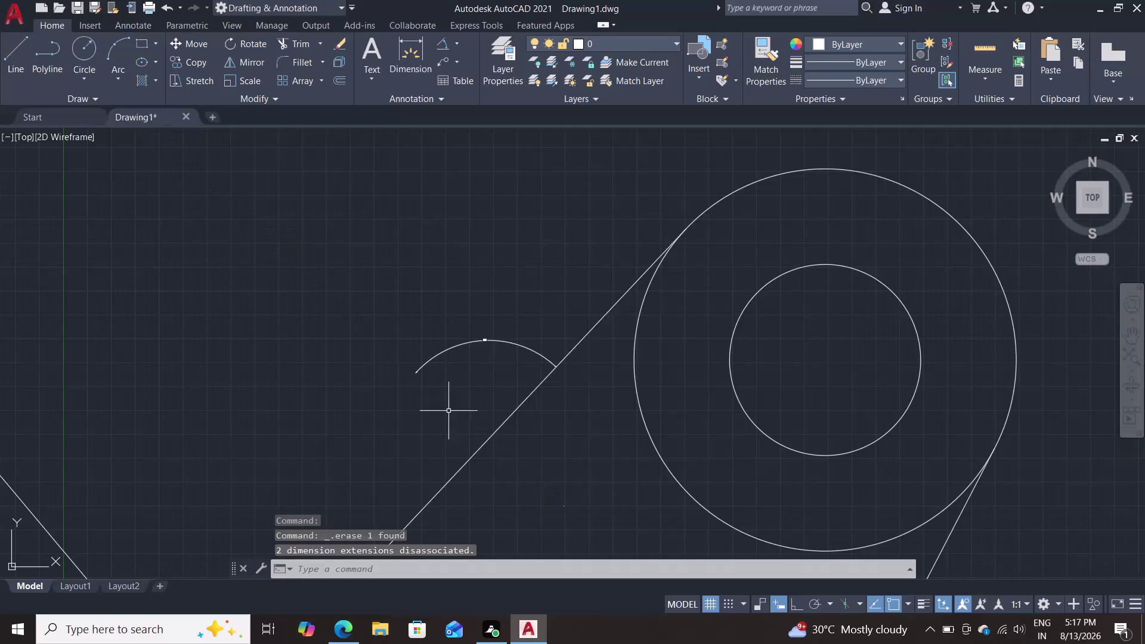
Draw a trial line from a tangent point on the small circle to a typed endpoint.
key(l)
key(Return)
scroll(down, 3)
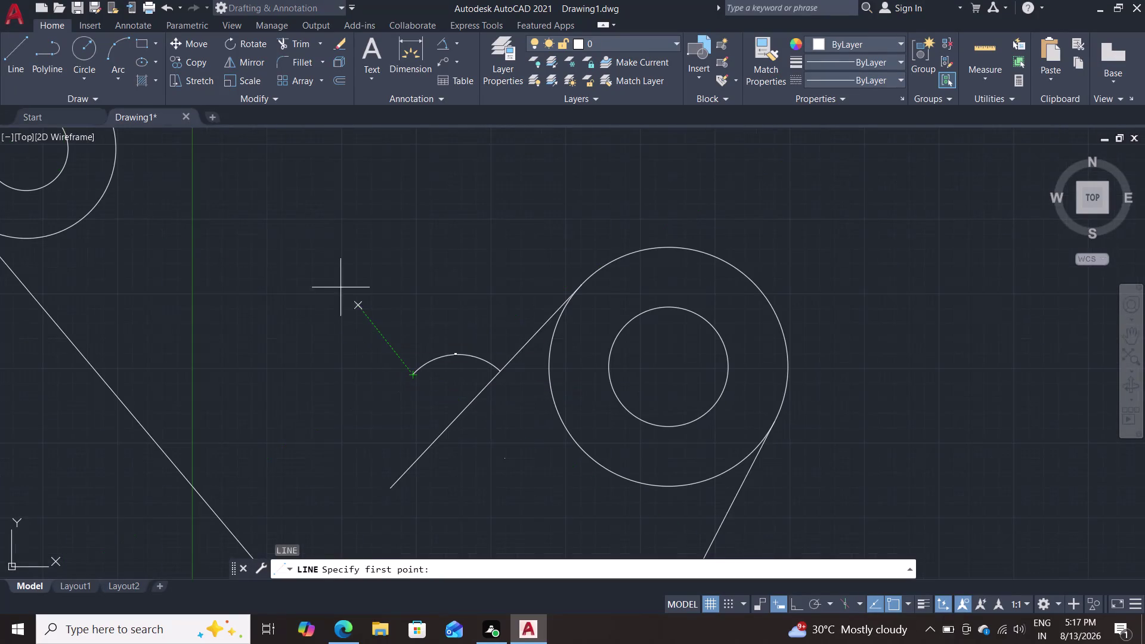
middle_drag(336, 269, 362, 371)
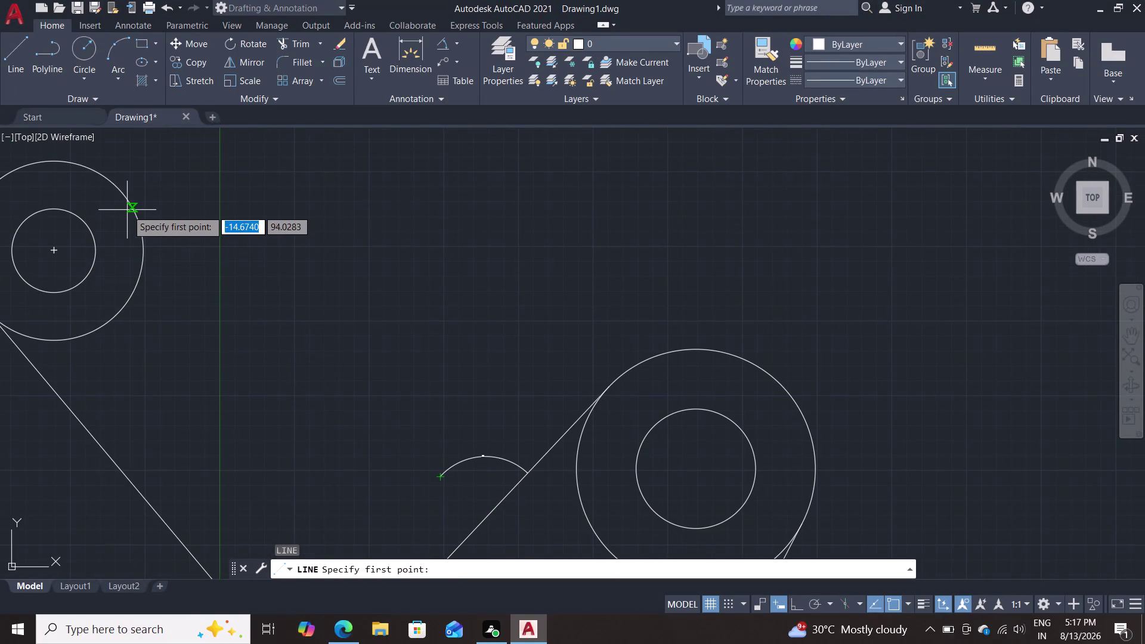
text(tan)
key(Return)
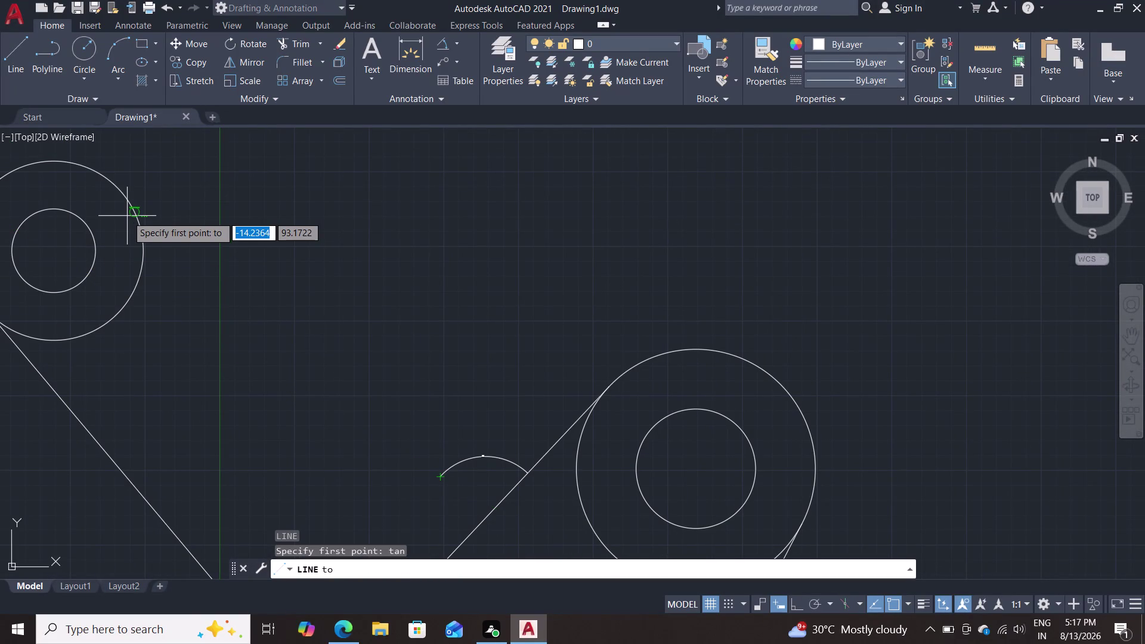
click(132, 210)
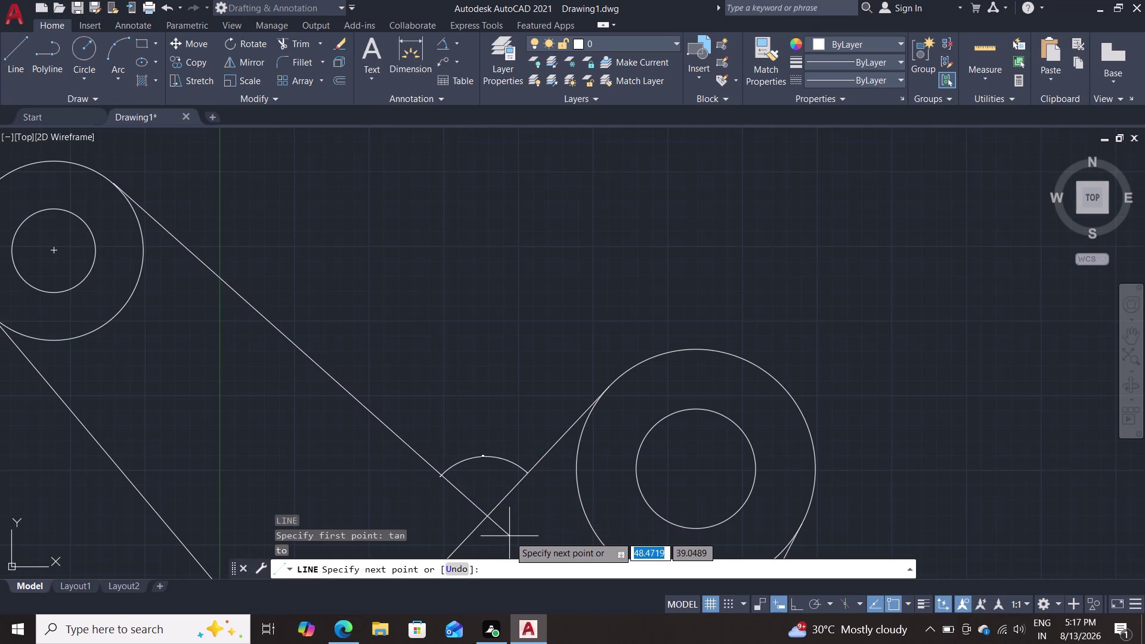
middle_drag(518, 524, 521, 439)
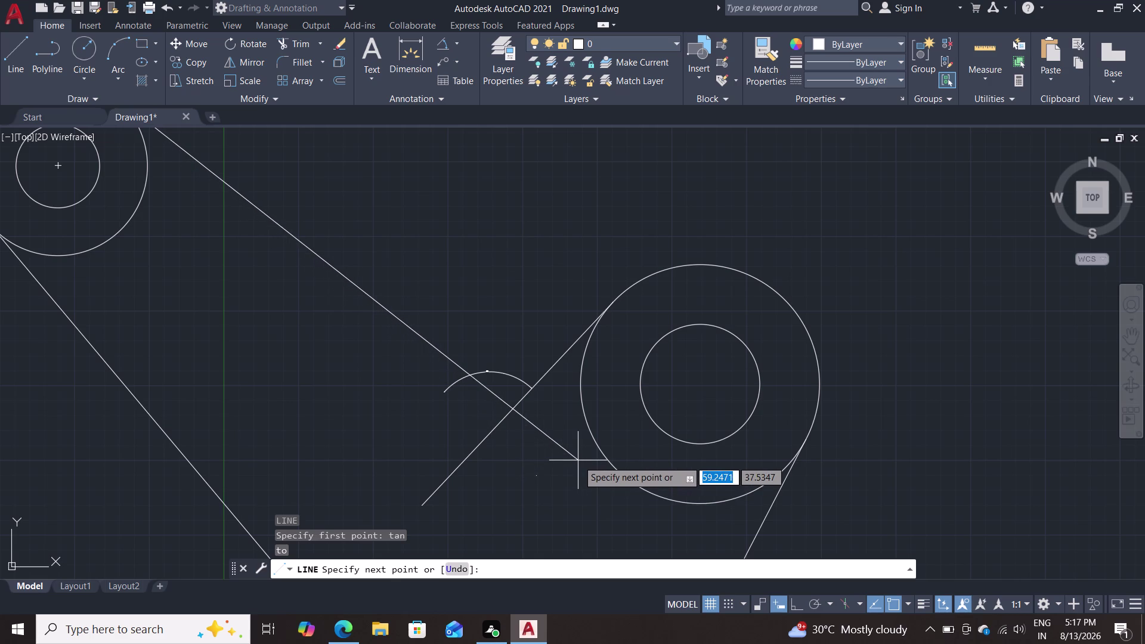
key(Tab)
key(4)
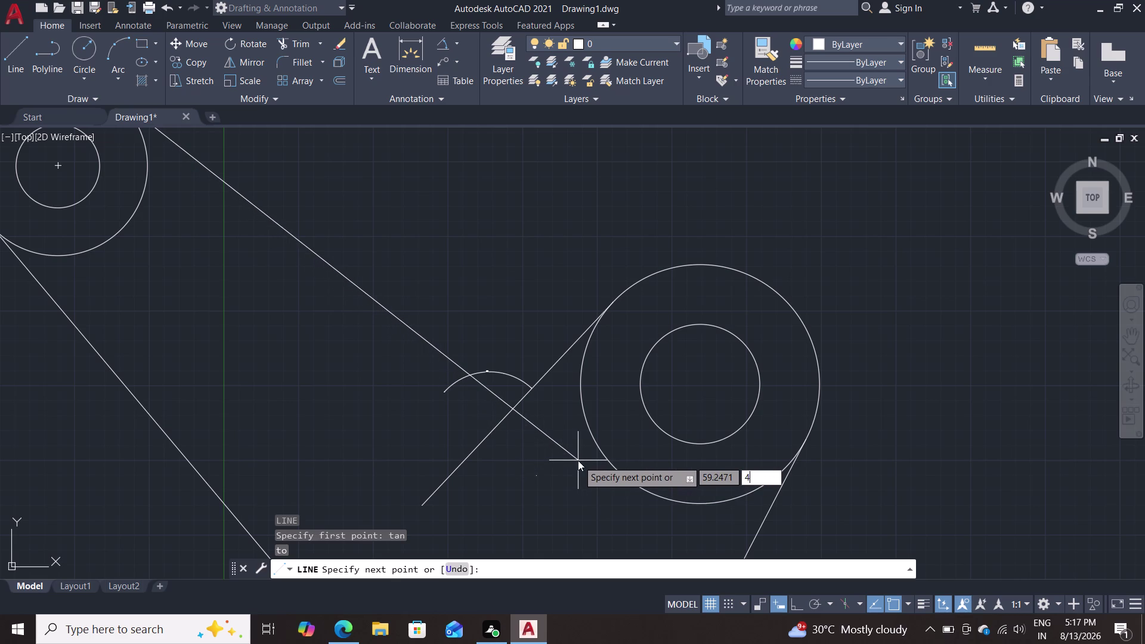
key(1)
key(Return)
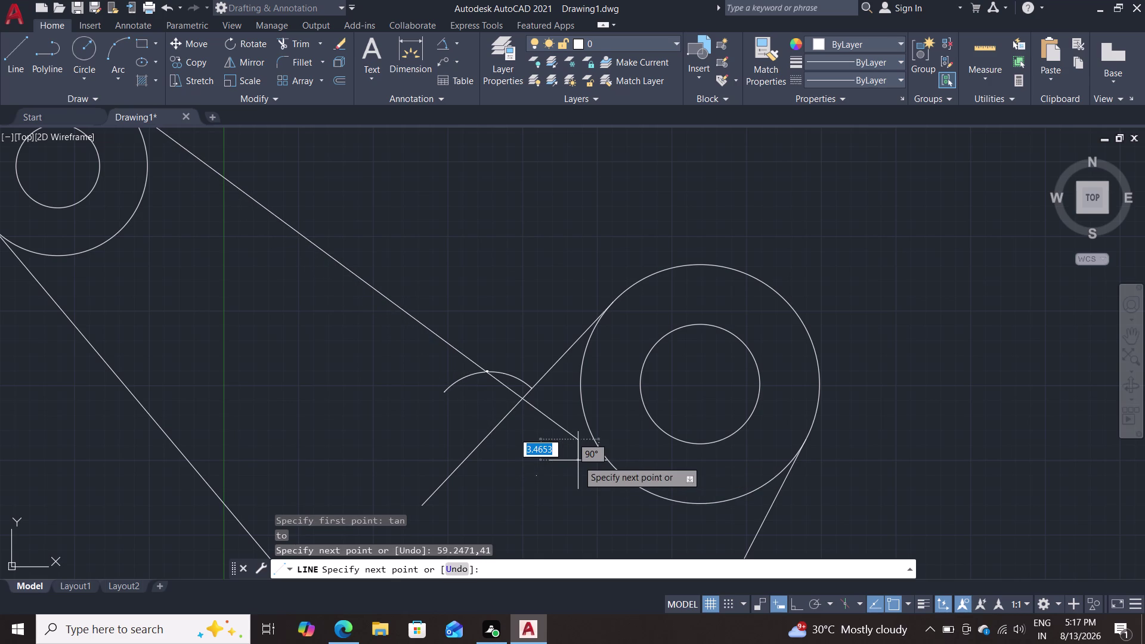
key(Escape)
Erase the construction arc near the crossing lines.
scroll(up, 3)
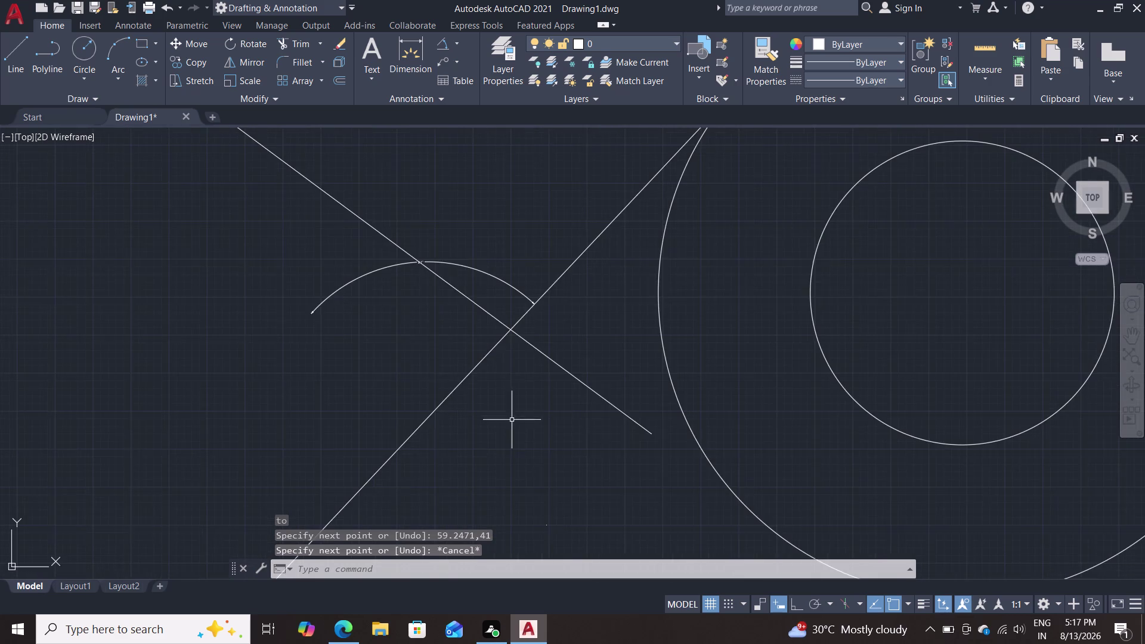
scroll(up, 3)
middle_drag(518, 377, 527, 519)
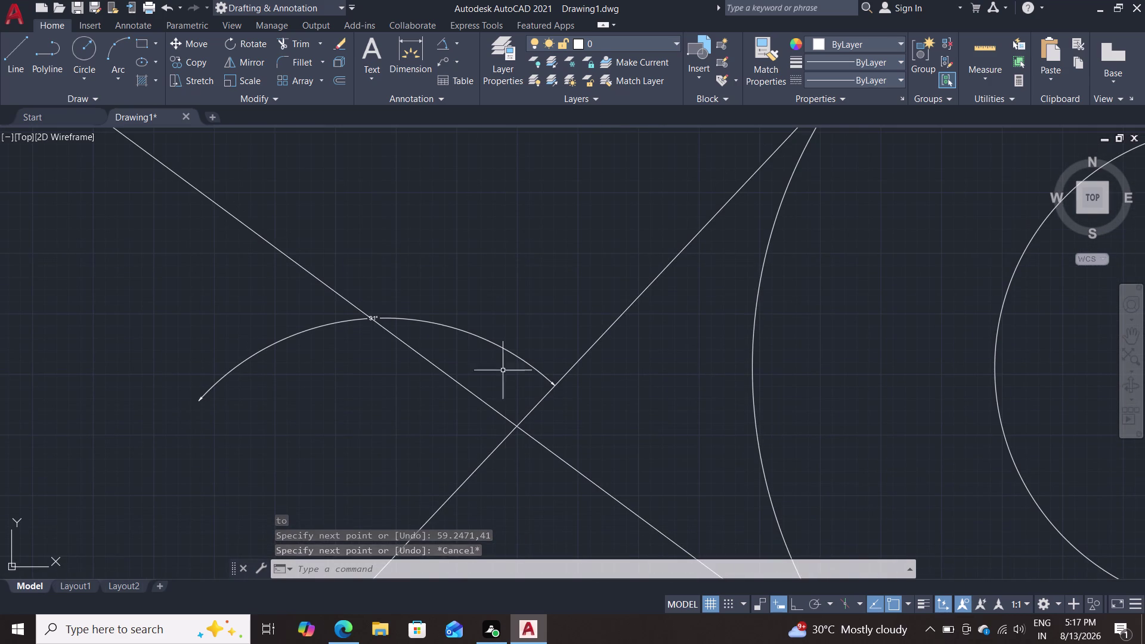
click(509, 346)
click(504, 350)
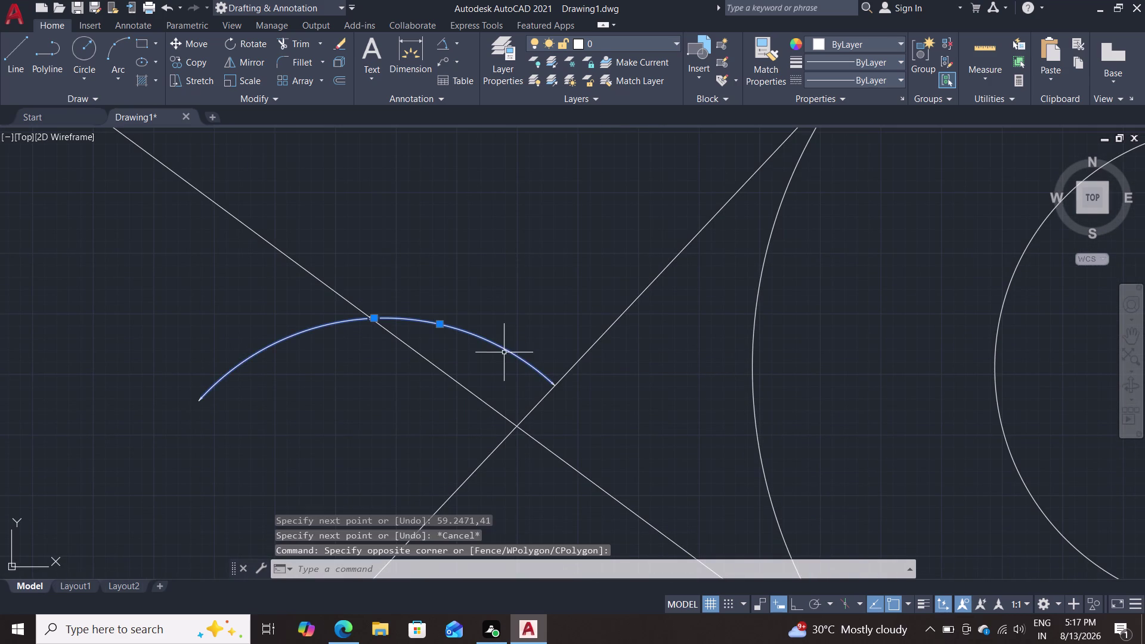
key(Delete)
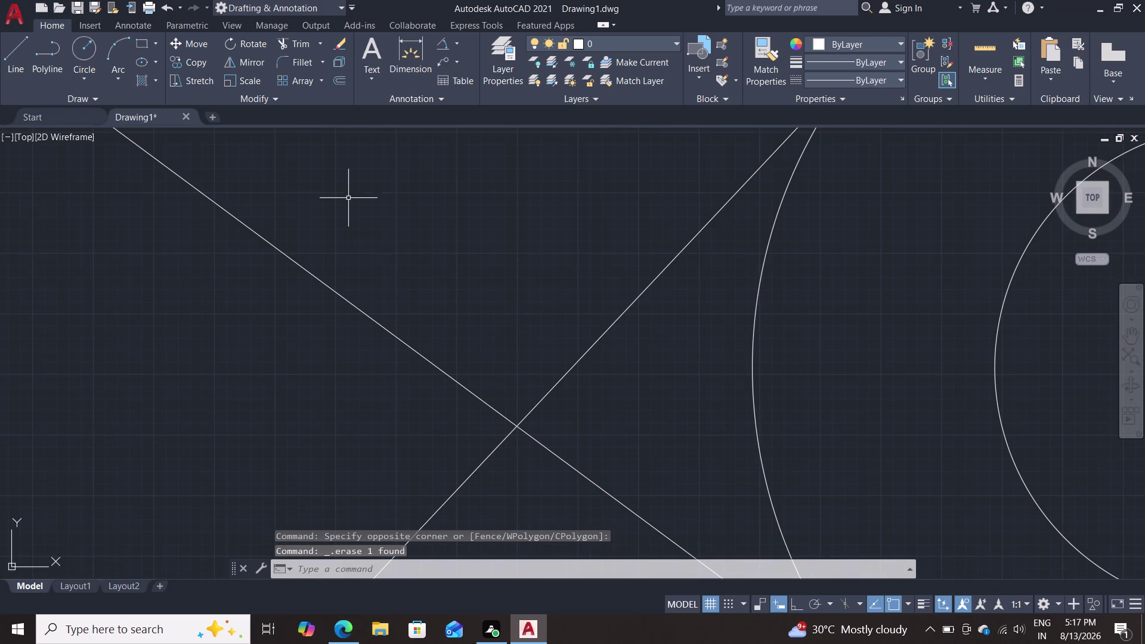
Try an angle dimension between the arm lines, then undo it and restore the arc.
click(444, 41)
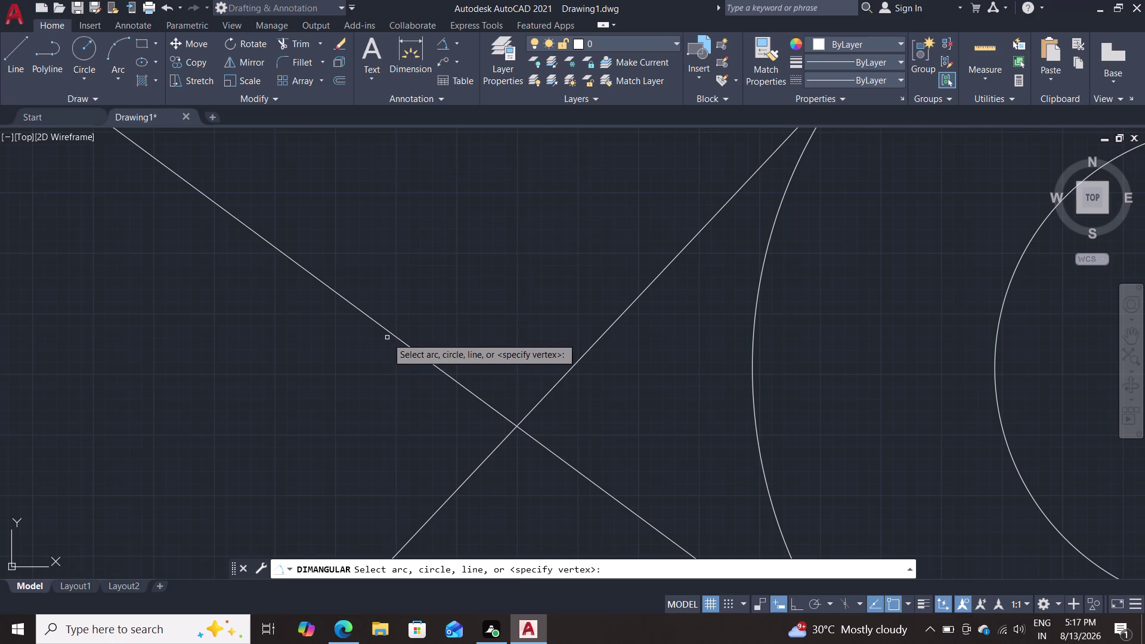
click(398, 335)
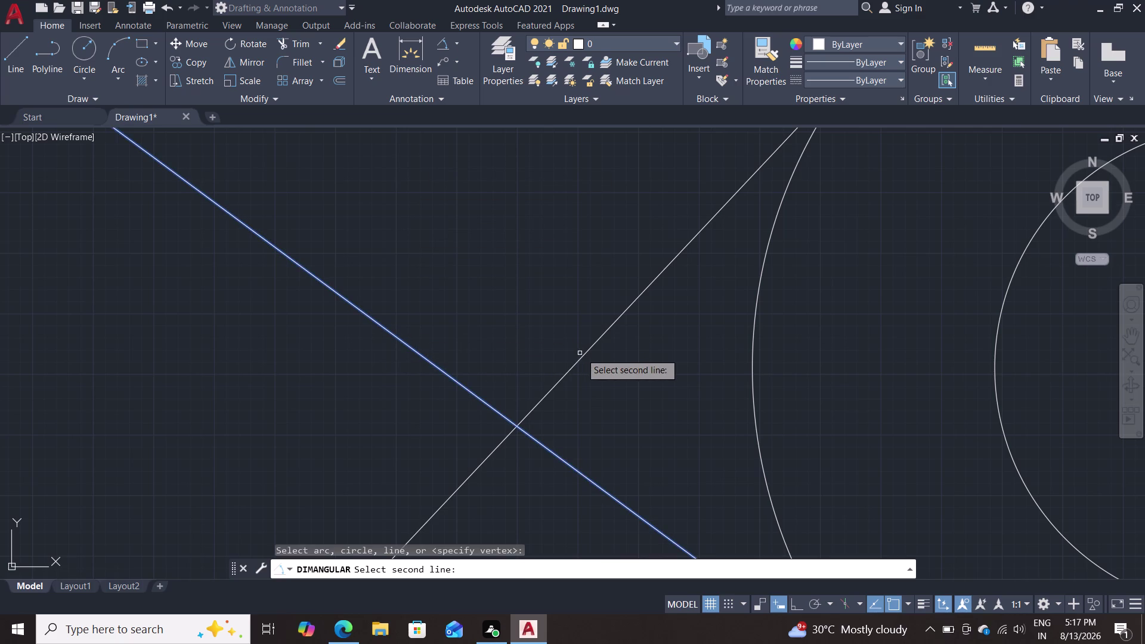
click(582, 355)
click(534, 325)
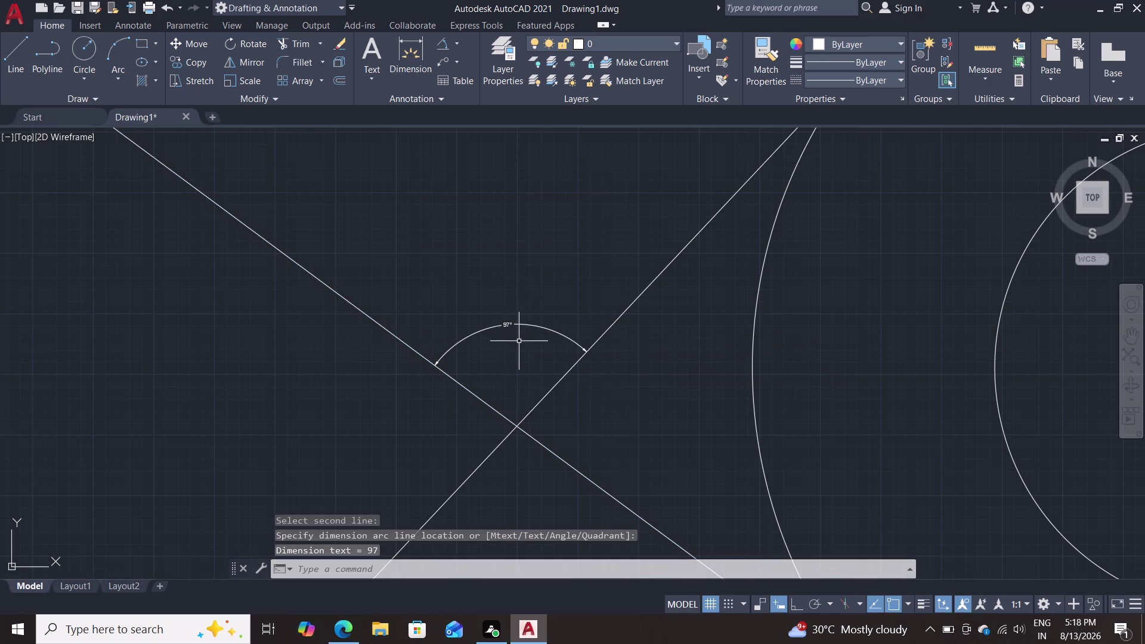
key(ctrl+z)
key(ctrl+z)
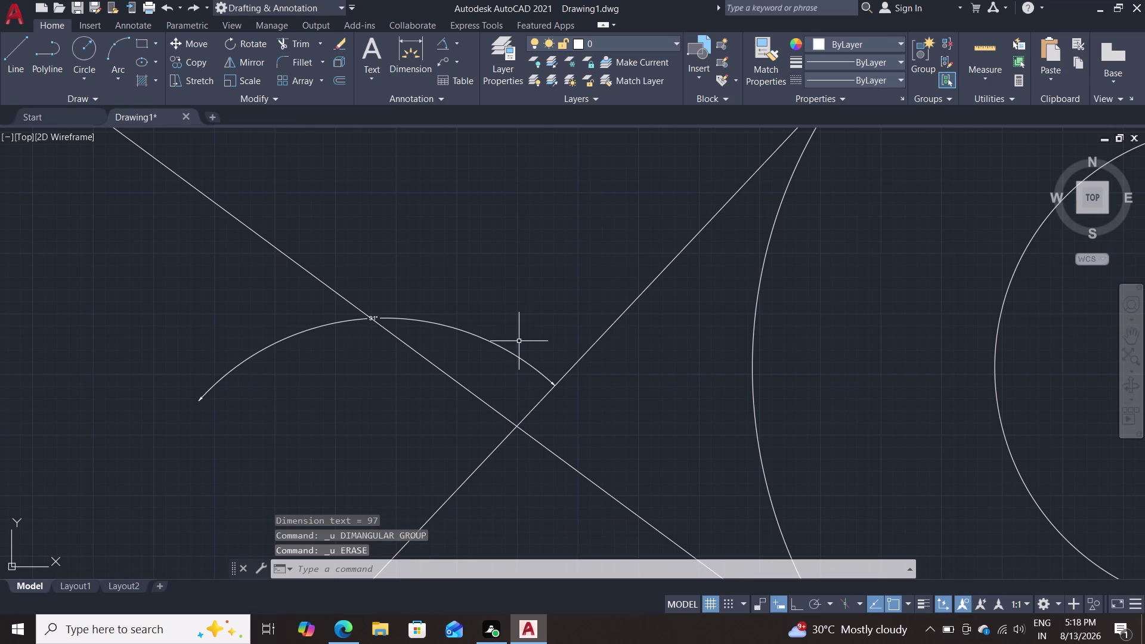
Delete the trial line drawn from the small circle.
scroll(down, 3)
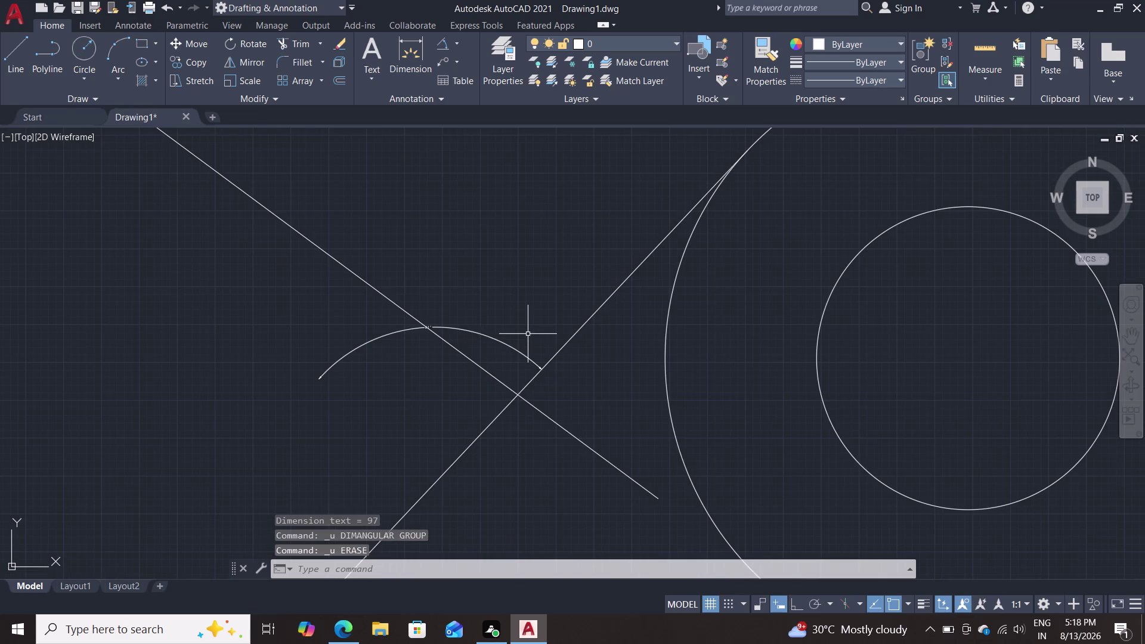
scroll(down, 3)
click(572, 393)
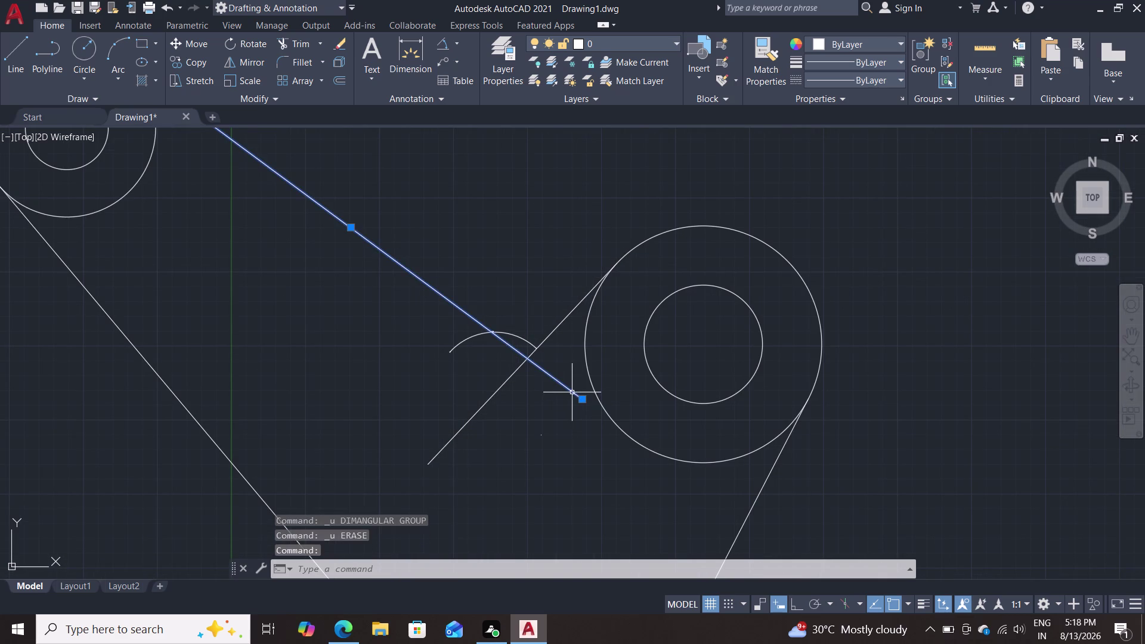
key(Delete)
Start a new line tangent to the small circle with the TAN snap.
key(l)
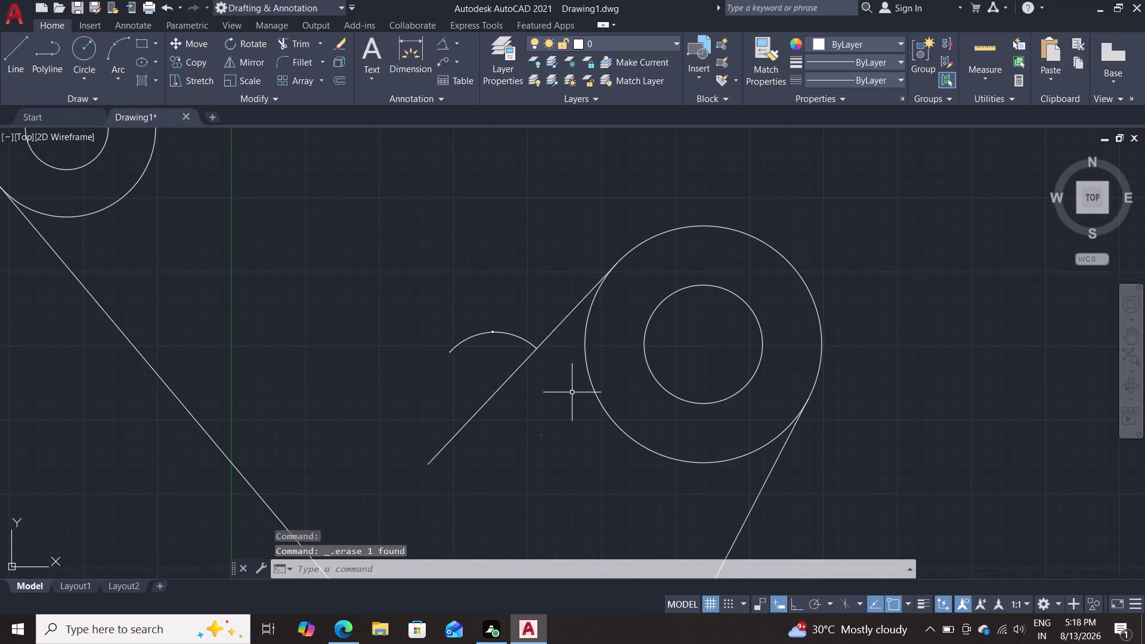
key(Return)
scroll(down, 3)
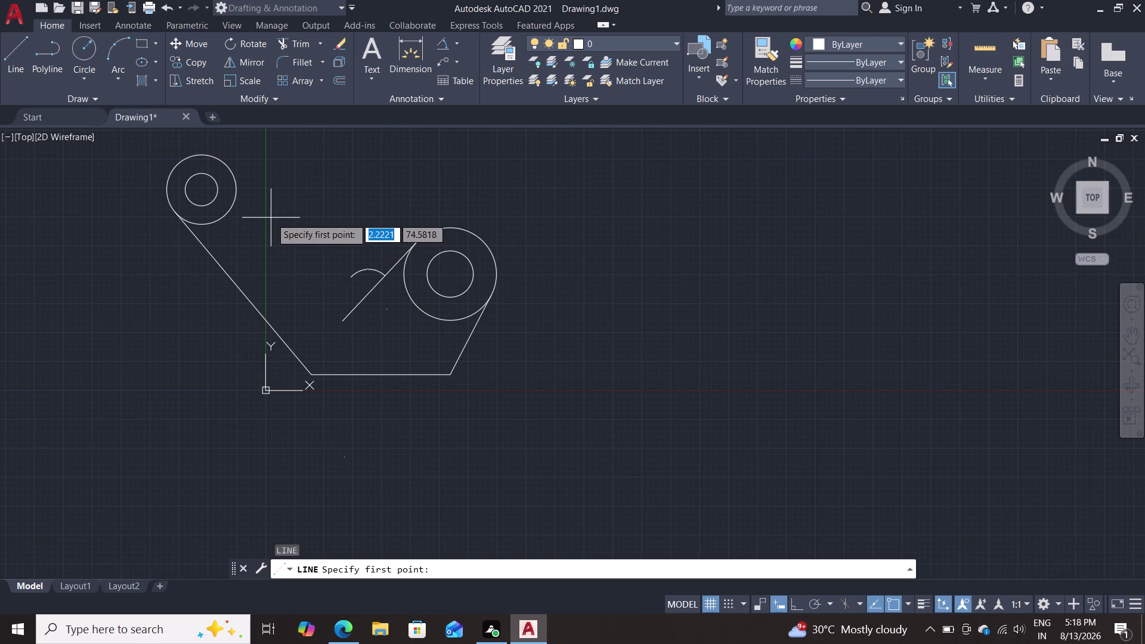
text(tan)
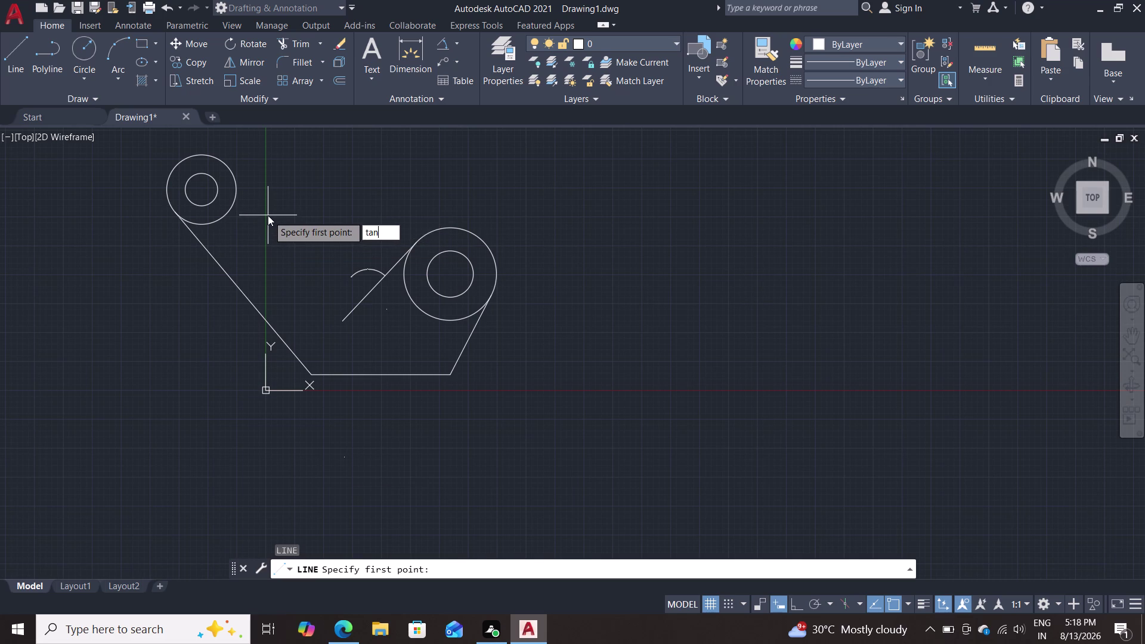
key(Return)
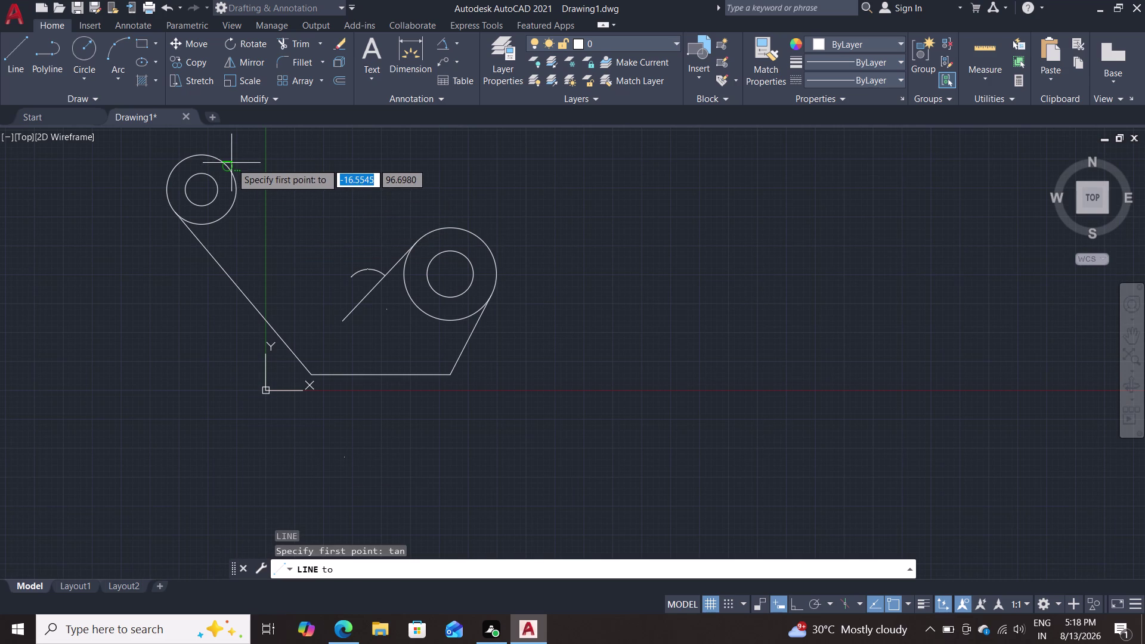
click(231, 163)
End the tangent line at 45.7162,25, where it meets the other arm in a V.
scroll(up, 3)
scroll(up, 3)
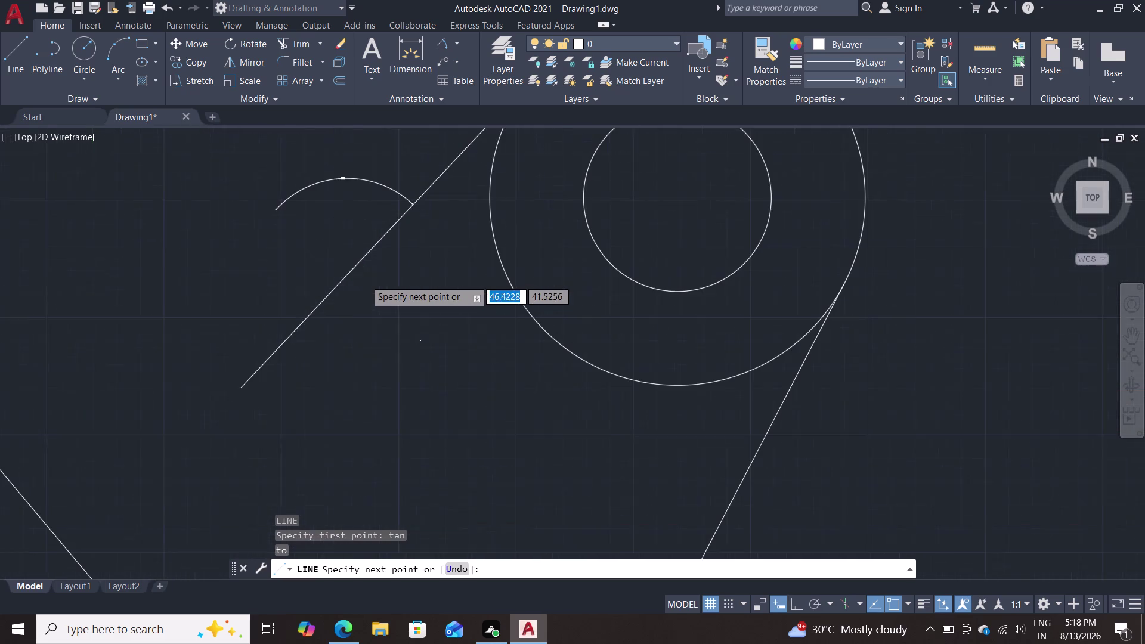
scroll(up, 3)
middle_drag(322, 229, 329, 333)
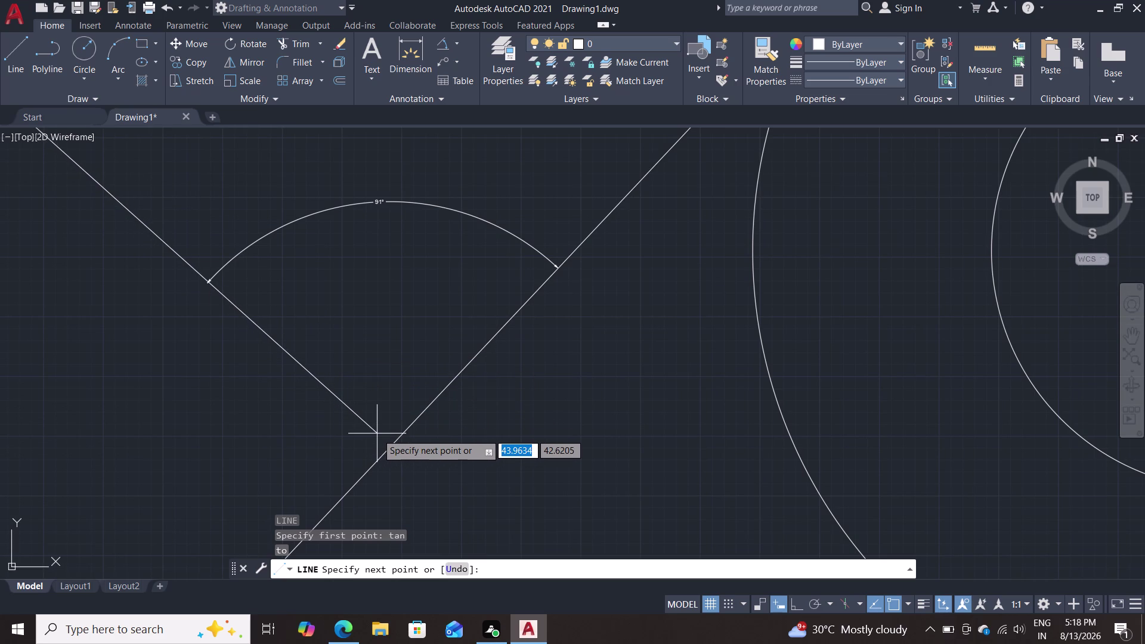
scroll(down, 3)
scroll(down, 3)
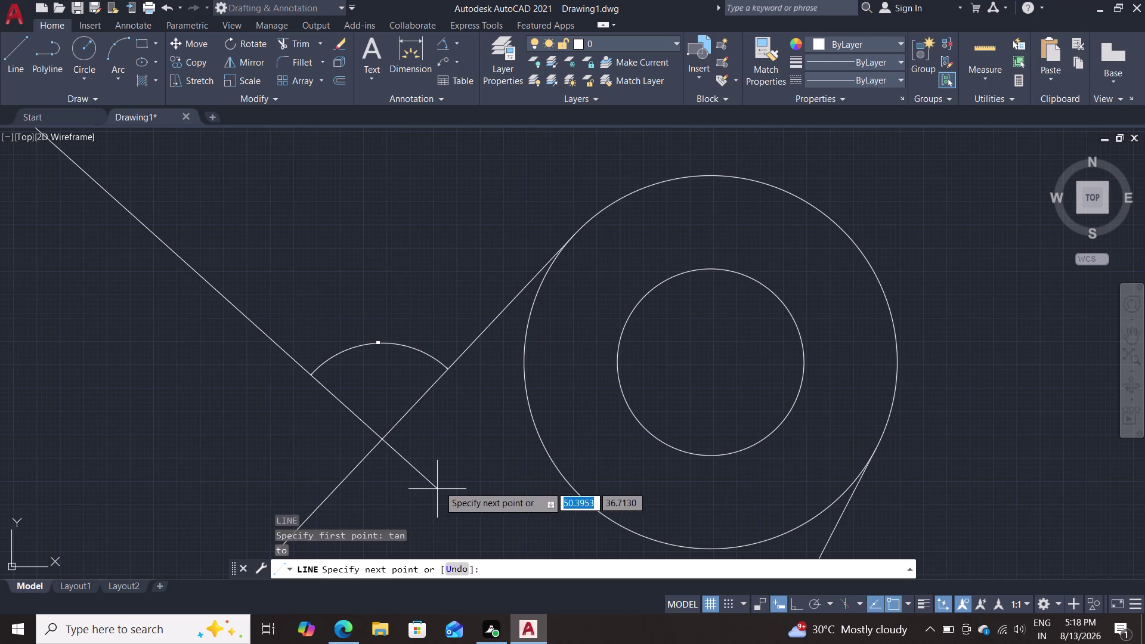
scroll(up, 3)
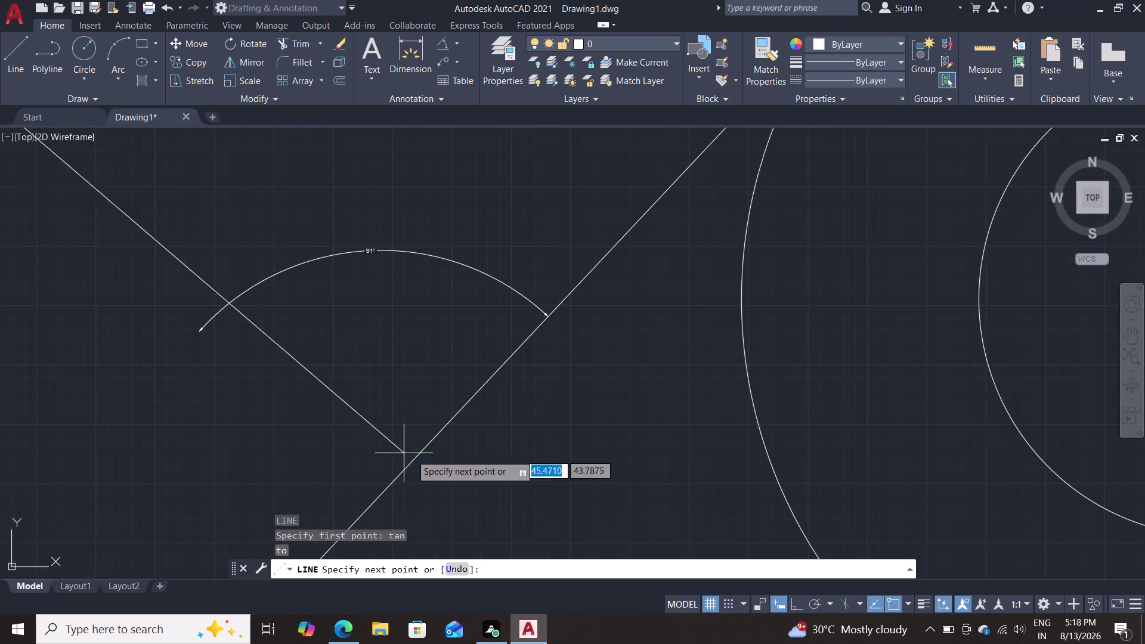
scroll(down, 3)
scroll(down, 3)
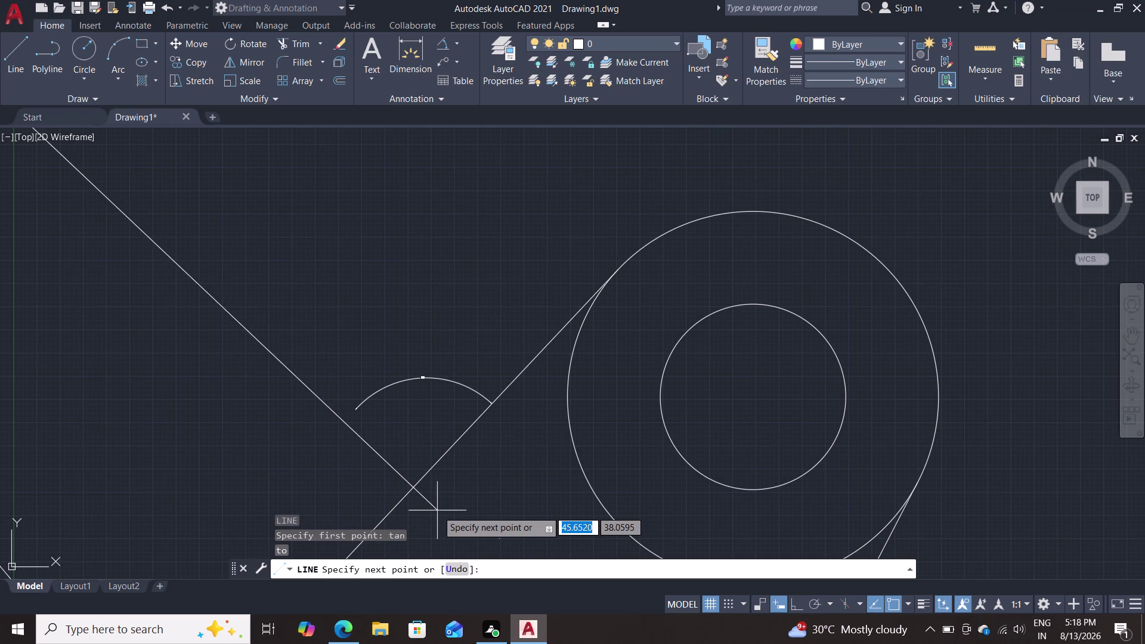
text(25)
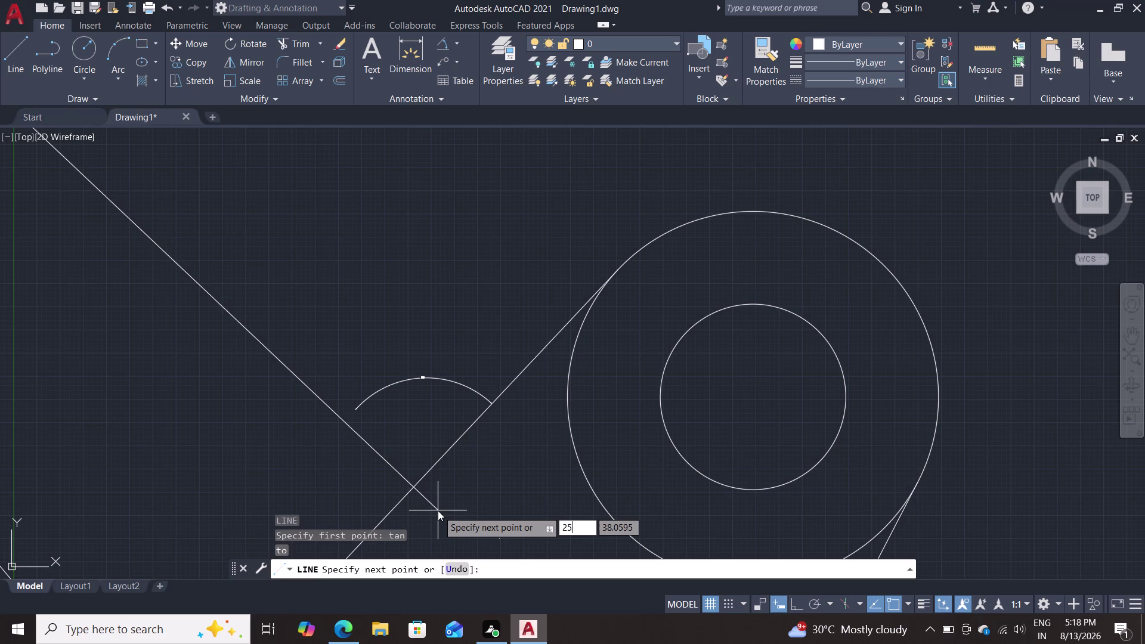
key(BackSpace)
key(BackSpace)
key(BackSpace)
key(Tab)
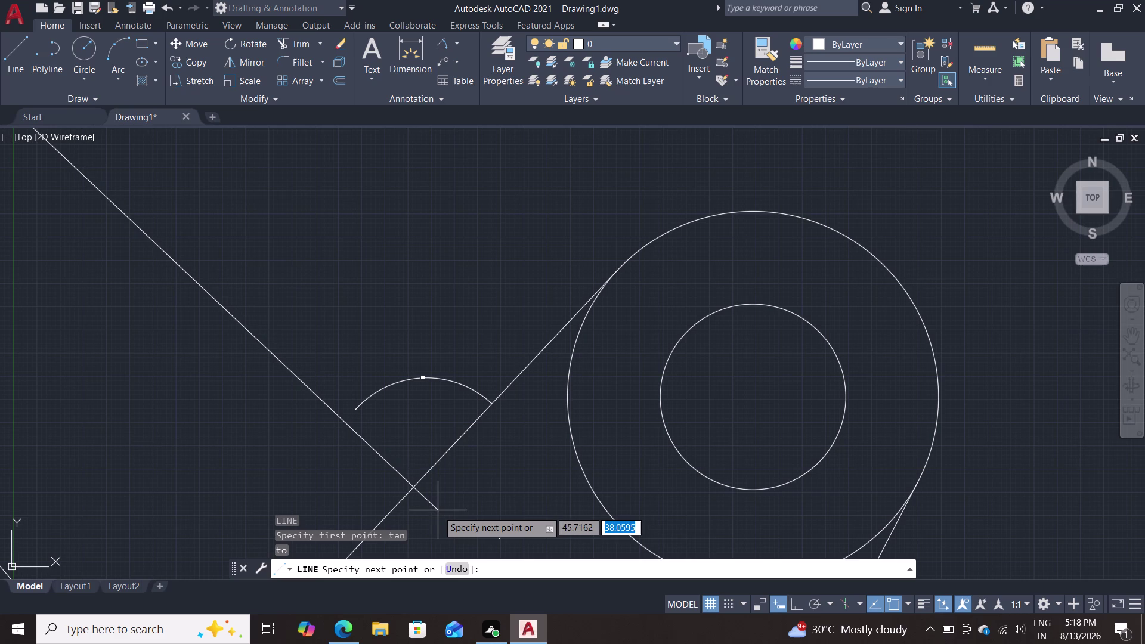
text(25)
key(Return)
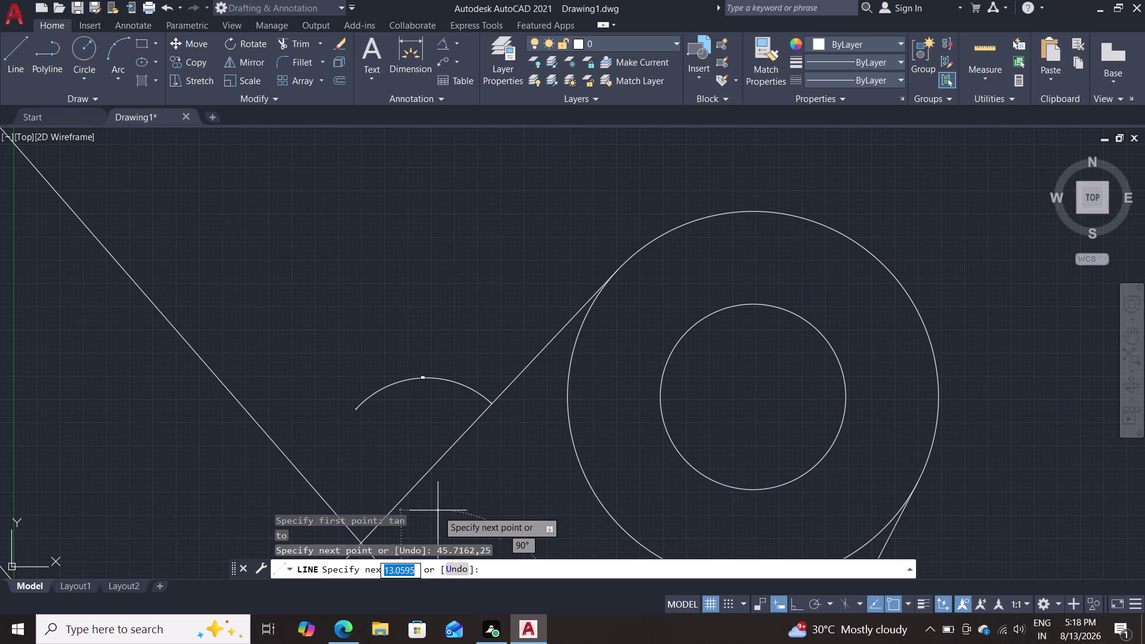
key(Escape)
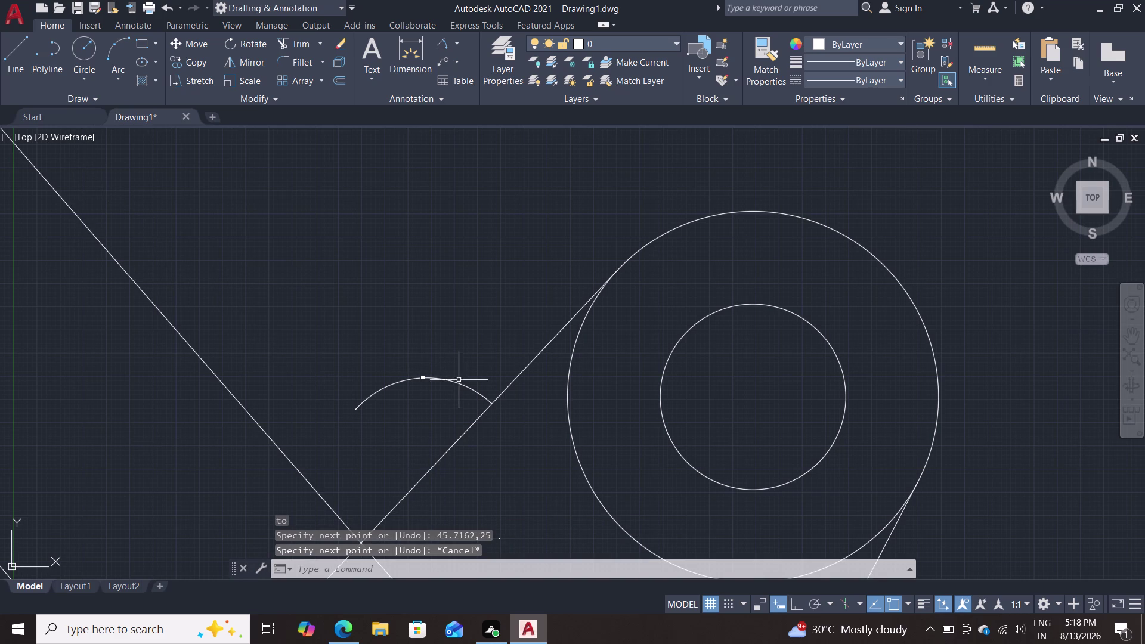
Delete the leftover construction arc.
click(457, 382)
key(Delete)
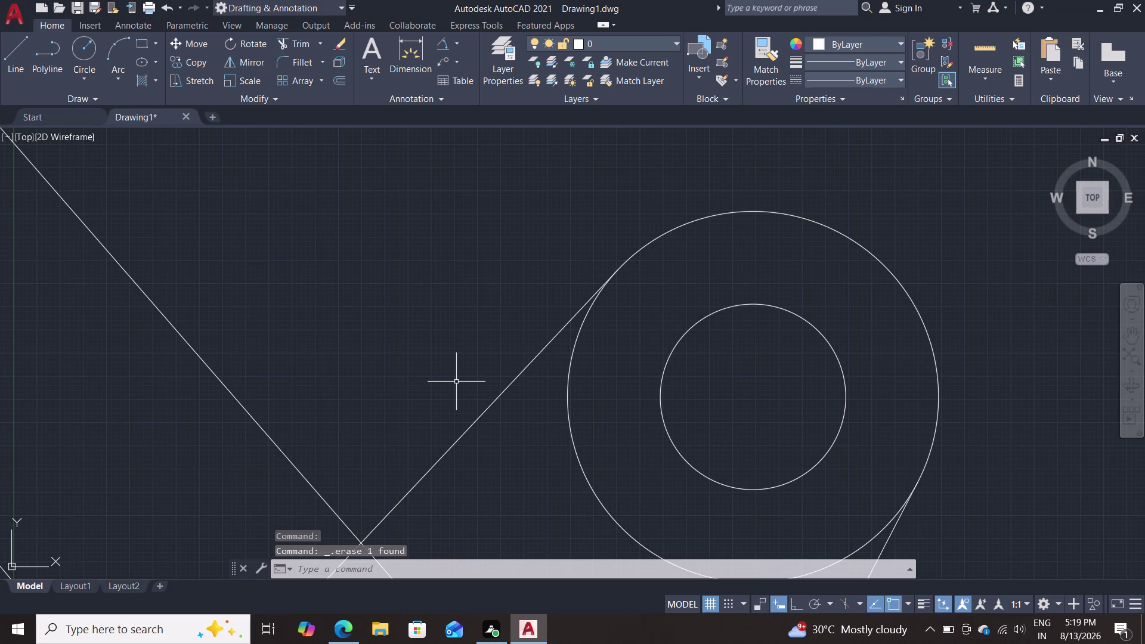
scroll(down, 3)
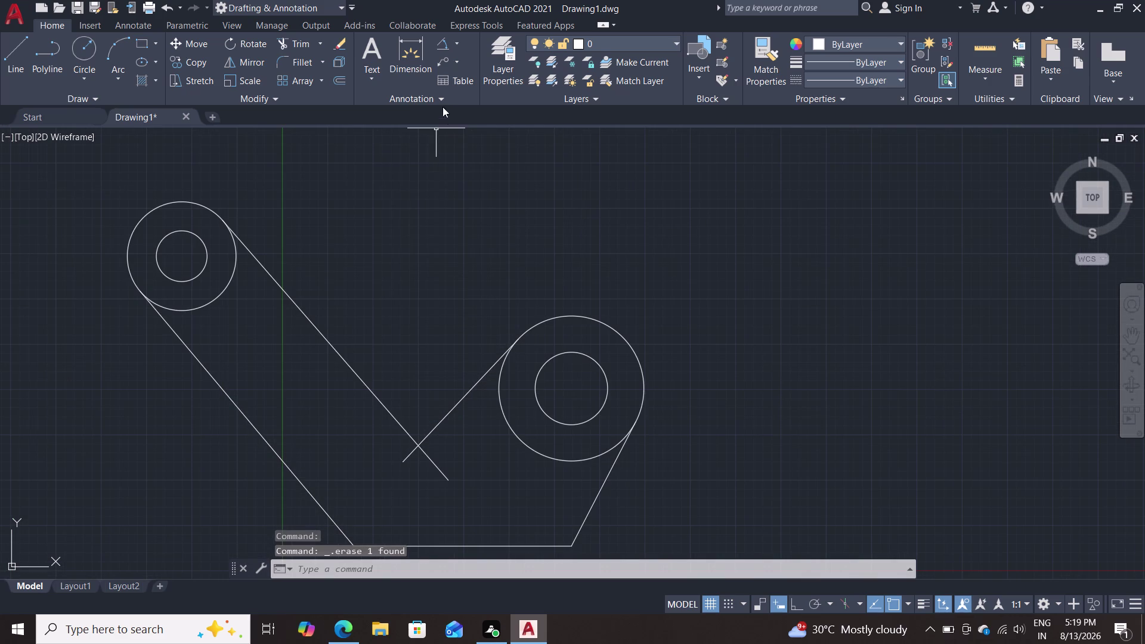
Add an 84° angular dimension between the two crossing arm lines and zoom to check it.
click(443, 44)
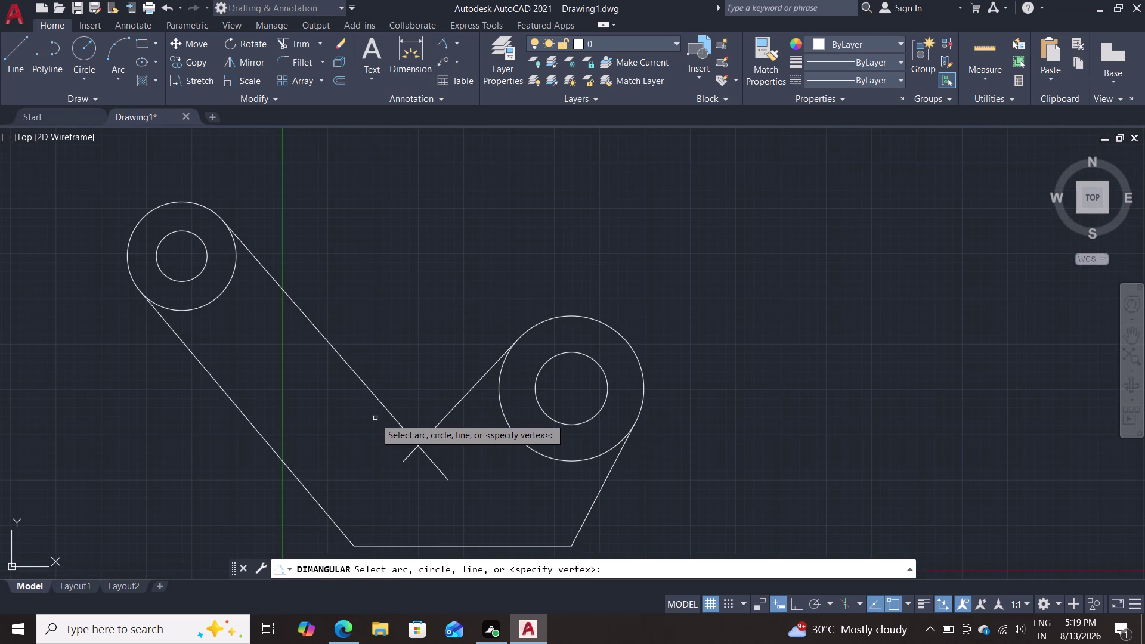
click(387, 411)
click(448, 414)
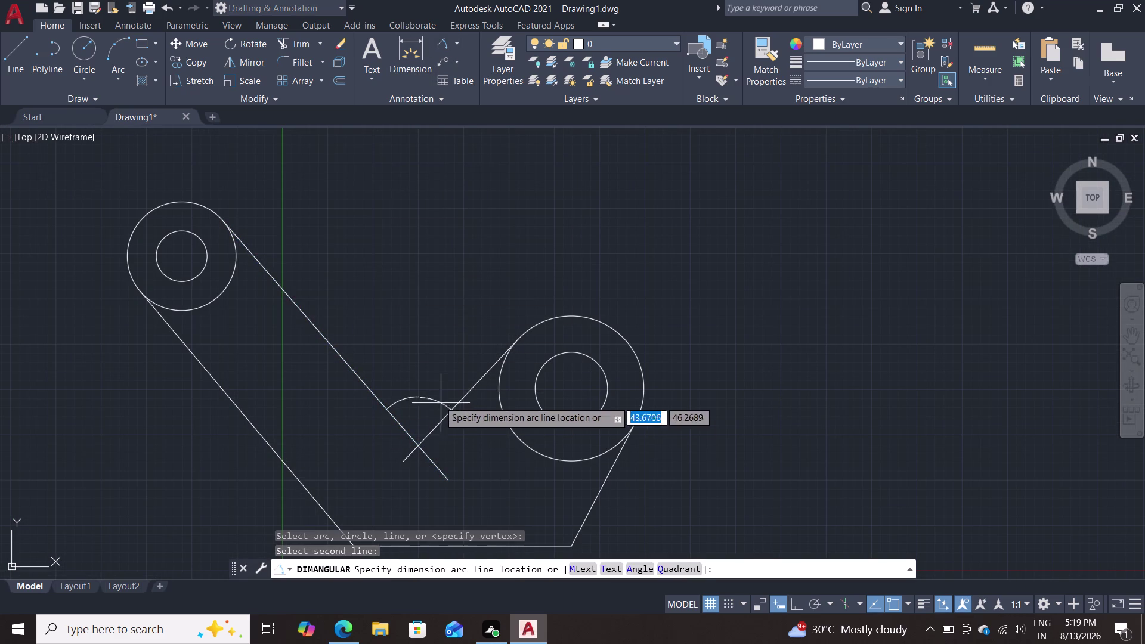
click(425, 392)
scroll(up, 3)
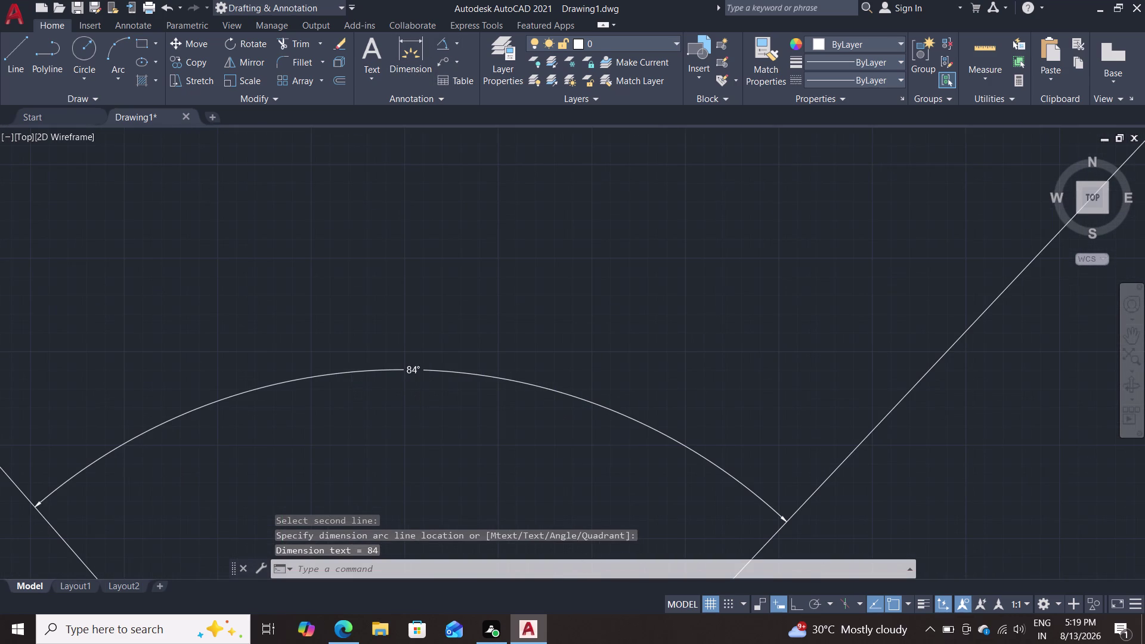
scroll(down, 3)
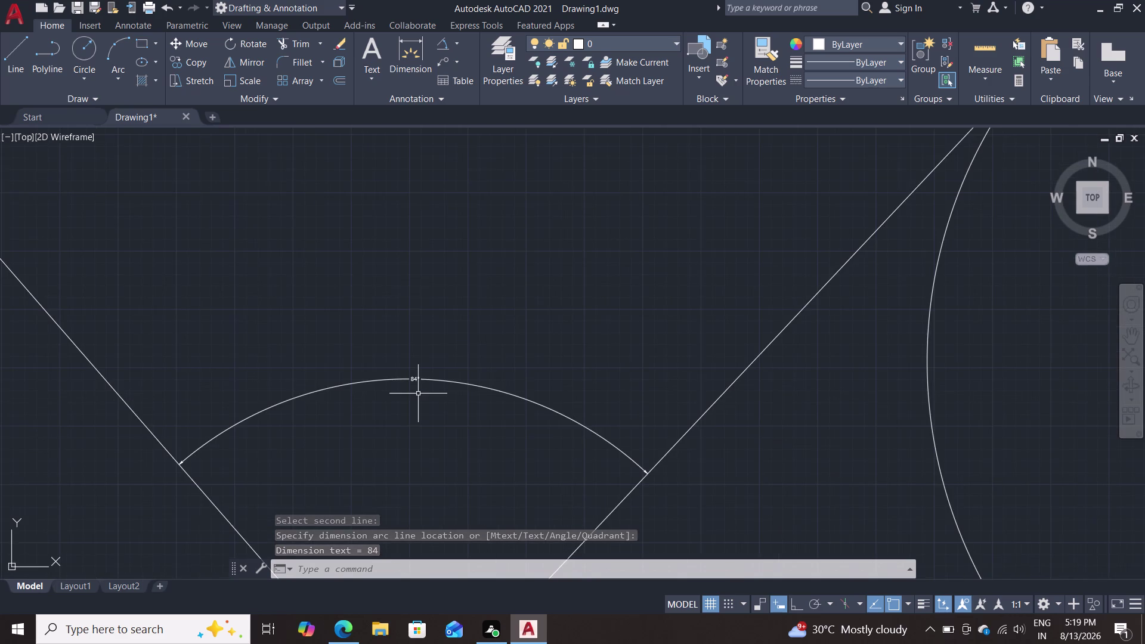
scroll(down, 3)
scroll(down, 3)
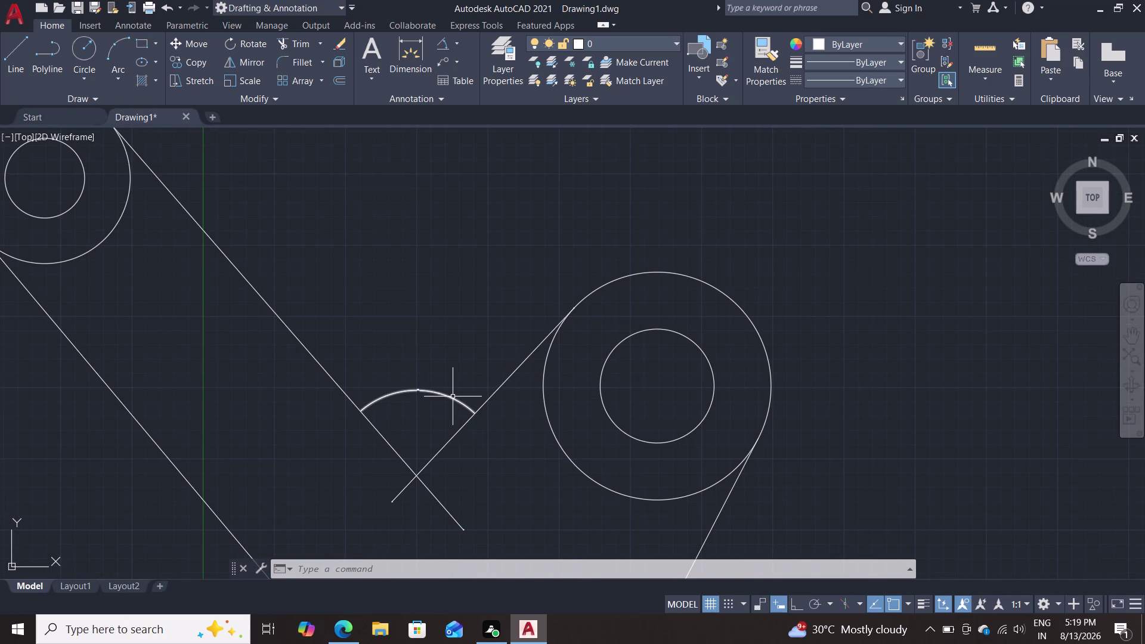
scroll(up, 3)
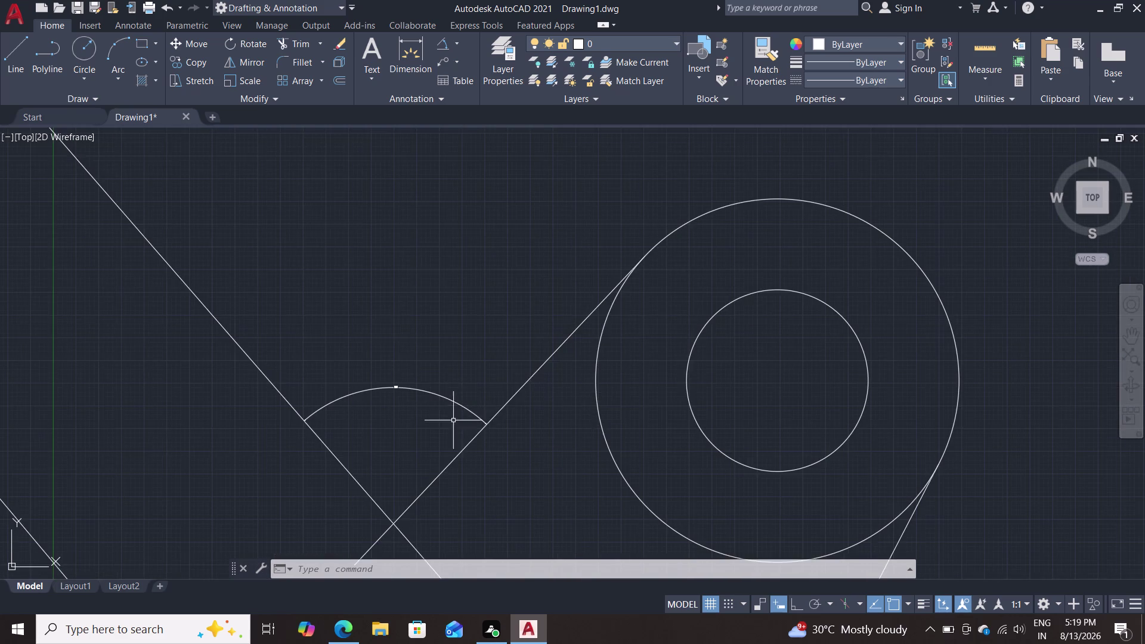
scroll(down, 3)
scroll(up, 3)
scroll(up, 3)
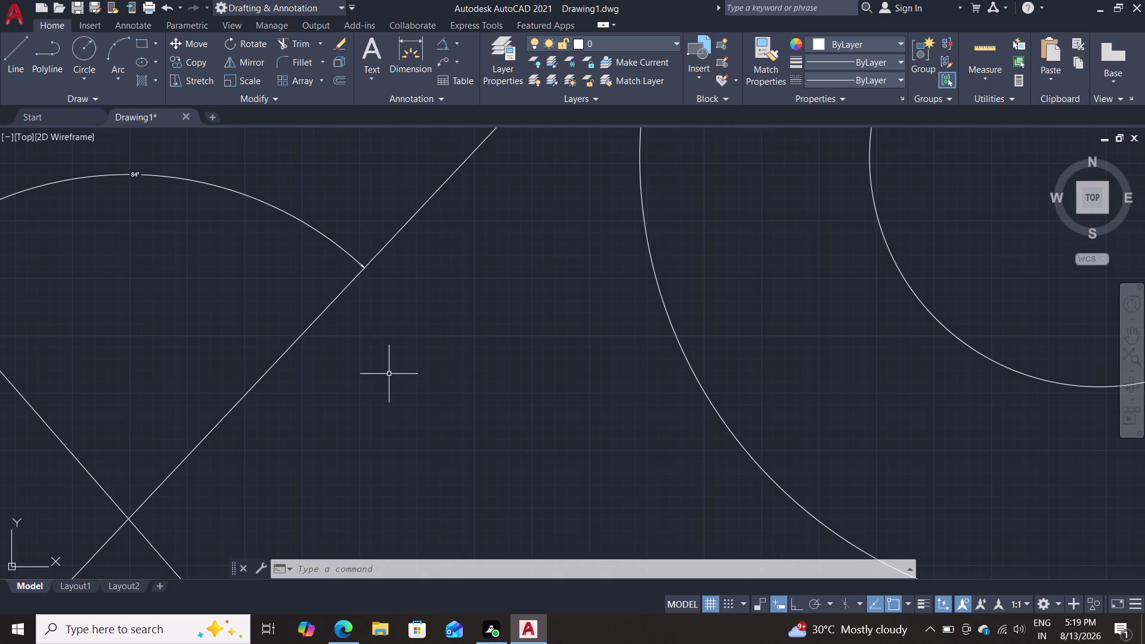
scroll(down, 3)
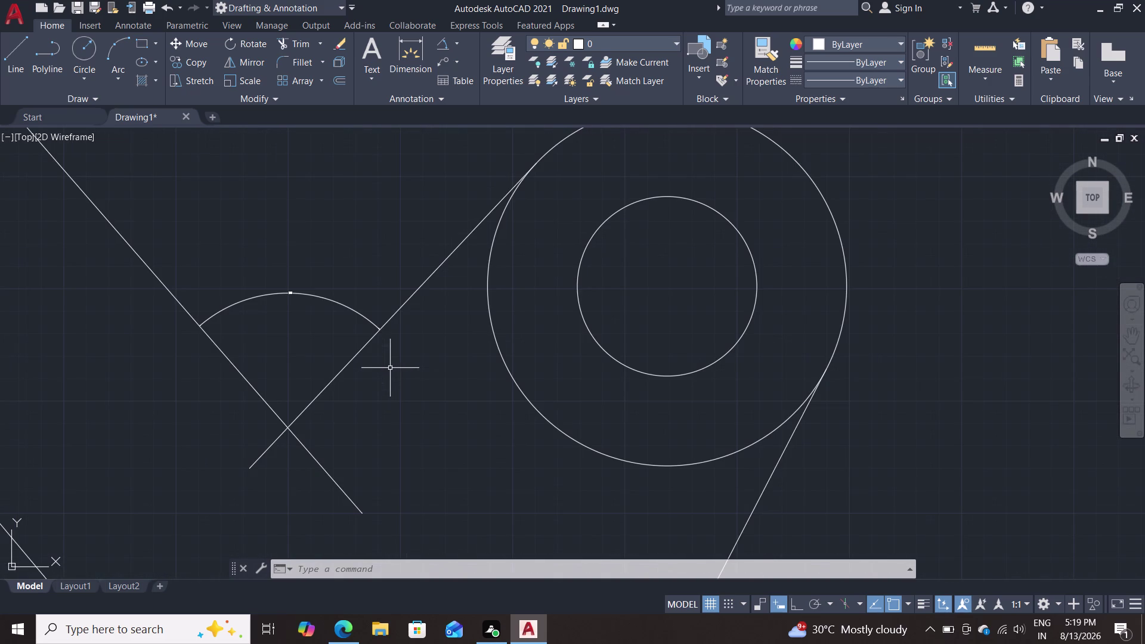
Select the line tangent to the right boss and try stretching its lower end, then cancel.
key(Escape)
double_click(255, 466)
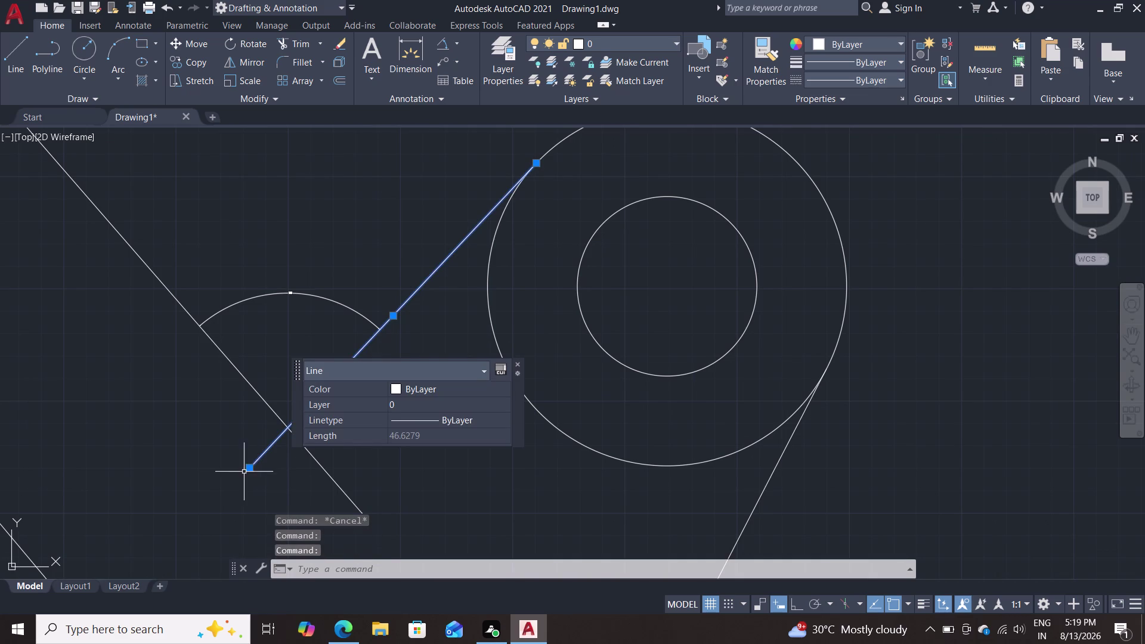
click(249, 470)
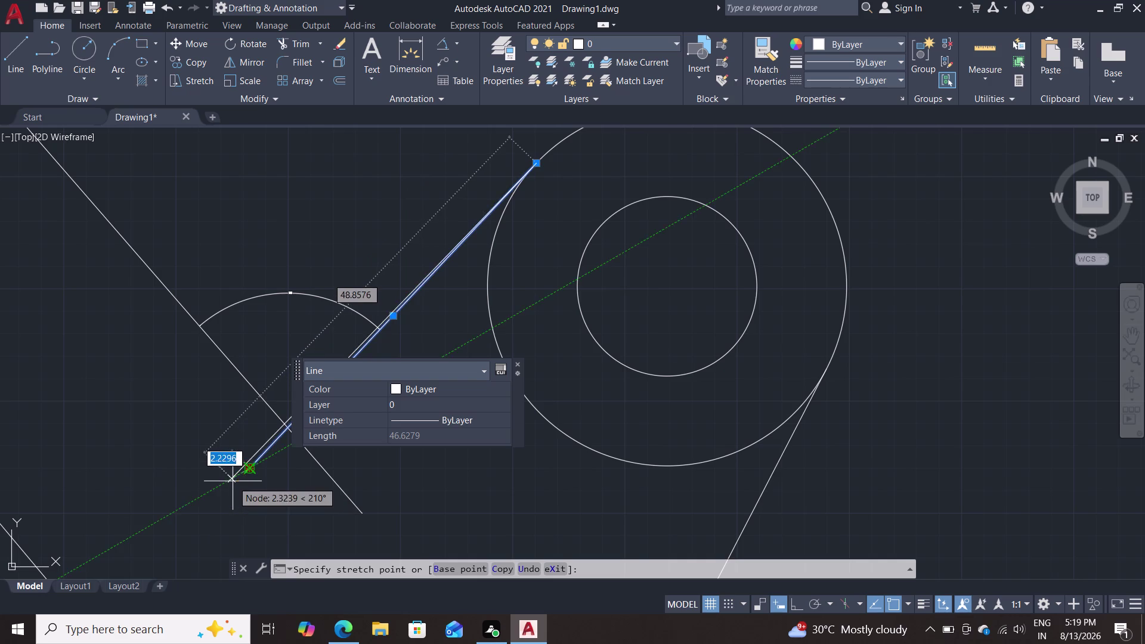
scroll(up, 3)
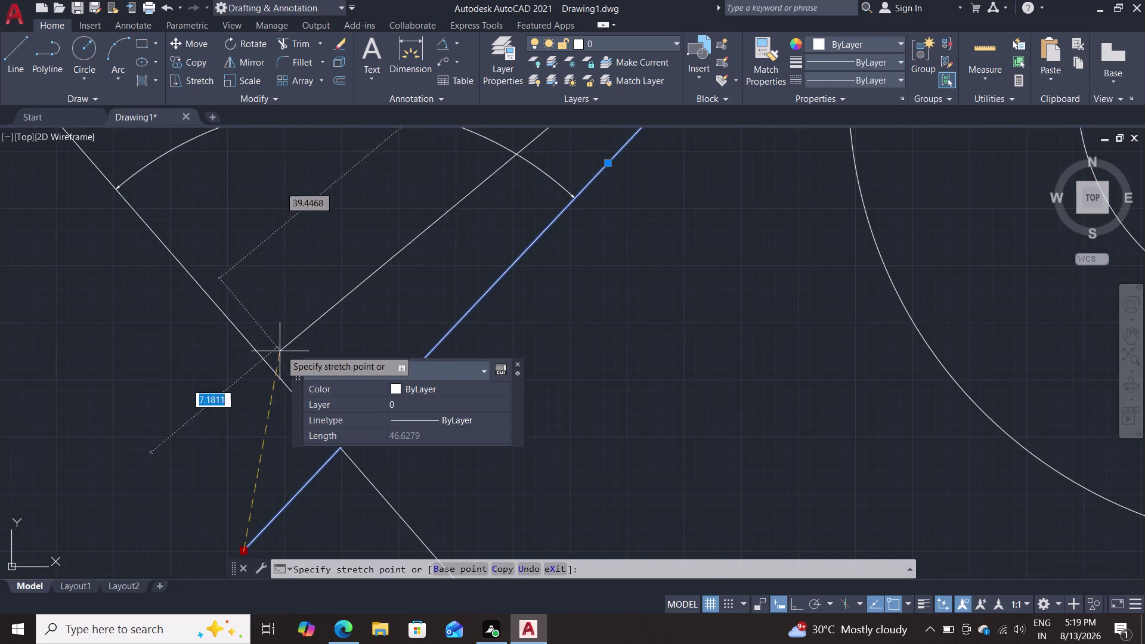
middle_drag(318, 289, 250, 427)
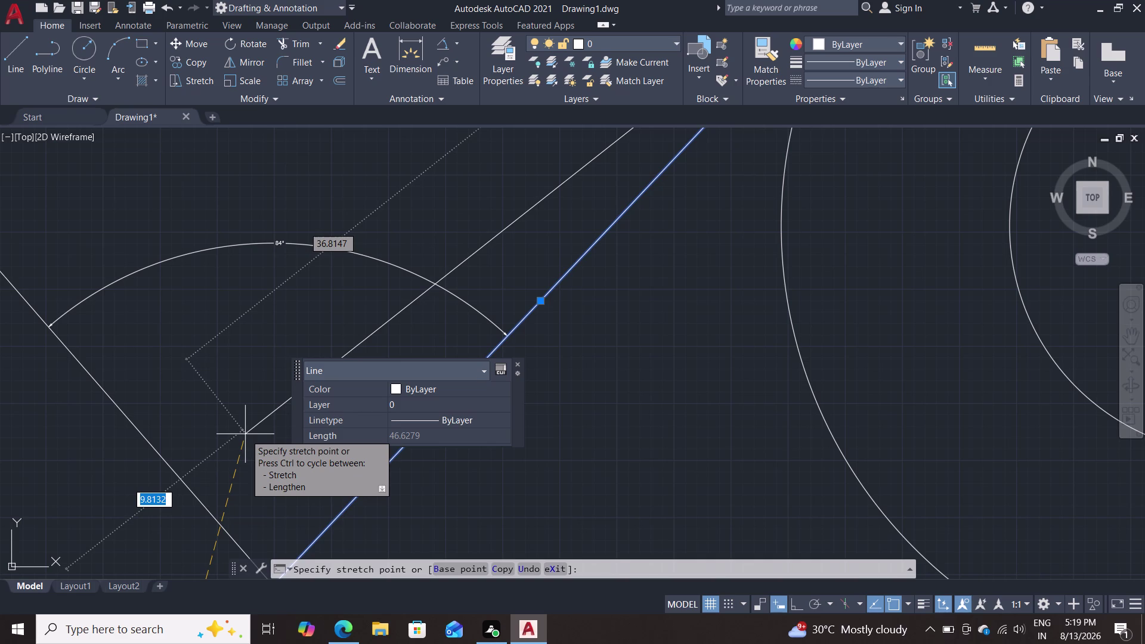
key(Escape)
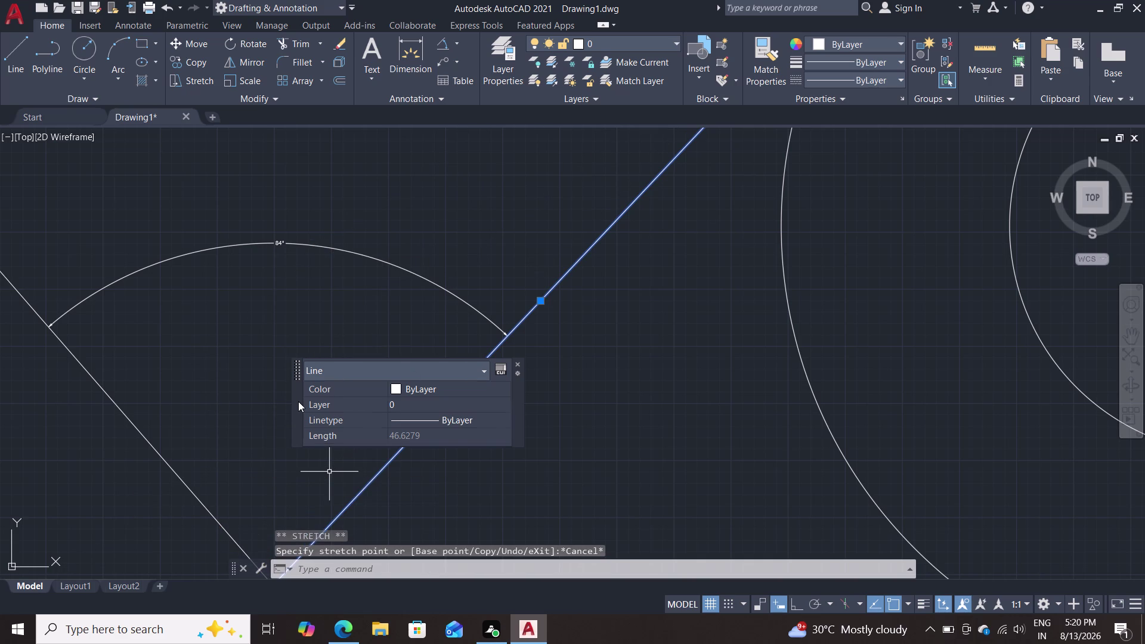
Erase the line tangent to the right ring boss.
scroll(down, 3)
key(Escape)
scroll(down, 3)
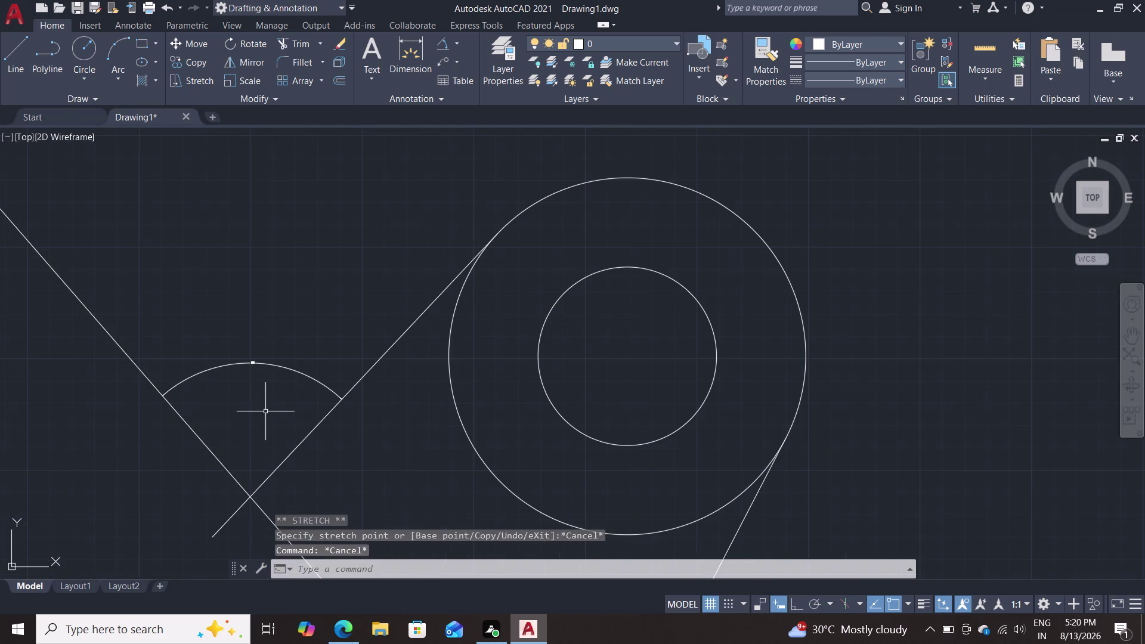
click(307, 438)
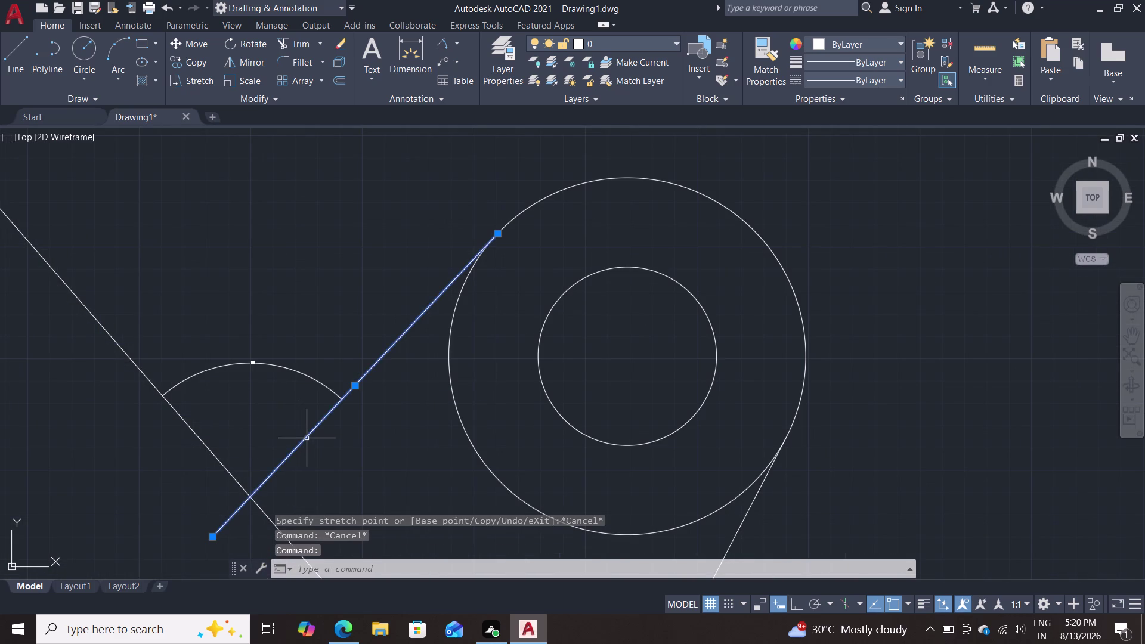
key(Delete)
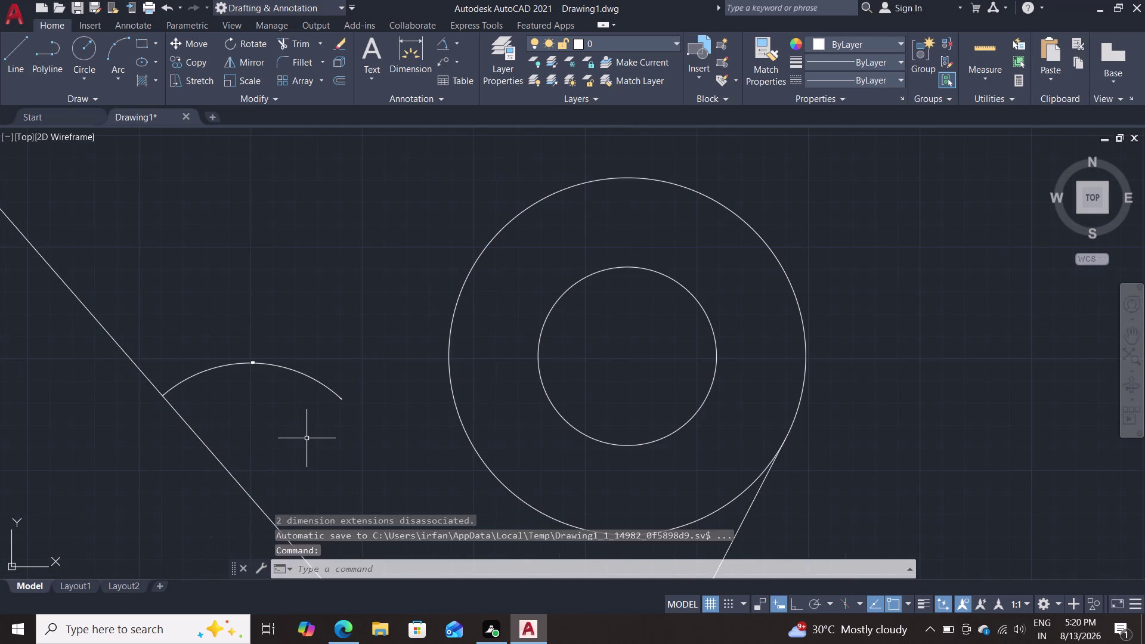
Start a new line tangent to the right ring boss's outer circle.
key(l)
key(Return)
text(ta)
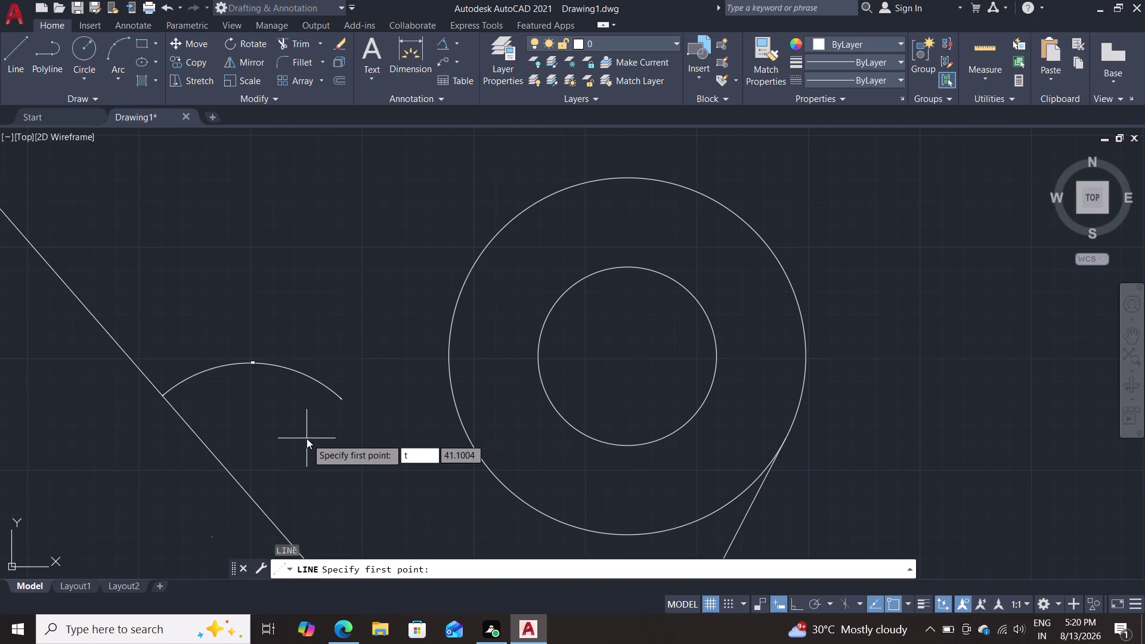
text(n)
key(Return)
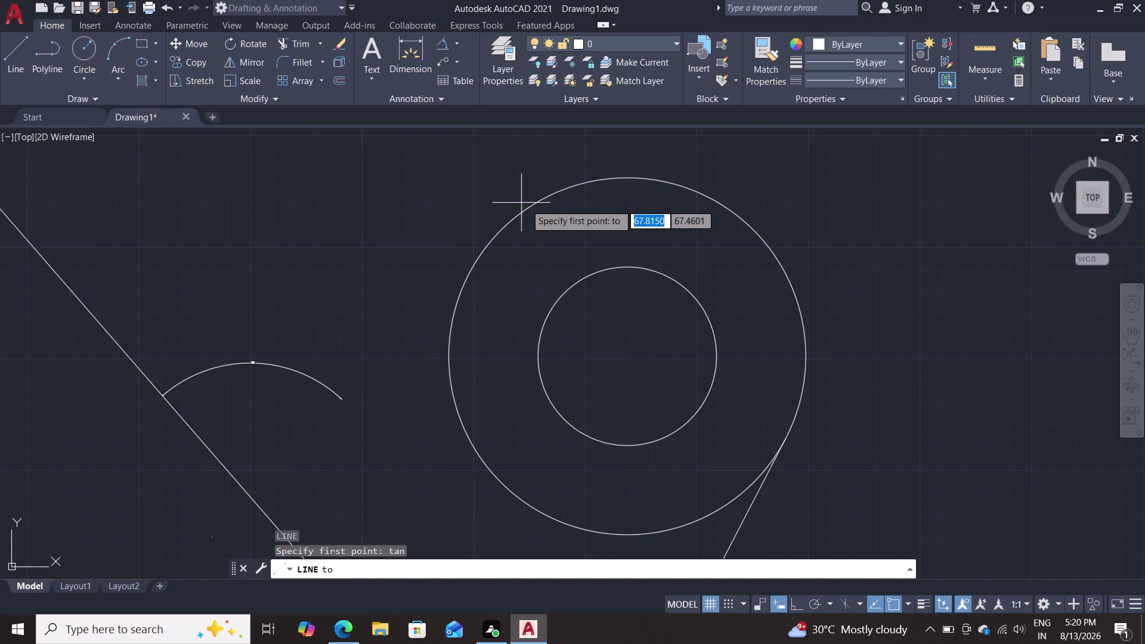
click(526, 204)
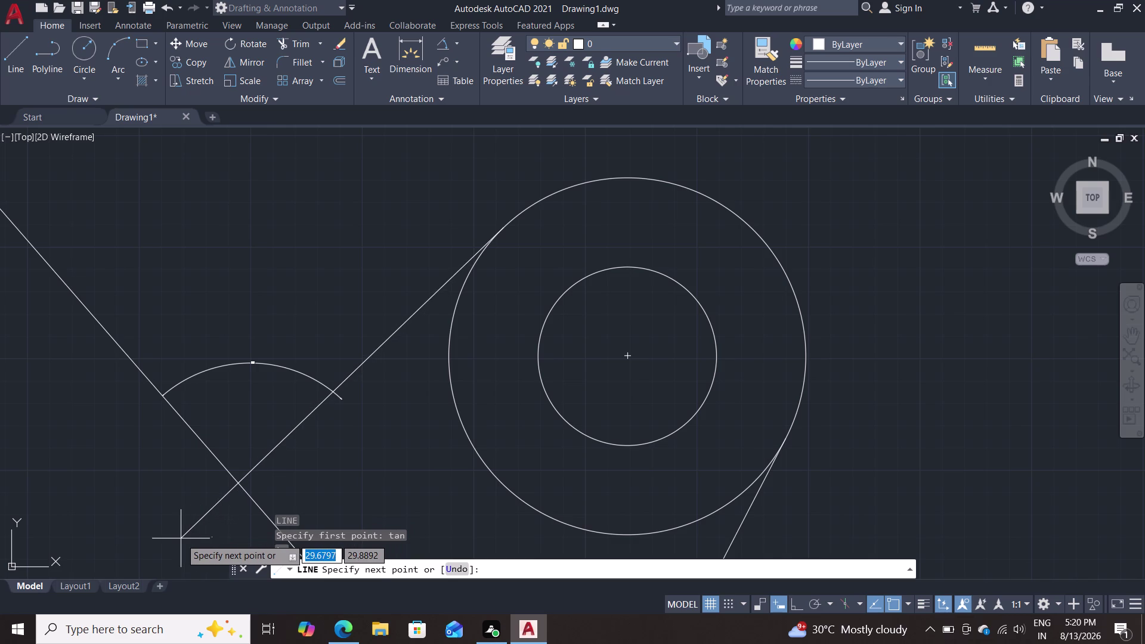
End the tangent line at 33.1777,35 and select the leftover 84° angle dimension.
scroll(down, 3)
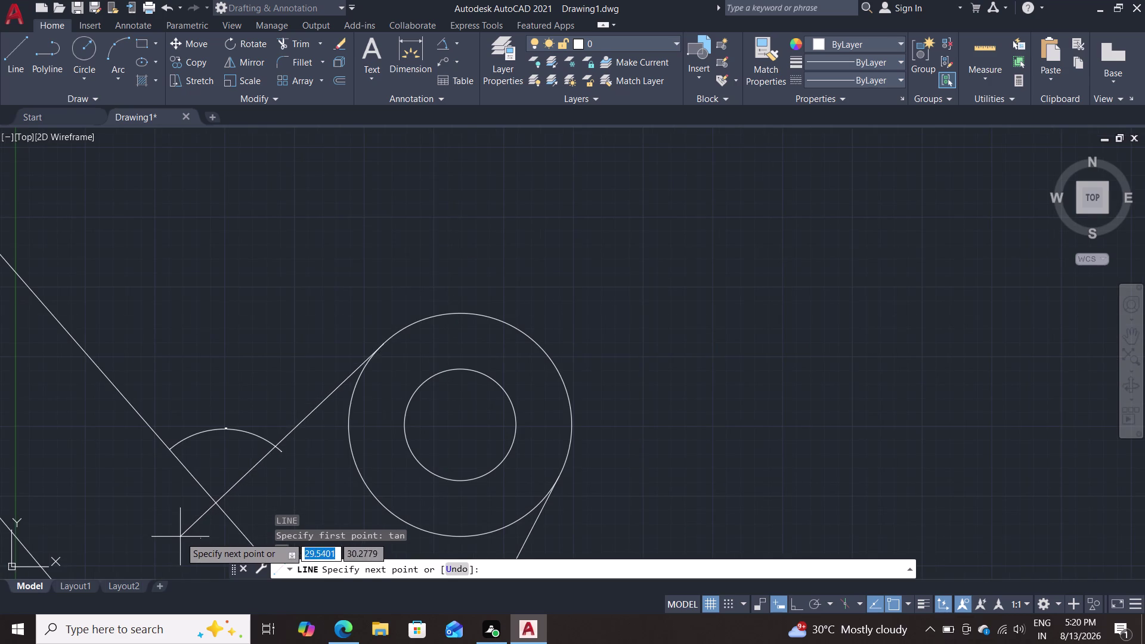
middle_drag(200, 517, 247, 443)
scroll(up, 3)
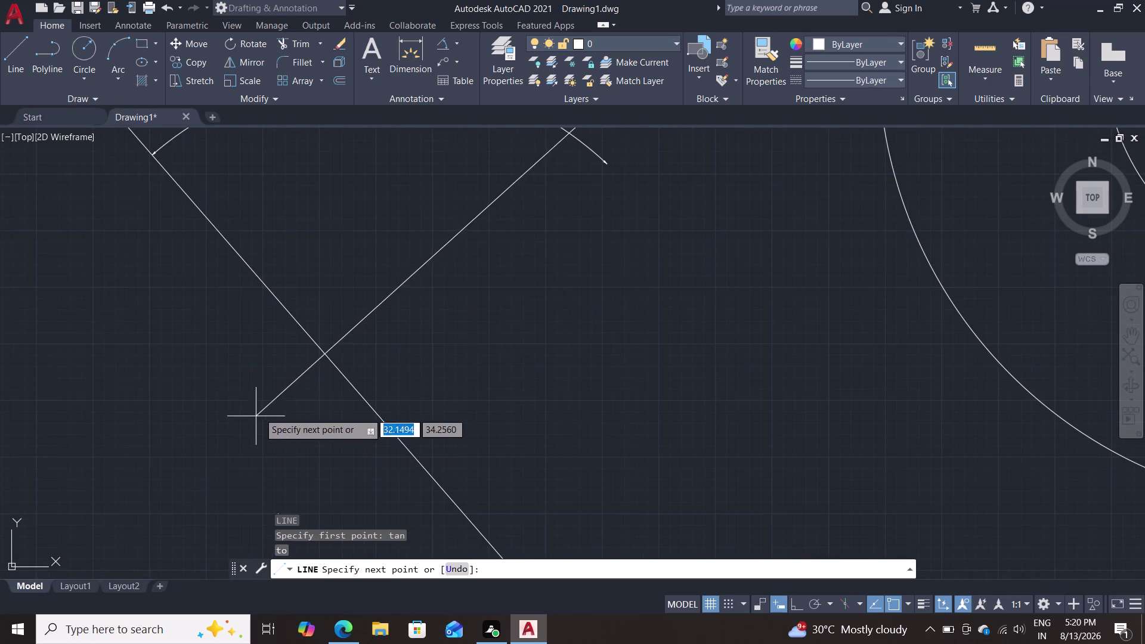
middle_drag(435, 290, 379, 436)
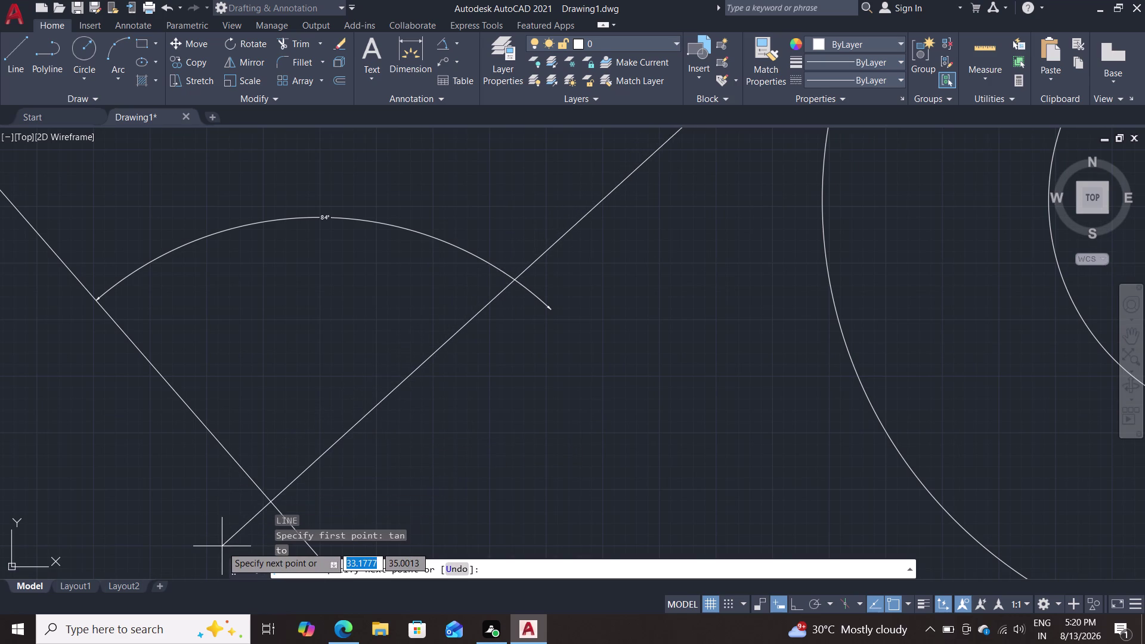
key(Tab)
text(35)
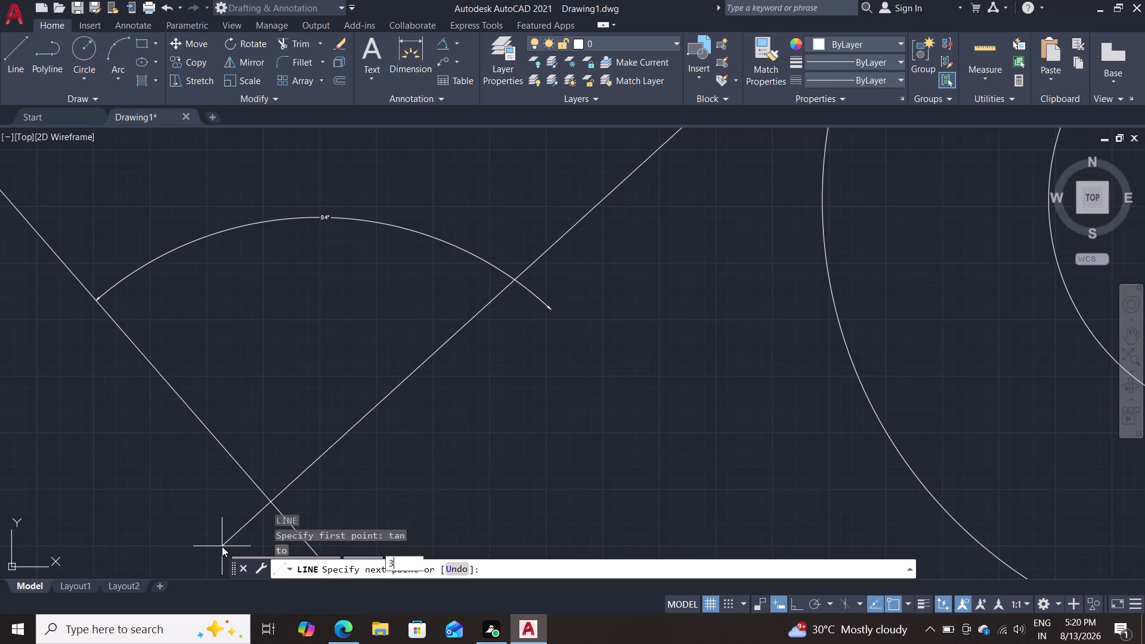
key(Return)
key(Escape)
scroll(down, 3)
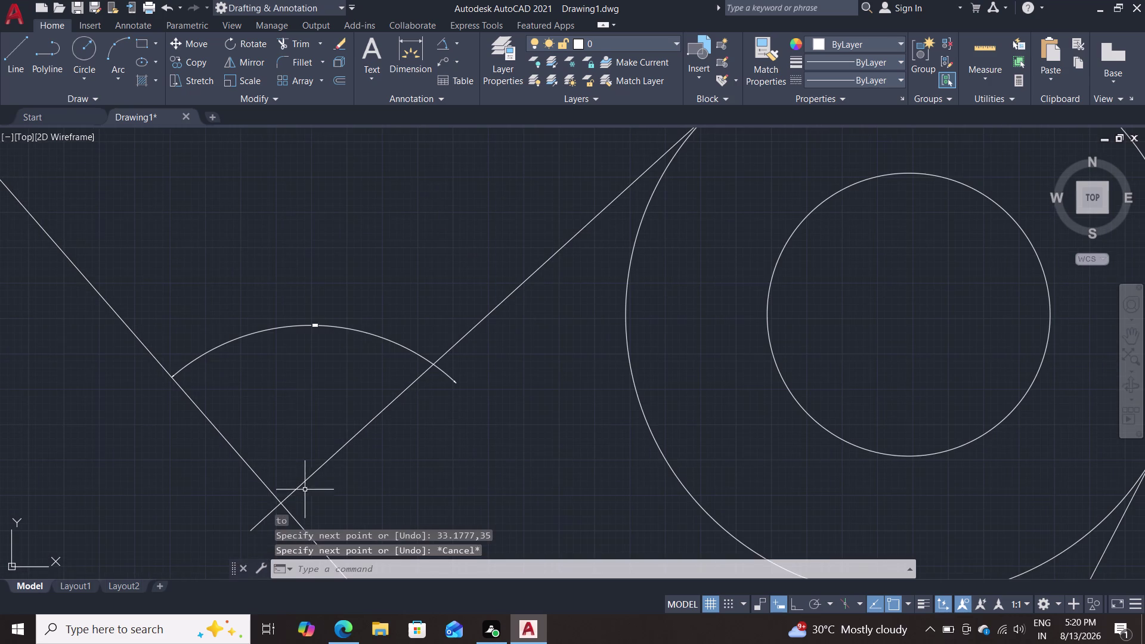
click(374, 334)
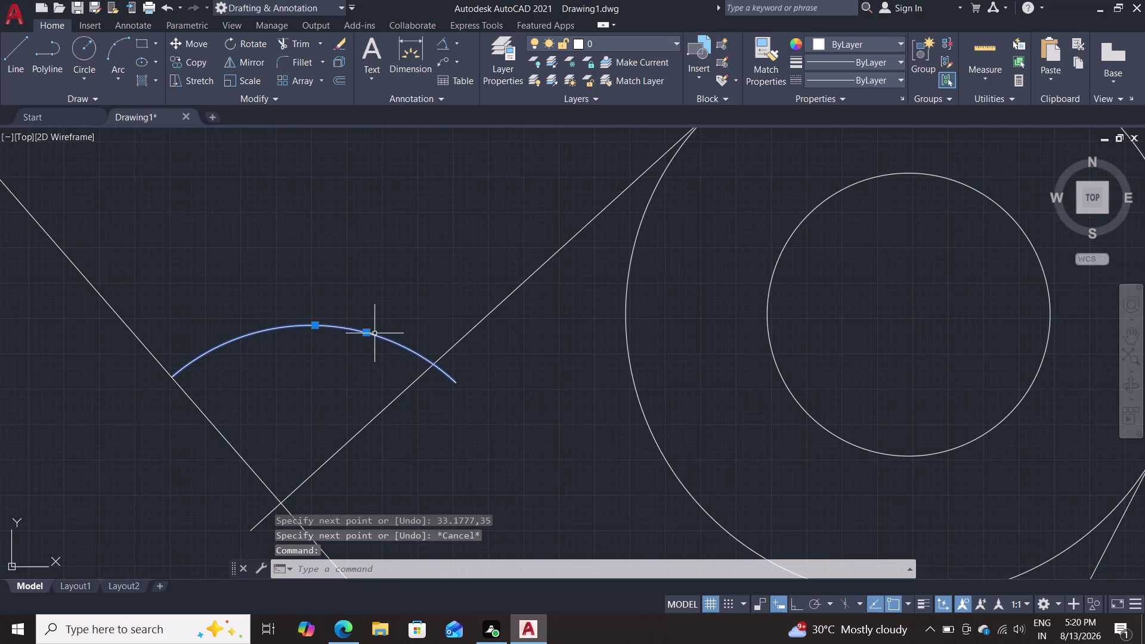
Replace the old angle dimension with an 89° one between the left arm and new tangent line.
key(Delete)
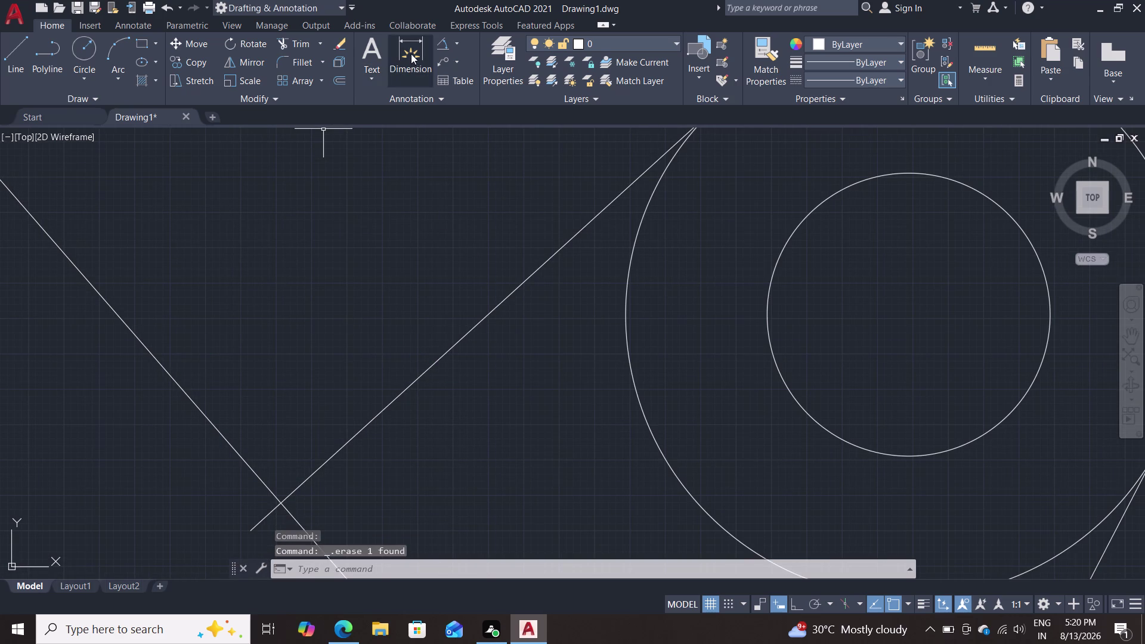
click(438, 42)
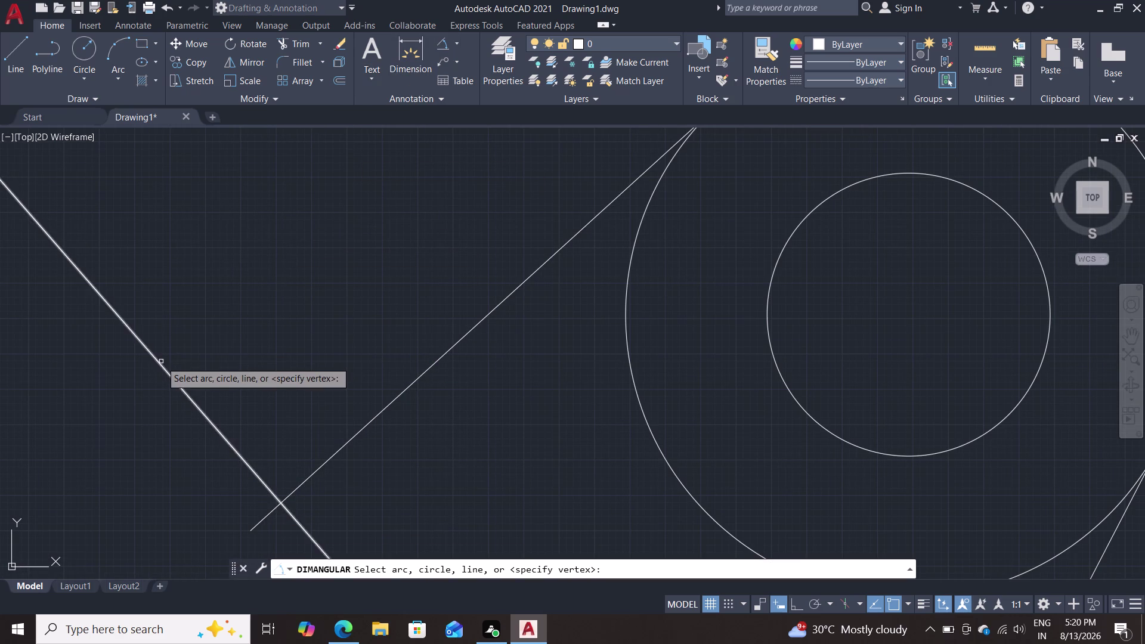
double_click(161, 361)
click(396, 399)
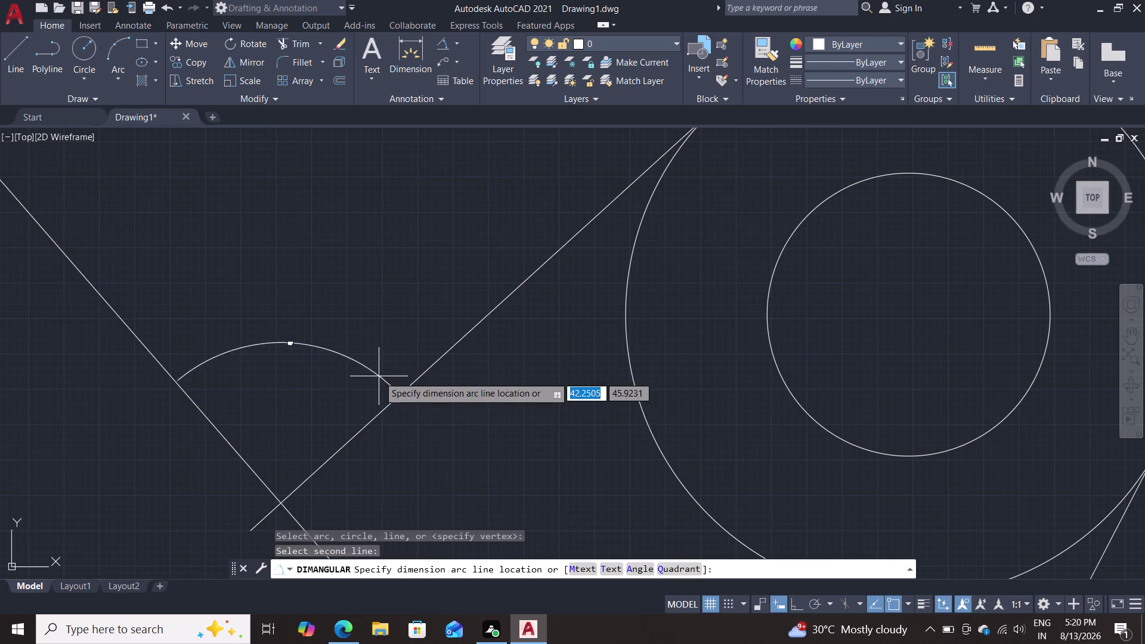
double_click(345, 367)
scroll(up, 3)
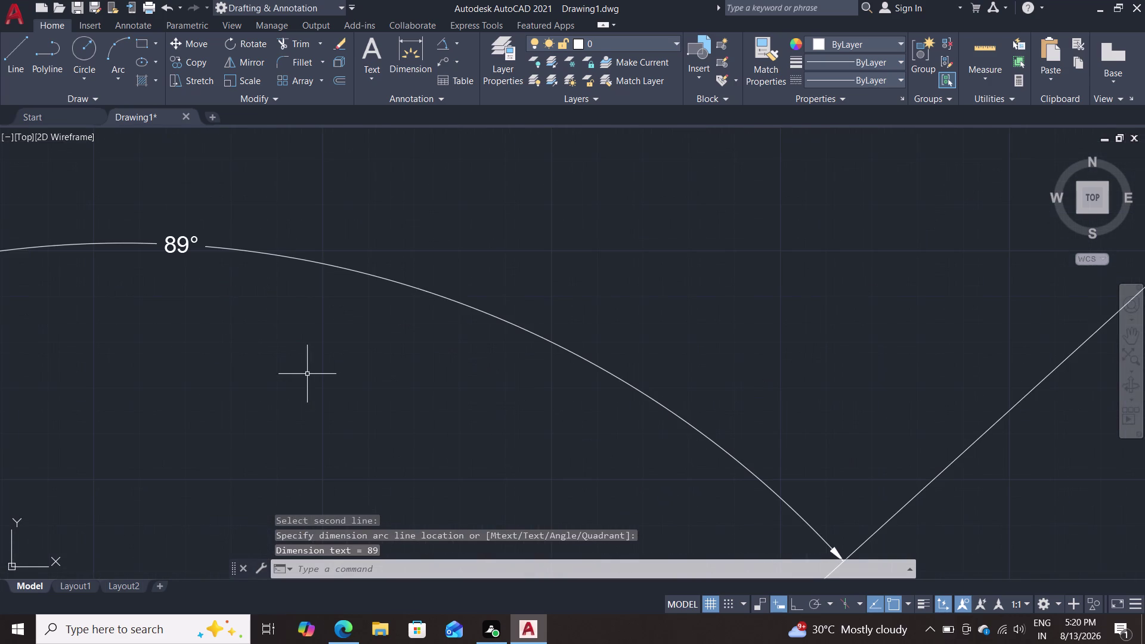
scroll(down, 3)
scroll(down, 3)
scroll(down, 3)
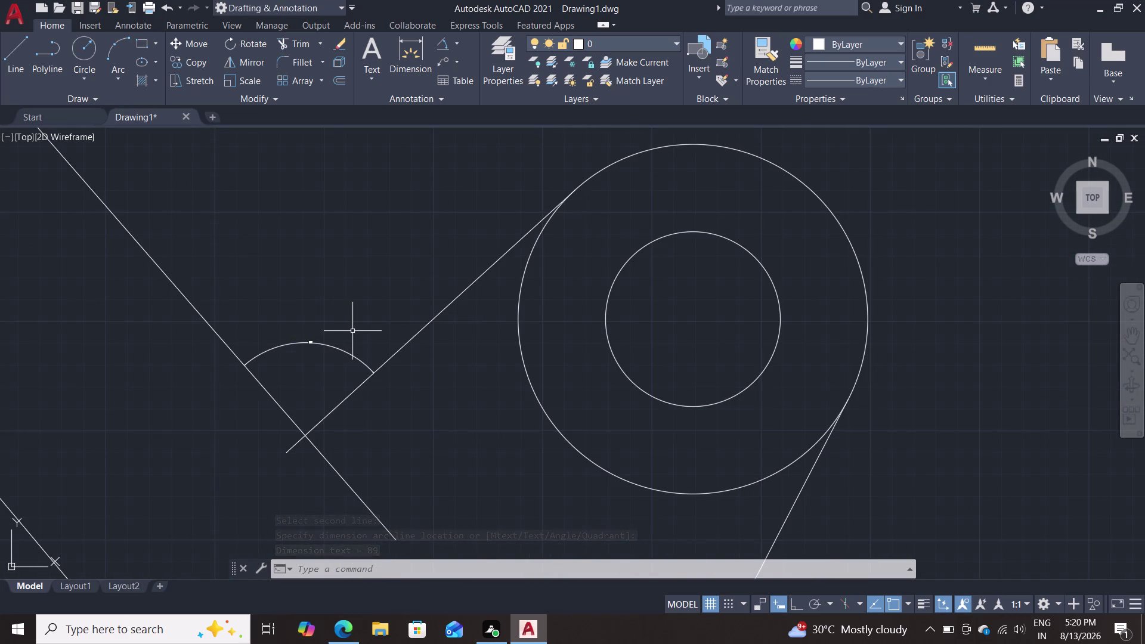
Undo five times, removing the 89° dimension and the tangent line and restoring the erased dimension.
key(ctrl+z)
key(ctrl+z)
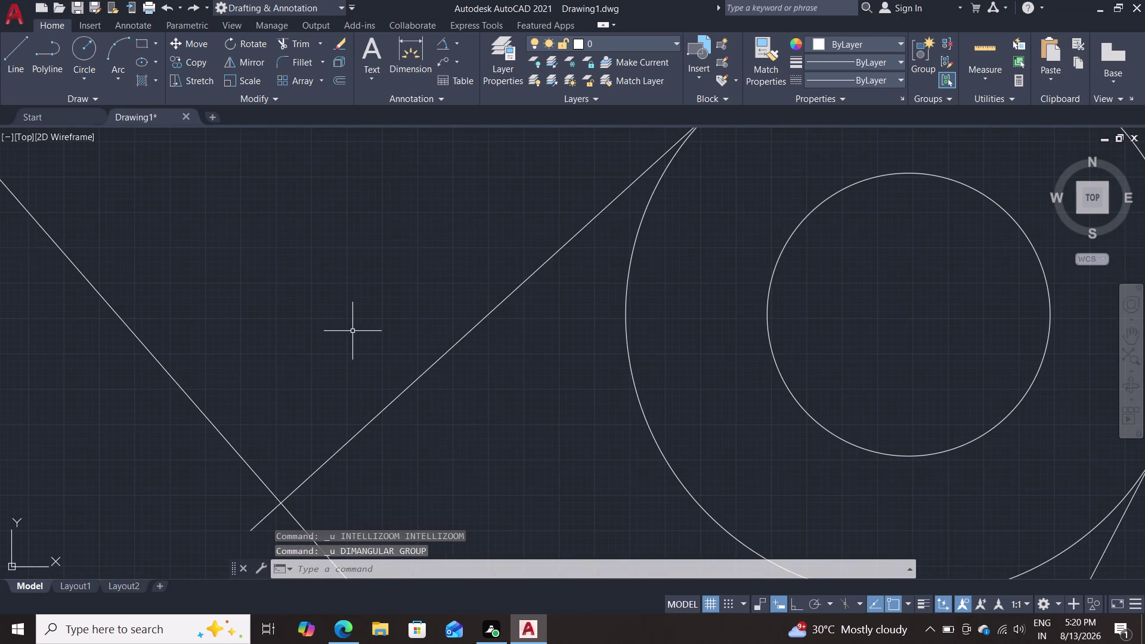
key(ctrl+z)
key(ctrl+z)
key(ctrl+z)
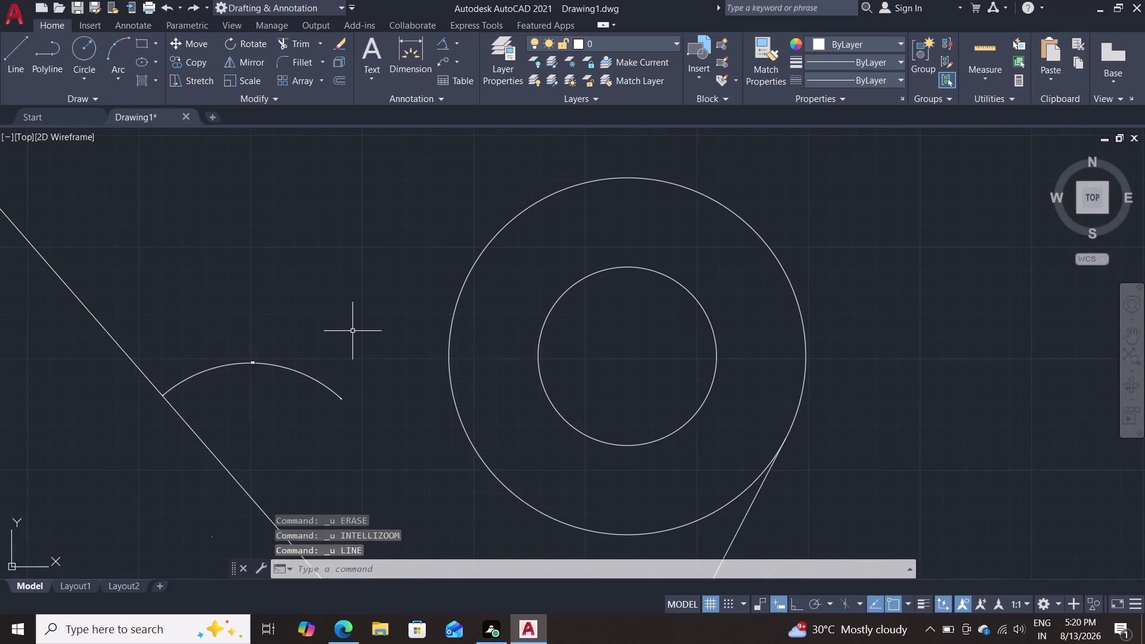
Start a line tangent to the outer ring using the TAN snap.
key(l)
key(Return)
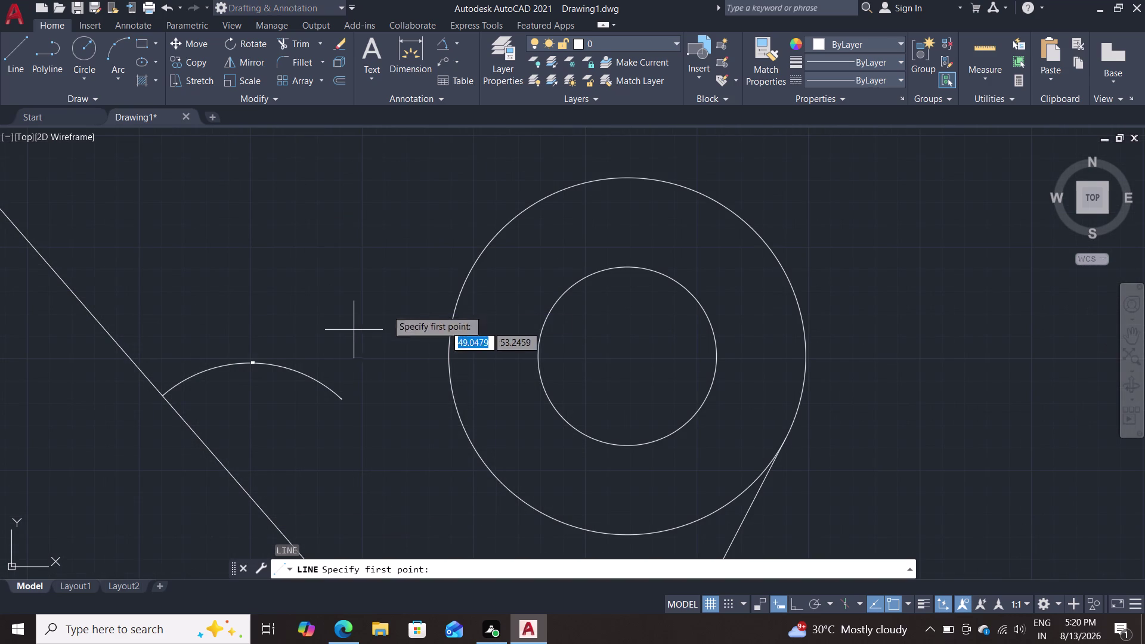
text(t)
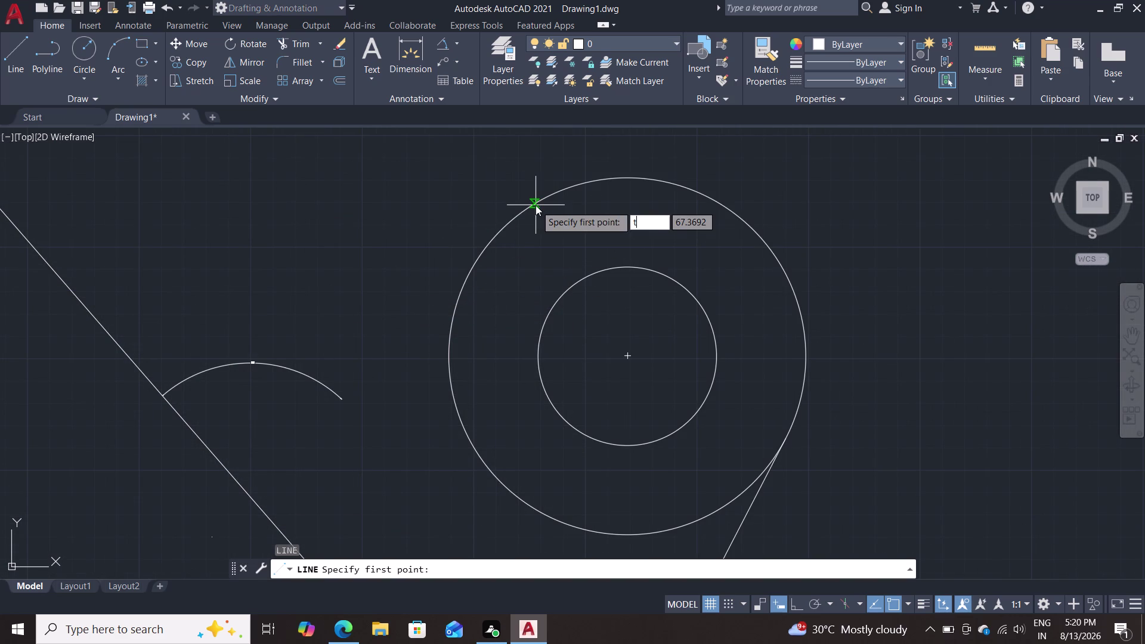
text(an)
key(Return)
click(536, 205)
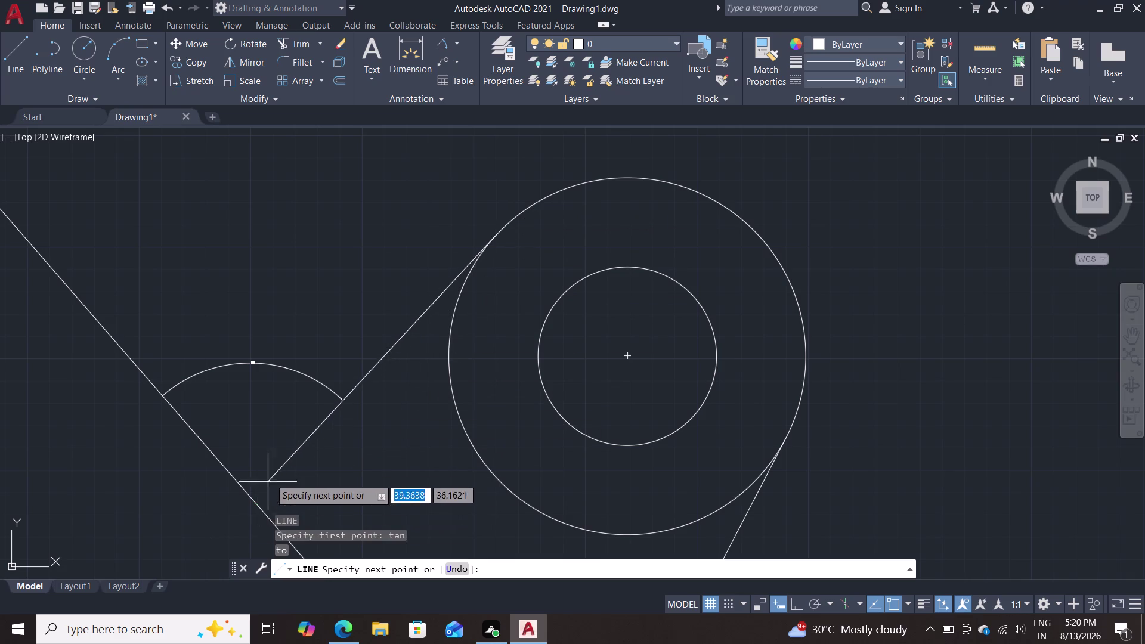
End the tangent line at 33.1491,25, across the first line.
scroll(up, 3)
scroll(down, 3)
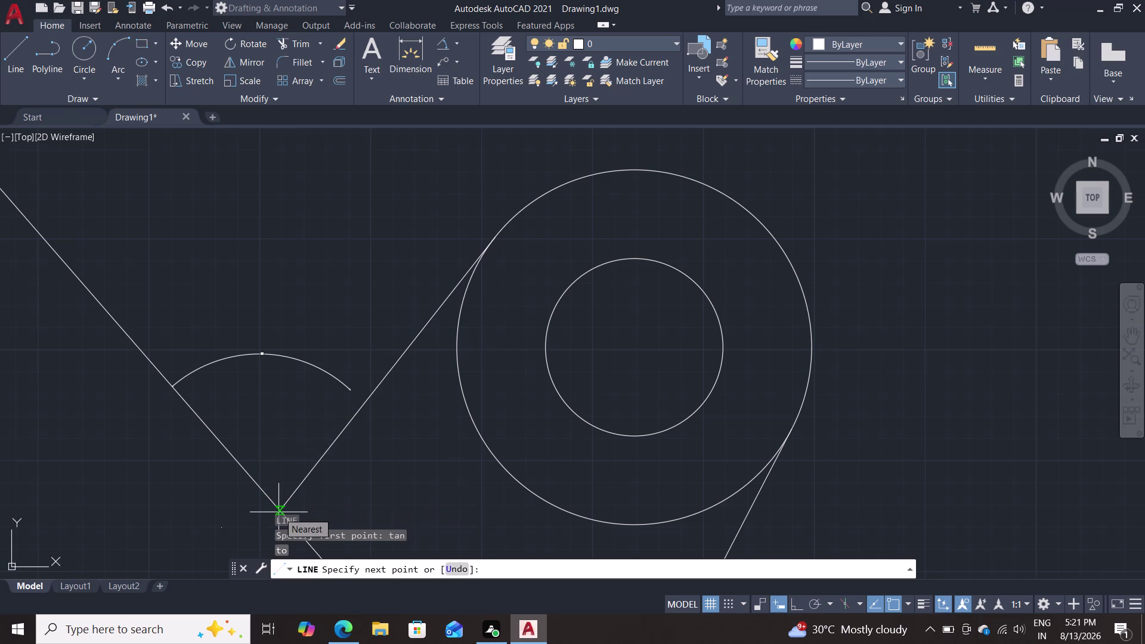
scroll(up, 3)
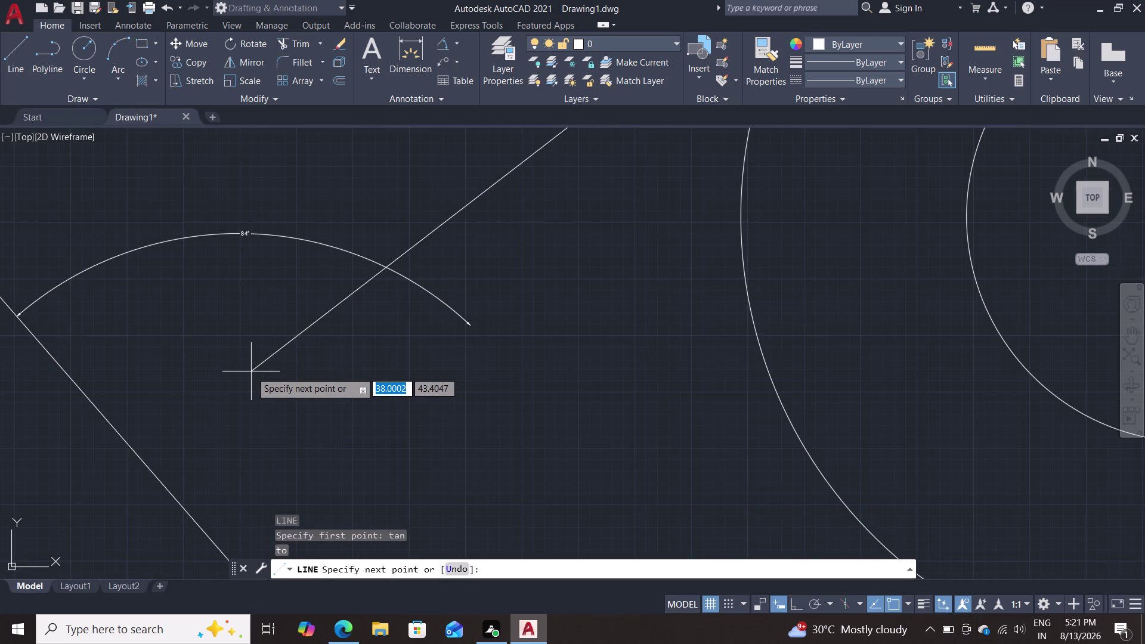
scroll(down, 3)
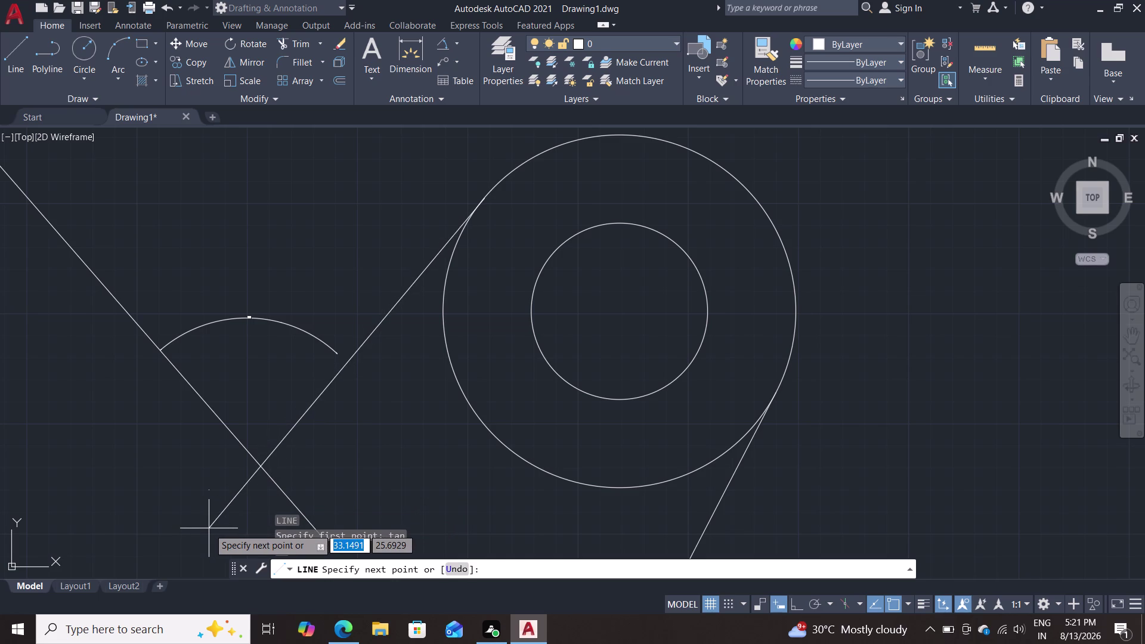
key(Tab)
text(25)
key(Return)
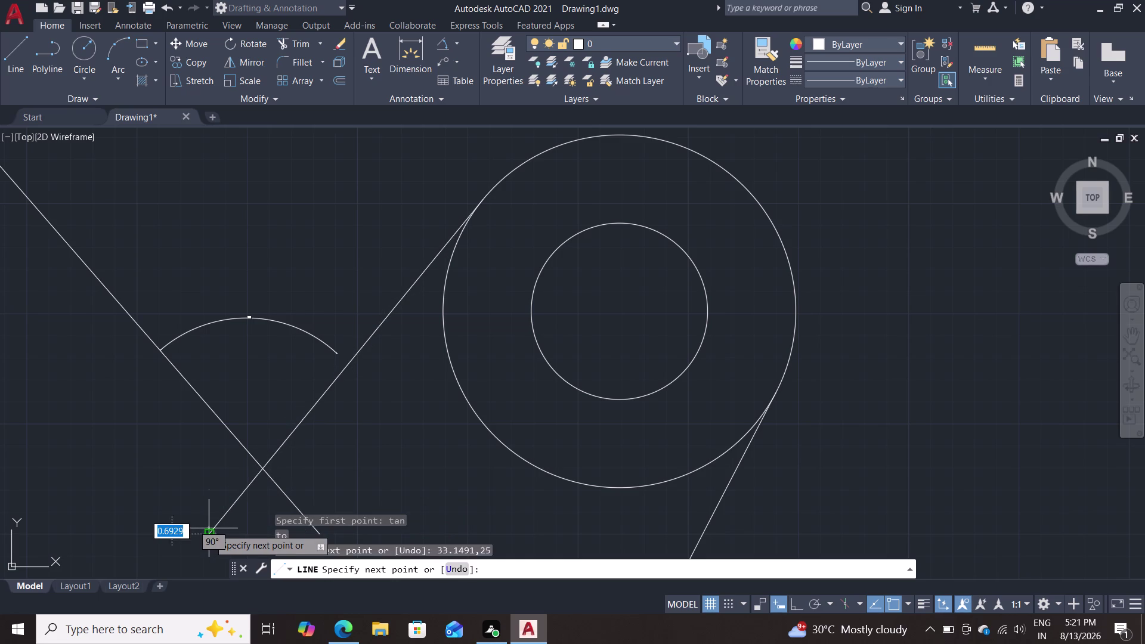
key(Escape)
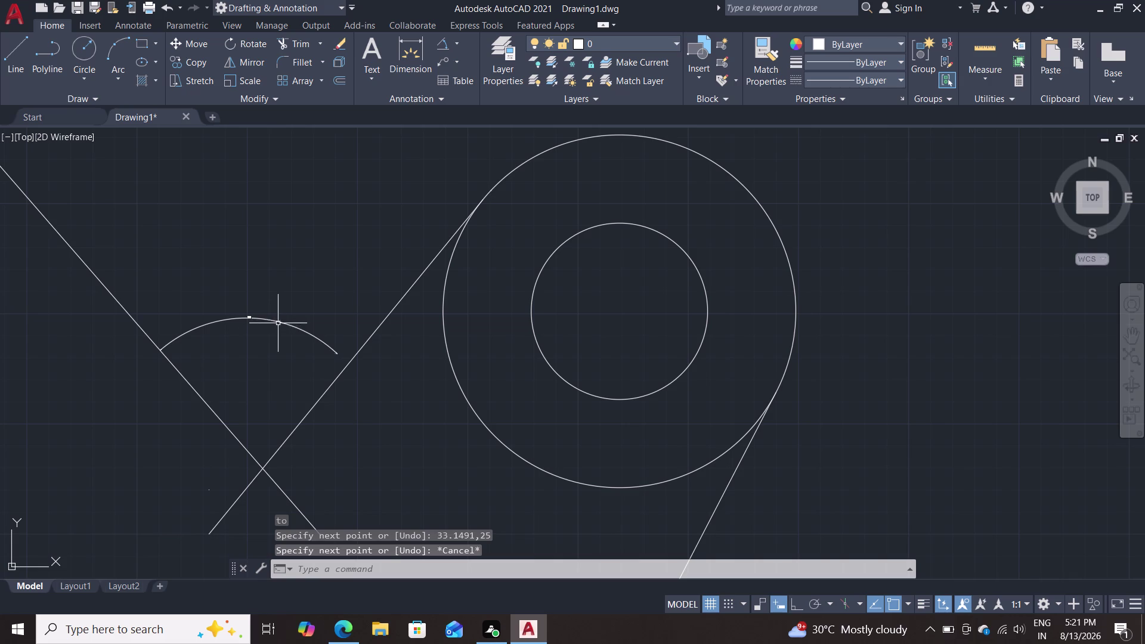
Delete the leftover angle dimension arc.
click(280, 324)
key(Delete)
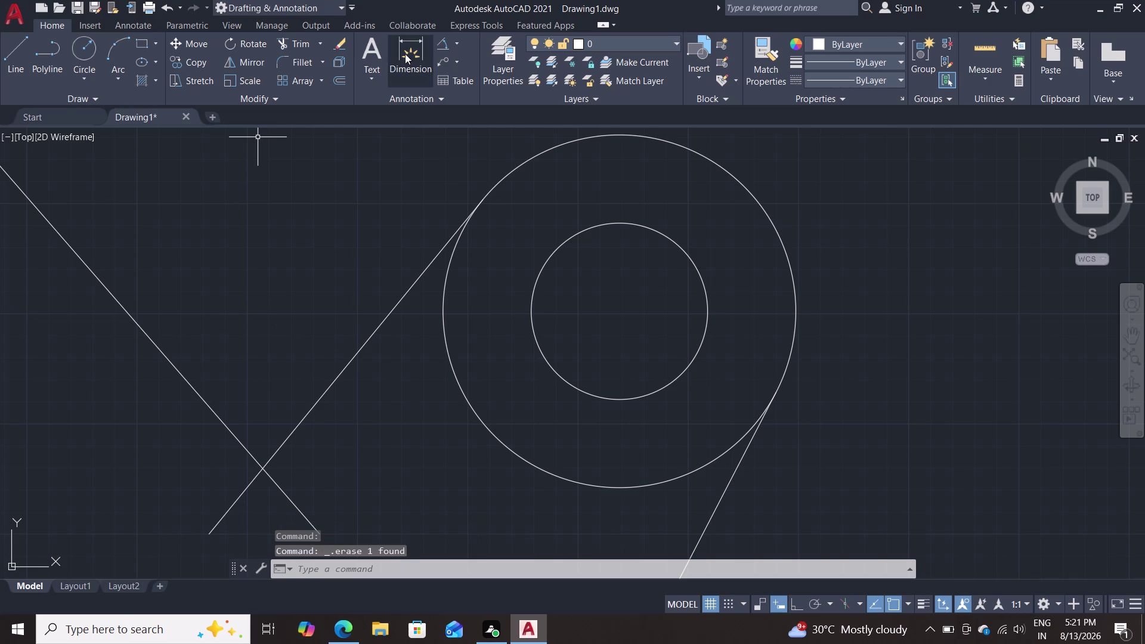
click(439, 49)
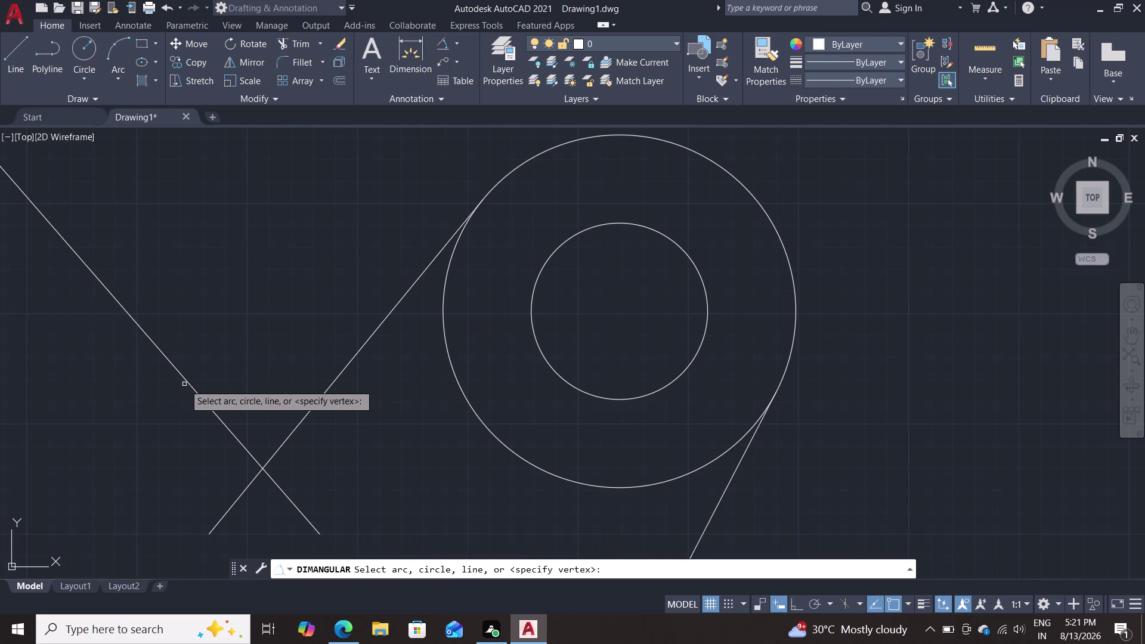
Dimension the angle between the two crossing arm lines, placing the arc above the crossing.
click(191, 384)
click(313, 406)
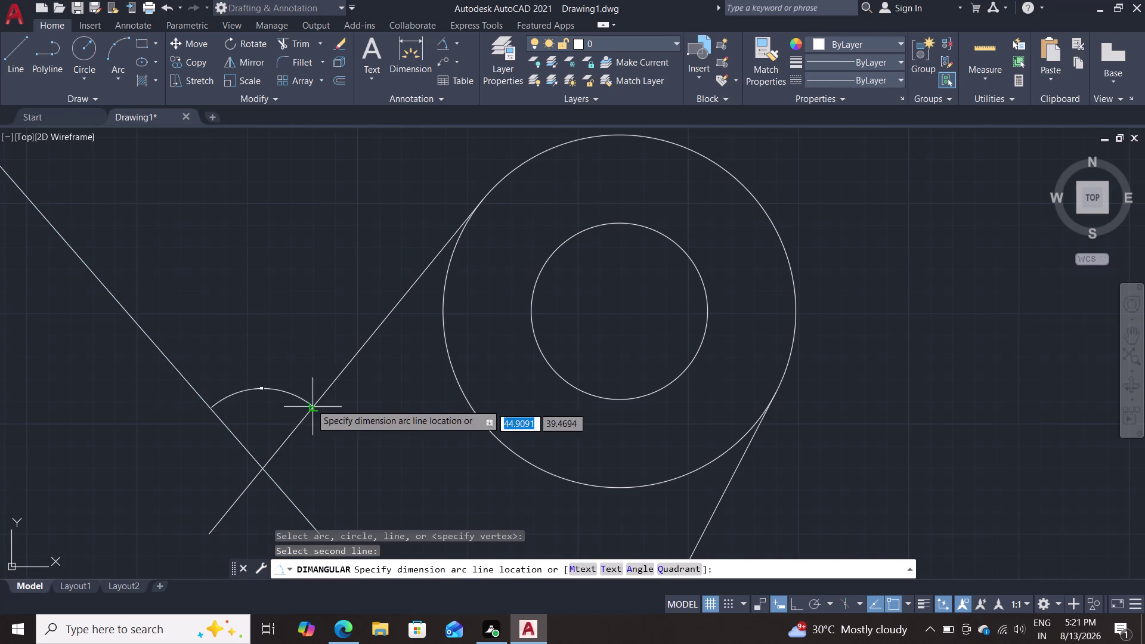
double_click(268, 377)
scroll(up, 3)
scroll(down, 3)
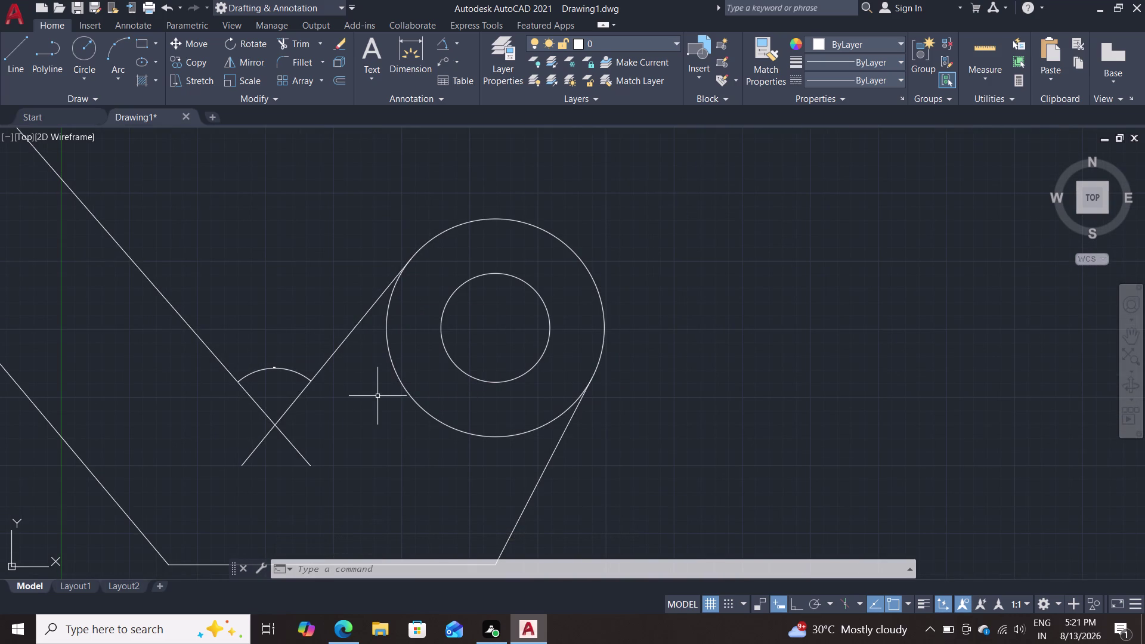
Trim both lines' tails past the intersection so the arms form a sharp V.
text(tr)
key(Return)
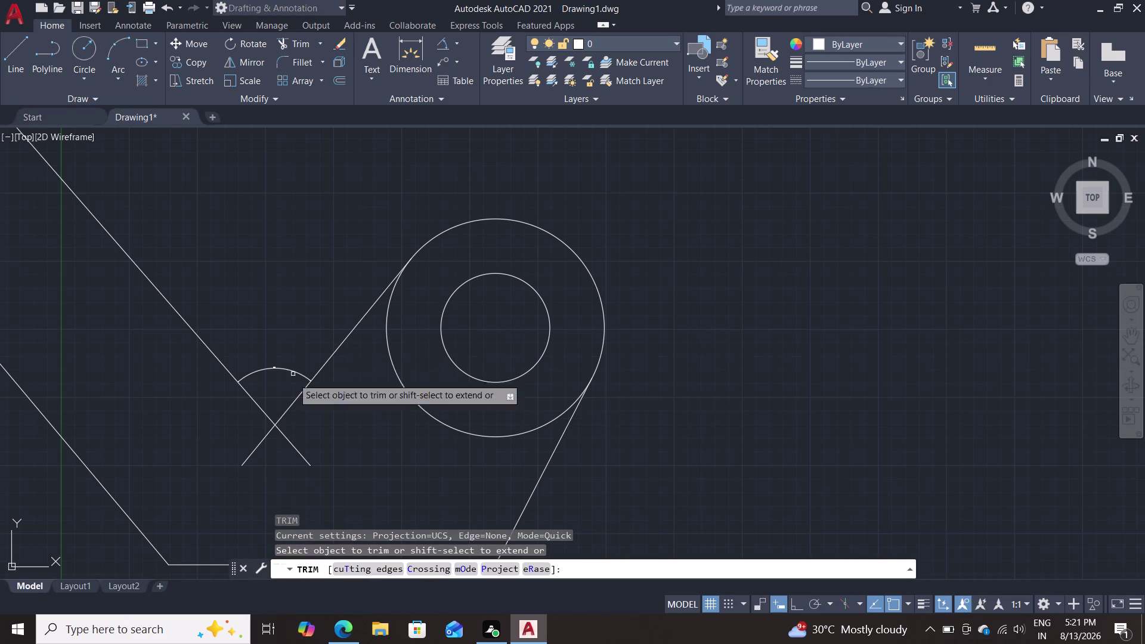
click(293, 448)
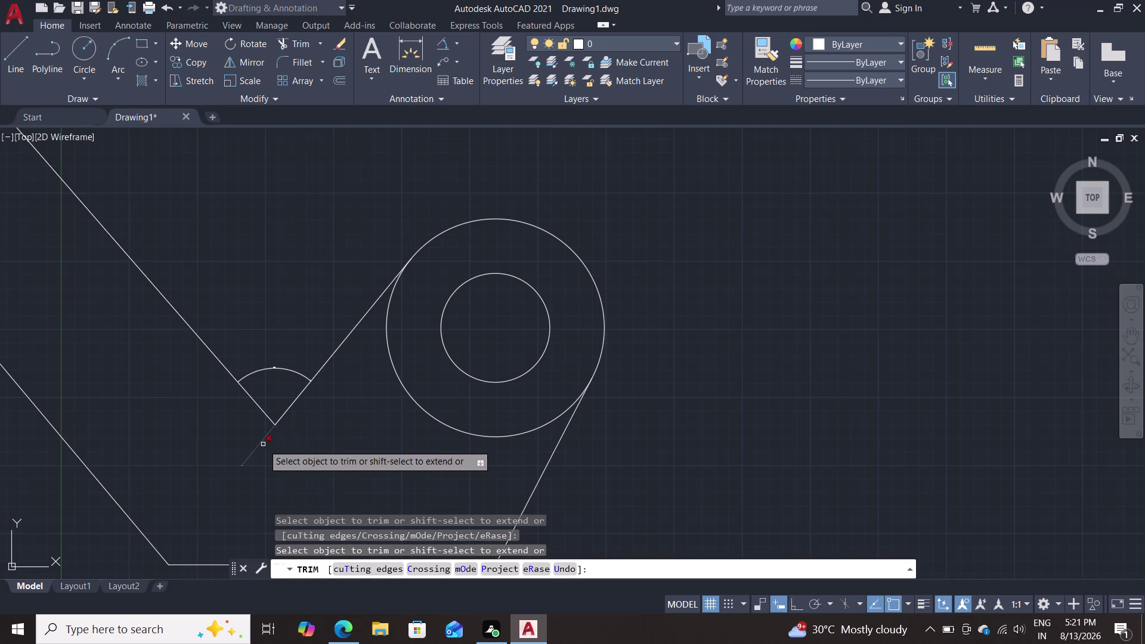
click(259, 444)
key(Escape)
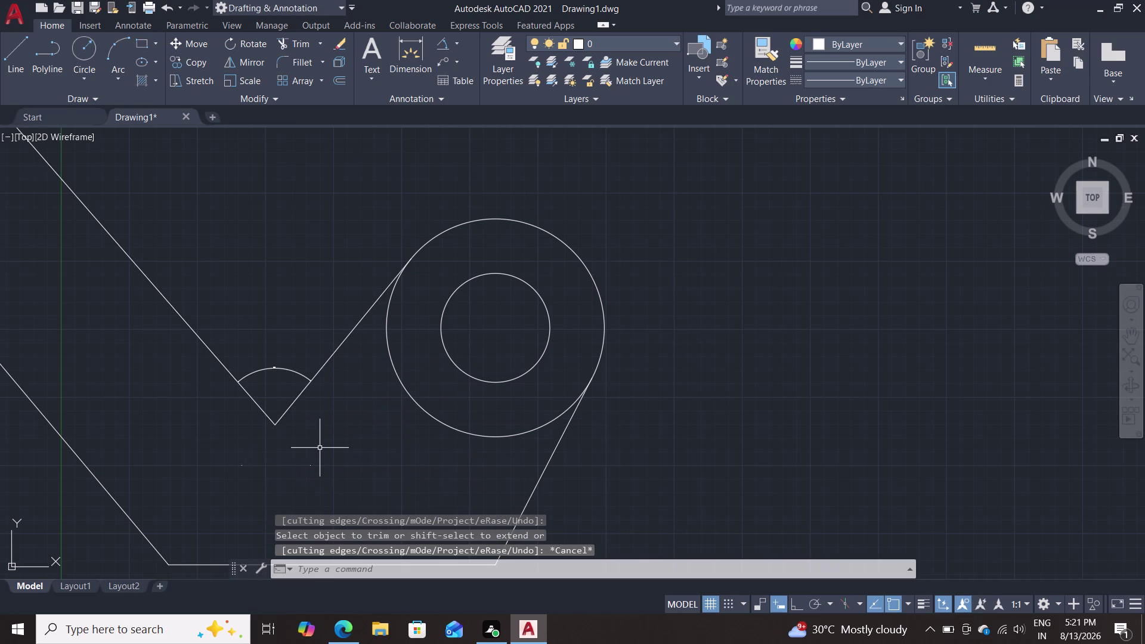
scroll(up, 3)
scroll(down, 3)
scroll(down, 3)
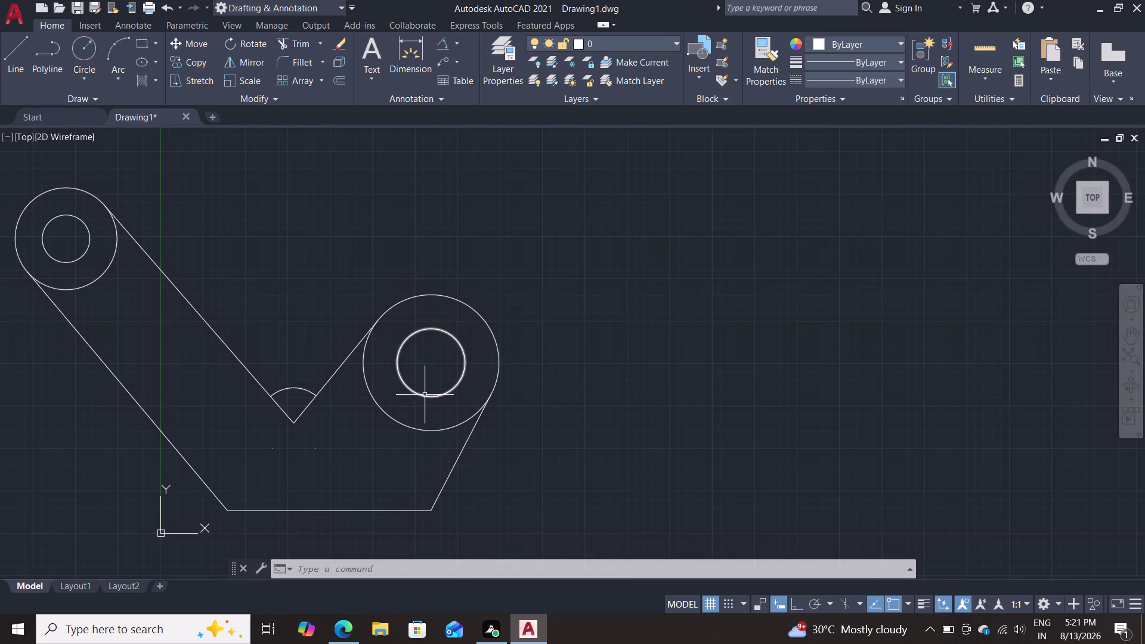
Trim away the right outer ring's inner arc between the arms, then recentre the lever outline.
scroll(up, 3)
scroll(up, 3)
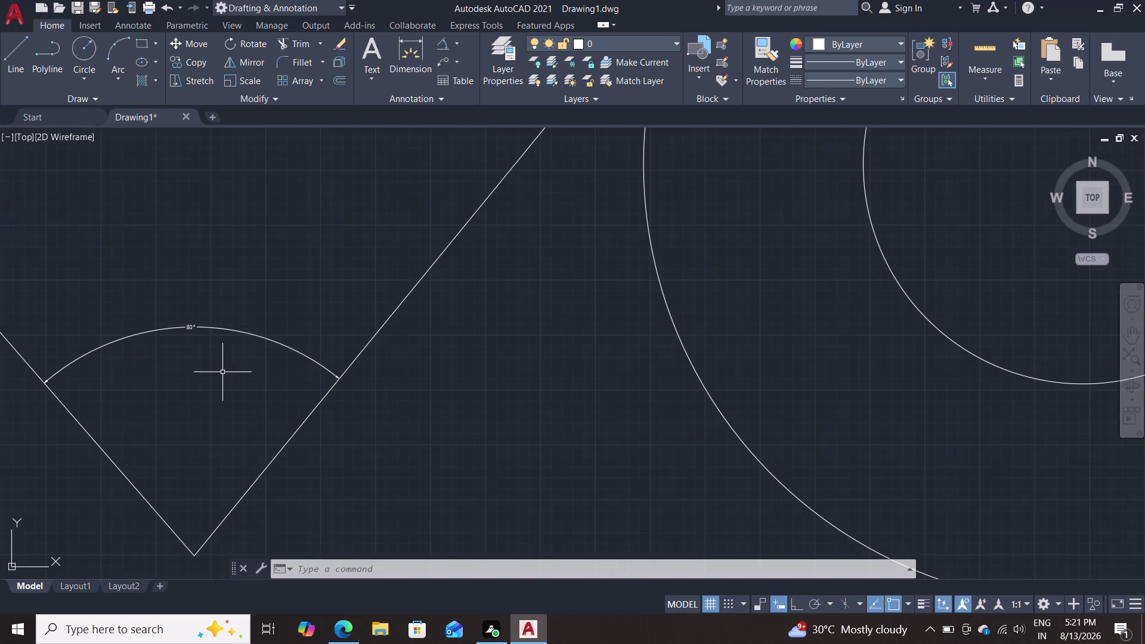
scroll(down, 3)
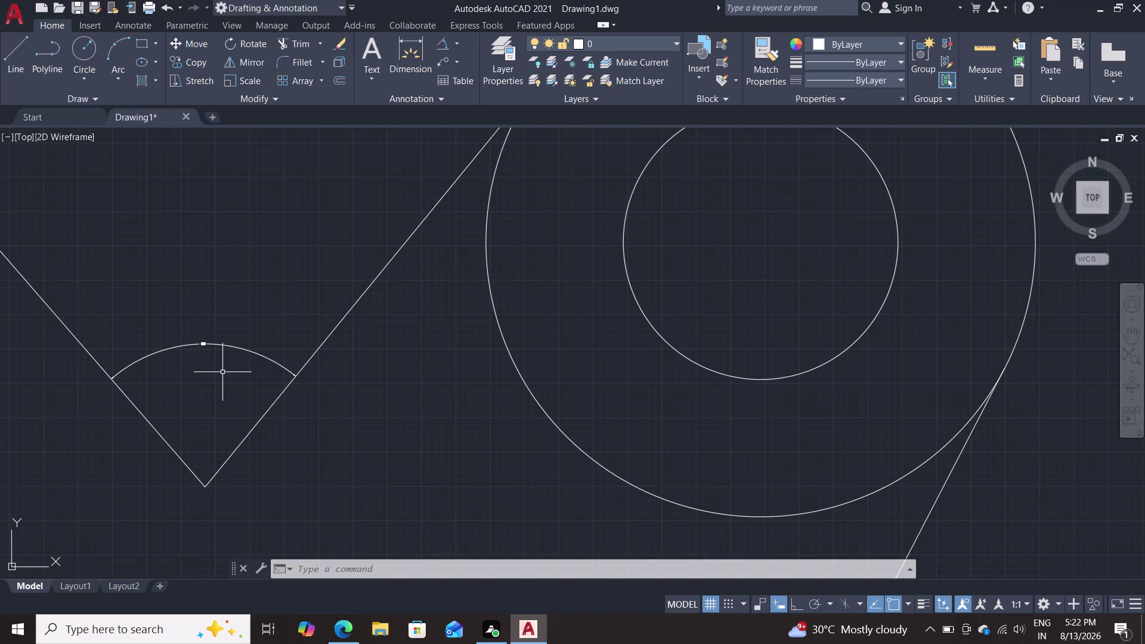
scroll(down, 3)
scroll(down, 3)
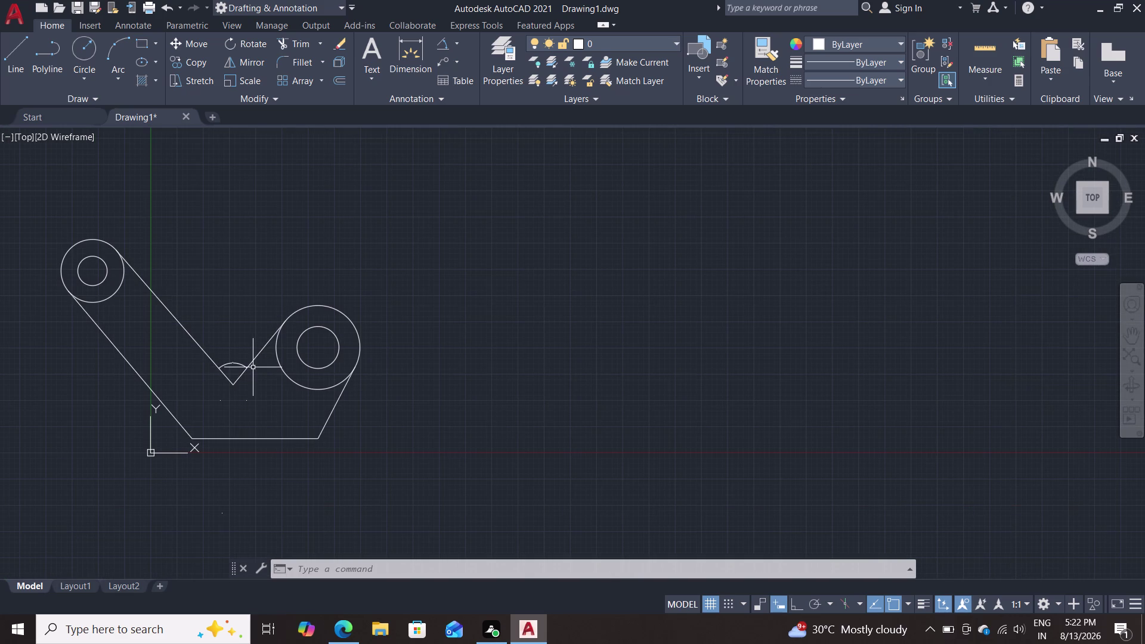
text(t)
text(r)
key(Return)
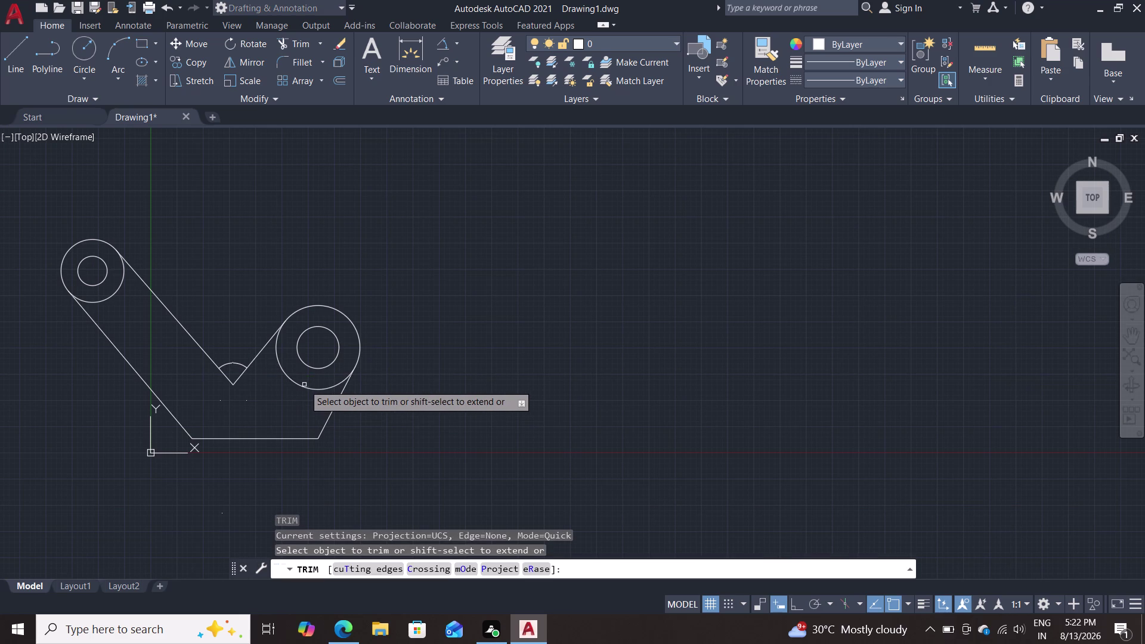
click(304, 385)
key(Escape)
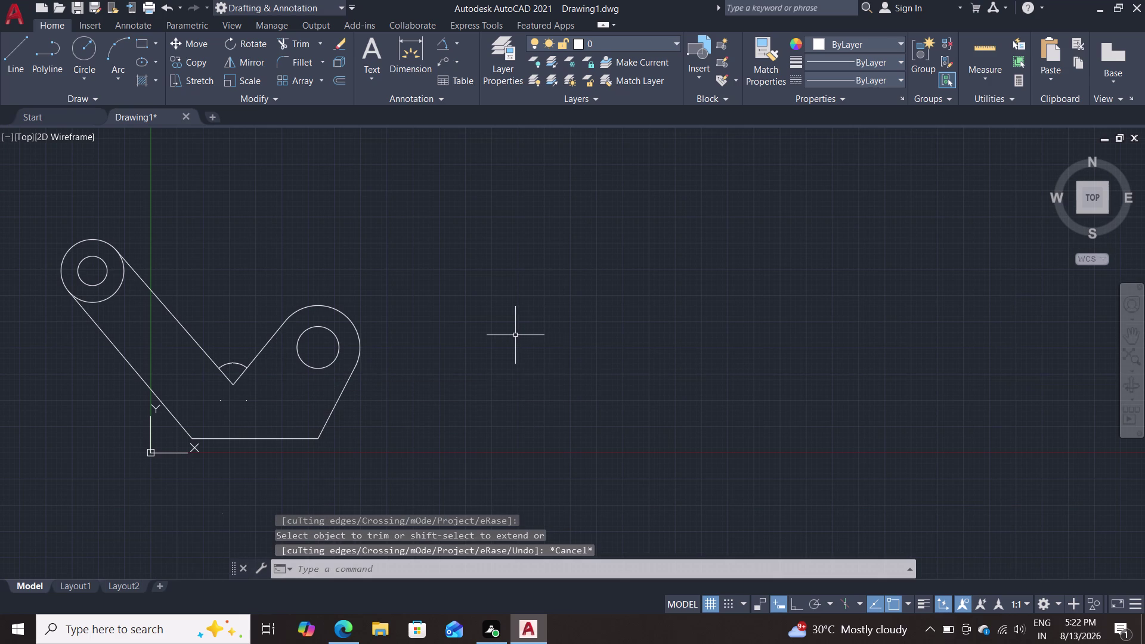
middle_drag(459, 327, 567, 317)
scroll(up, 3)
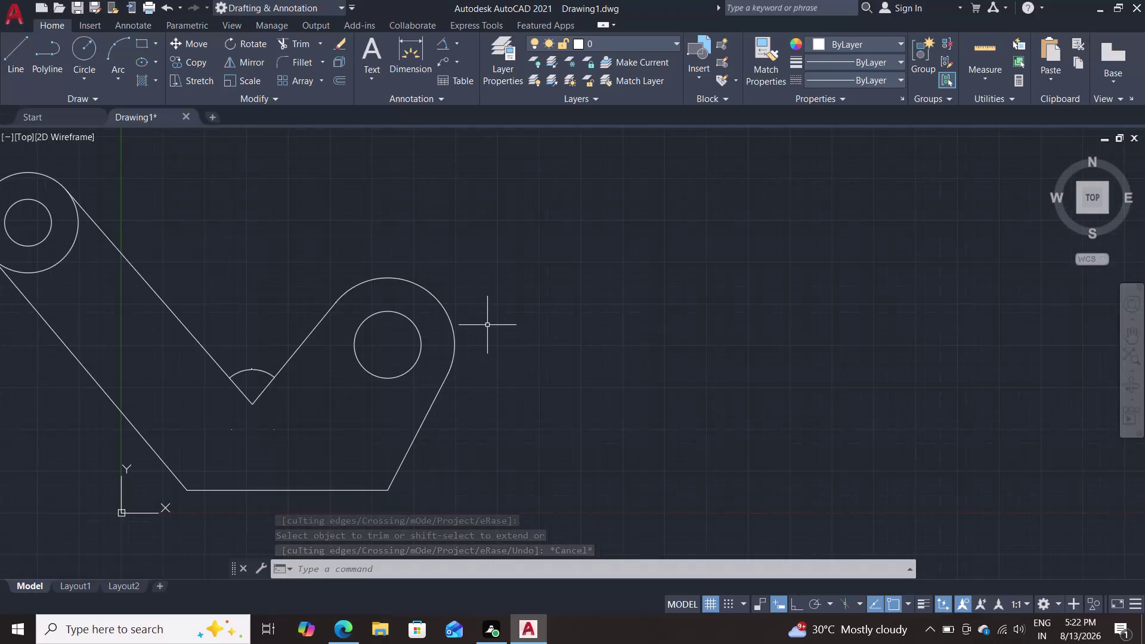
middle_drag(502, 315, 679, 287)
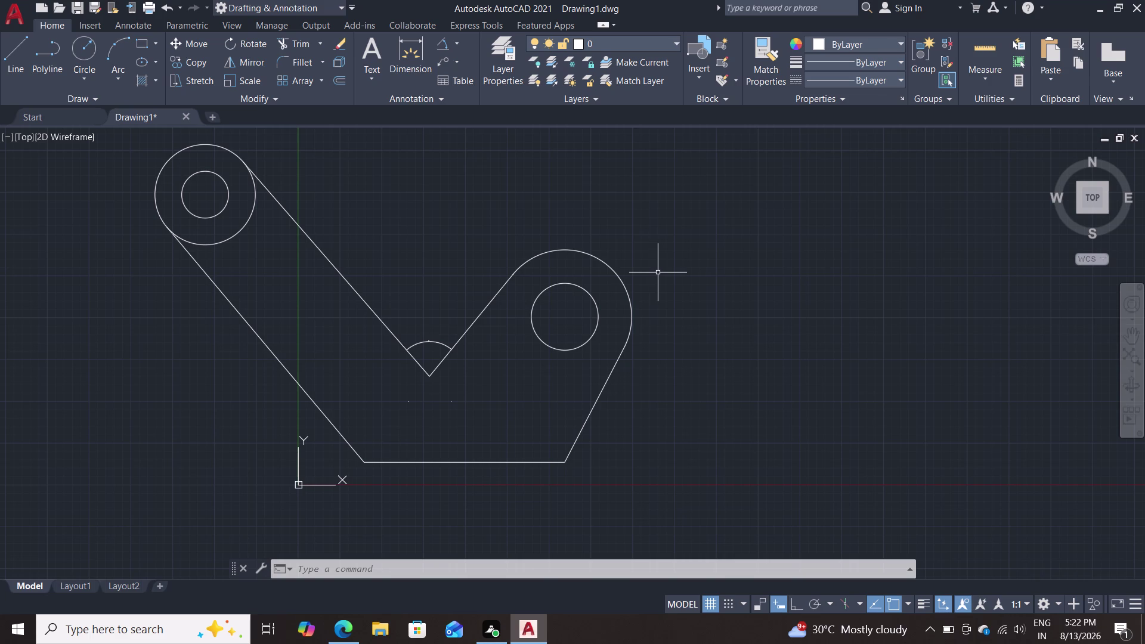
Draw a radius-10 circle between the V's point and the right hole.
key(c)
key(Return)
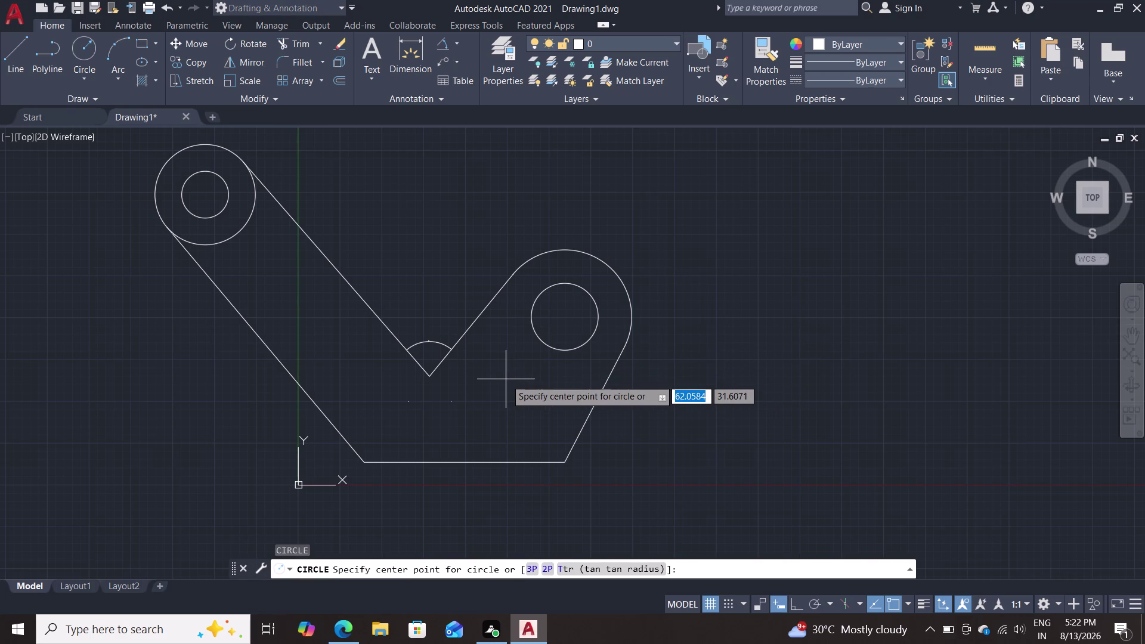
double_click(506, 380)
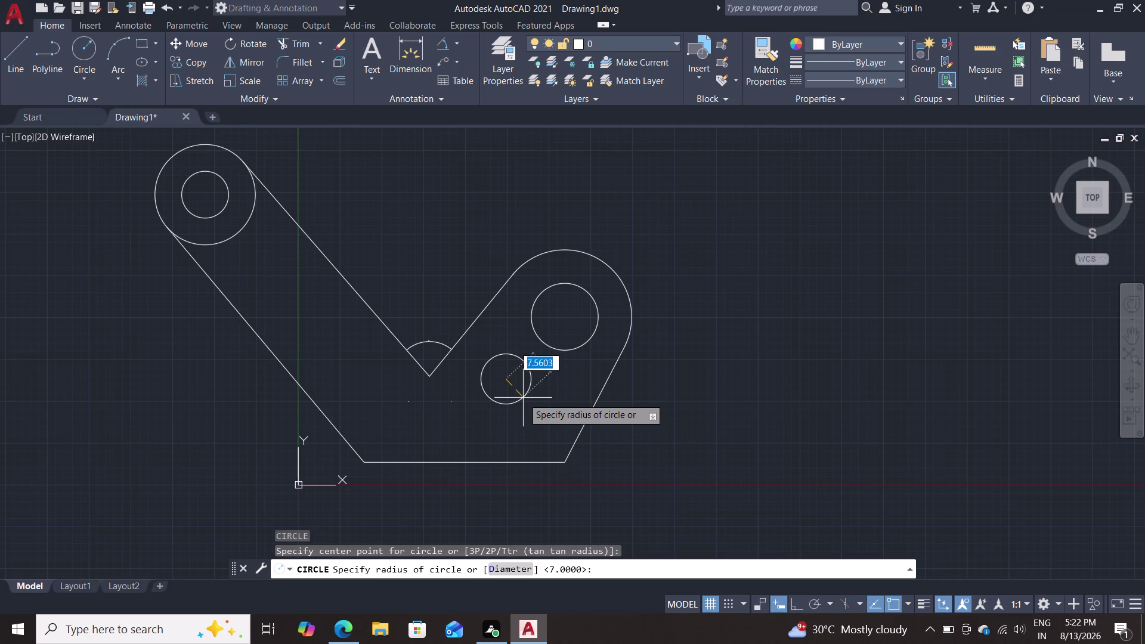
text(10)
key(Return)
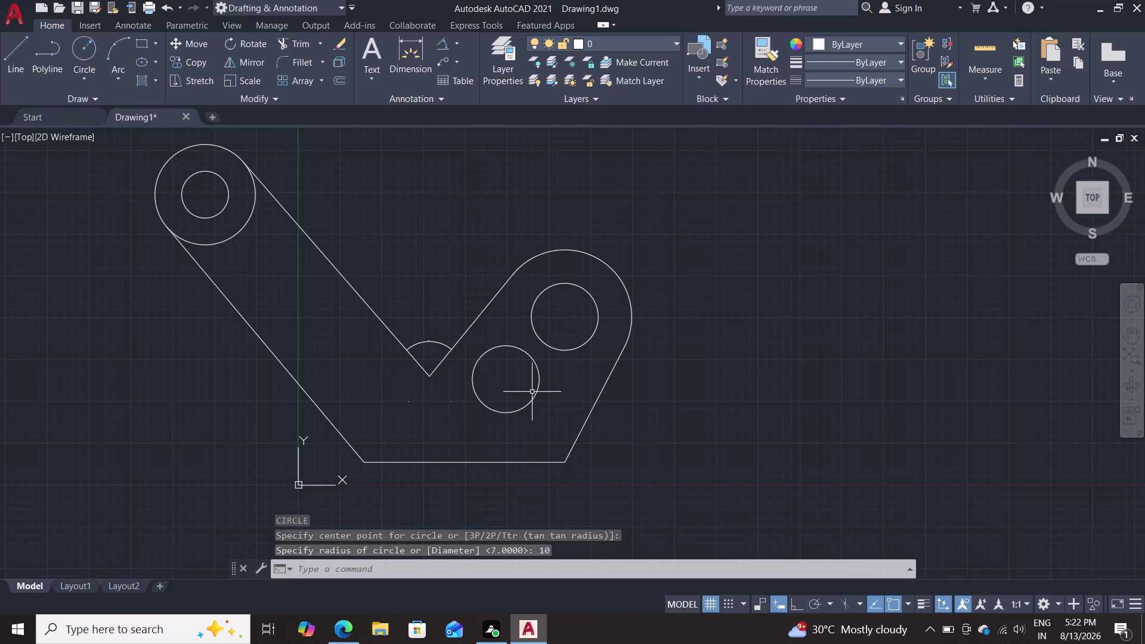
key(l)
key(Return)
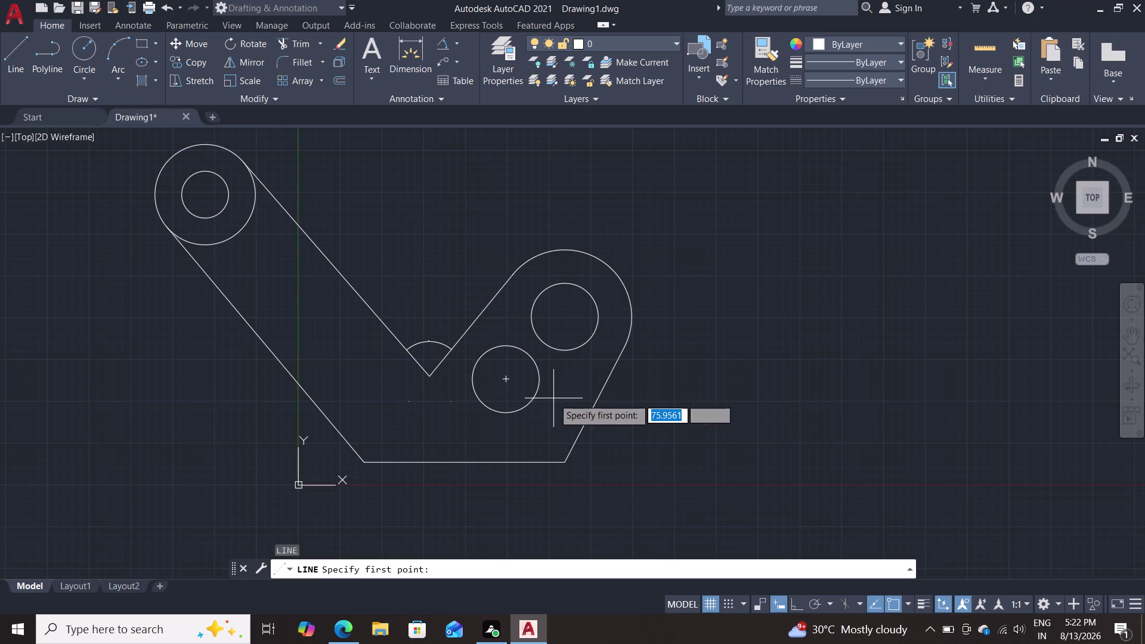
Draw an ortho vertical line from the right hole's centre up past the lever outline.
key(Escape)
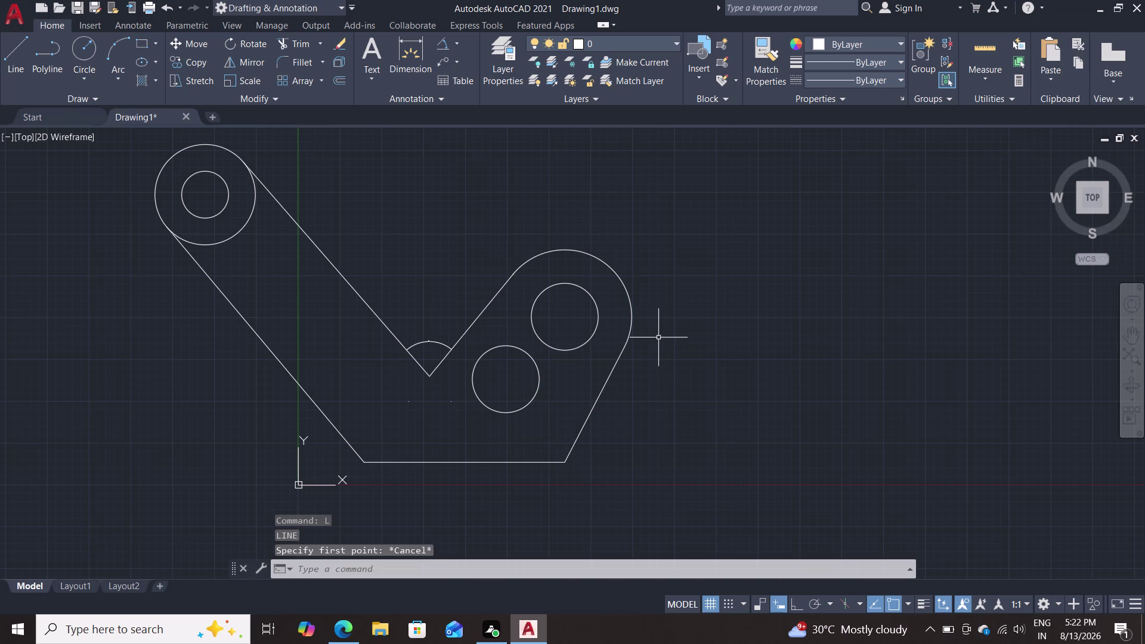
key(l)
key(Return)
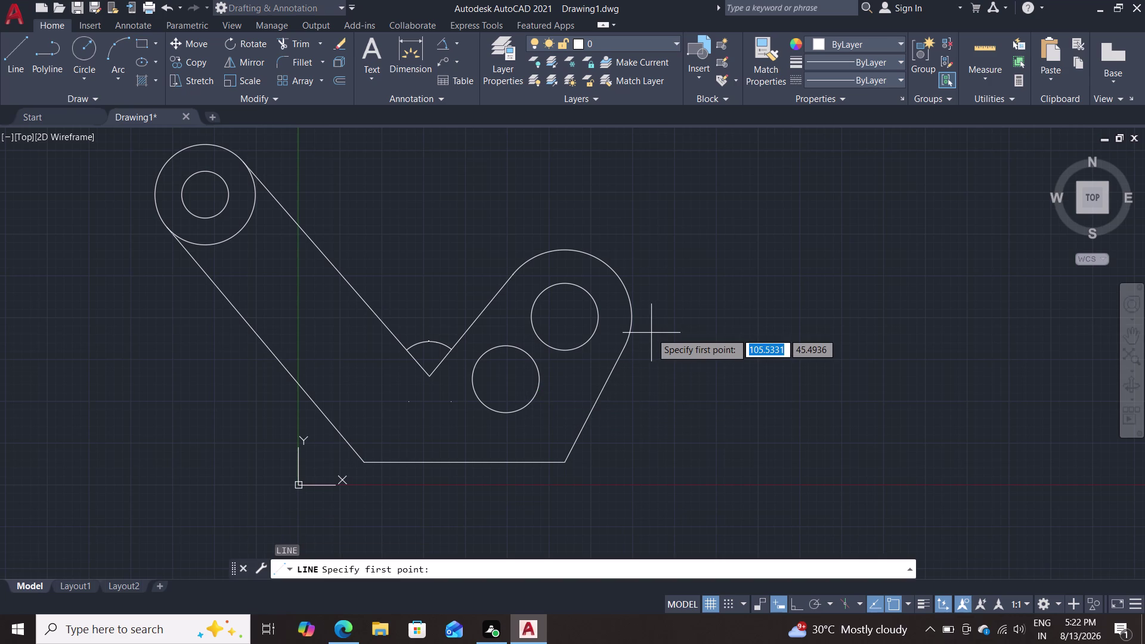
double_click(564, 318)
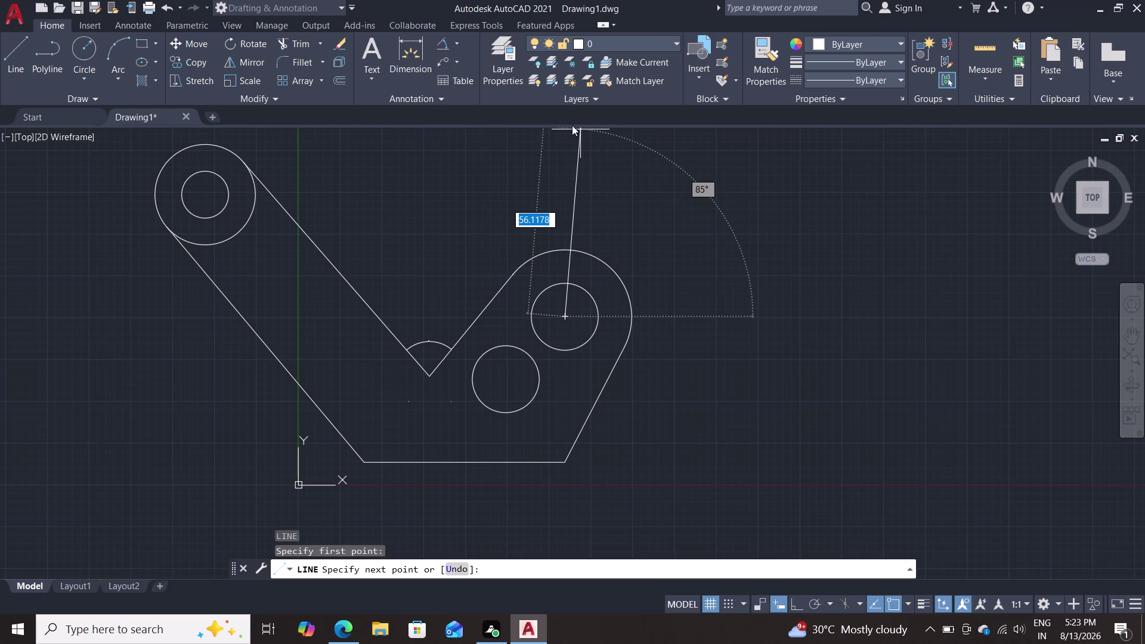
key(F8)
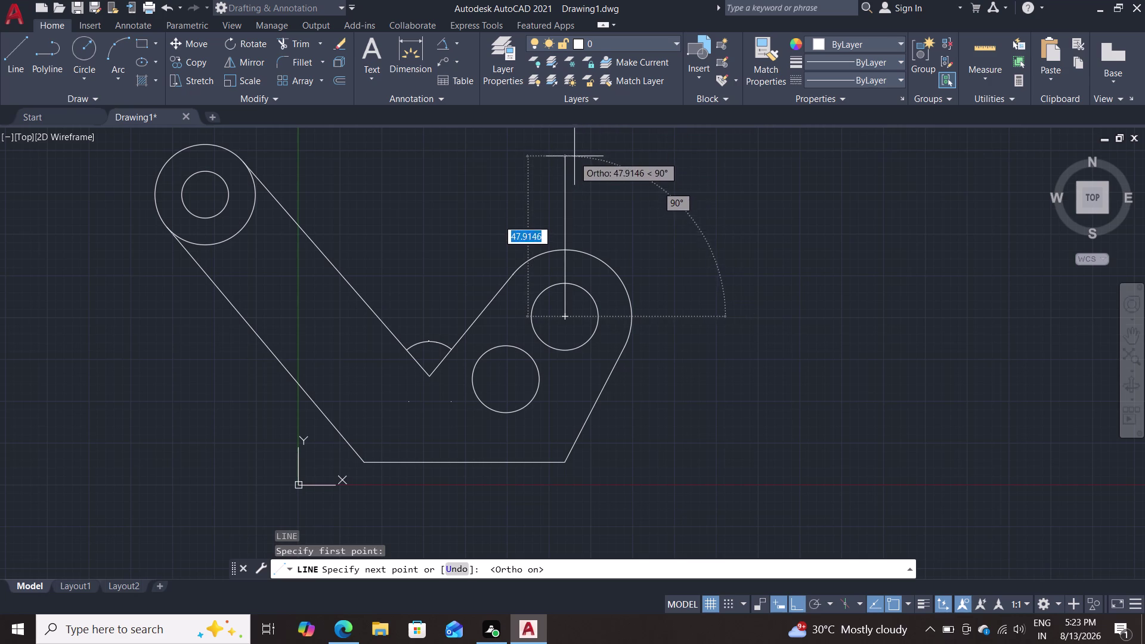
middle_drag(576, 191, 570, 273)
double_click(575, 167)
key(Escape)
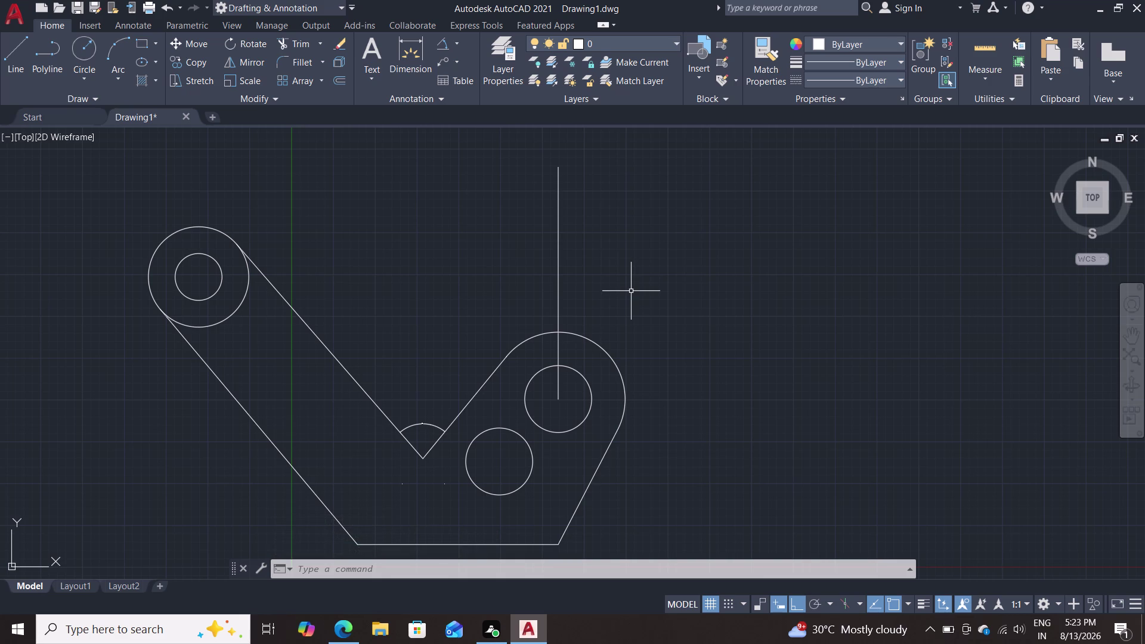
From the vertical line's top, draw a 20.4 leftward segment, then a line down past the lower hole.
key(l)
key(Return)
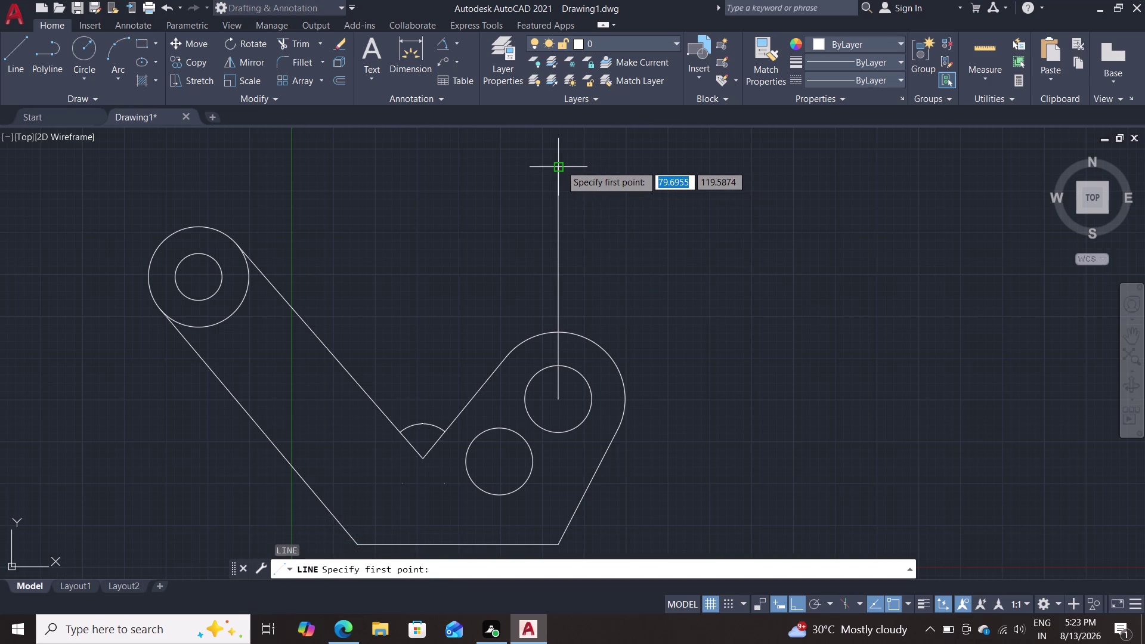
click(561, 165)
text(20)
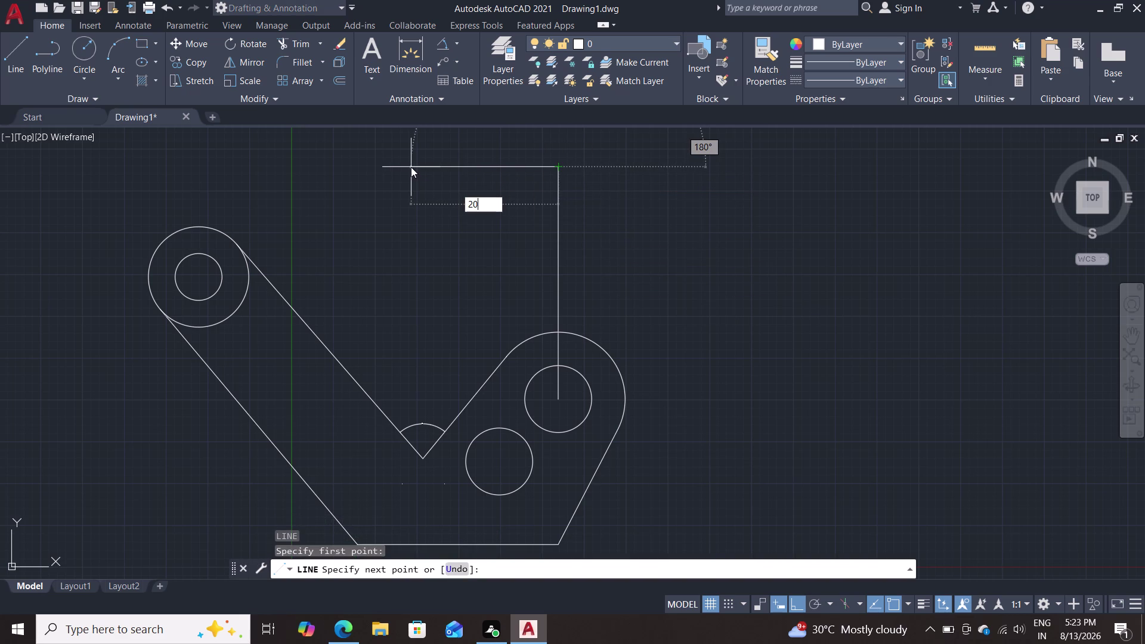
text(.4)
key(Return)
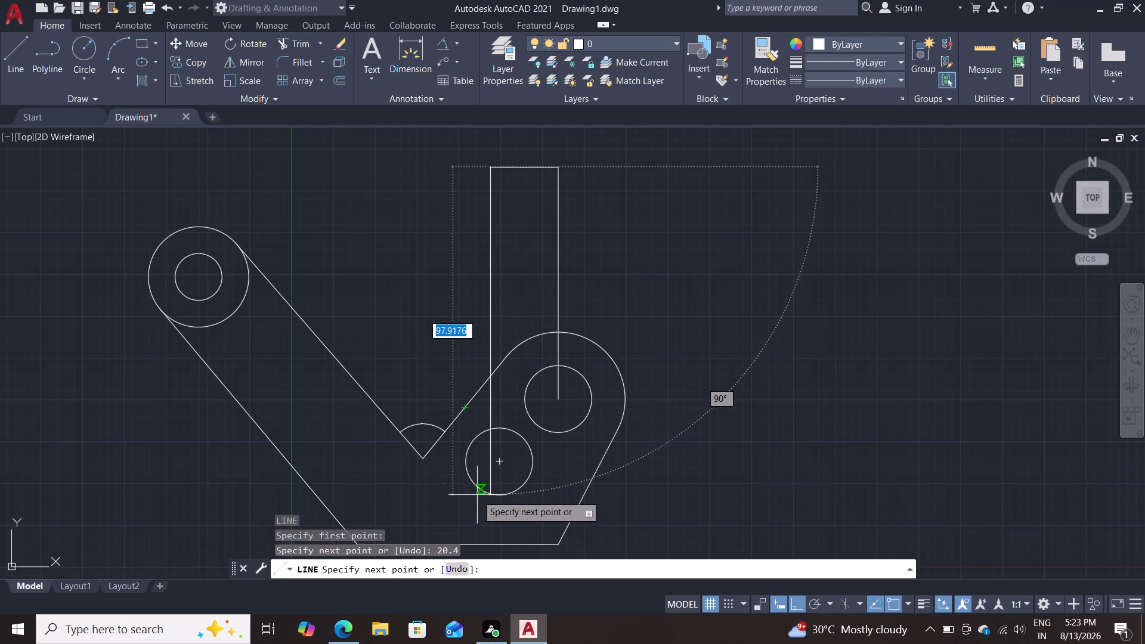
click(484, 531)
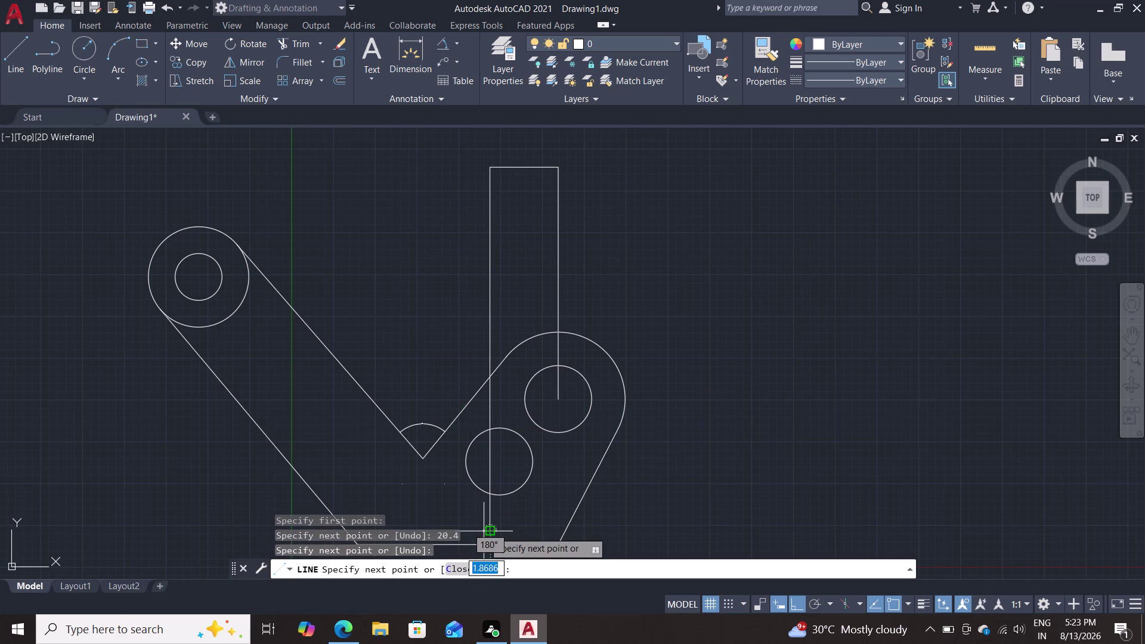
key(Escape)
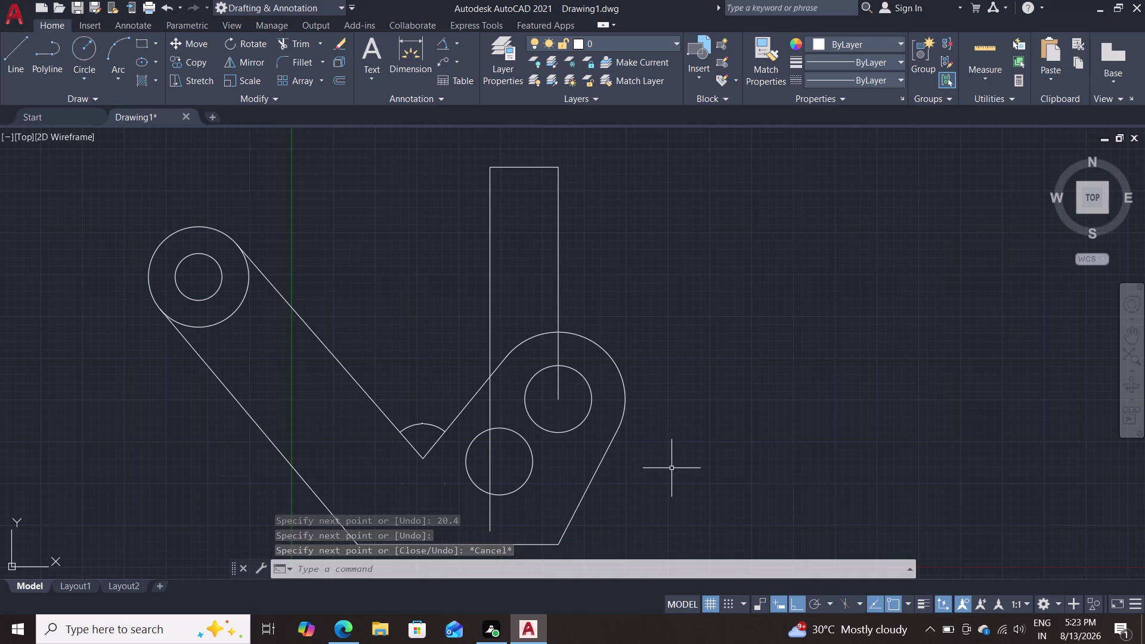
scroll(up, 3)
middle_drag(648, 457, 706, 415)
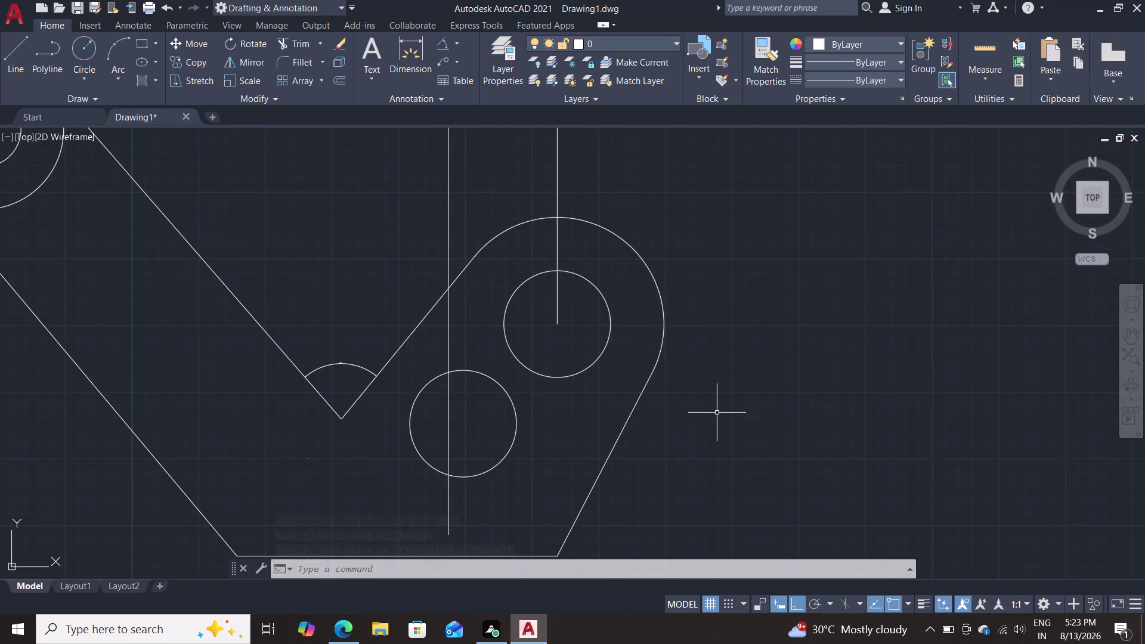
Move the lower hole slightly to the right.
key(m)
key(Return)
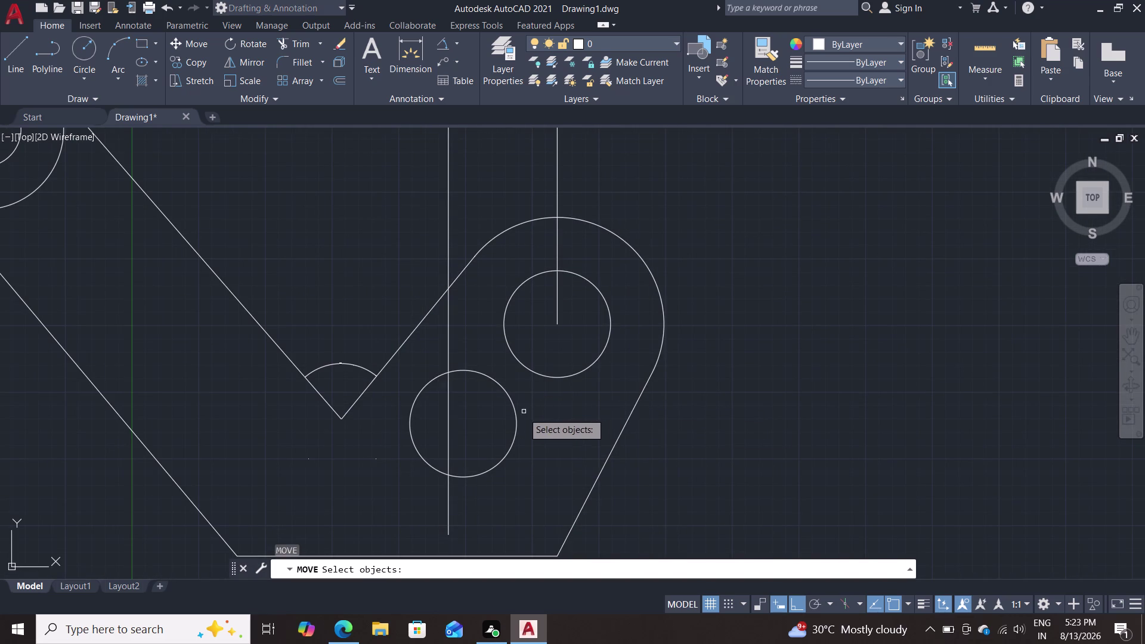
click(518, 415)
key(Return)
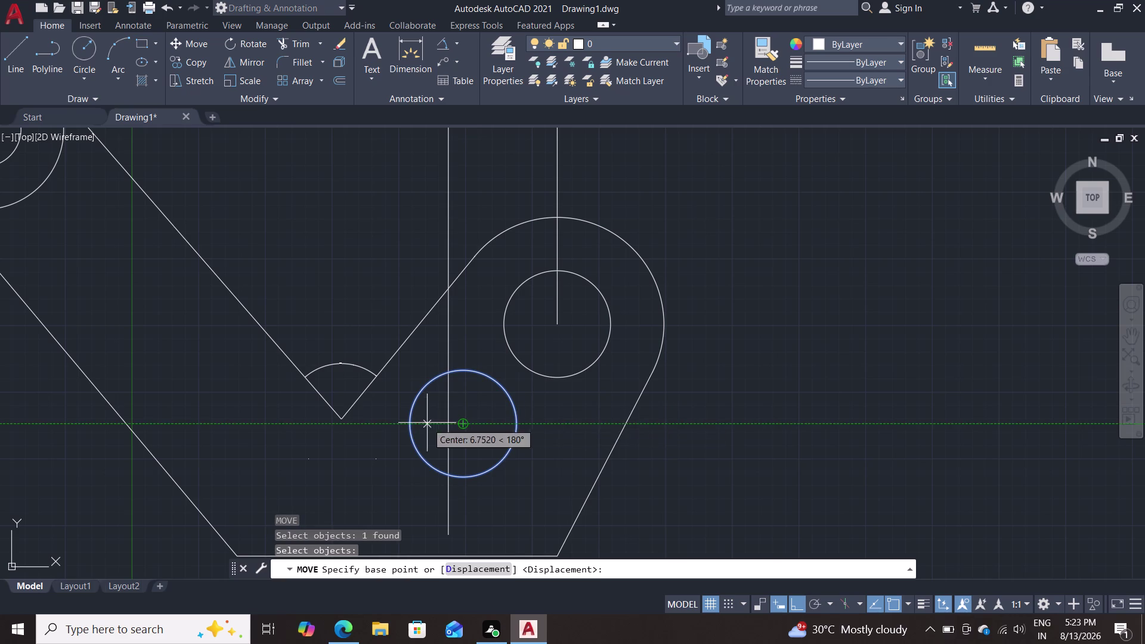
triple_click(460, 426)
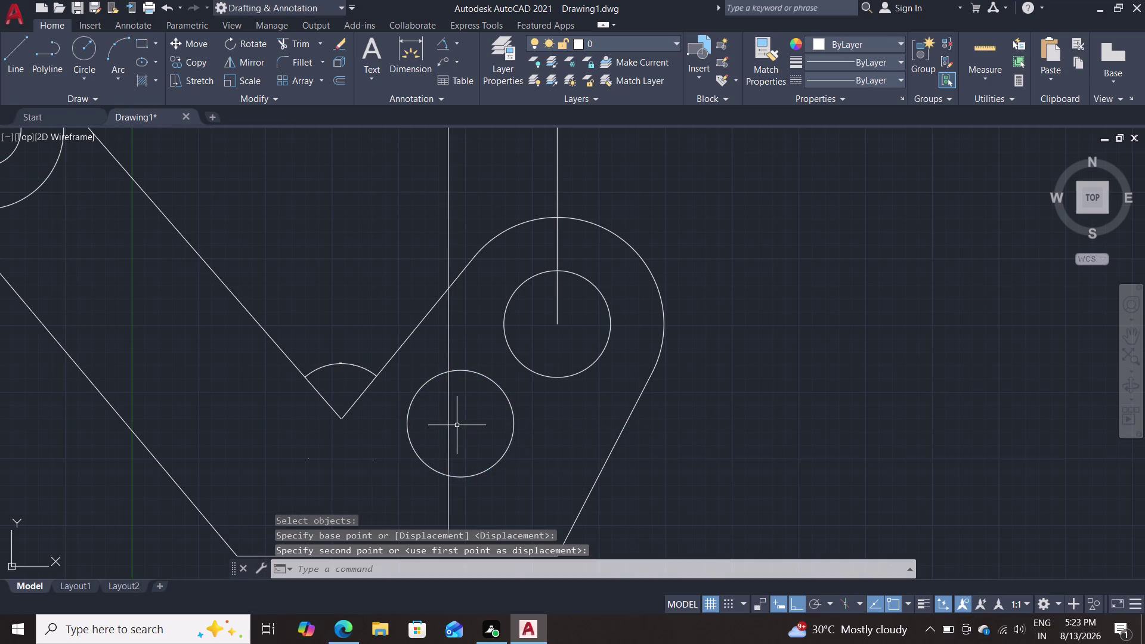
Move the lower hole again, placing its centre on the strip's left vertical line.
key(m)
key(Return)
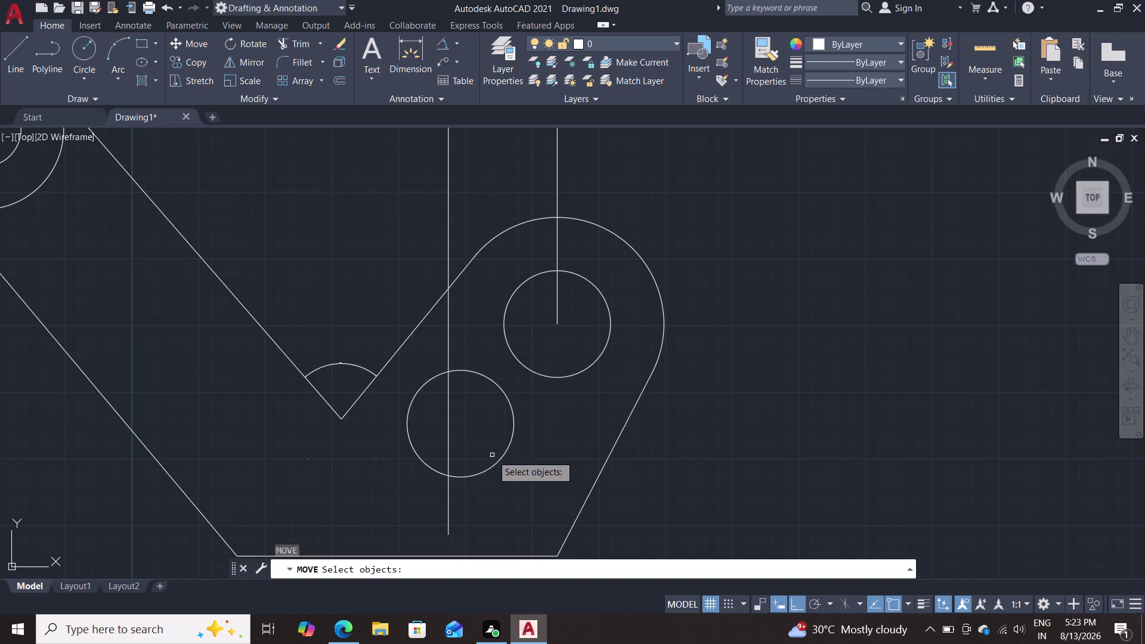
click(512, 428)
key(Return)
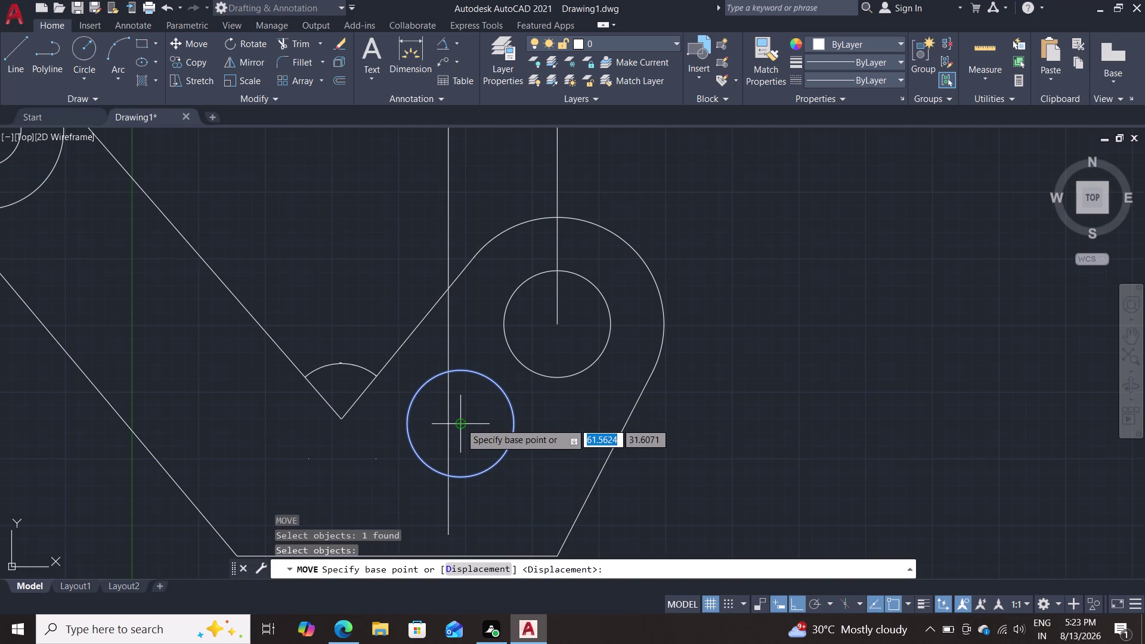
click(464, 423)
click(449, 421)
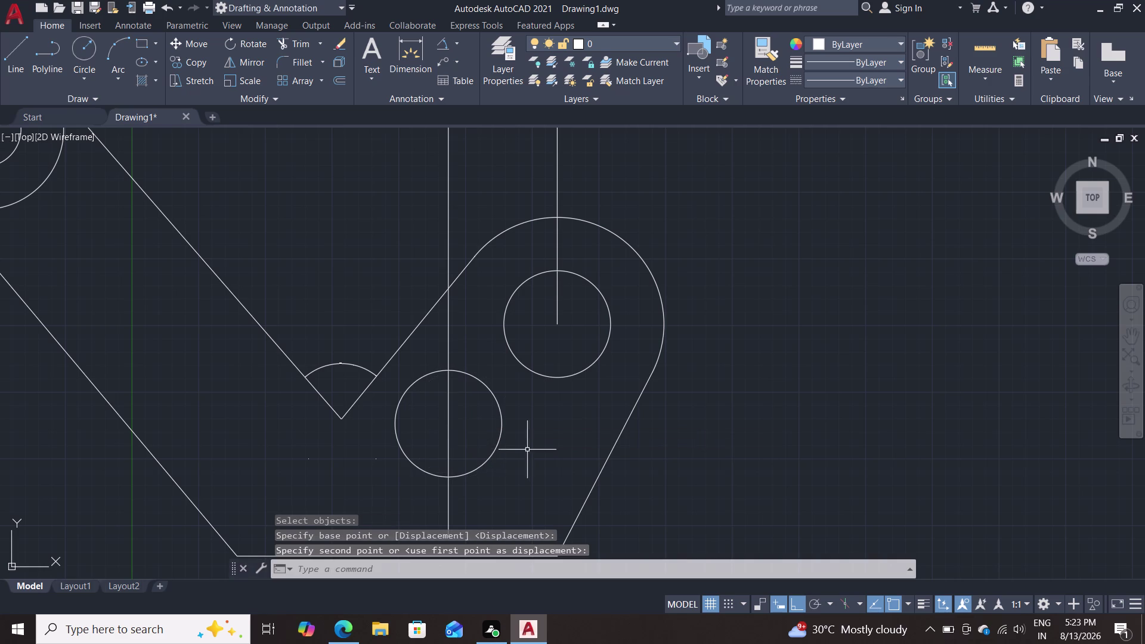
scroll(down, 3)
text(t)
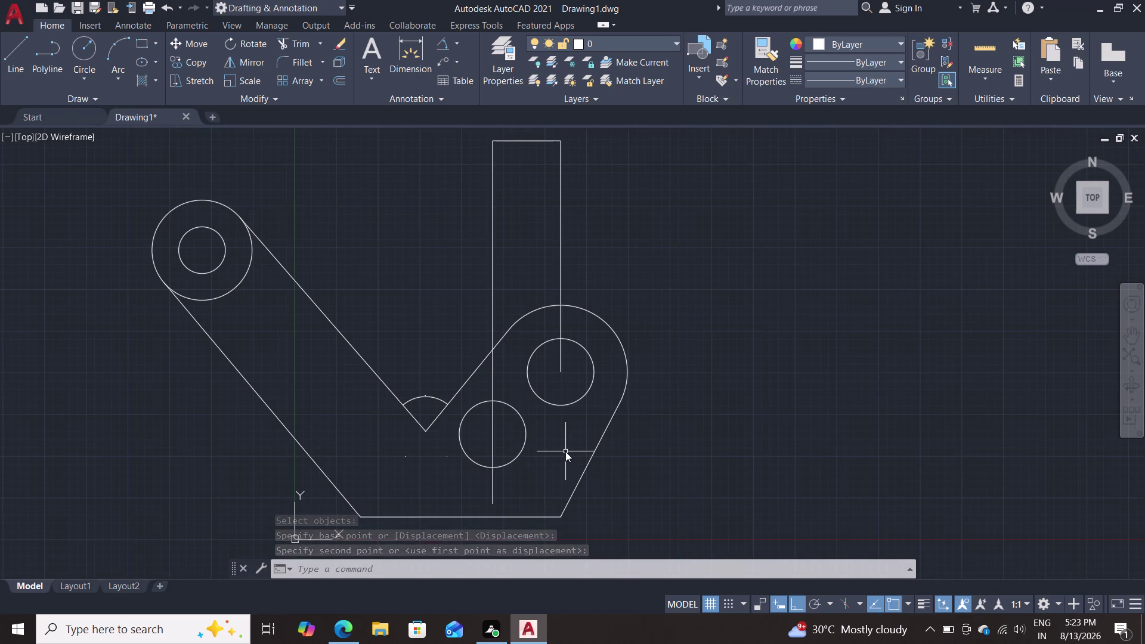
text(r)
key(Return)
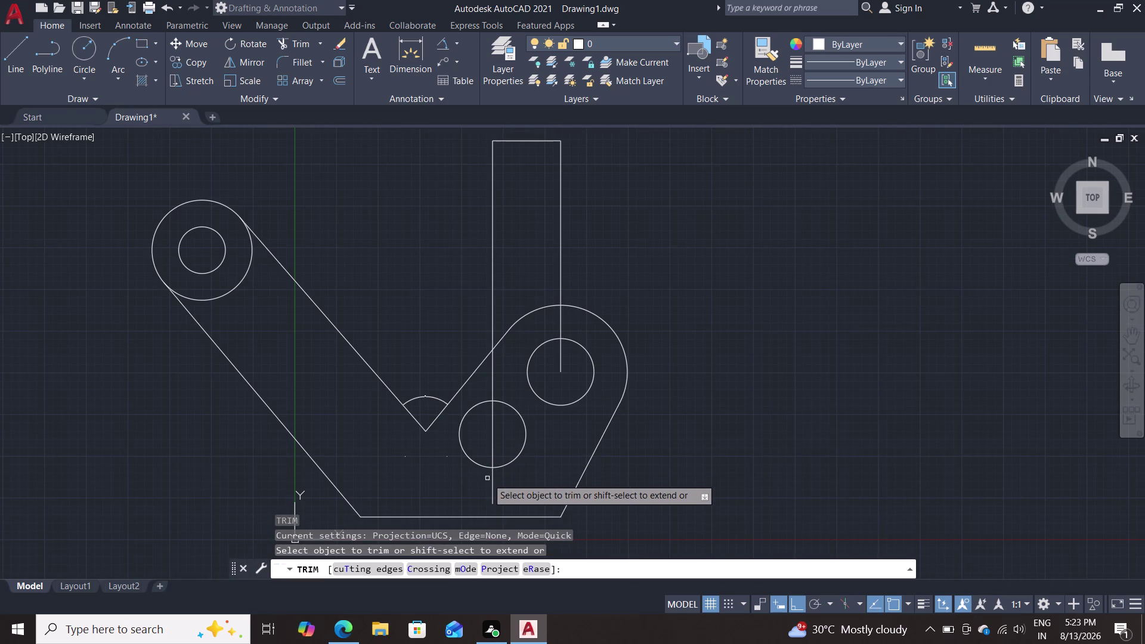
Trim the strip's left line below the arm and near the ring boss, undoing the last trim.
click(492, 479)
click(492, 442)
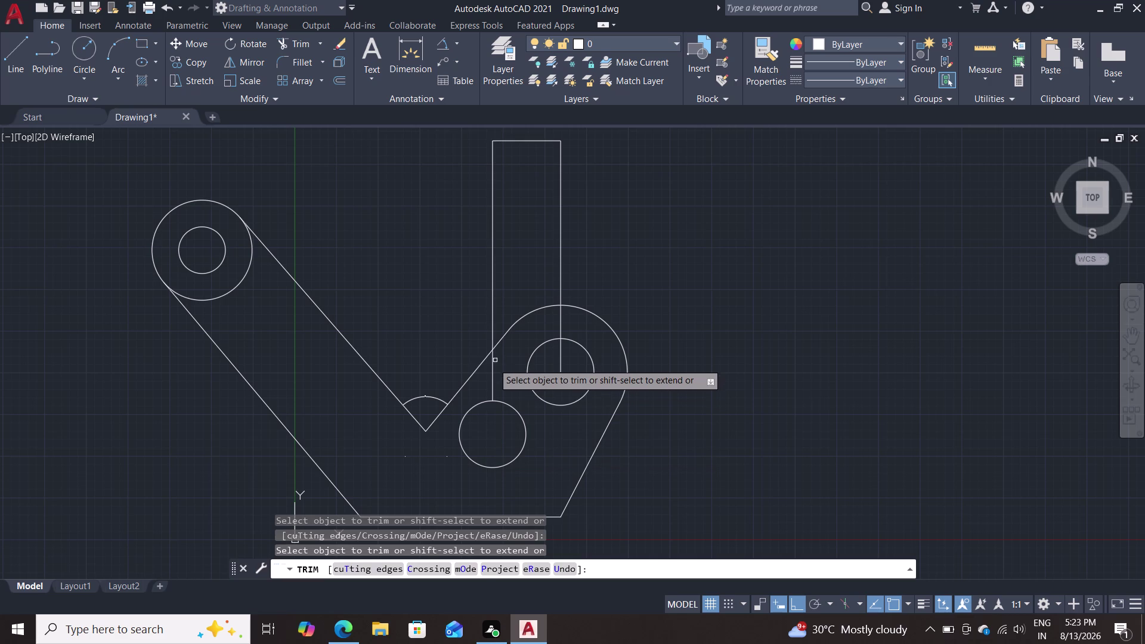
triple_click(493, 367)
double_click(493, 299)
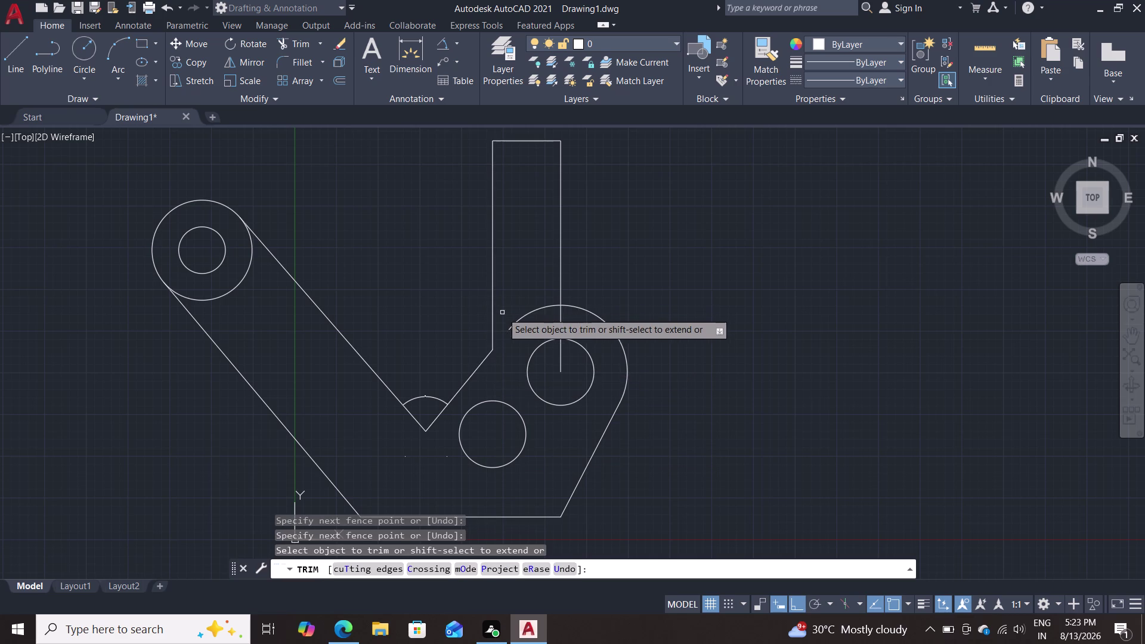
key(ctrl+z)
key(Escape)
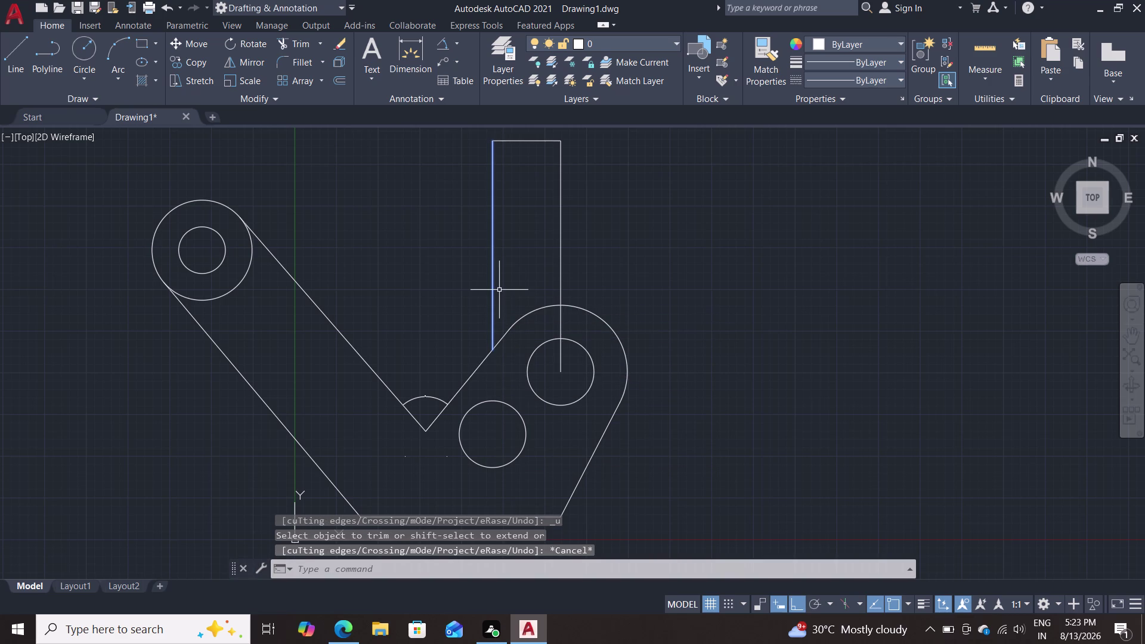
Erase the strip's right vertical line and its top horizontal line.
click(561, 252)
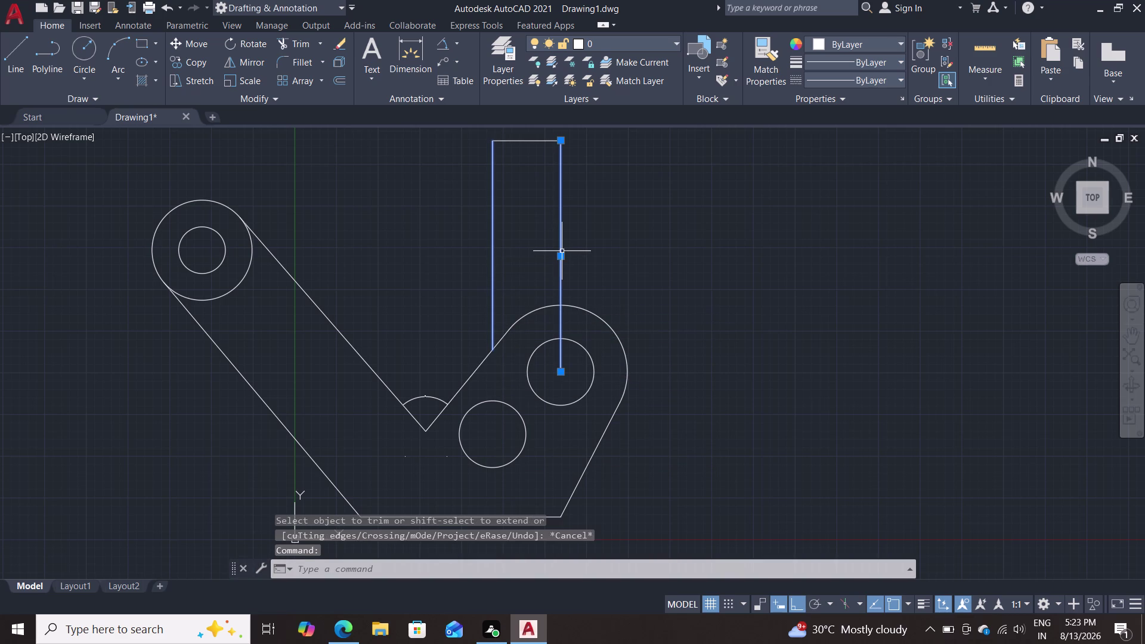
key(Delete)
key(Delete)
key(Delete)
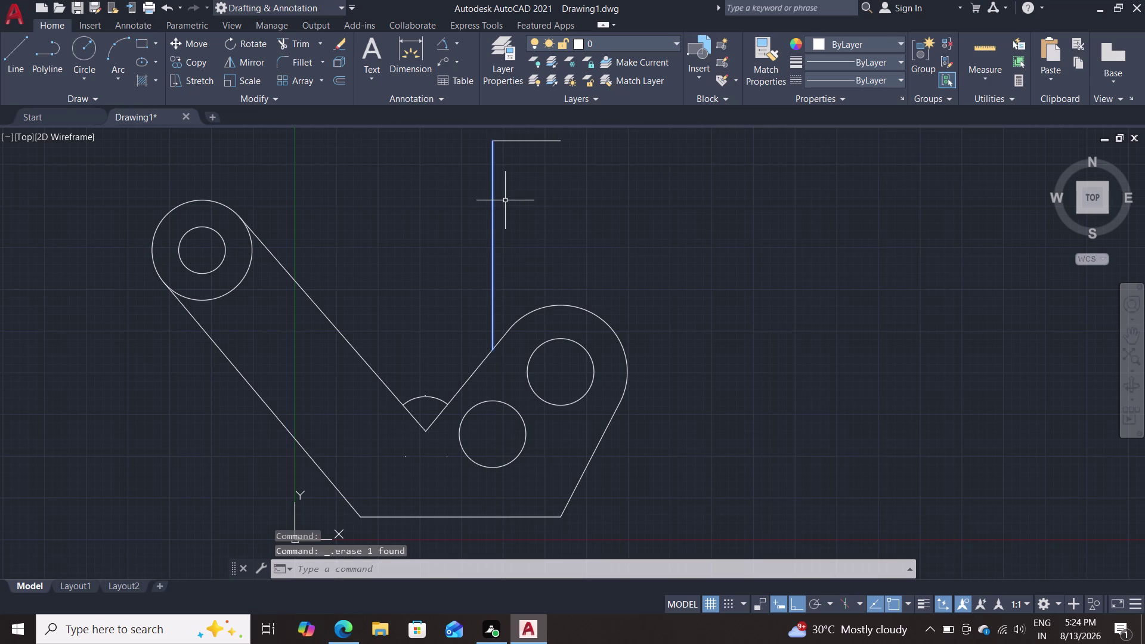
click(520, 142)
key(Delete)
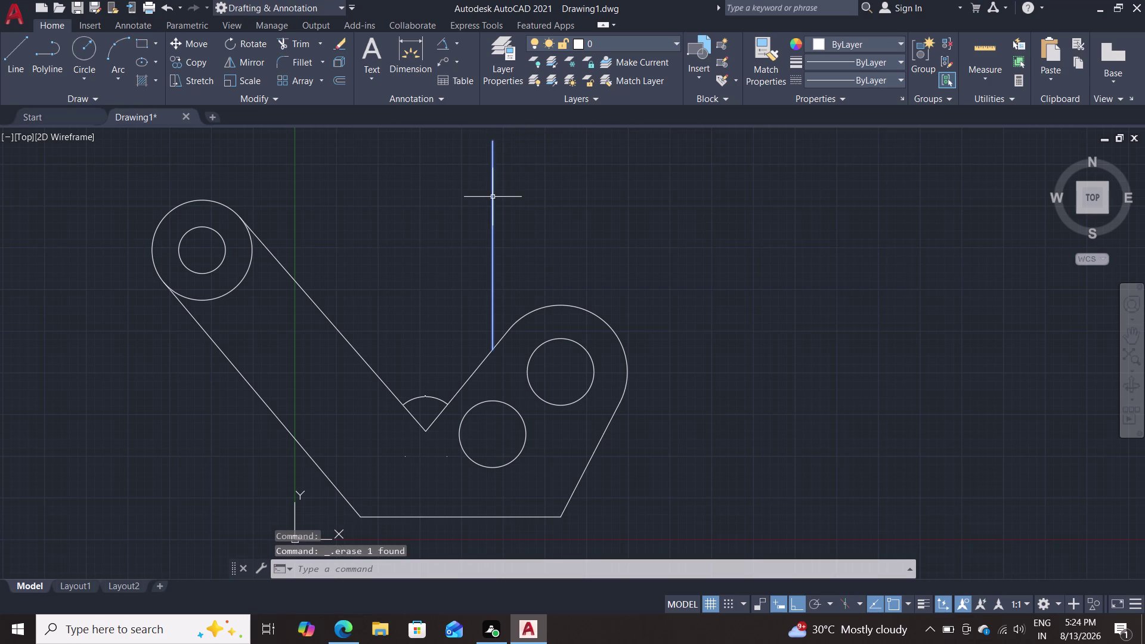
Erase the remaining left strip line and zoom out over the lever.
key(Escape)
double_click(498, 195)
double_click(481, 204)
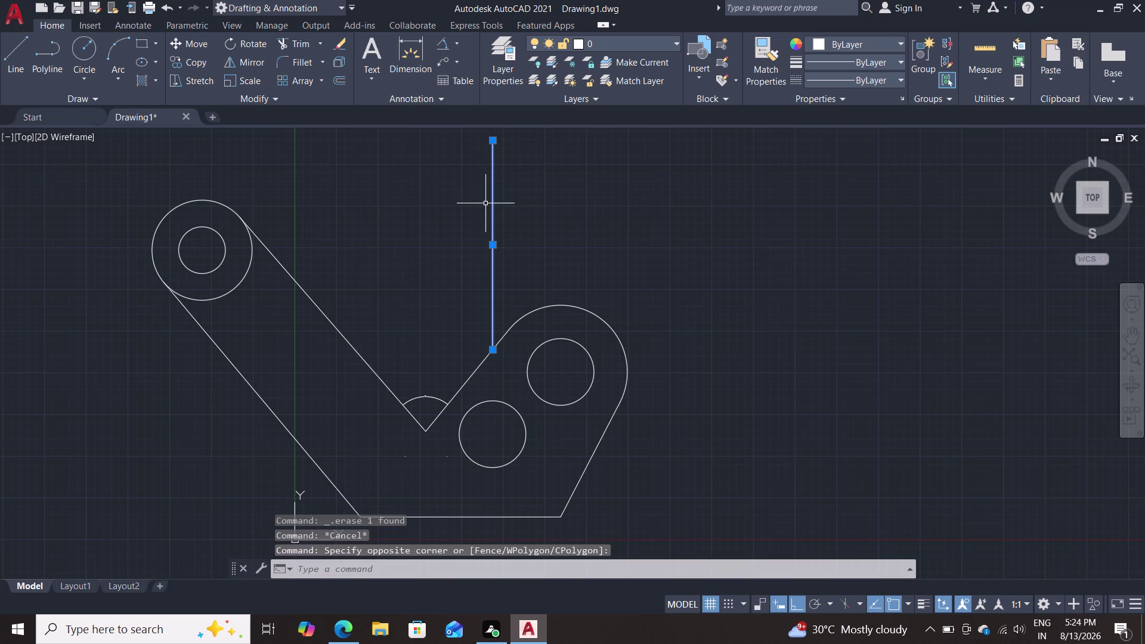
key(Delete)
scroll(down, 3)
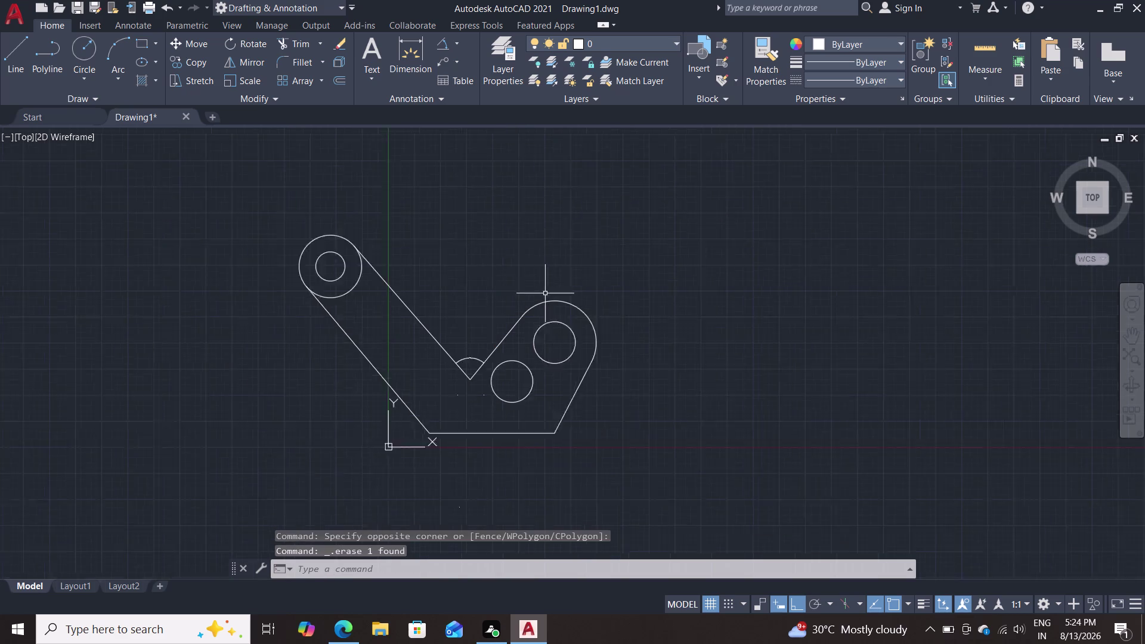
scroll(down, 3)
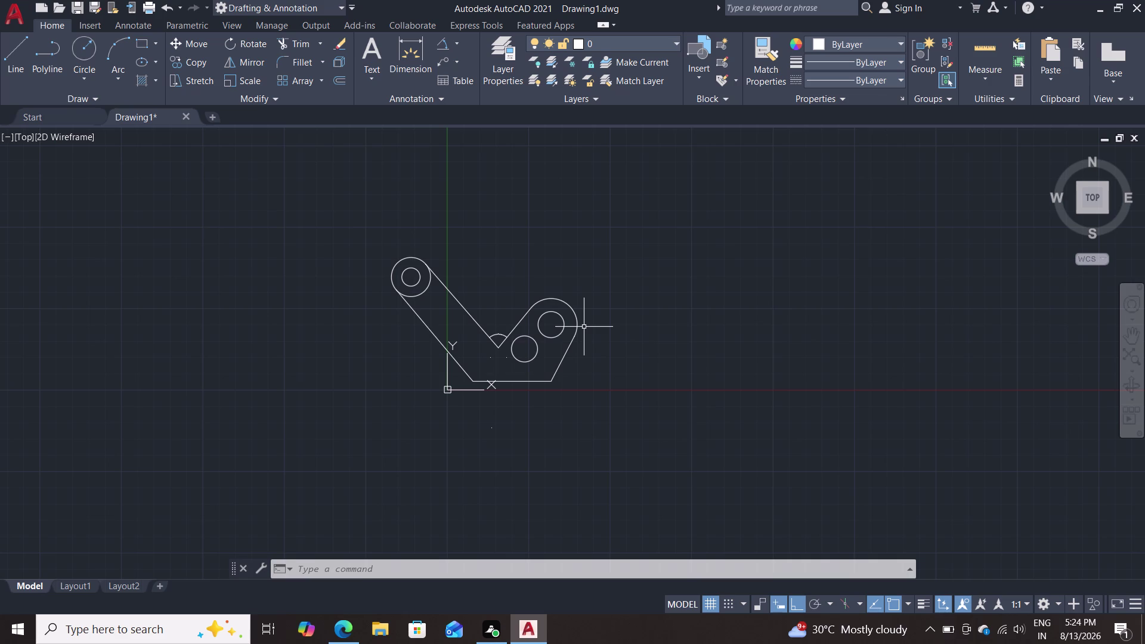
scroll(up, 3)
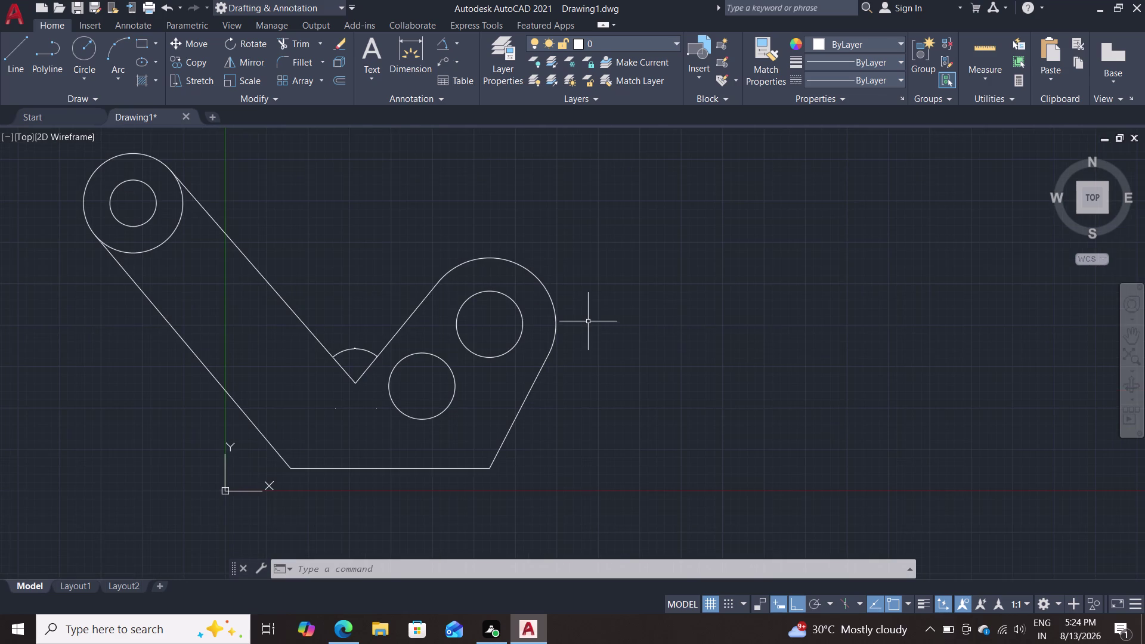
Place a first dimension between the lower and upper hole centres.
middle_drag(596, 304, 646, 363)
double_click(408, 54)
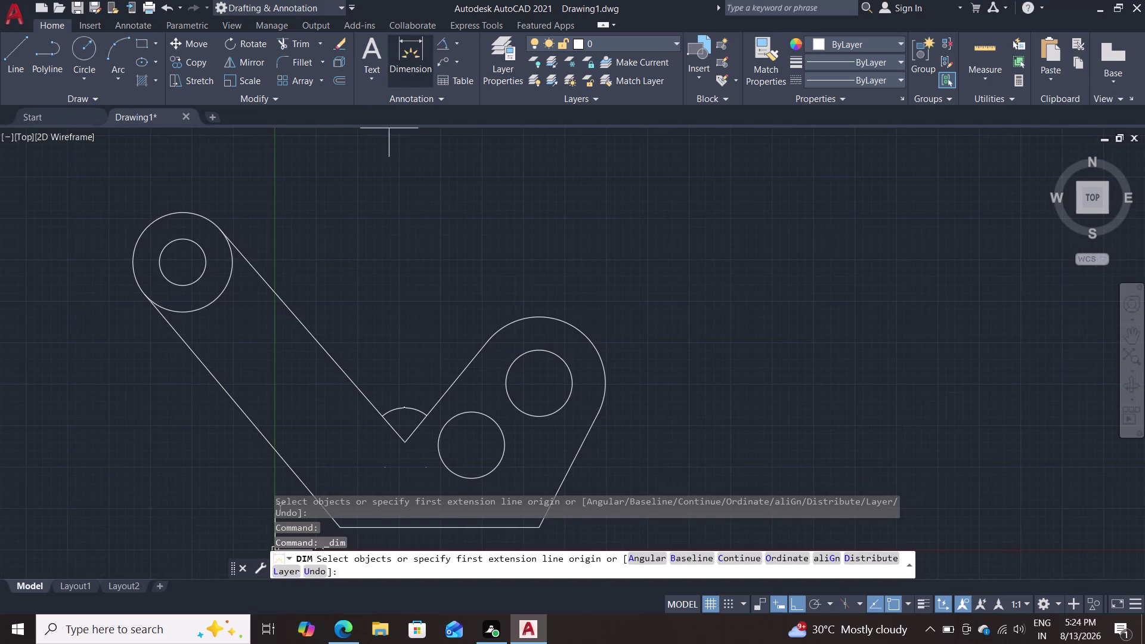
click(472, 442)
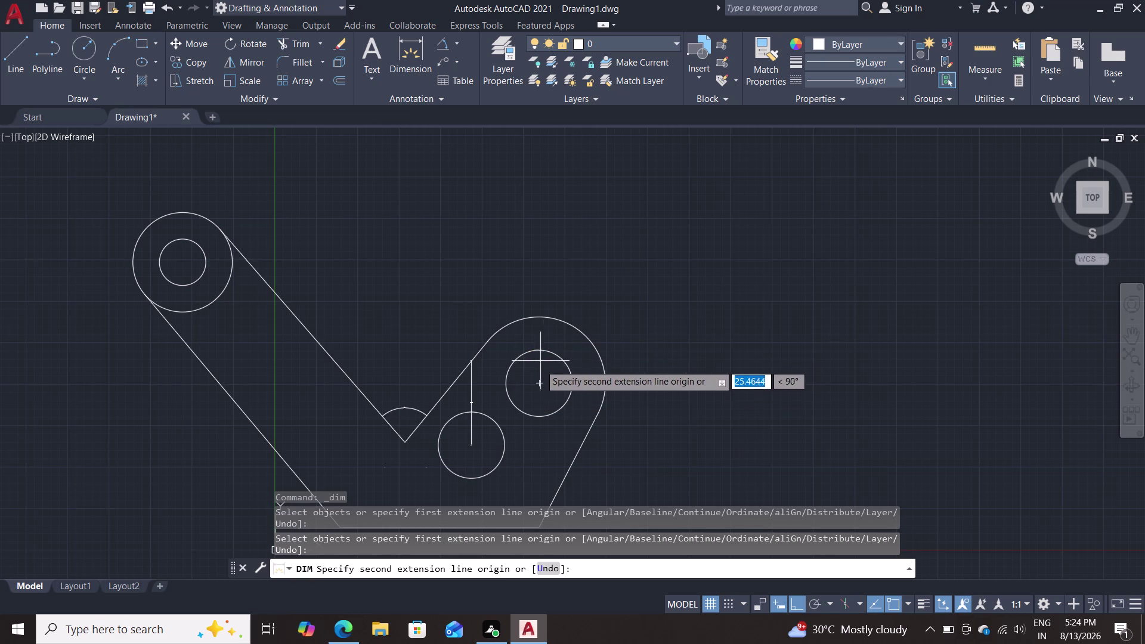
triple_click(537, 382)
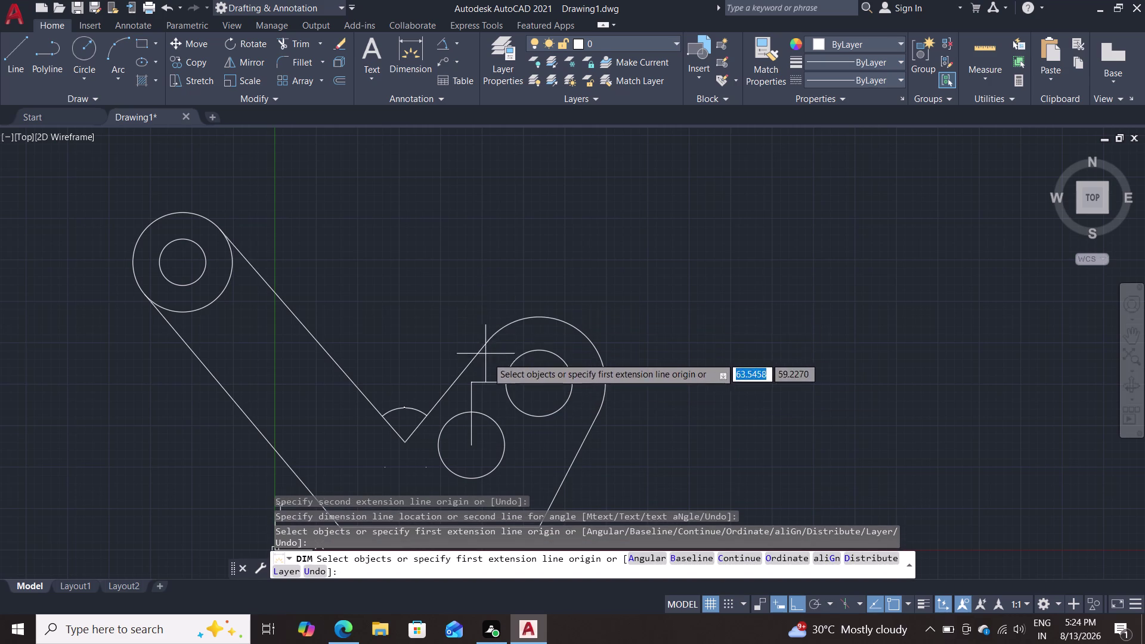
key(Escape)
Try editing that dimension's text, then erase the unwanted dimension.
double_click(494, 383)
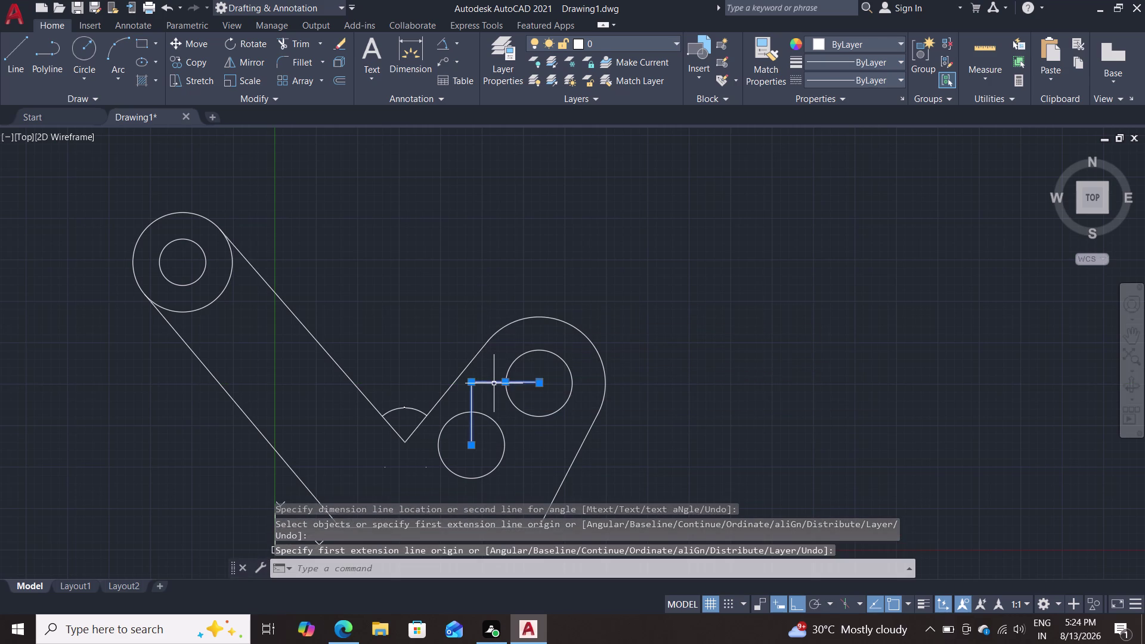
key(Delete)
key(Escape)
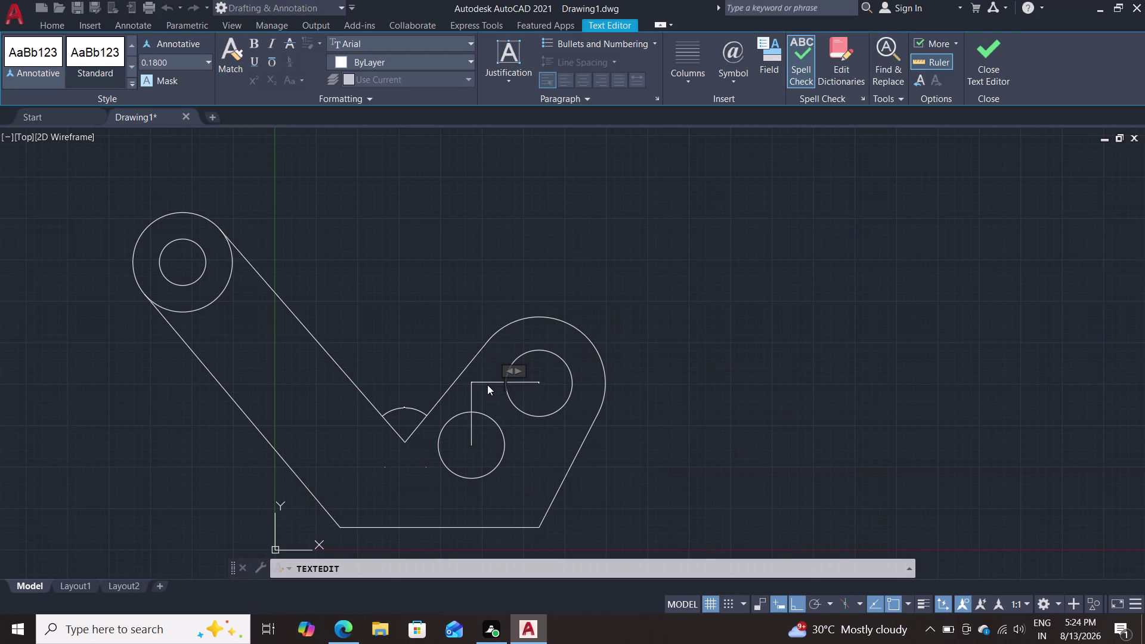
click(635, 319)
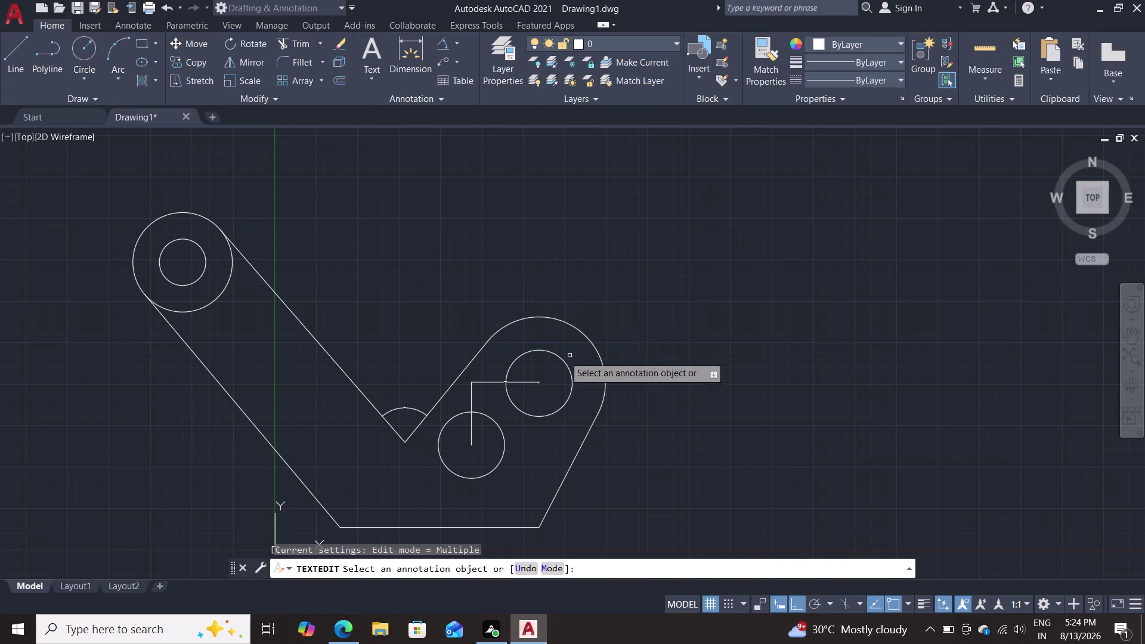
key(Escape)
click(472, 394)
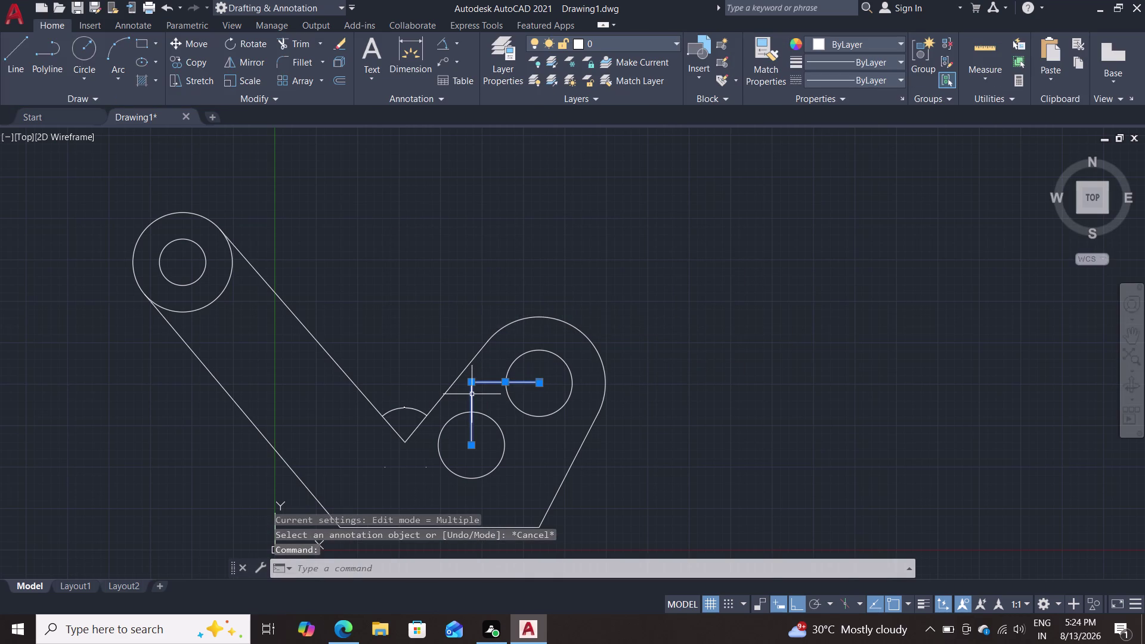
key(Delete)
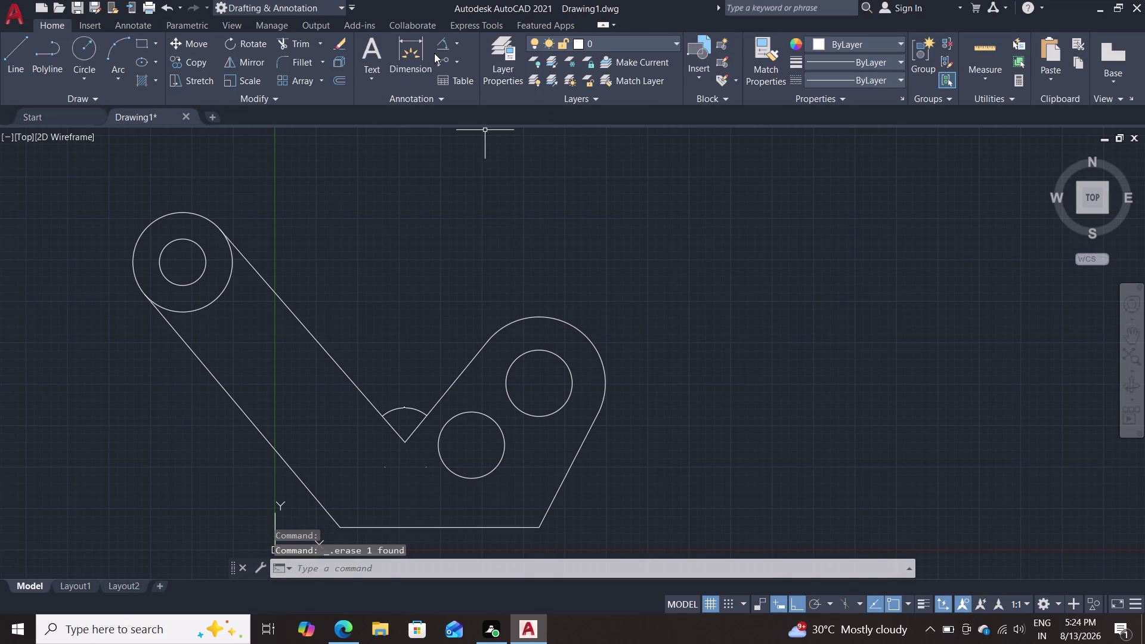
Dimension the lower and right hole centres at 20.4000, placed above the drawing.
click(411, 55)
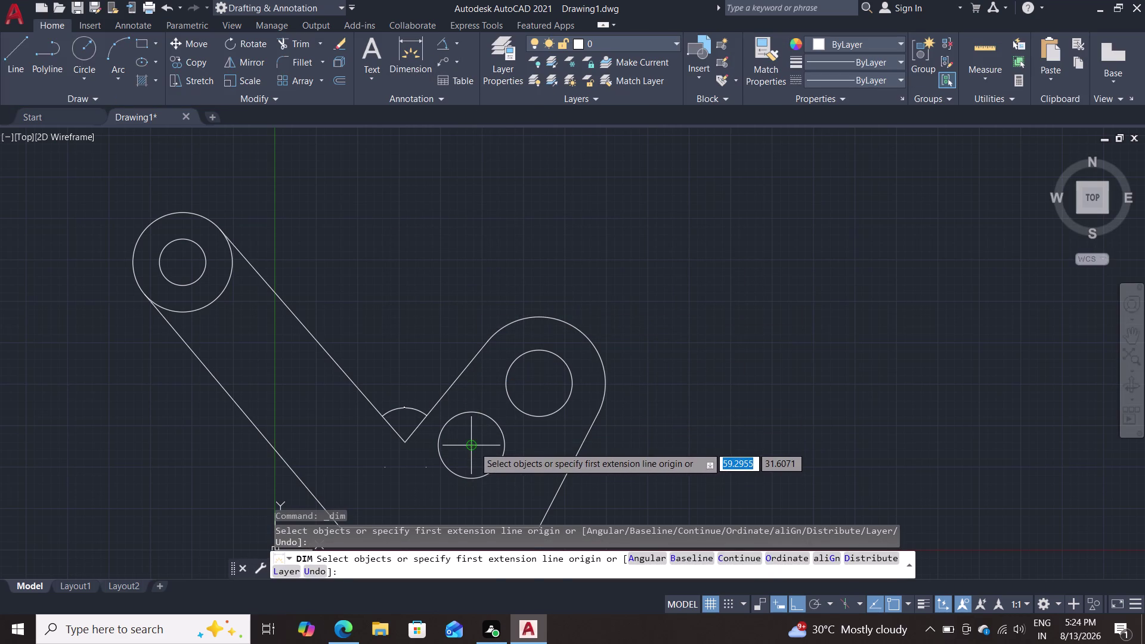
double_click(474, 447)
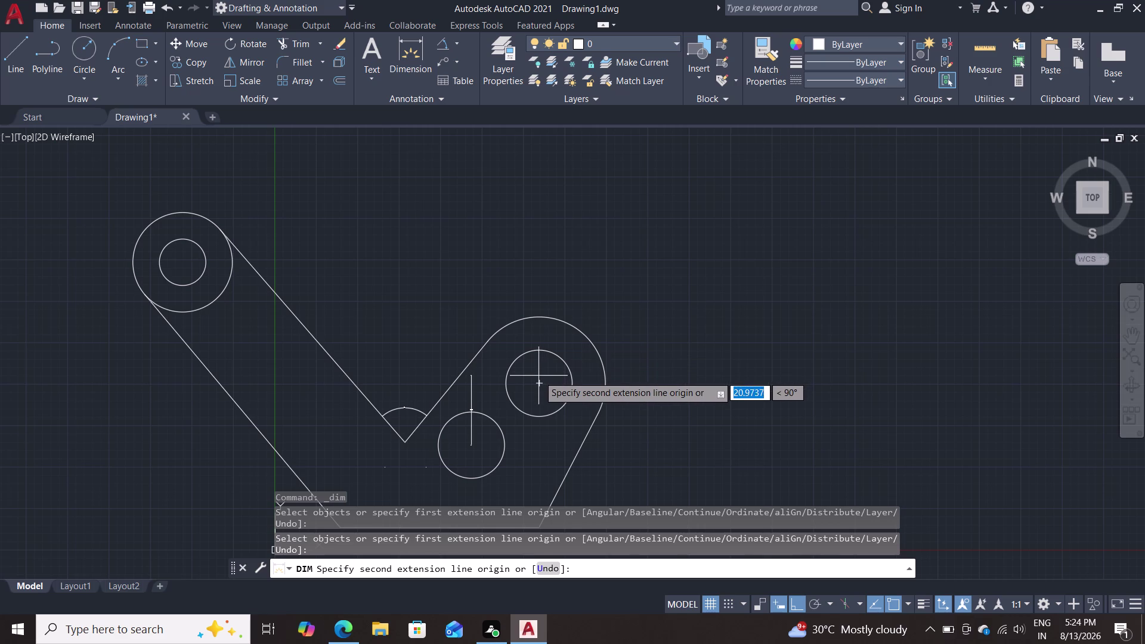
double_click(540, 383)
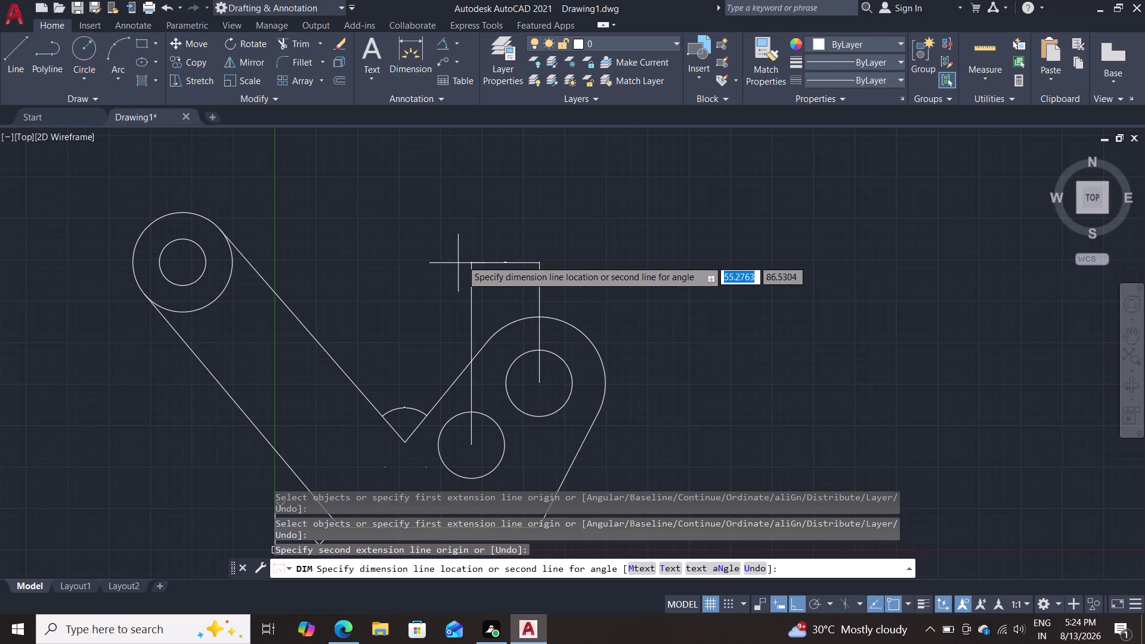
click(496, 229)
scroll(up, 3)
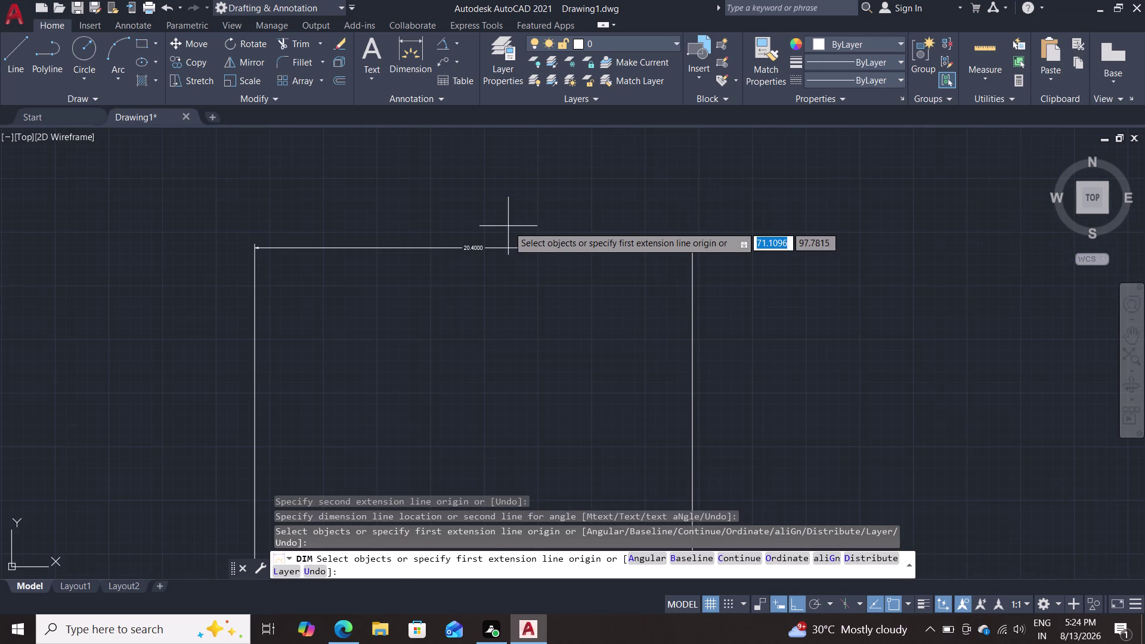
scroll(down, 3)
scroll(down, 3)
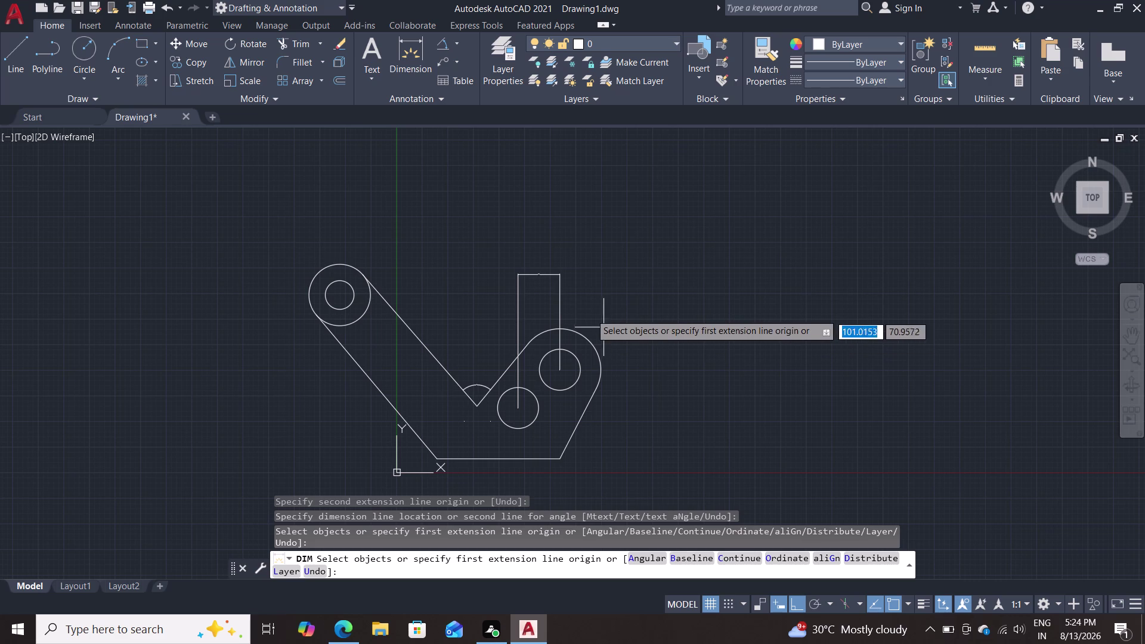
scroll(up, 3)
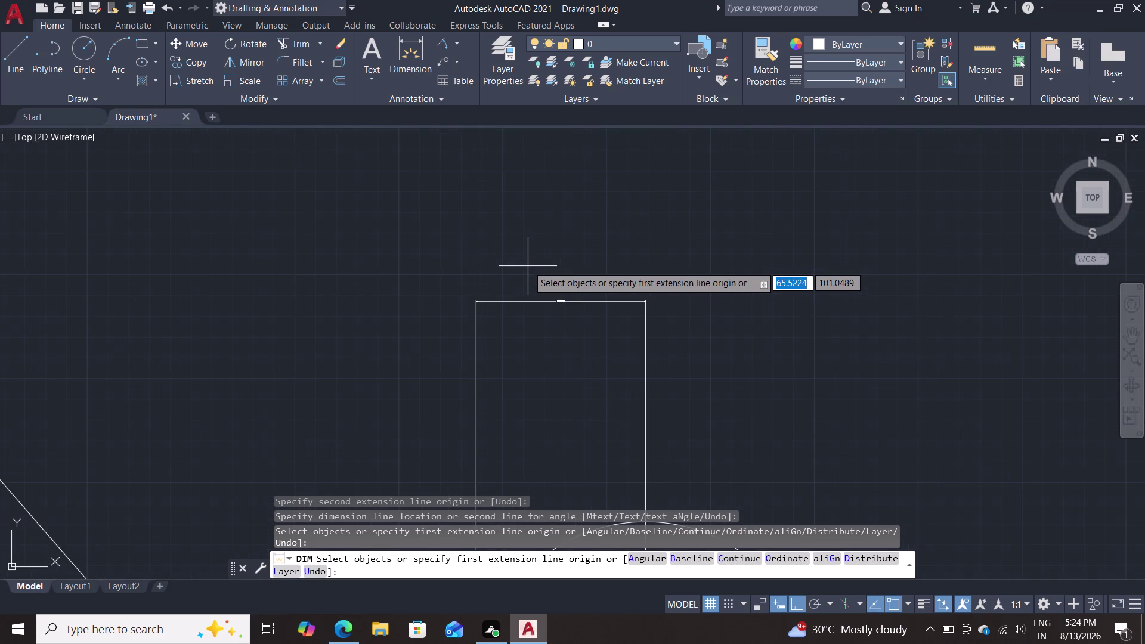
scroll(up, 3)
scroll(down, 3)
scroll(down, 3)
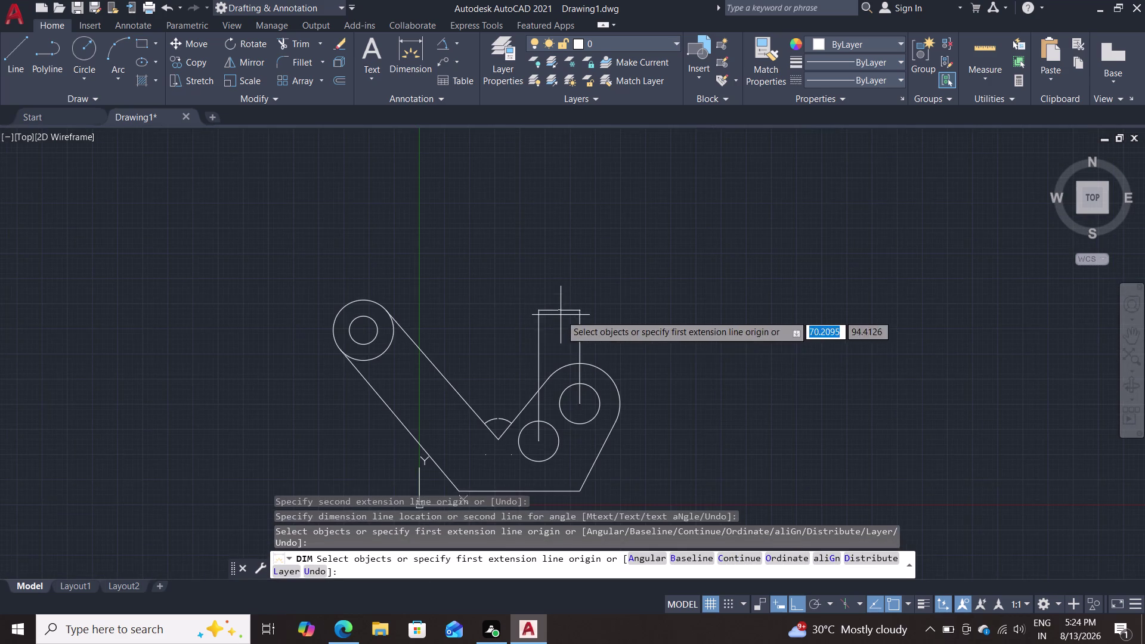
middle_drag(569, 334, 577, 288)
scroll(up, 3)
middle_drag(682, 338, 711, 290)
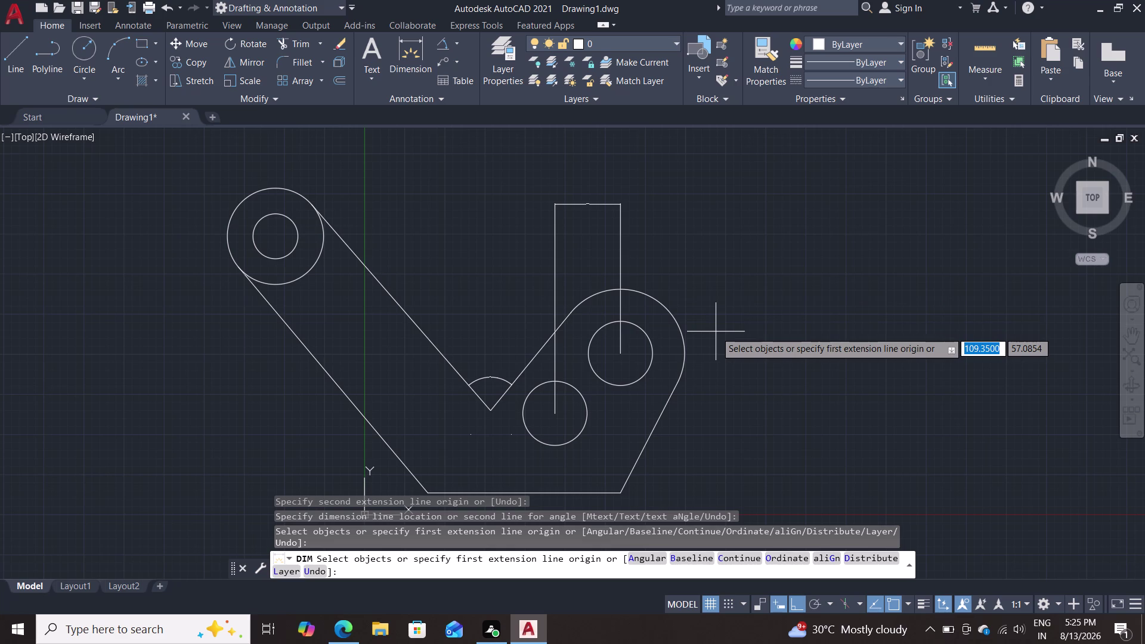
key(l)
key(Return)
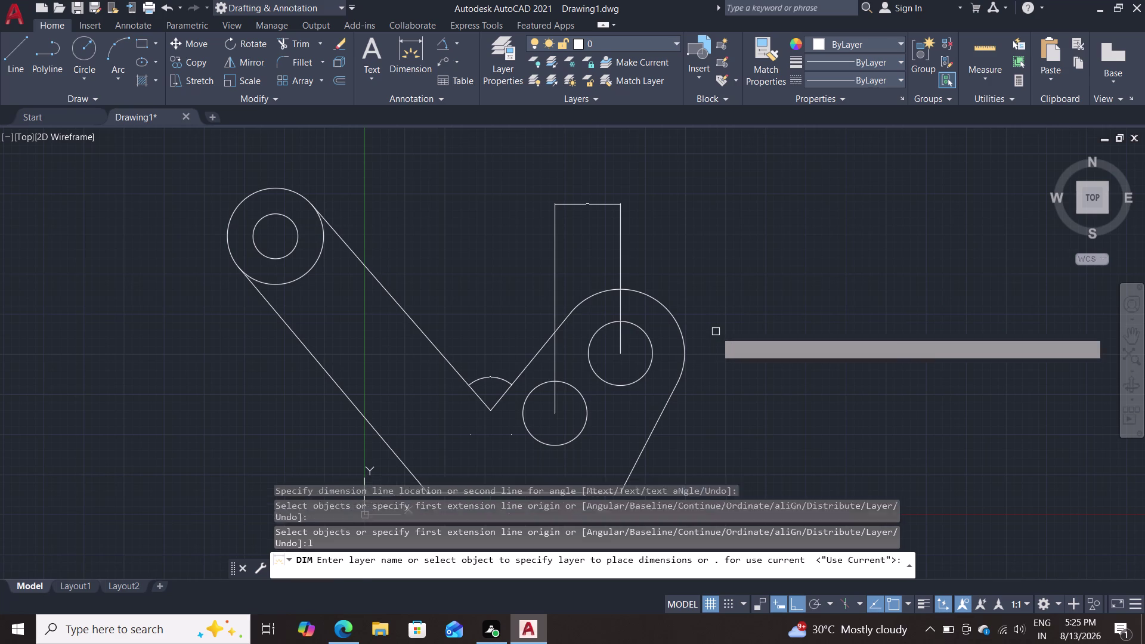
key(Escape)
key(Escape)
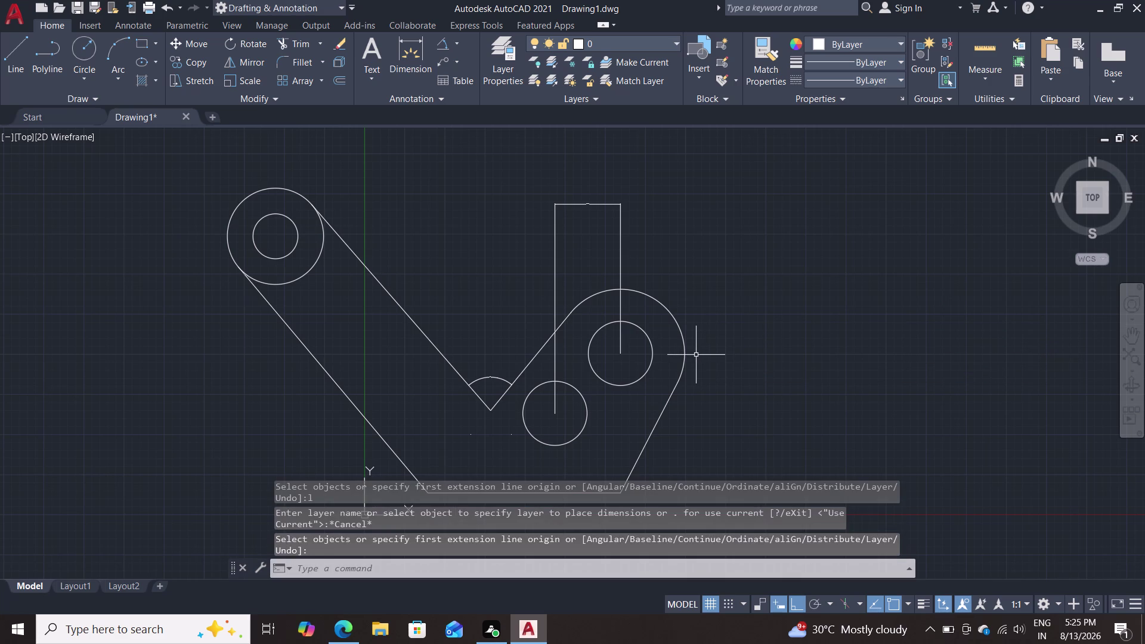
key(l)
Start a line from the right hole's centre, then cancel it without drawing.
key(Return)
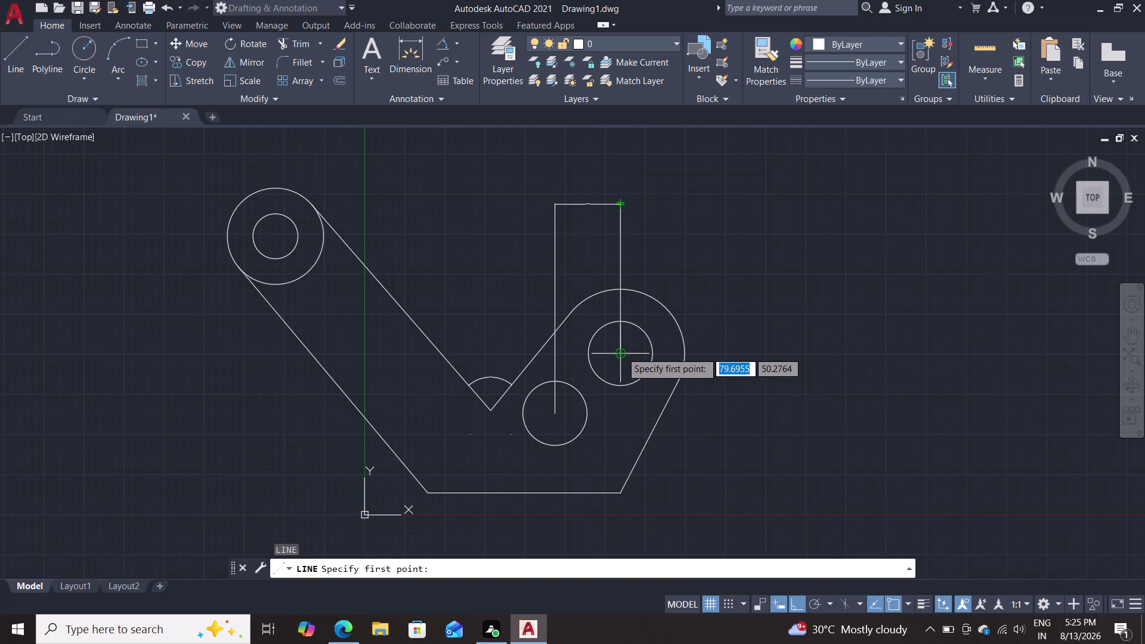
click(621, 352)
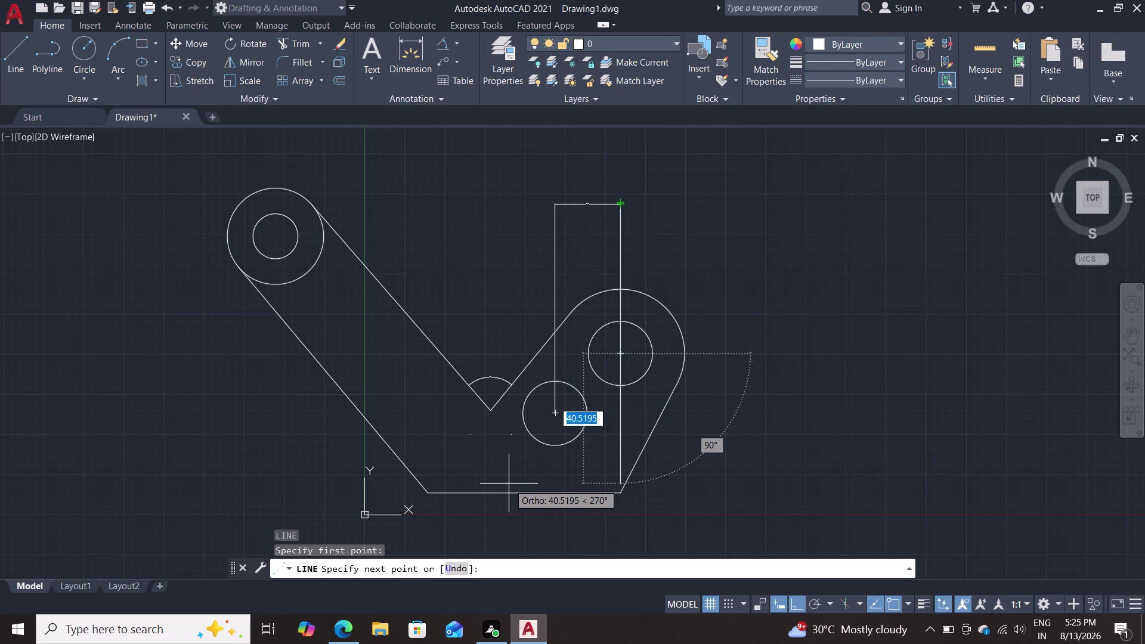
key(F8)
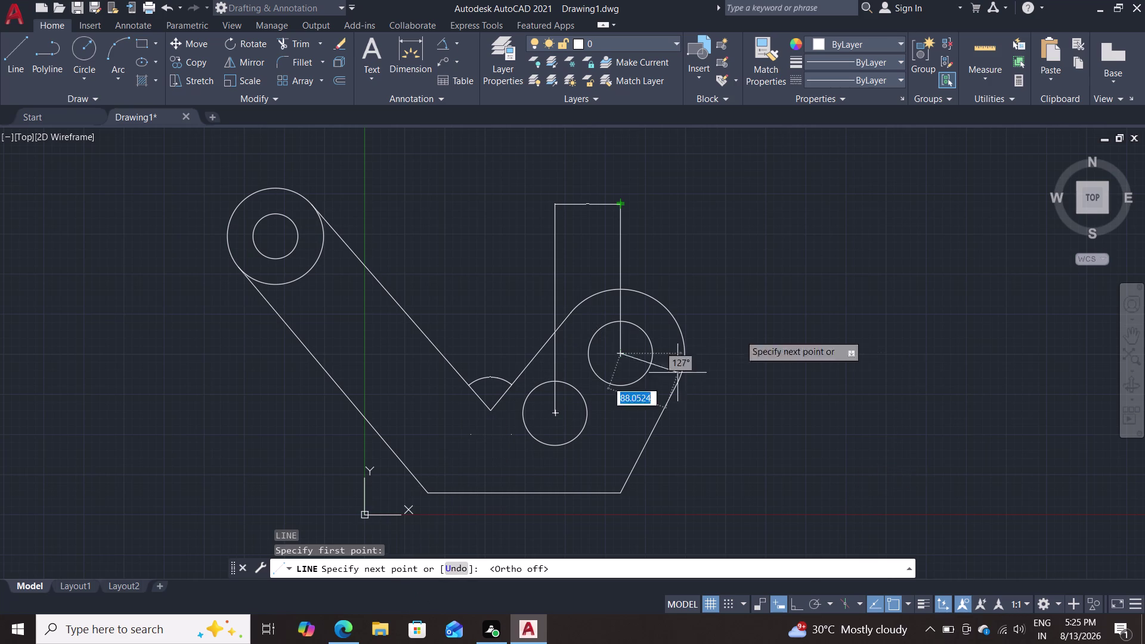
key(Escape)
key(Escape)
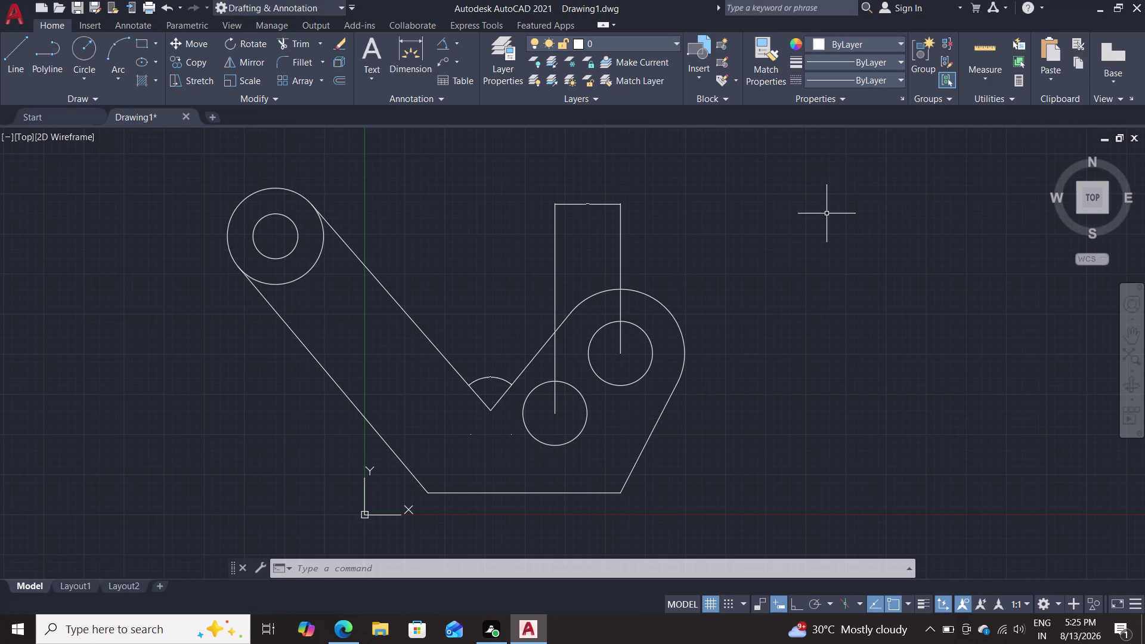
Trim the top-left boss's outer arc lying inside the arm.
text(tr)
key(Return)
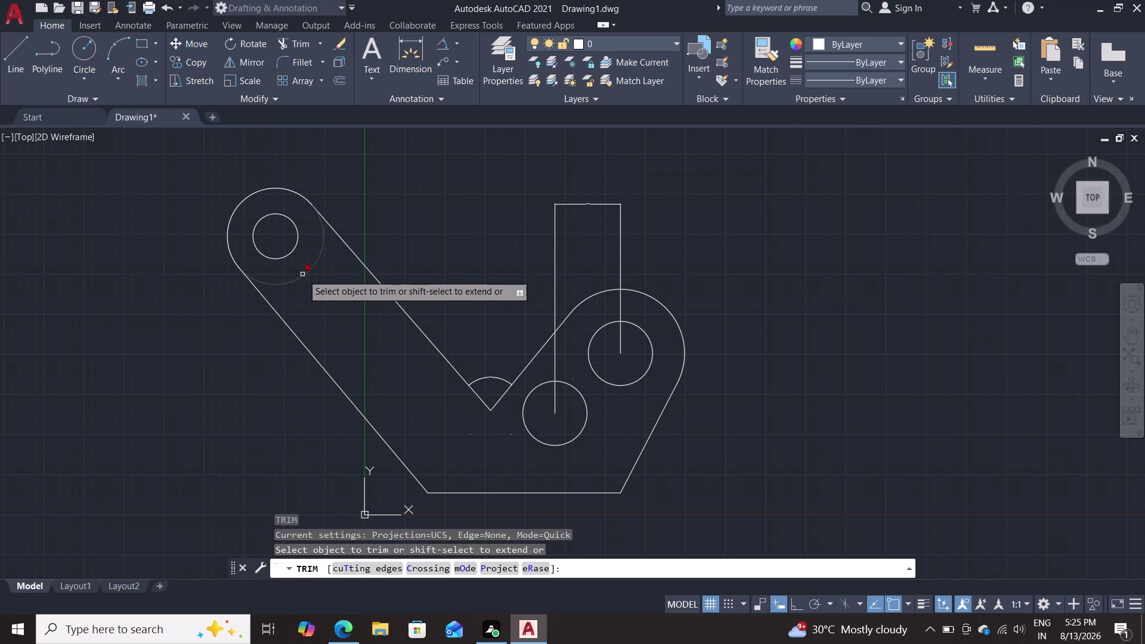
click(302, 274)
key(Escape)
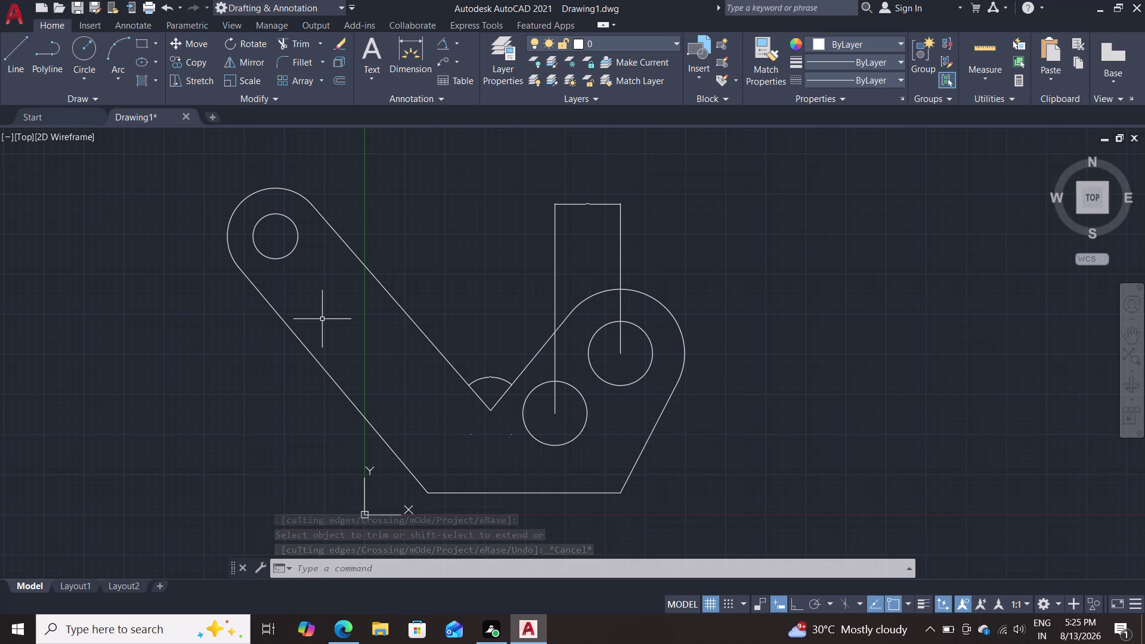
key(c)
key(Return)
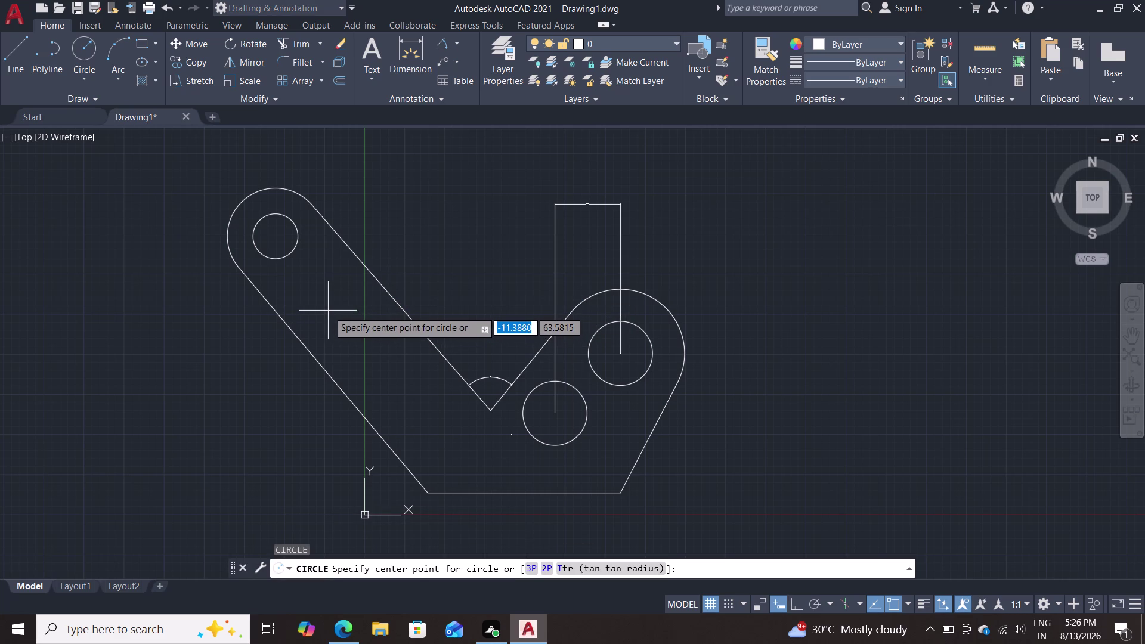
key(Escape)
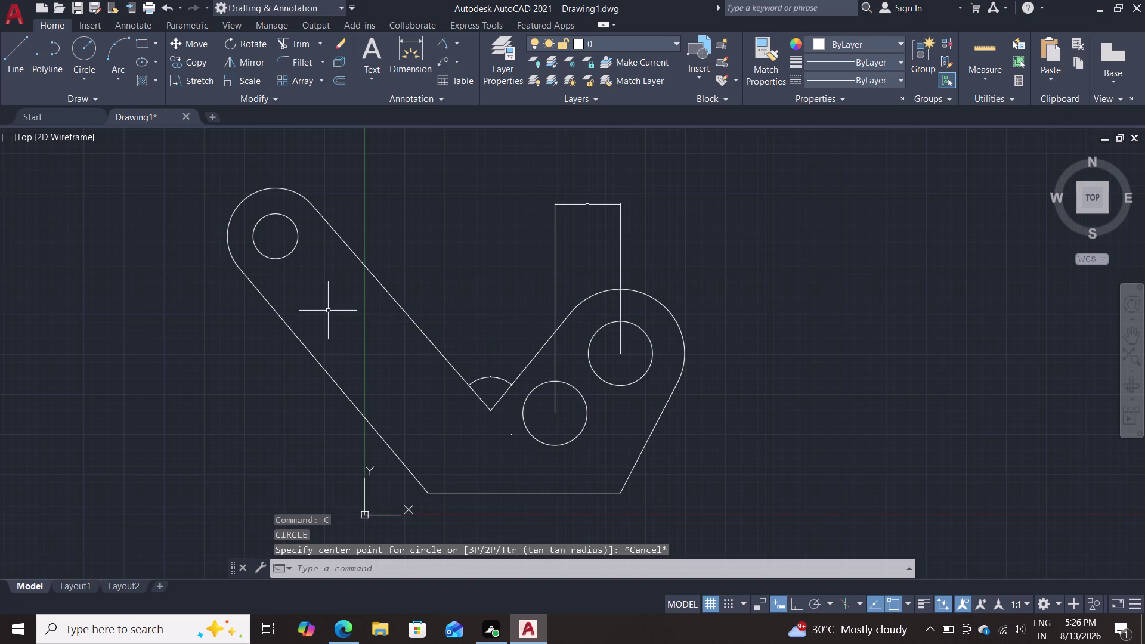
key(l)
key(Return)
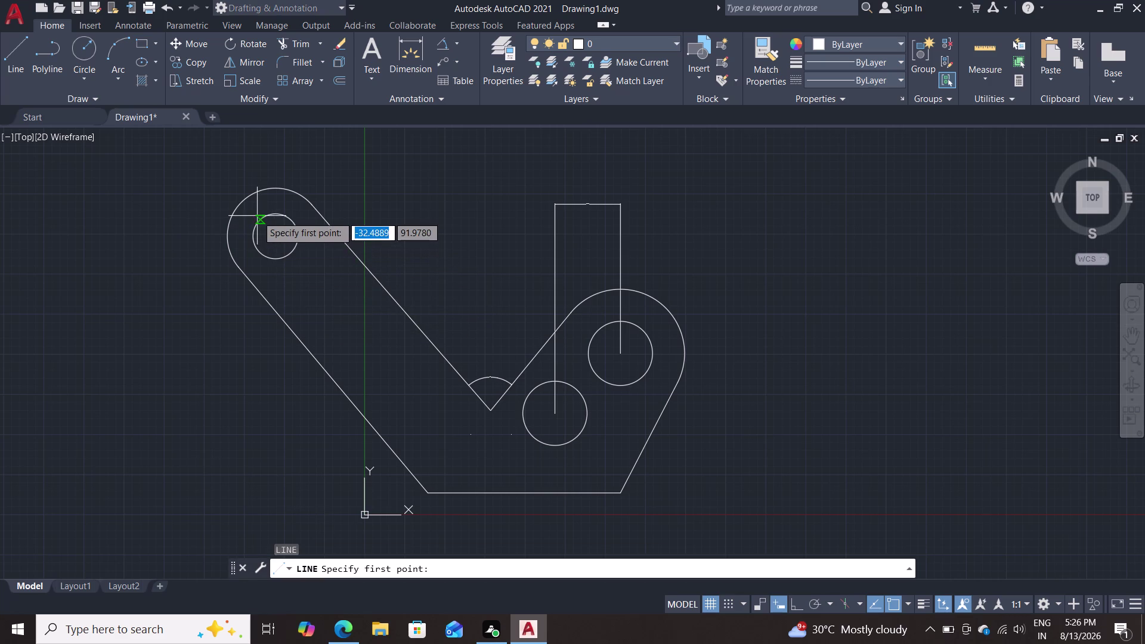
click(277, 234)
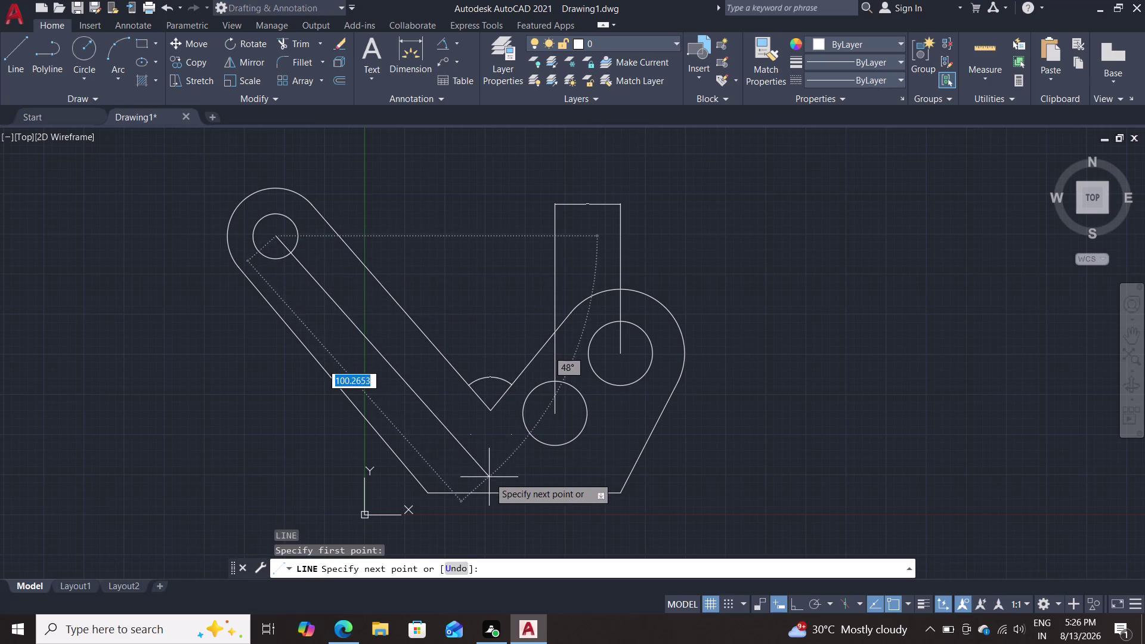
key(Escape)
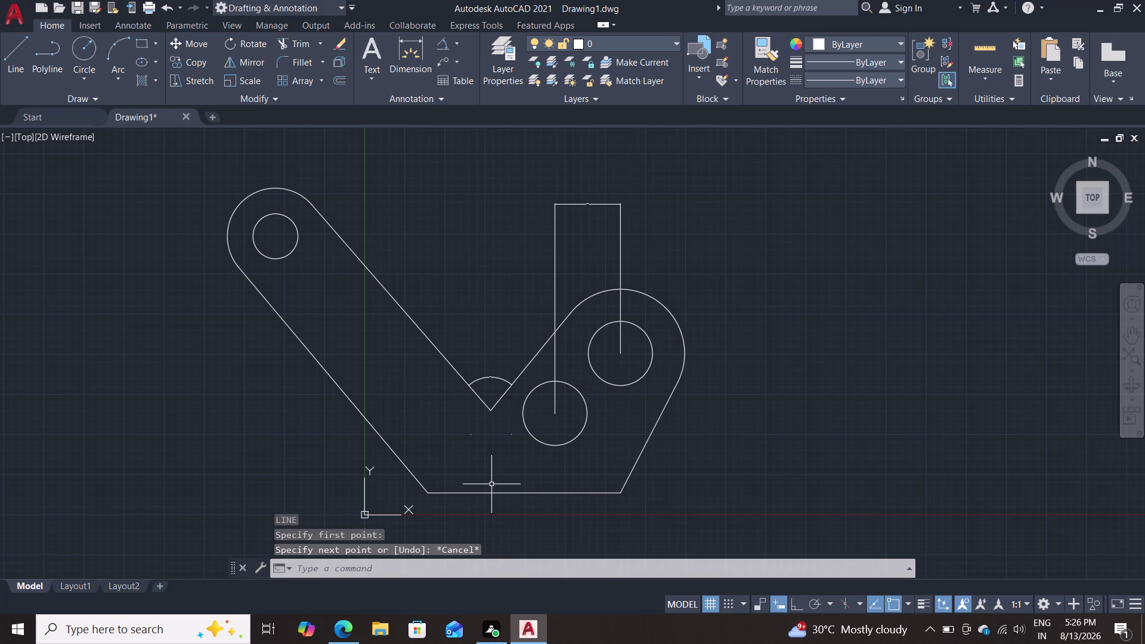
key(m)
key(BackSpace)
key(BackSpace)
key(c)
key(o)
key(Return)
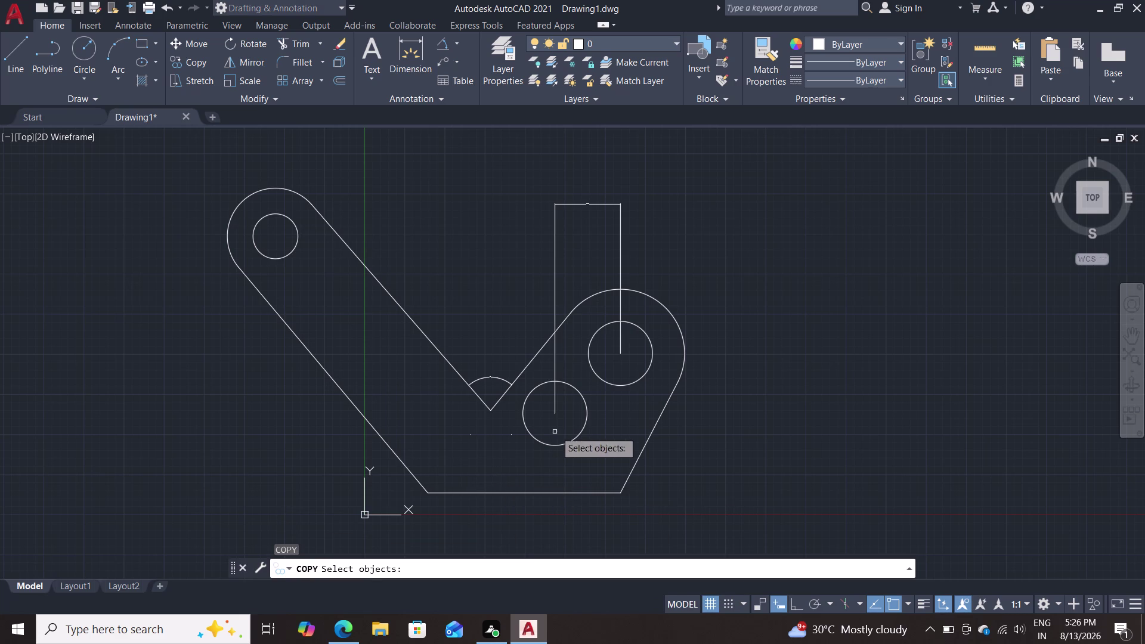
Copy the left arm's lower edge so it runs through the top-left hole's centre.
click(343, 388)
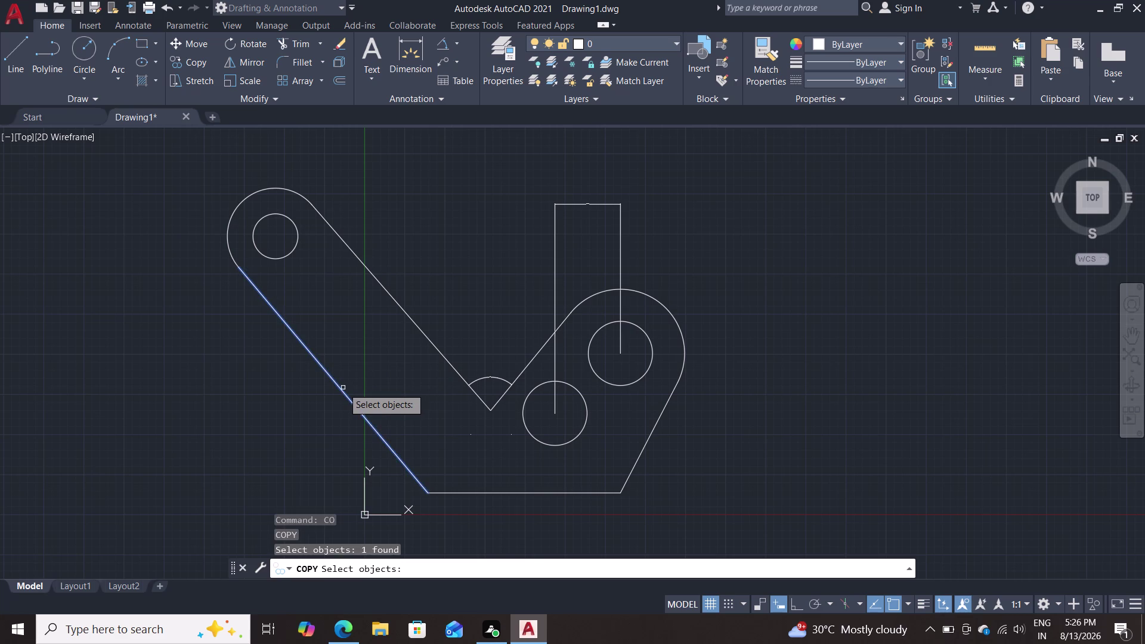
key(Return)
click(243, 264)
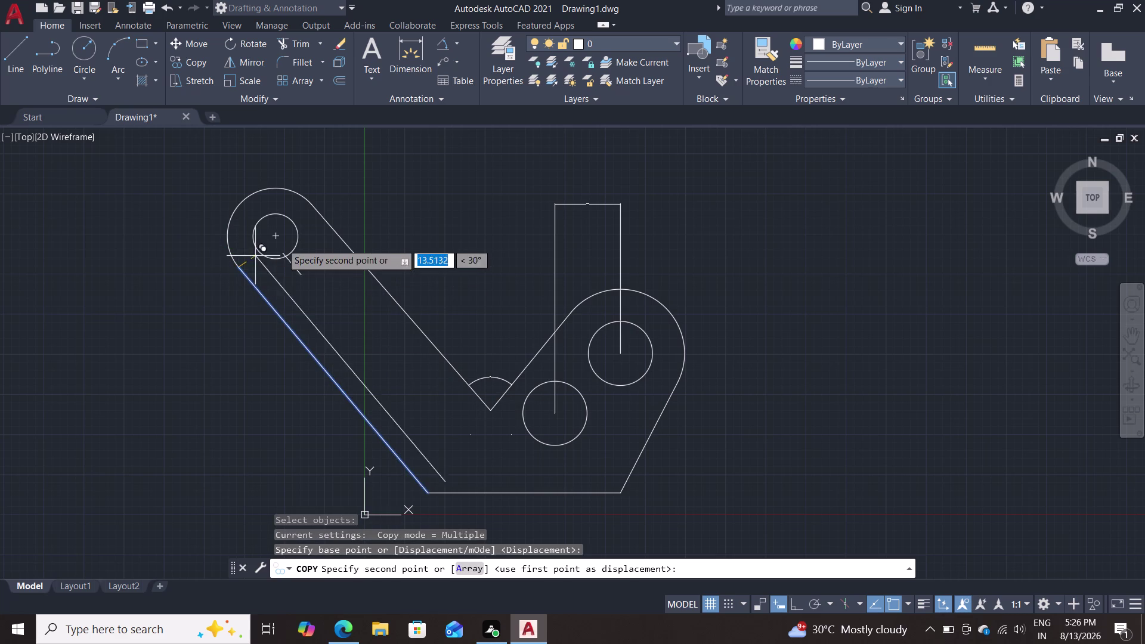
double_click(274, 234)
key(Escape)
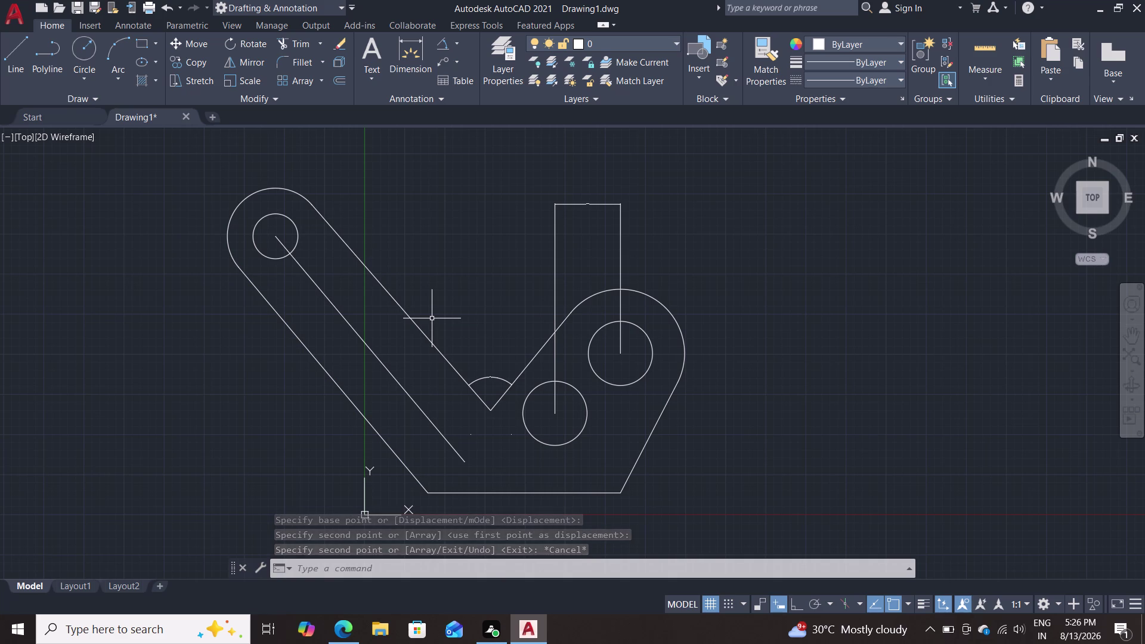
Draw two radius-7 circles along the left arm's new centre line.
key(c)
key(Return)
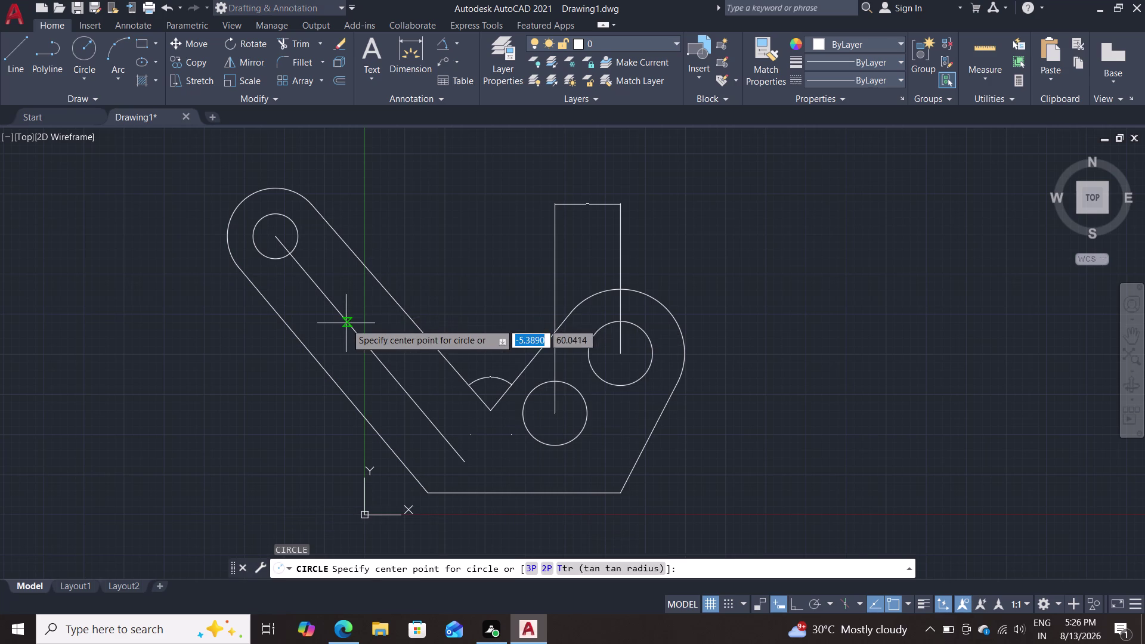
click(346, 320)
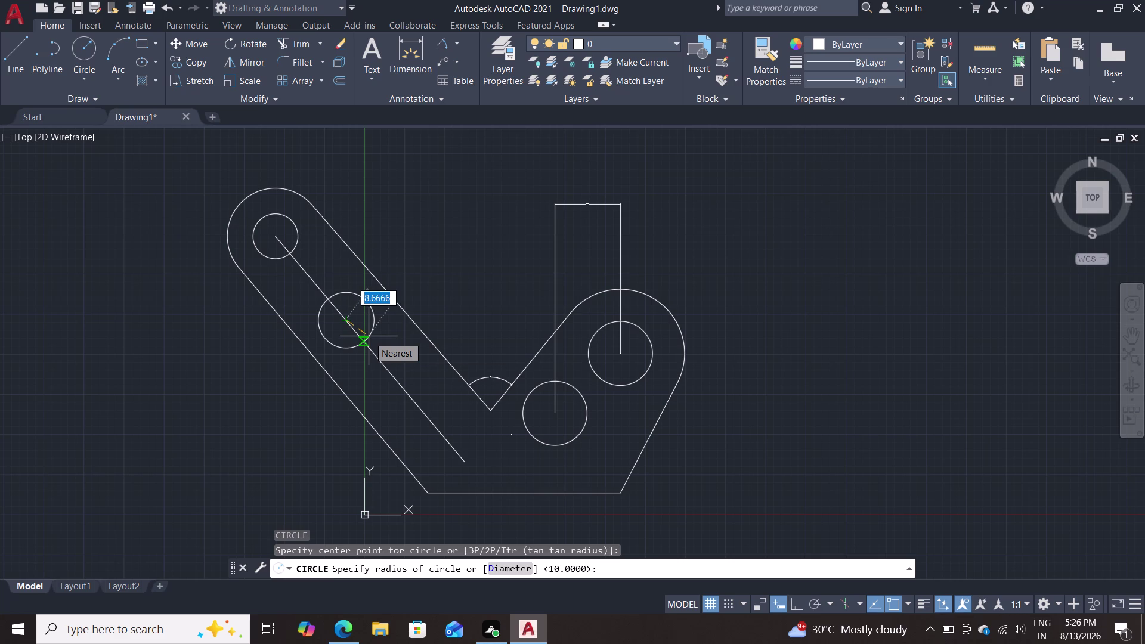
key(7)
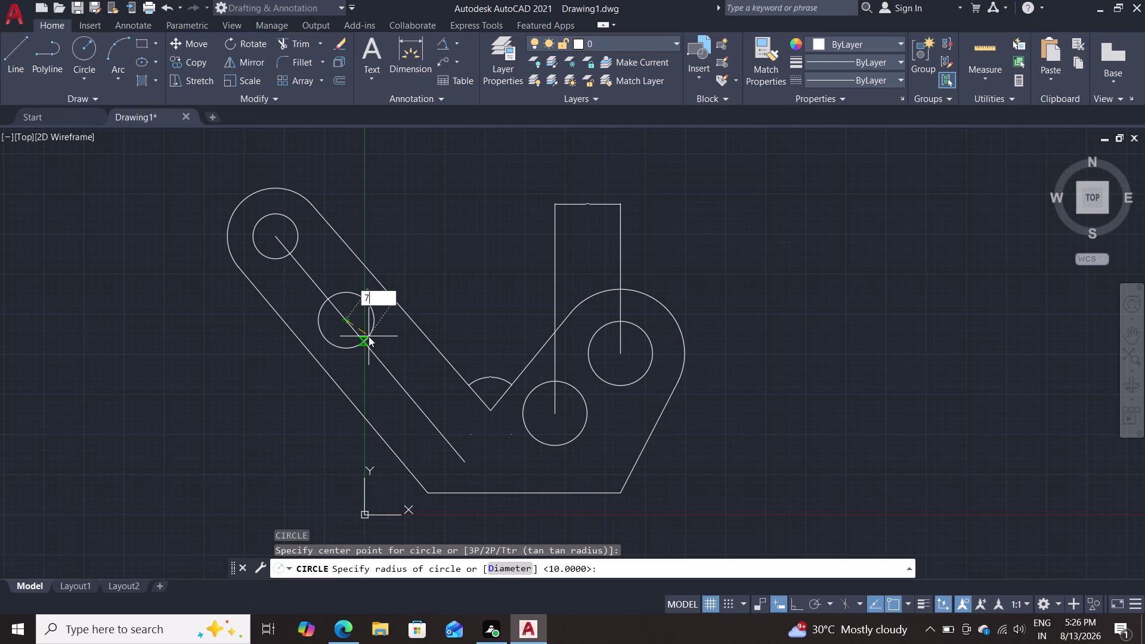
key(Return)
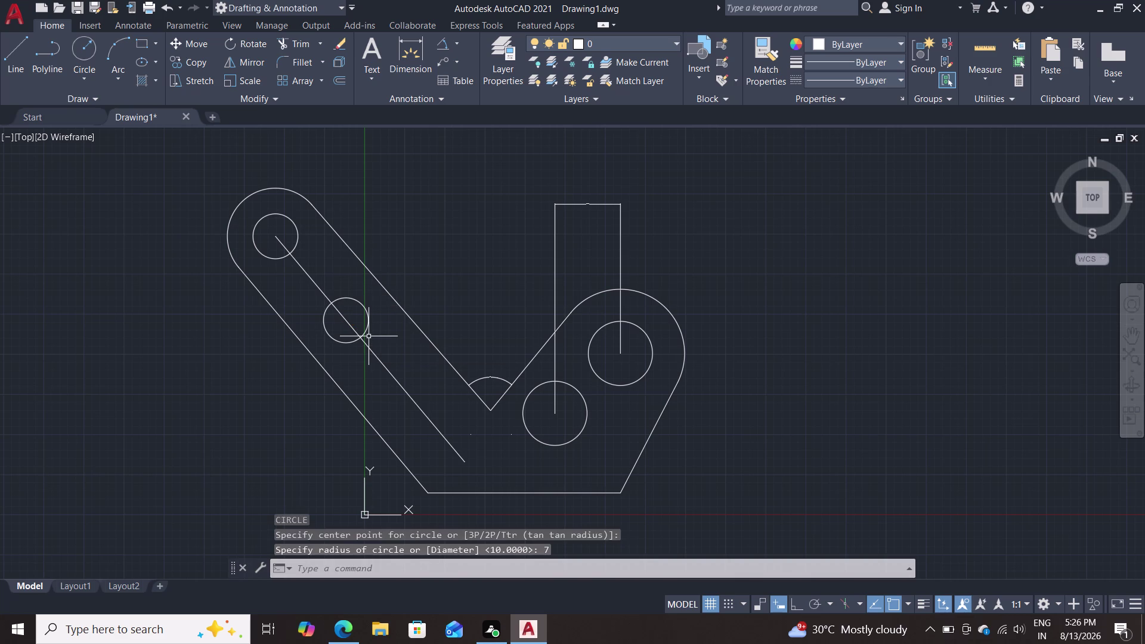
key(c)
key(Return)
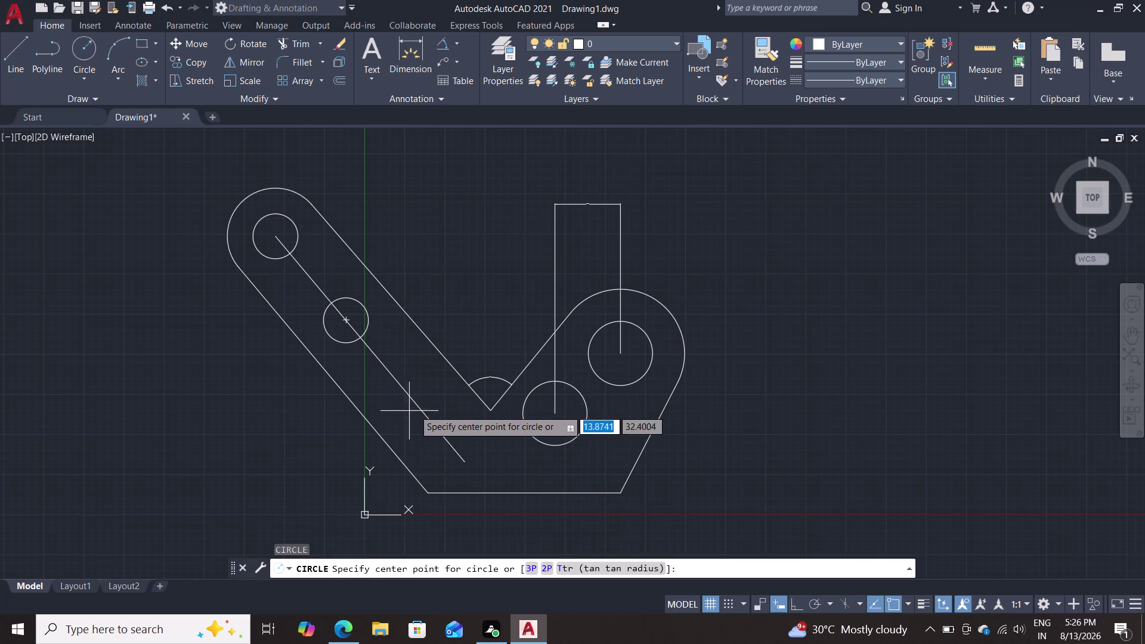
click(431, 420)
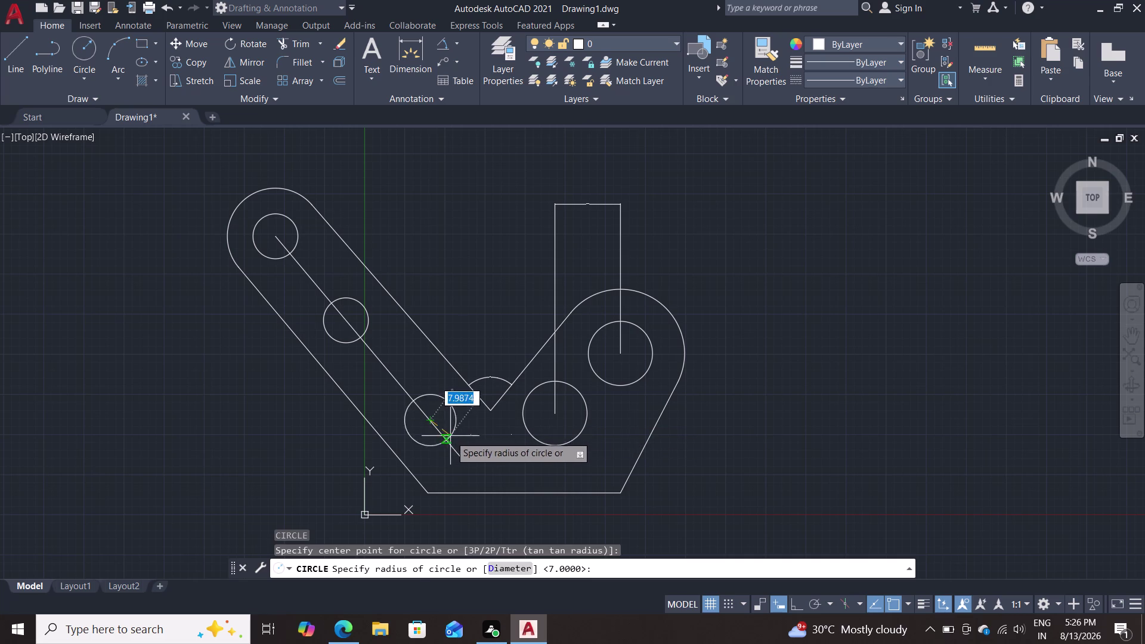
key(7)
key(Return)
key(Escape)
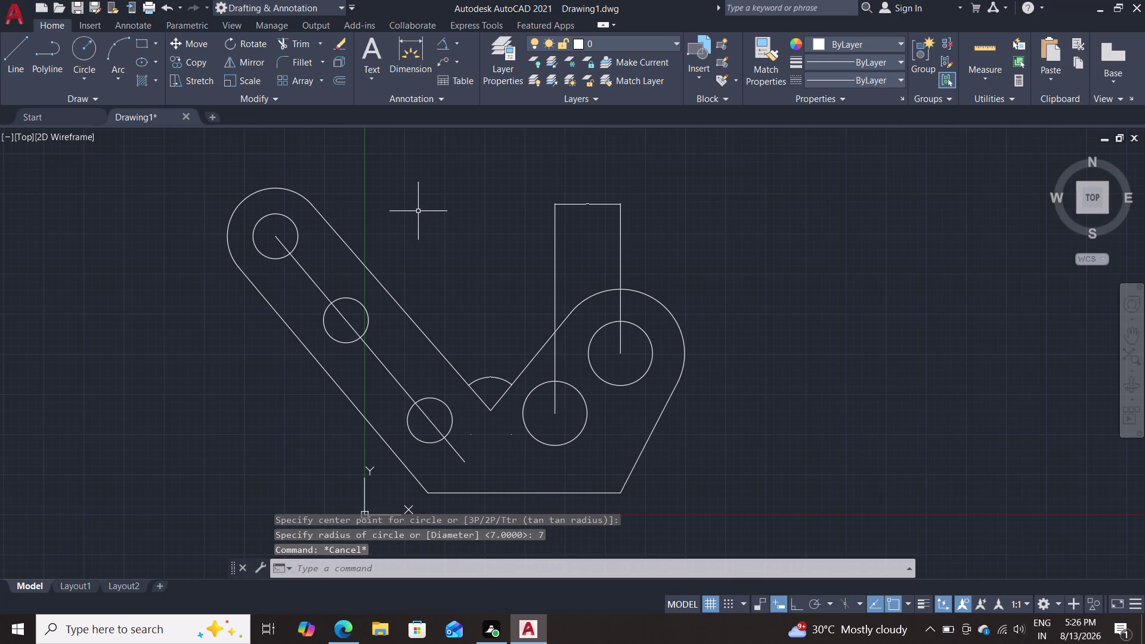
middle_drag(431, 224, 452, 259)
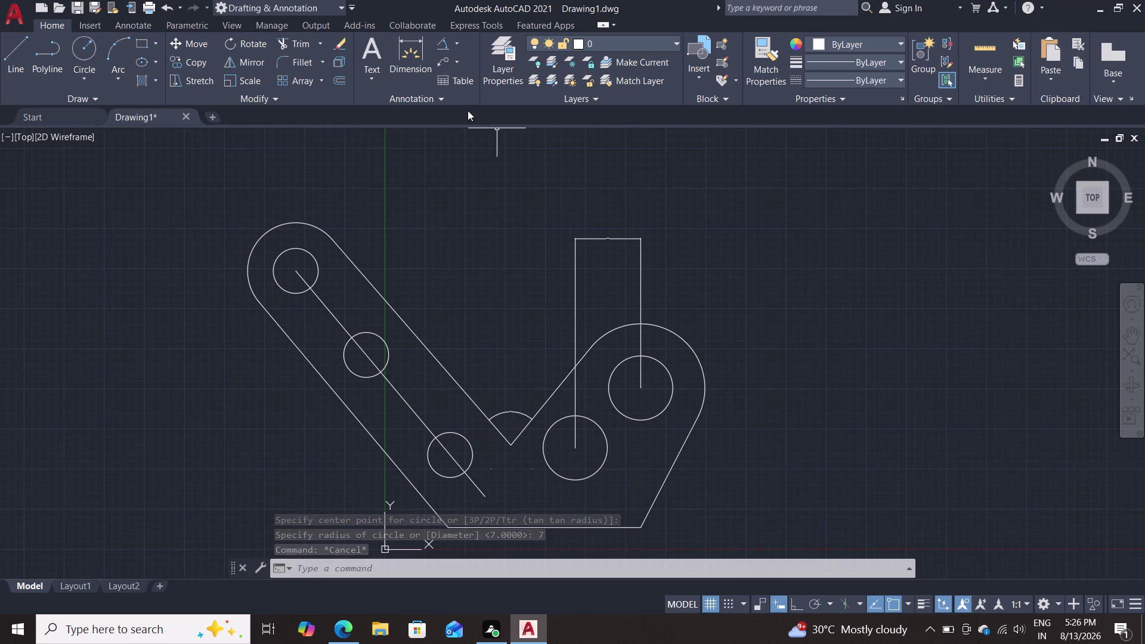
key(l)
key(Return)
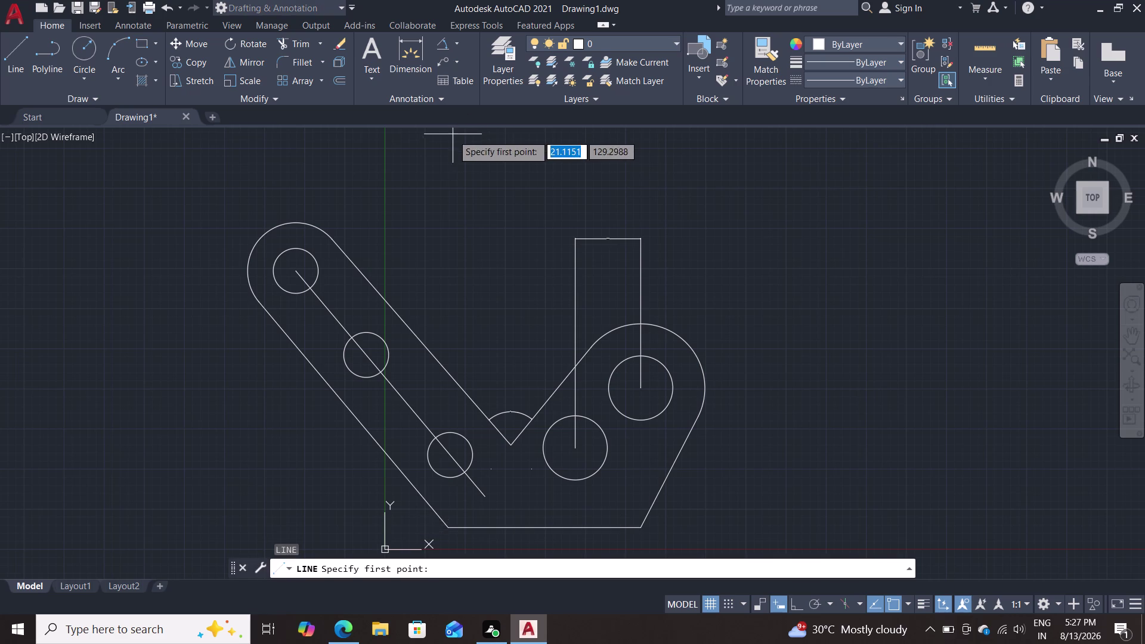
Draw an Ortho line path from the upper-left hole centre: up, 18 right, then down past the arm.
click(298, 270)
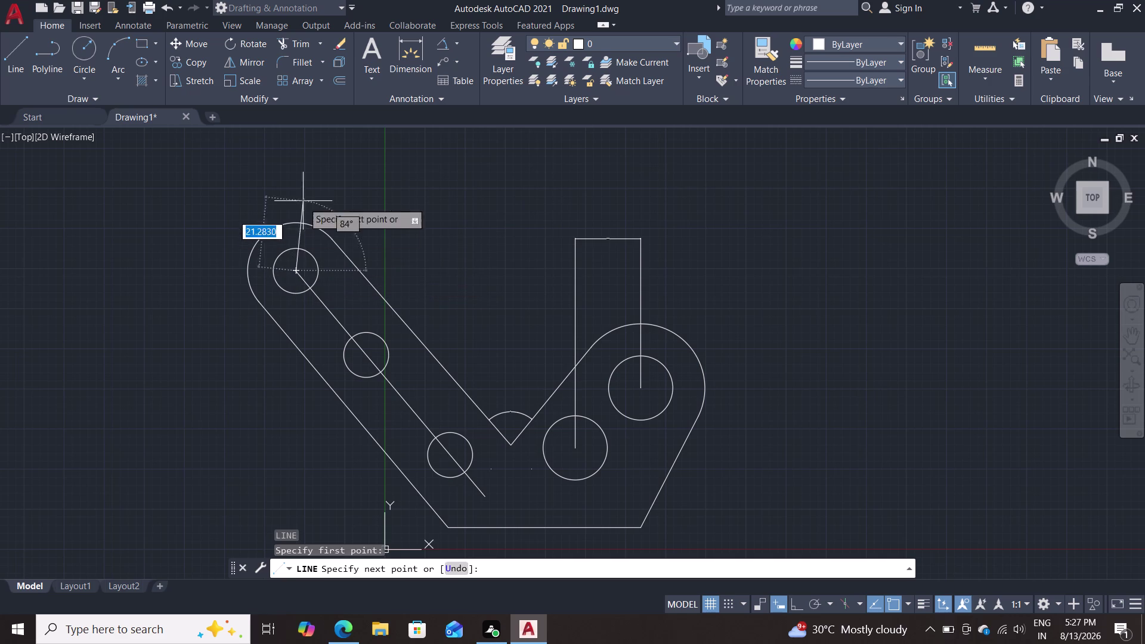
key(F8)
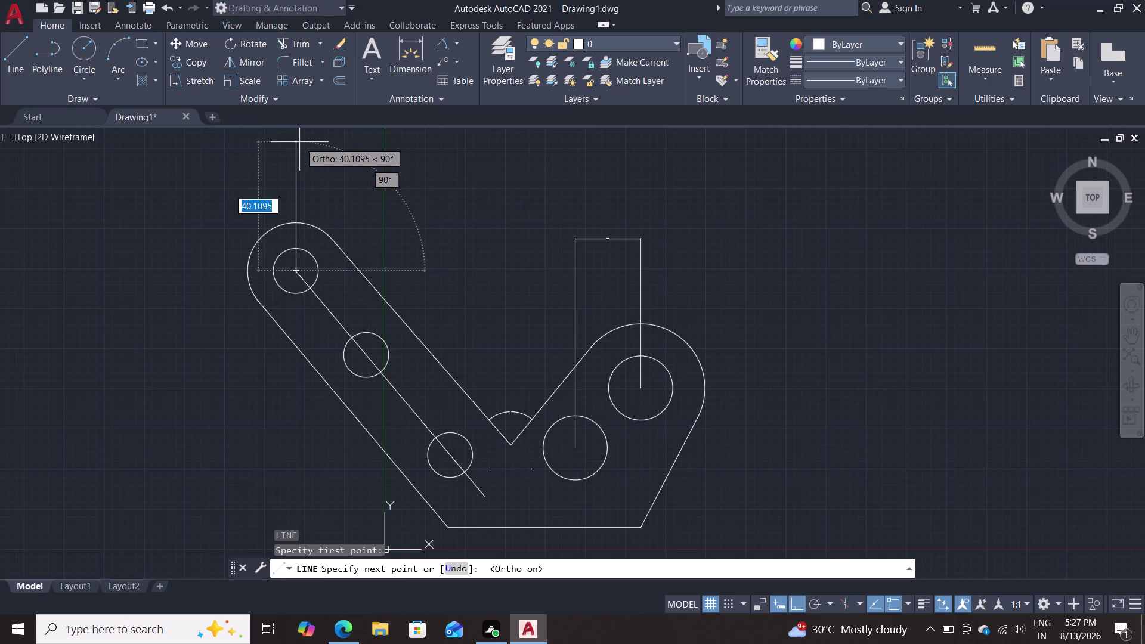
click(300, 142)
text(1)
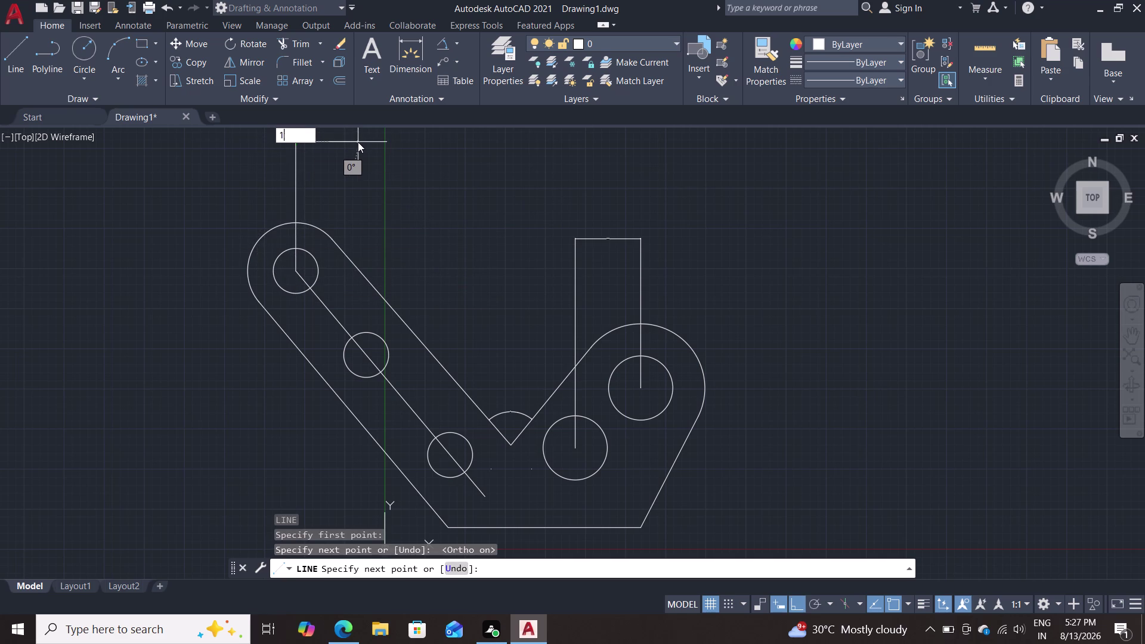
text(8)
key(Return)
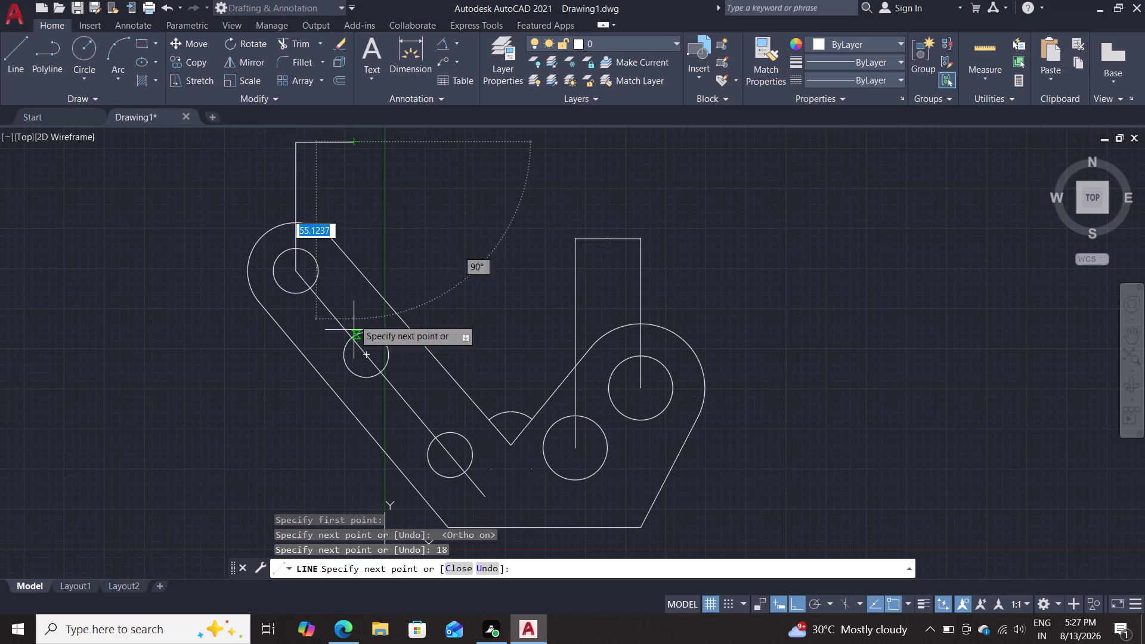
click(345, 476)
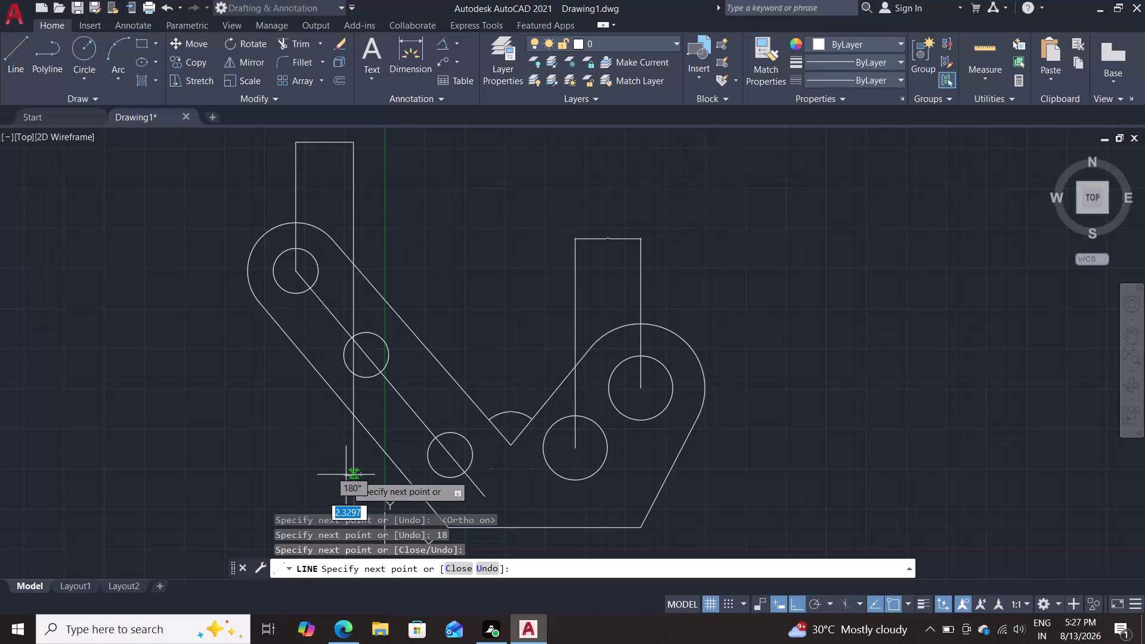
key(Escape)
scroll(up, 3)
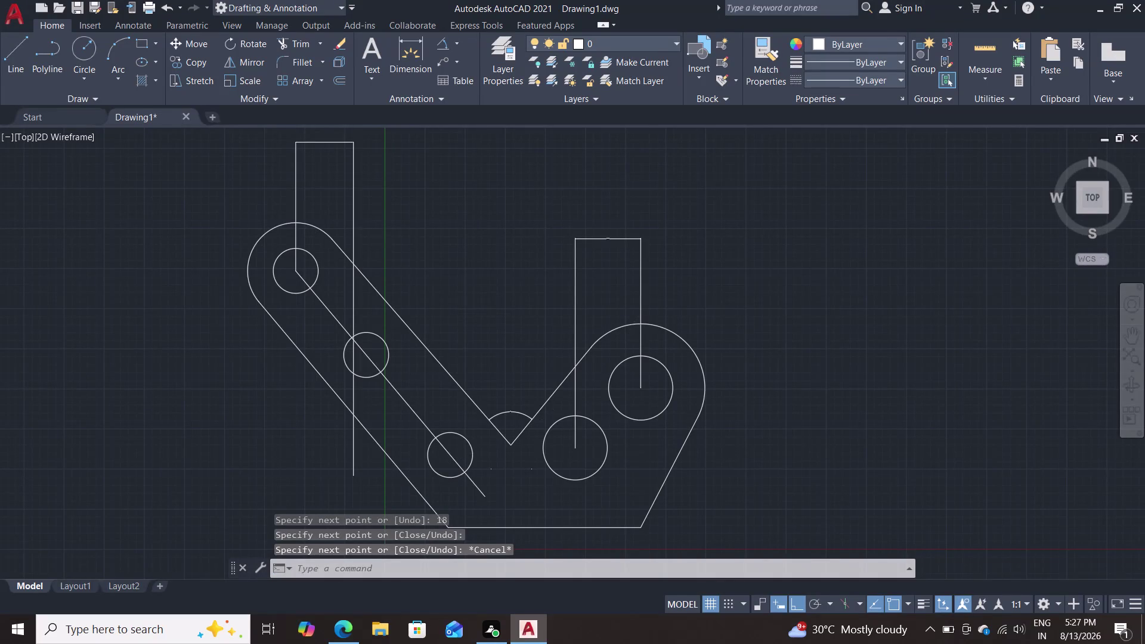
Move the left arm's middle hole so its centre sits on the vertical line's centreline crossing.
key(m)
key(Return)
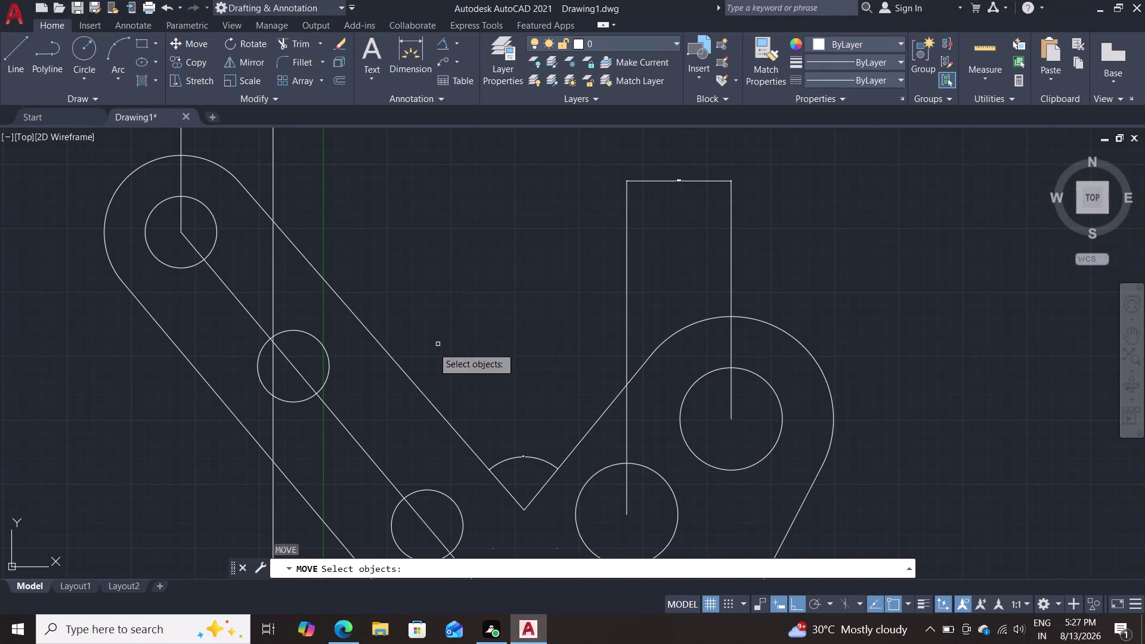
double_click(323, 343)
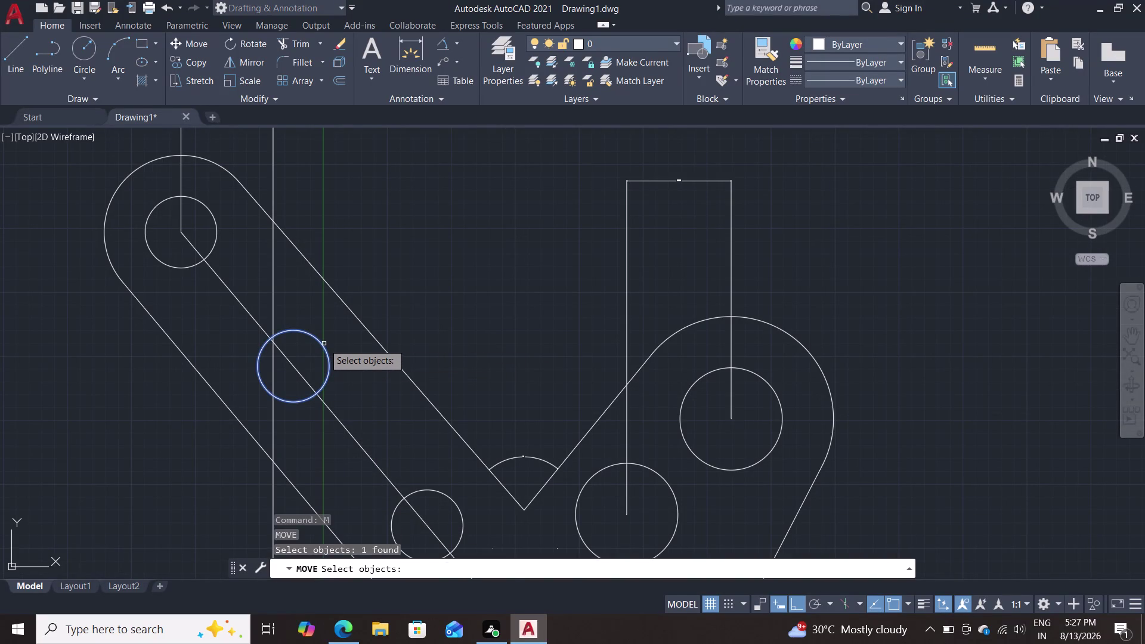
key(Return)
click(295, 368)
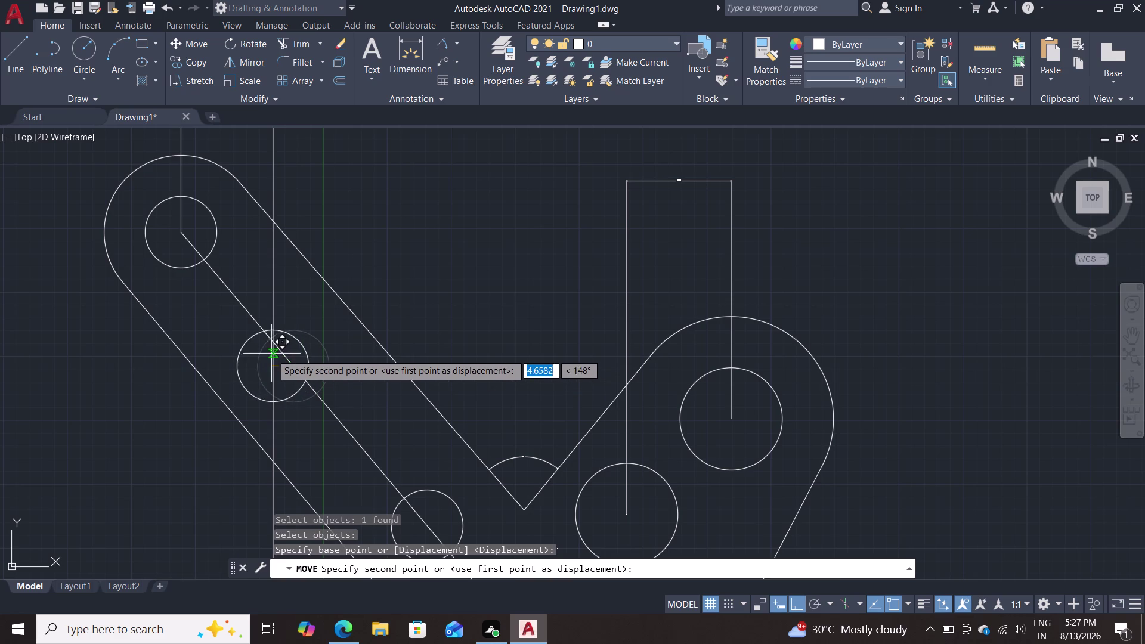
scroll(up, 3)
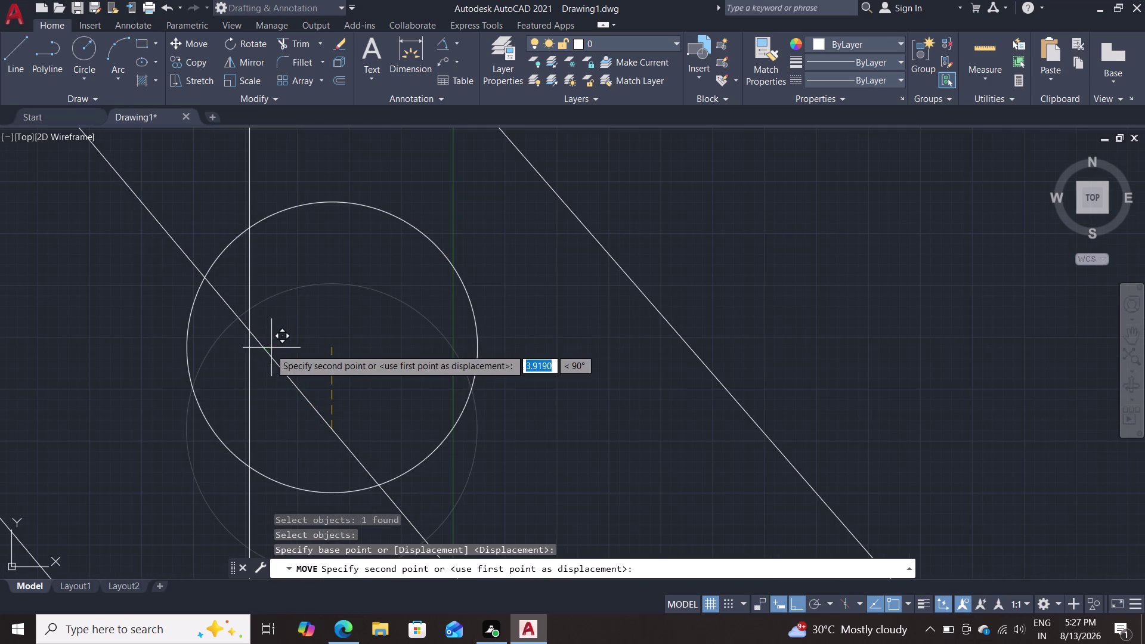
click(247, 330)
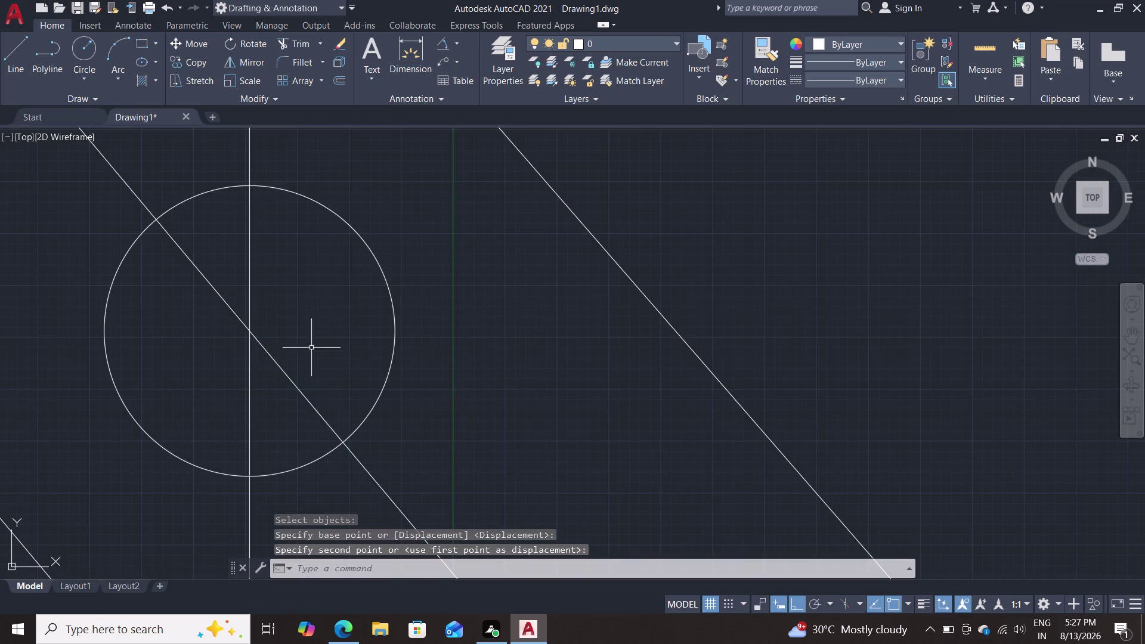
Pan the whole lever back into view and start a new line.
scroll(down, 3)
middle_drag(473, 373, 449, 308)
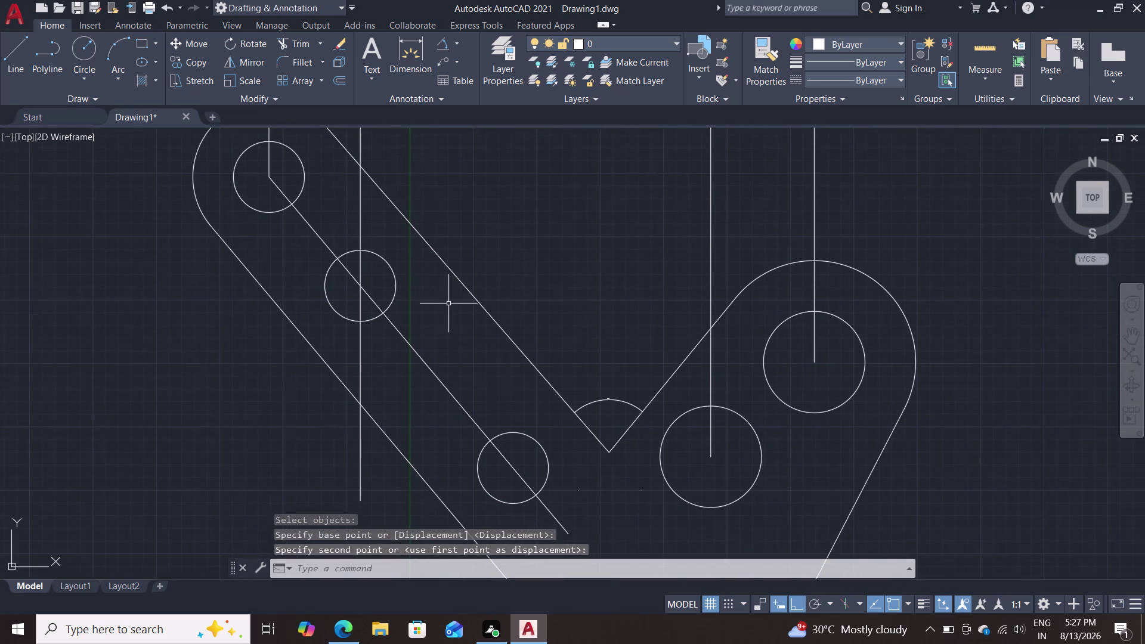
scroll(down, 3)
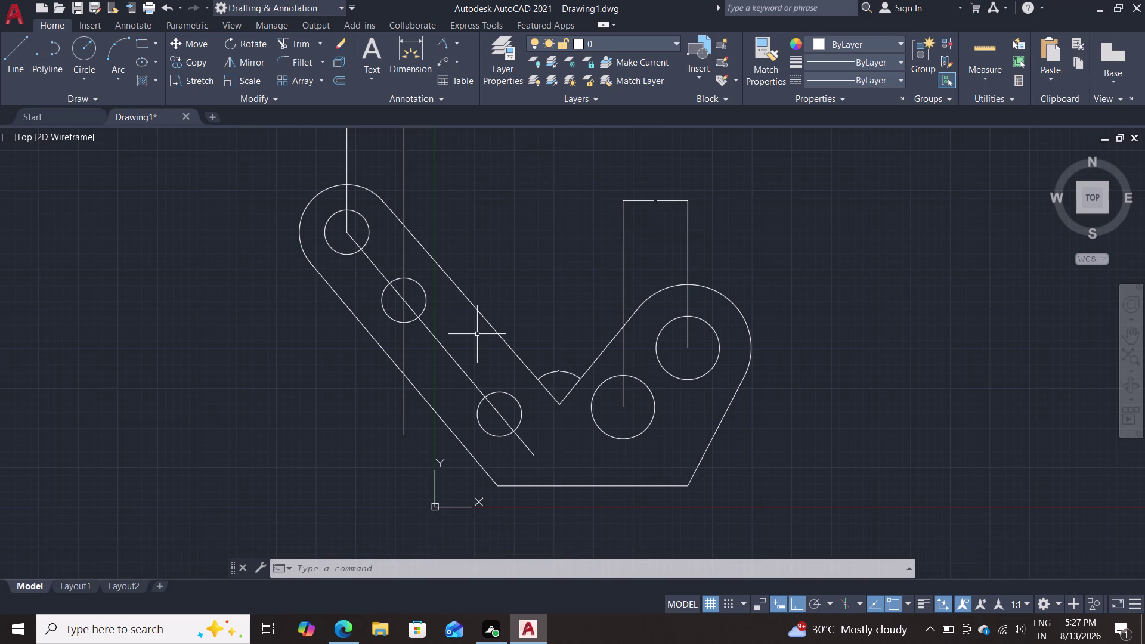
middle_drag(484, 230, 489, 313)
key(l)
key(Return)
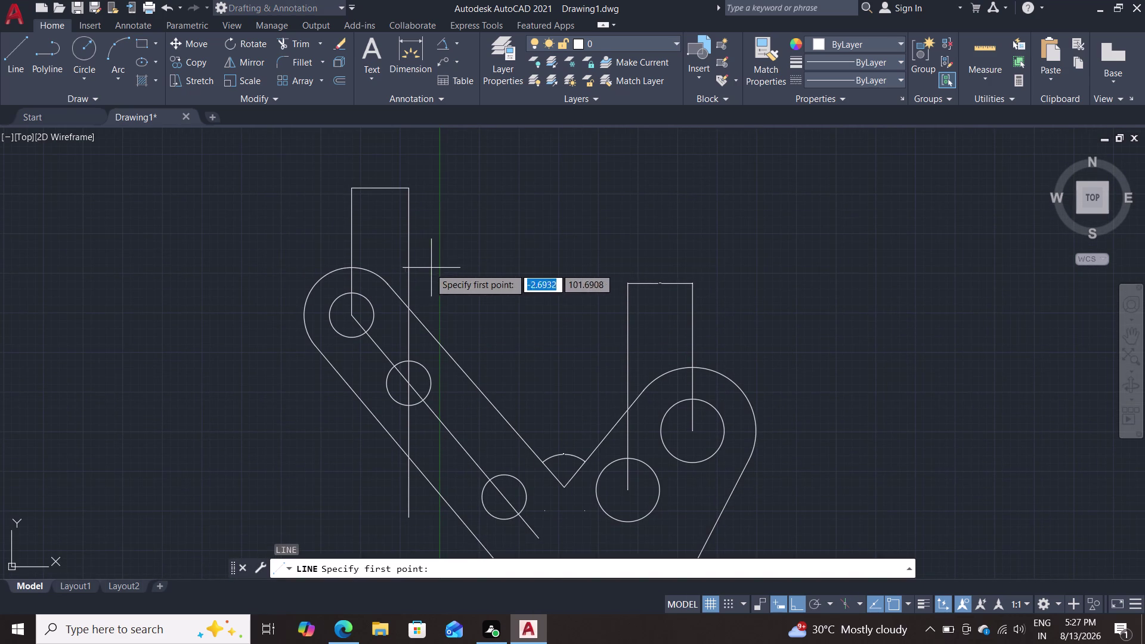
Draw a second line path 18 units right from the first vertical line, then down below the lever.
double_click(408, 263)
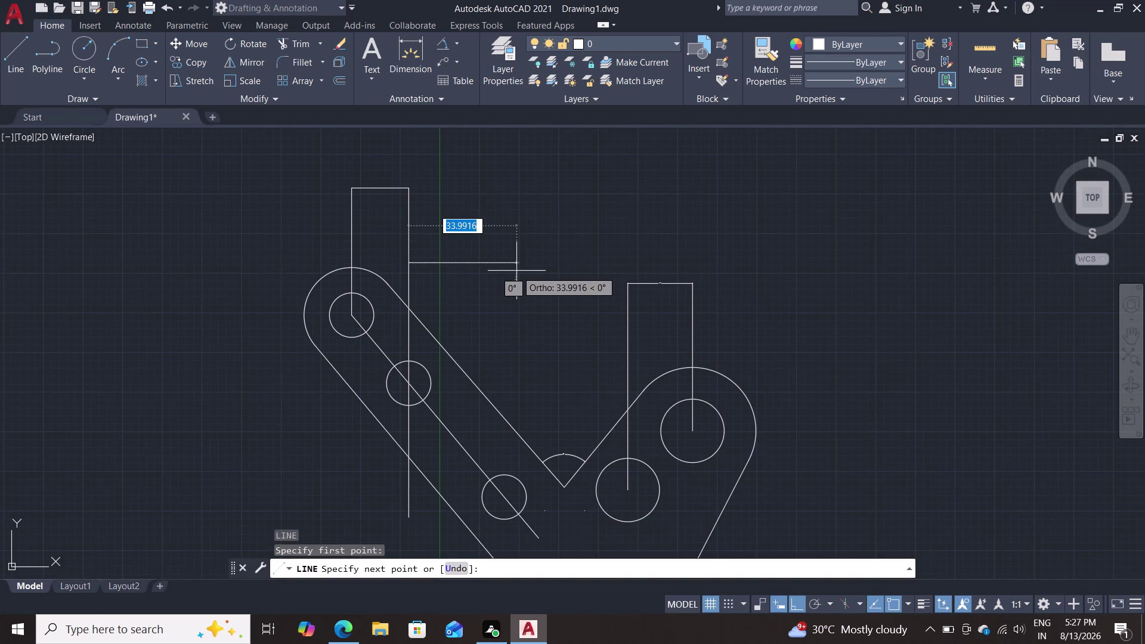
text(18)
key(Return)
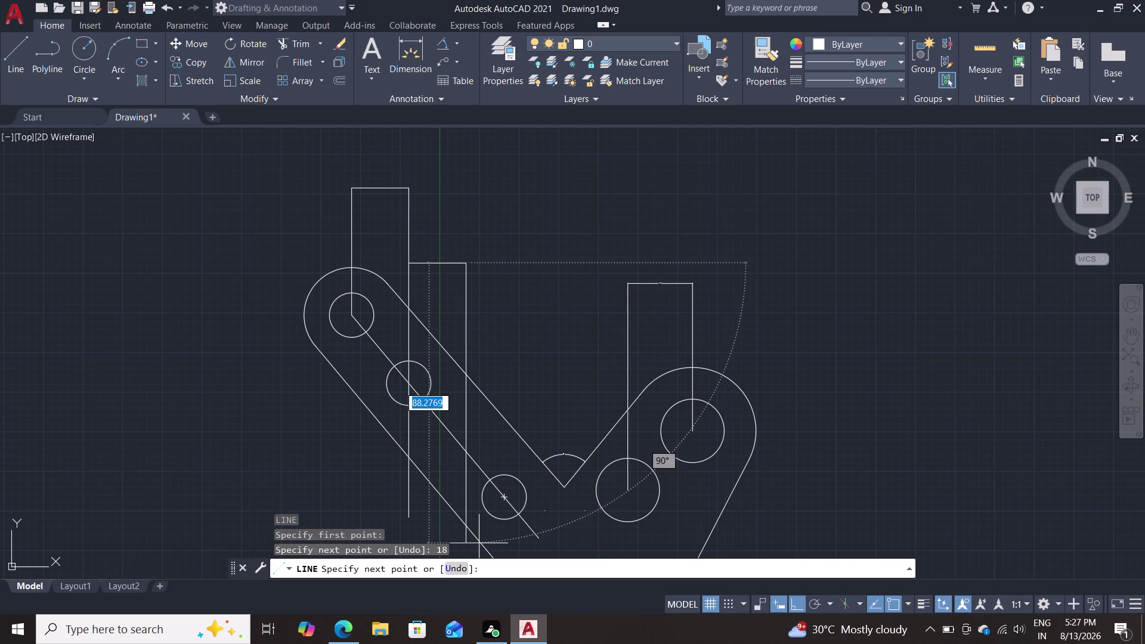
middle_drag(455, 500, 458, 384)
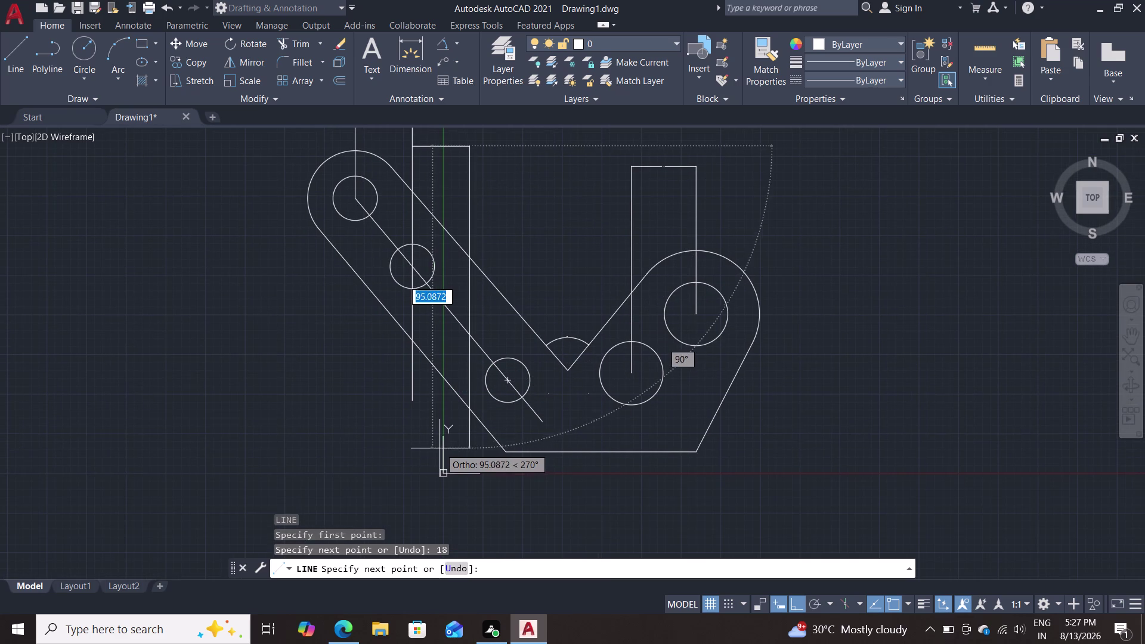
click(445, 452)
key(Escape)
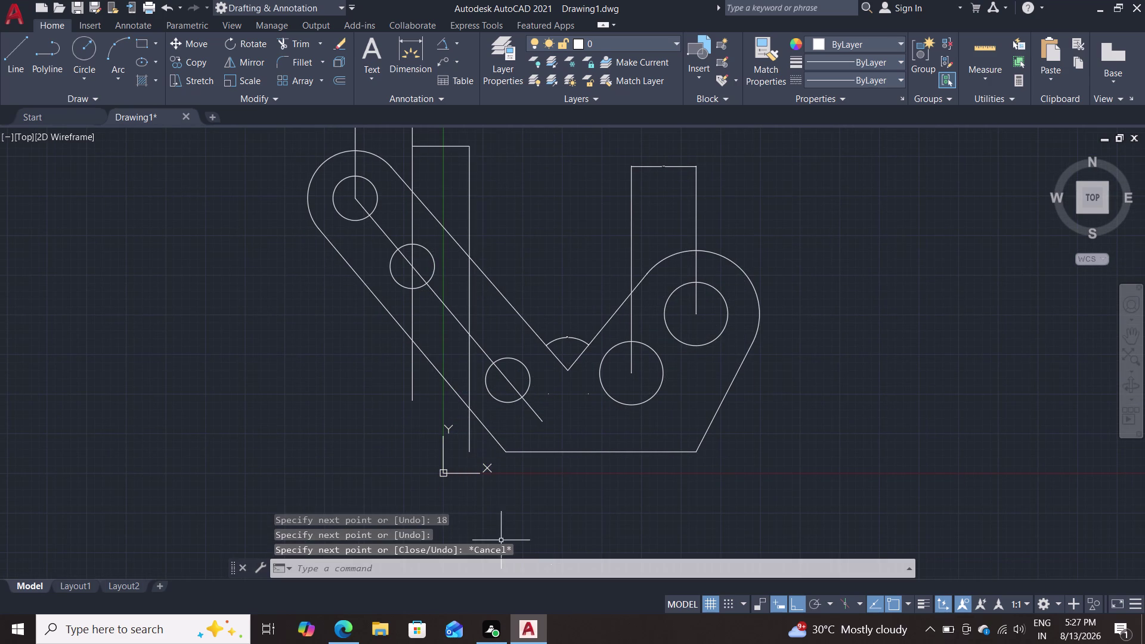
scroll(up, 3)
Move the lower left-arm hole's centre onto the second vertical line where it meets the centreline.
key(m)
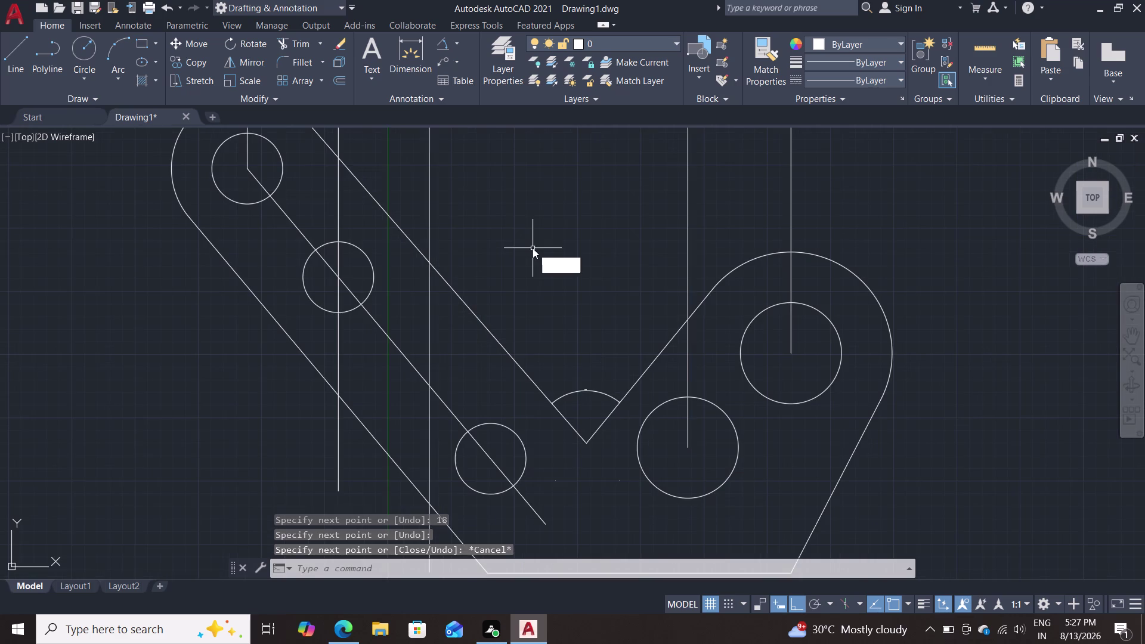
key(Return)
double_click(501, 425)
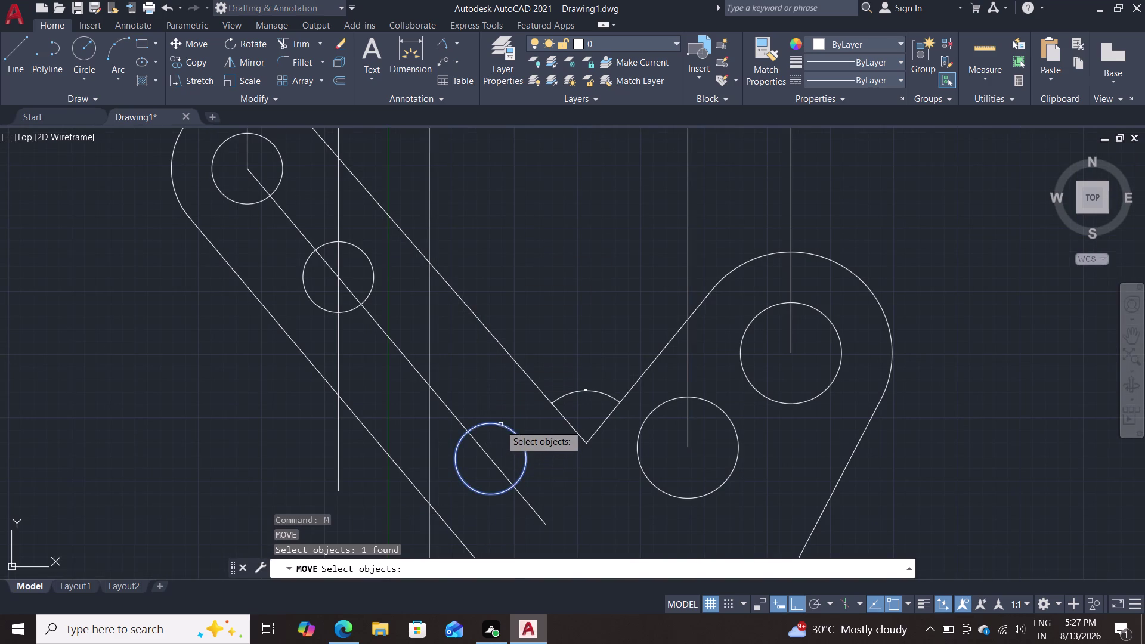
key(Return)
click(492, 458)
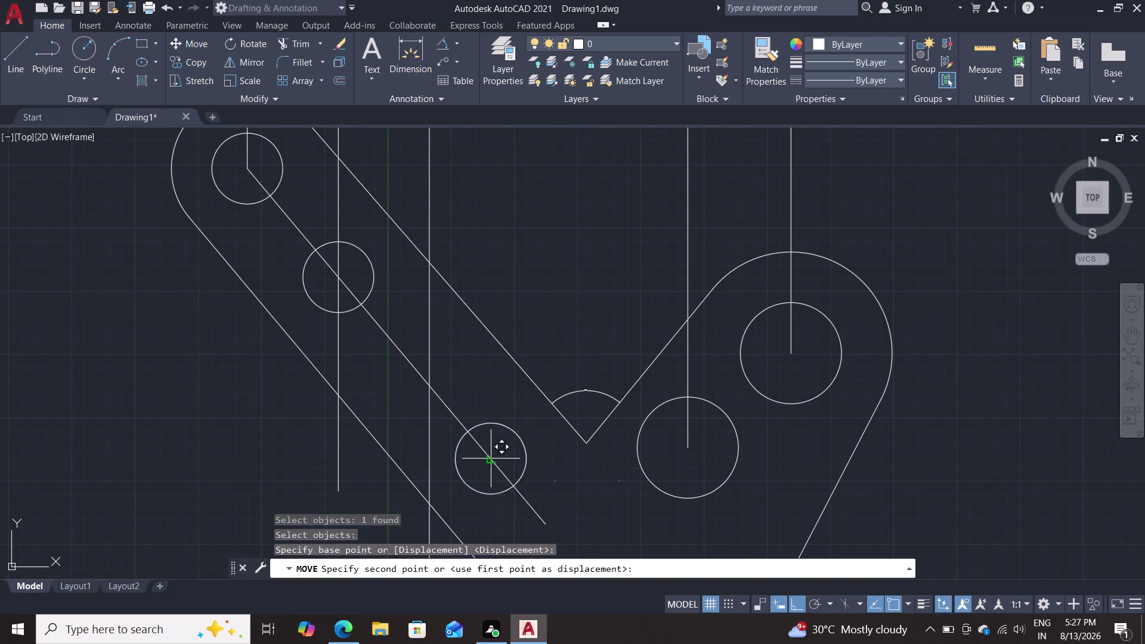
scroll(up, 3)
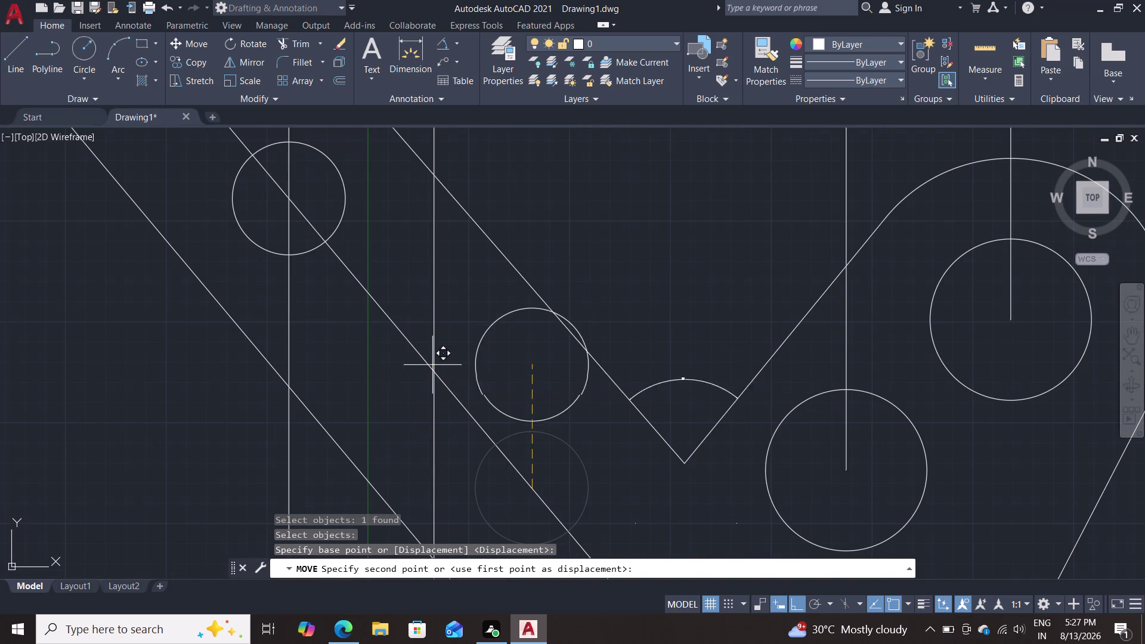
click(430, 370)
scroll(down, 3)
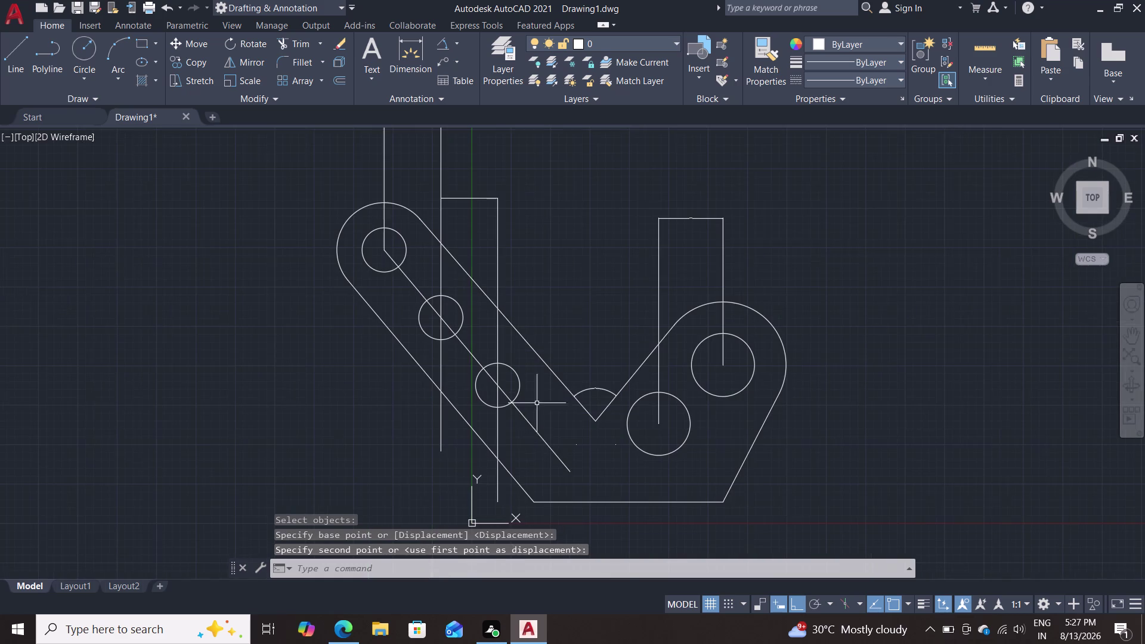
click(531, 424)
Erase the left arm's centreline and its four helper lines.
key(Delete)
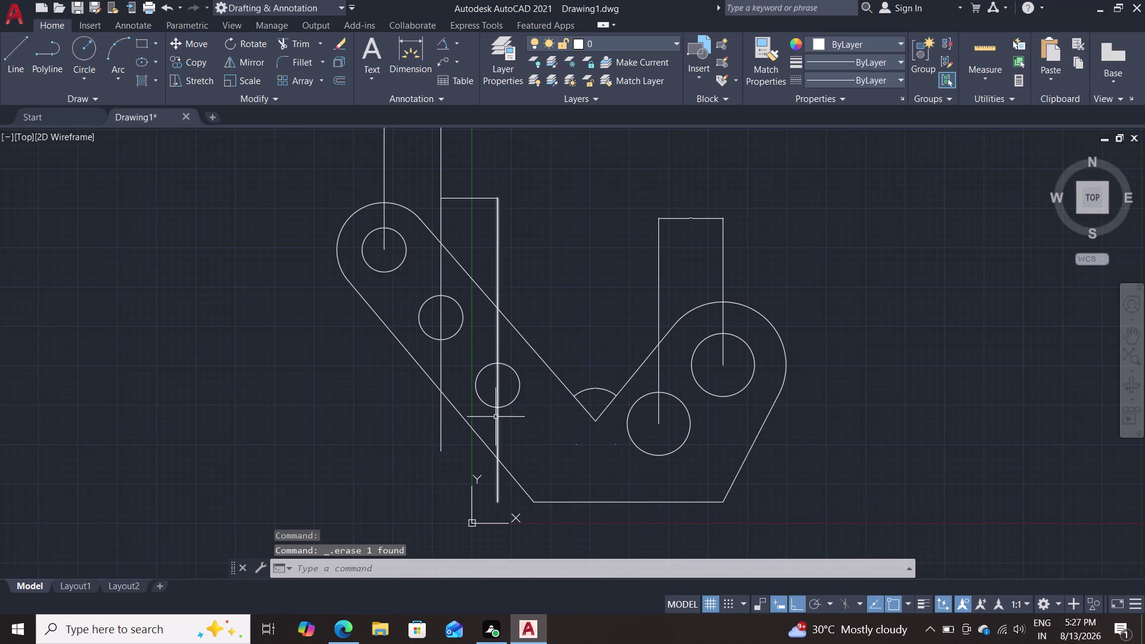
click(497, 421)
key(Delete)
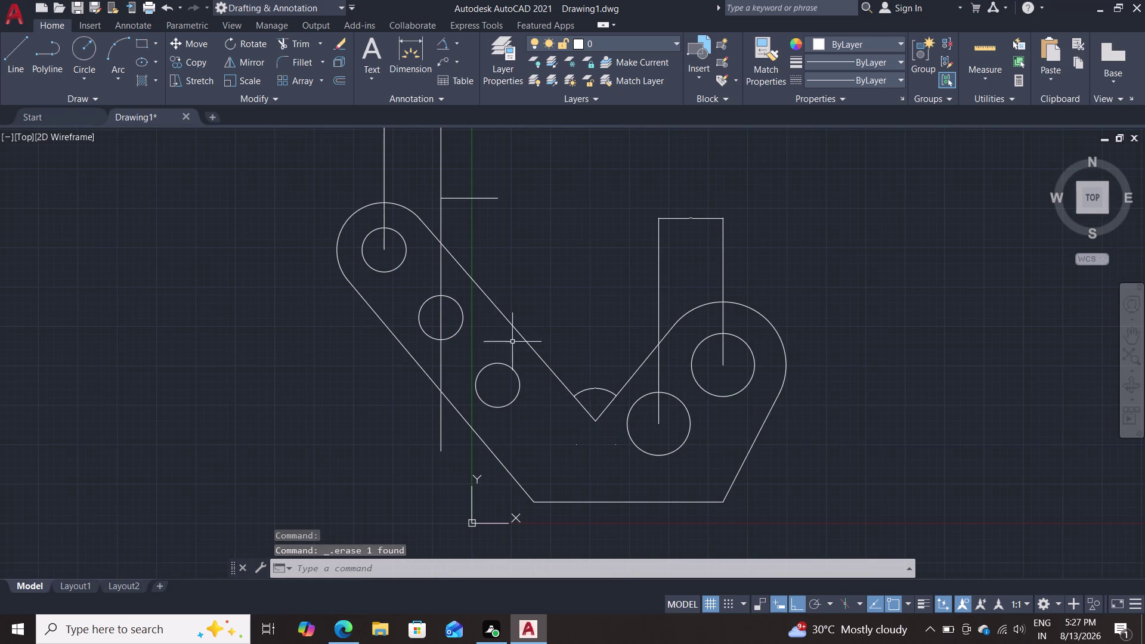
click(439, 262)
key(Delete)
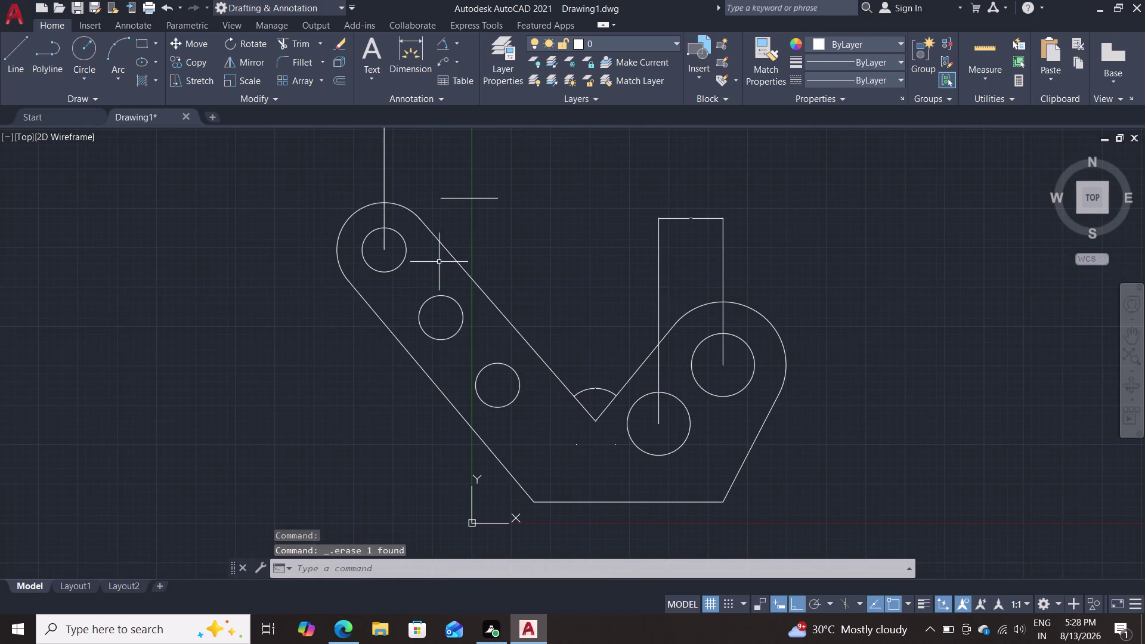
click(386, 213)
key(Delete)
click(468, 196)
key(Delete)
Pan the view, clear the stray selection, and open dimension style settings with D.
scroll(down, 3)
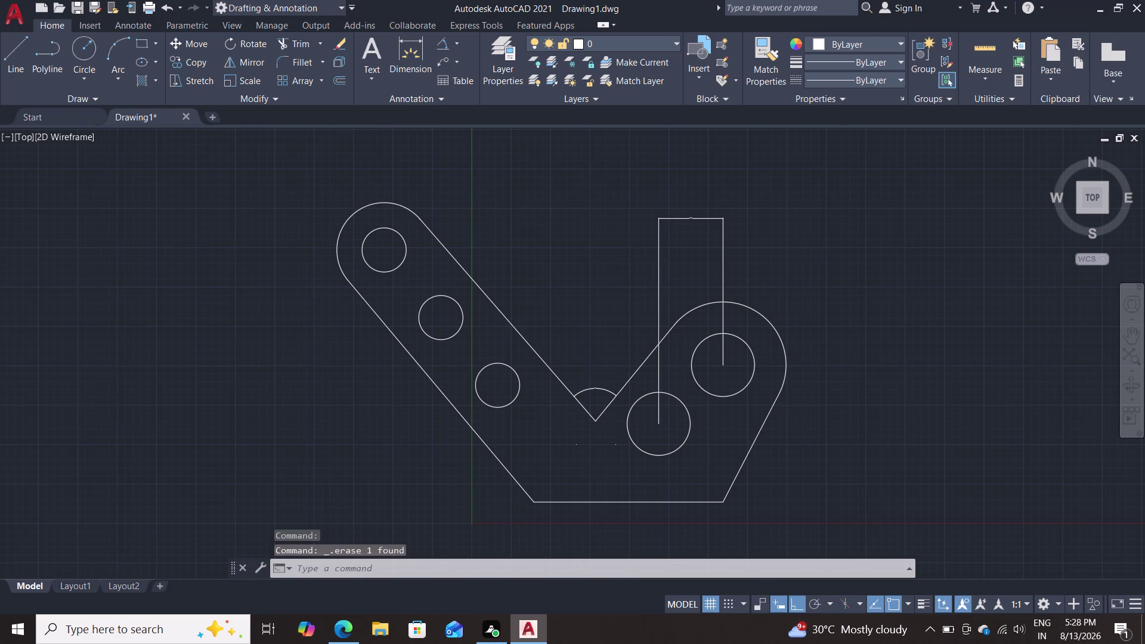
middle_drag(544, 254, 536, 336)
click(446, 252)
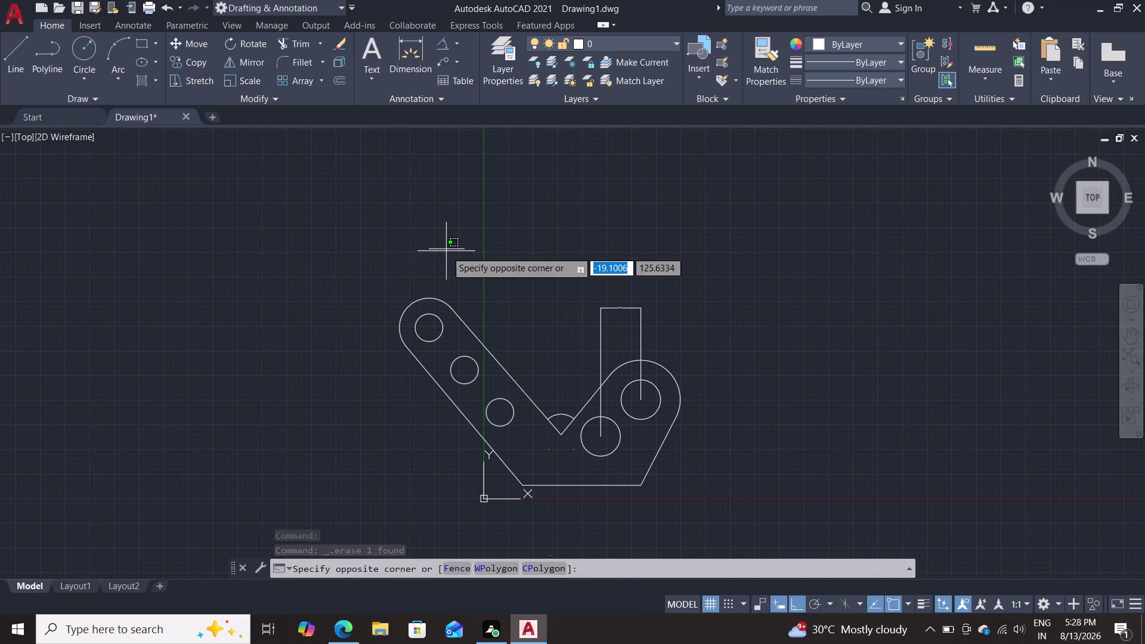
triple_click(447, 248)
key(Delete)
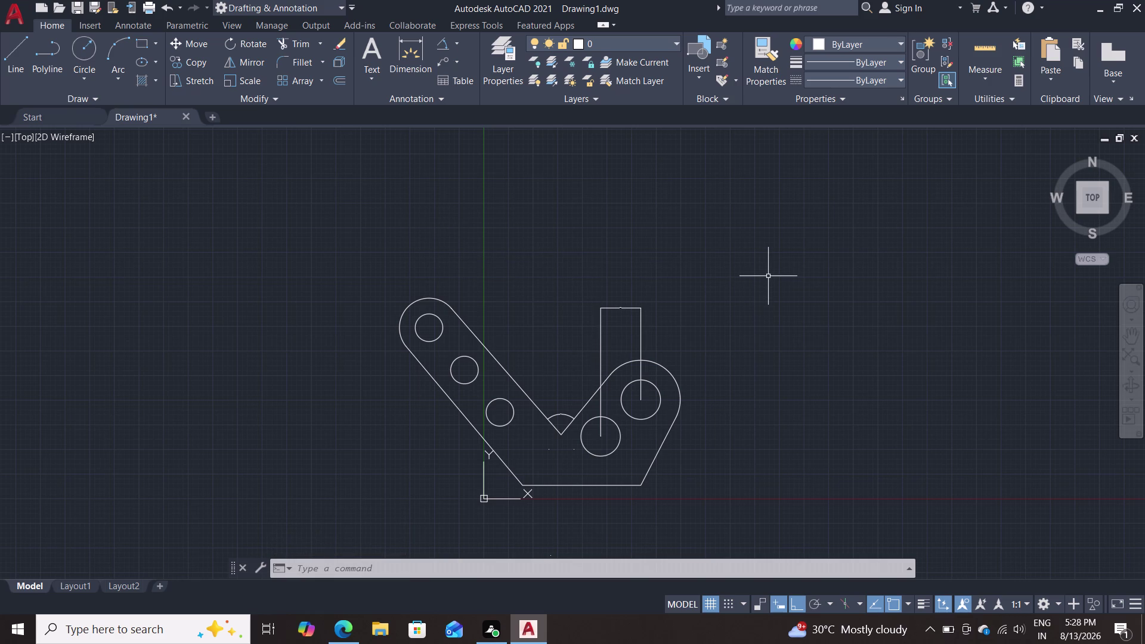
key(d)
key(Return)
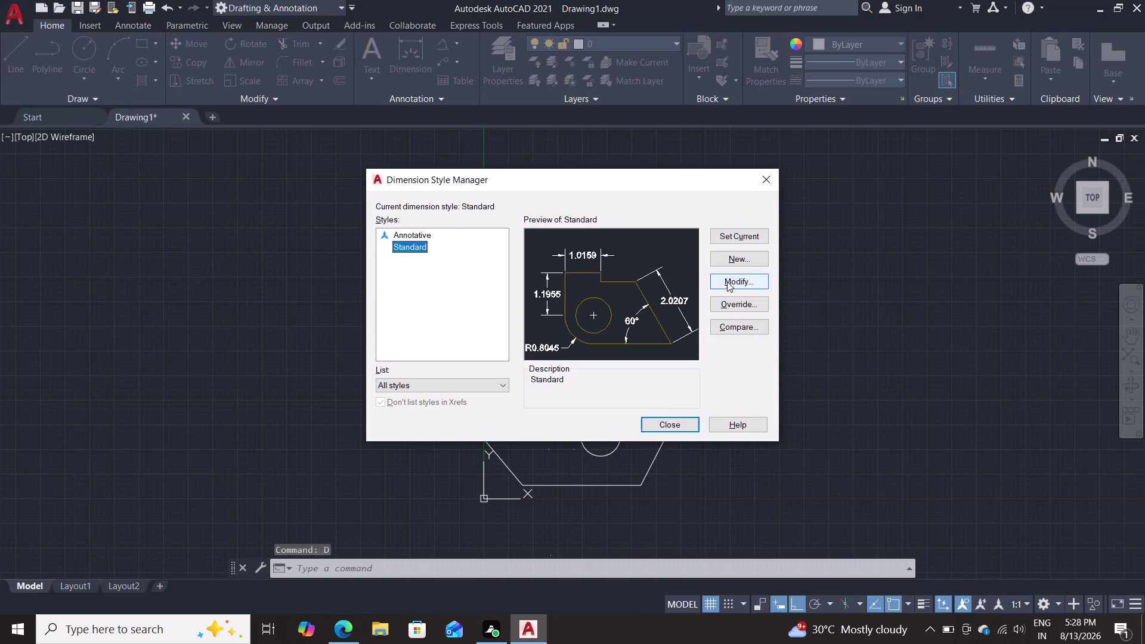
Modify the Standard dimension style to use a text height of 5.
click(727, 282)
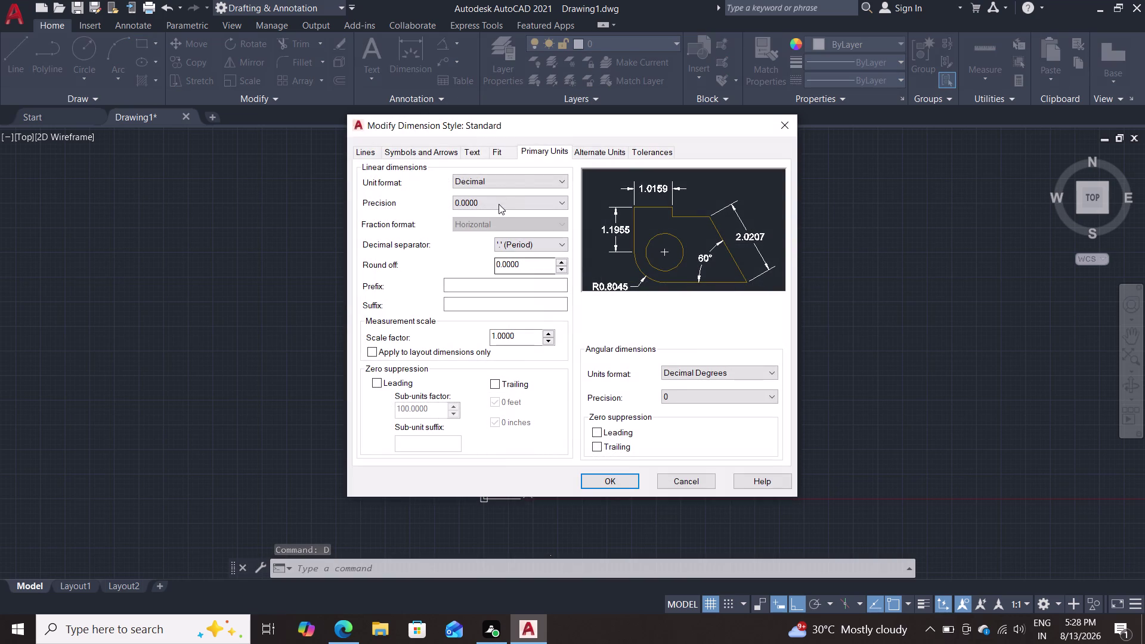
click(471, 149)
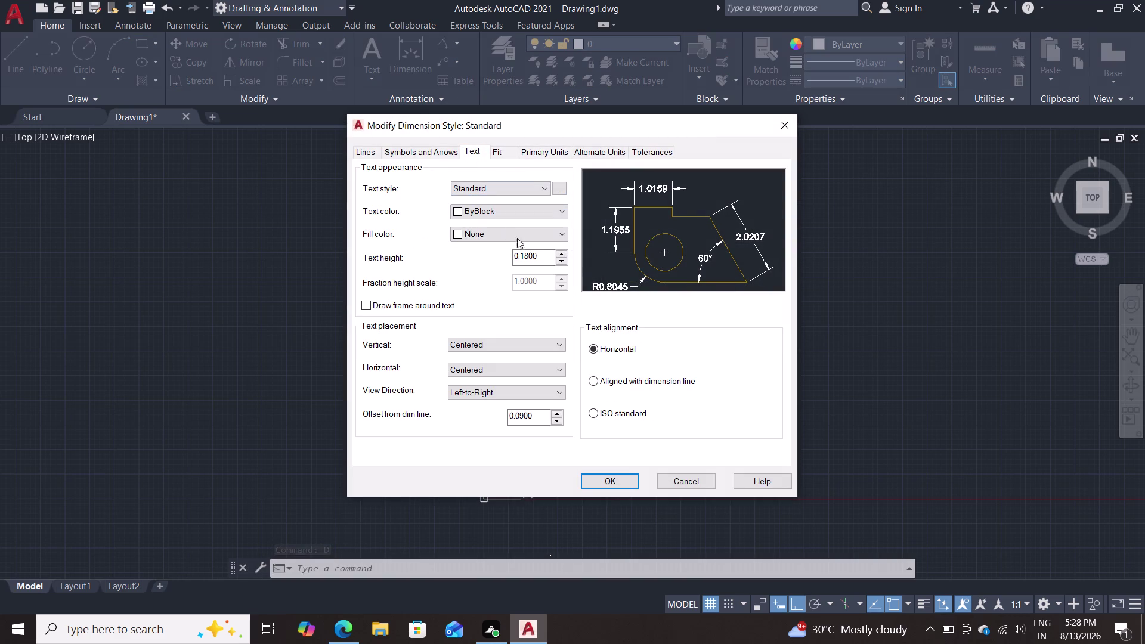
click(547, 259)
drag(539, 257, 478, 257)
click(478, 258)
key(5)
key(Return)
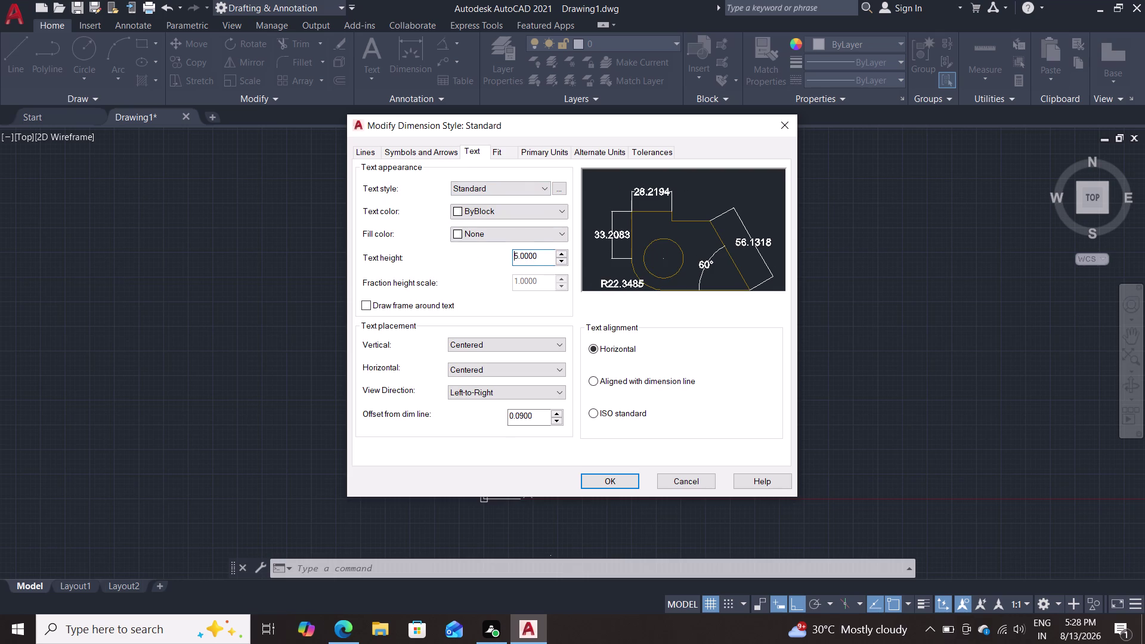
Set the Standard style's arrow size to 4 and save the changes.
click(424, 153)
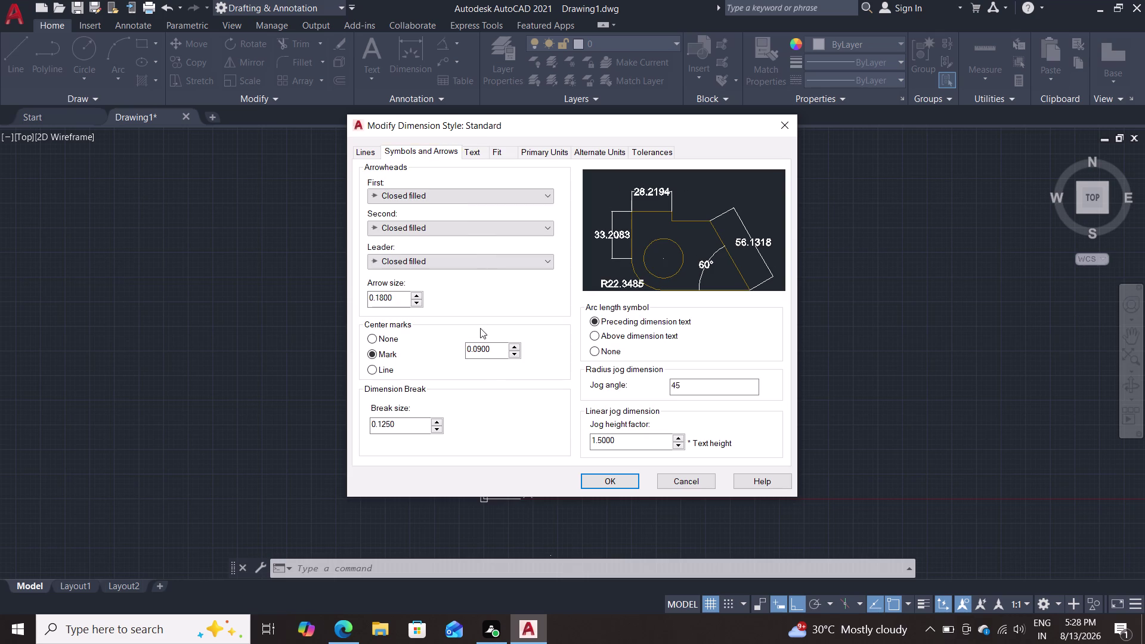
drag(397, 298, 339, 298)
key(4)
key(Return)
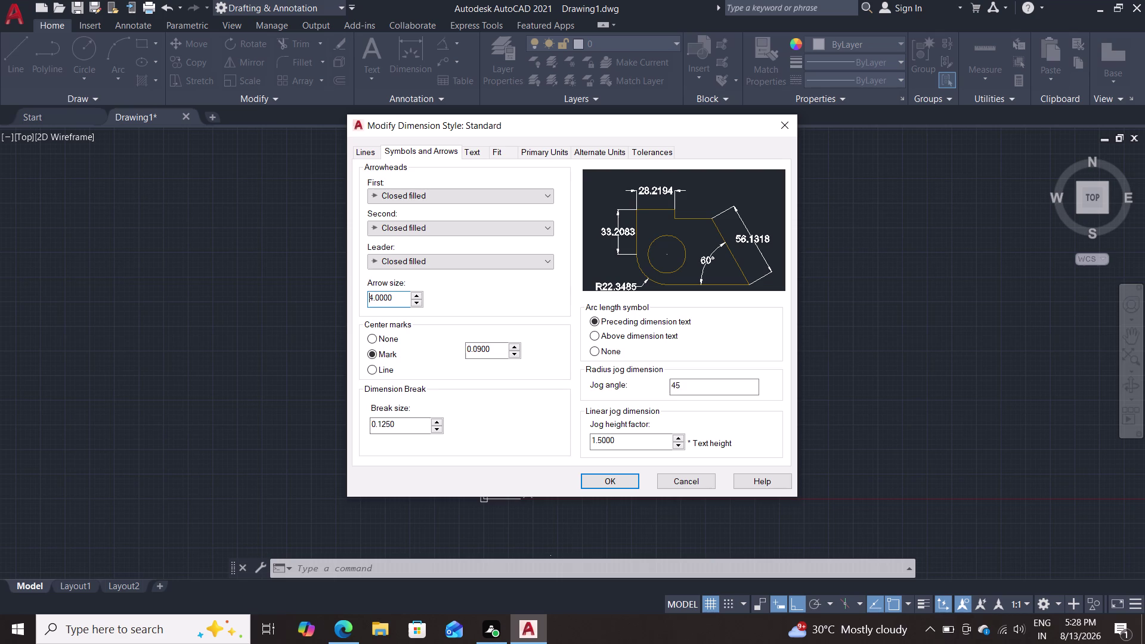
key(Escape)
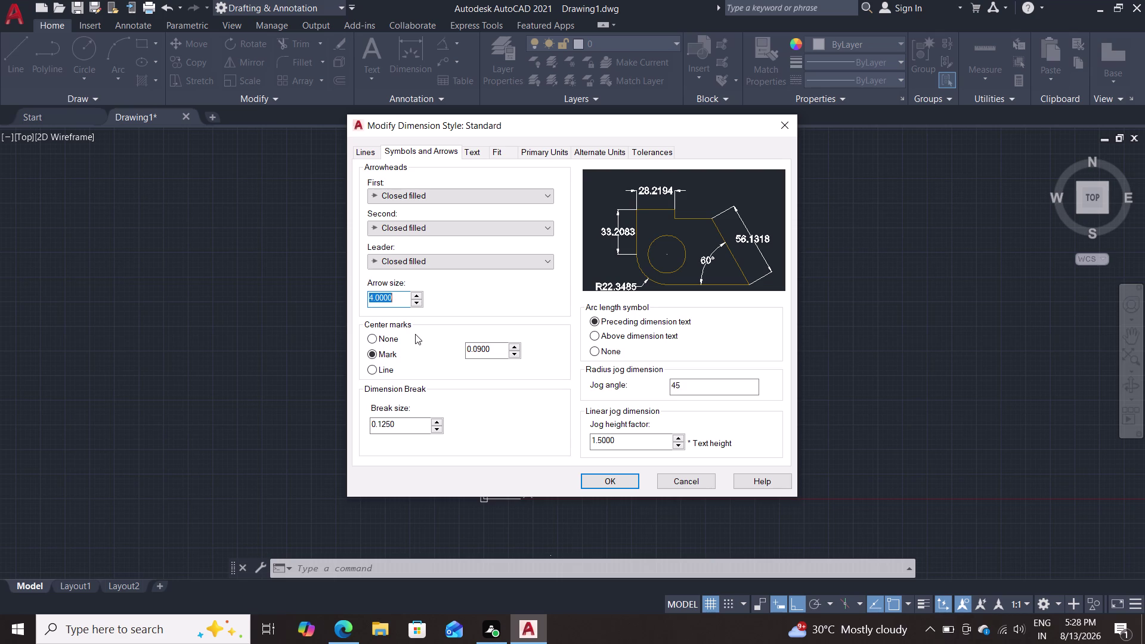
key(Return)
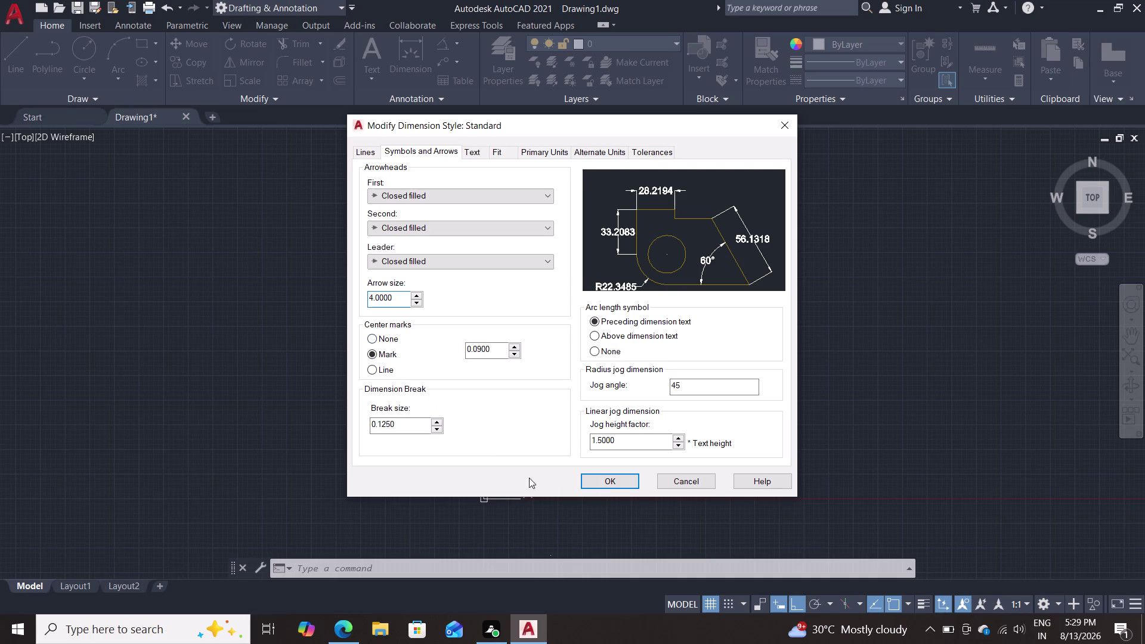
click(622, 484)
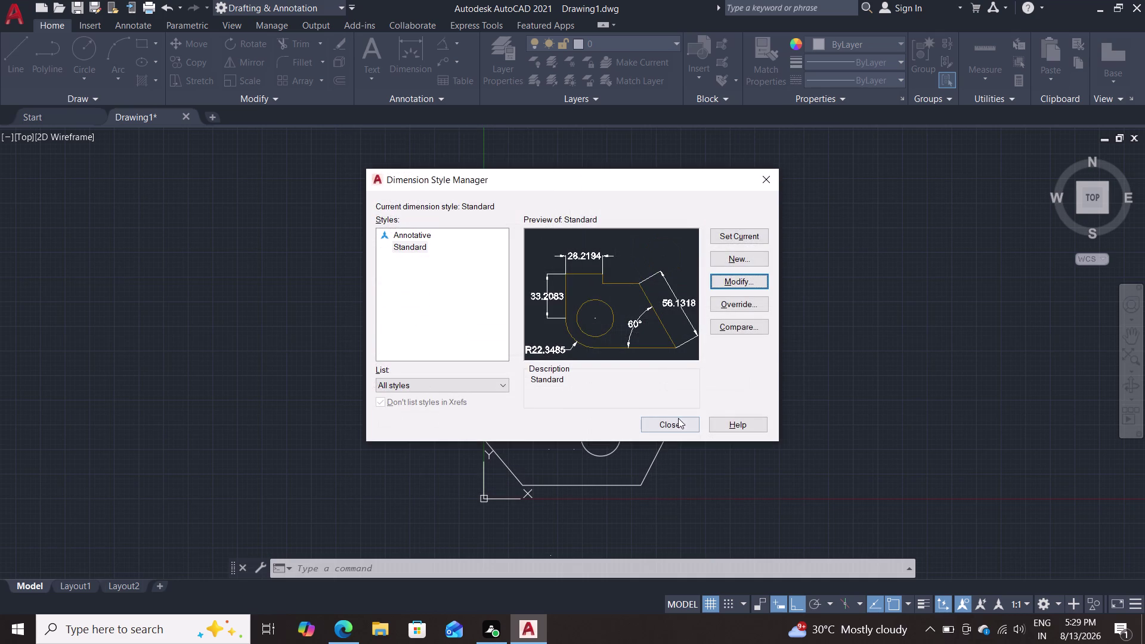
click(678, 418)
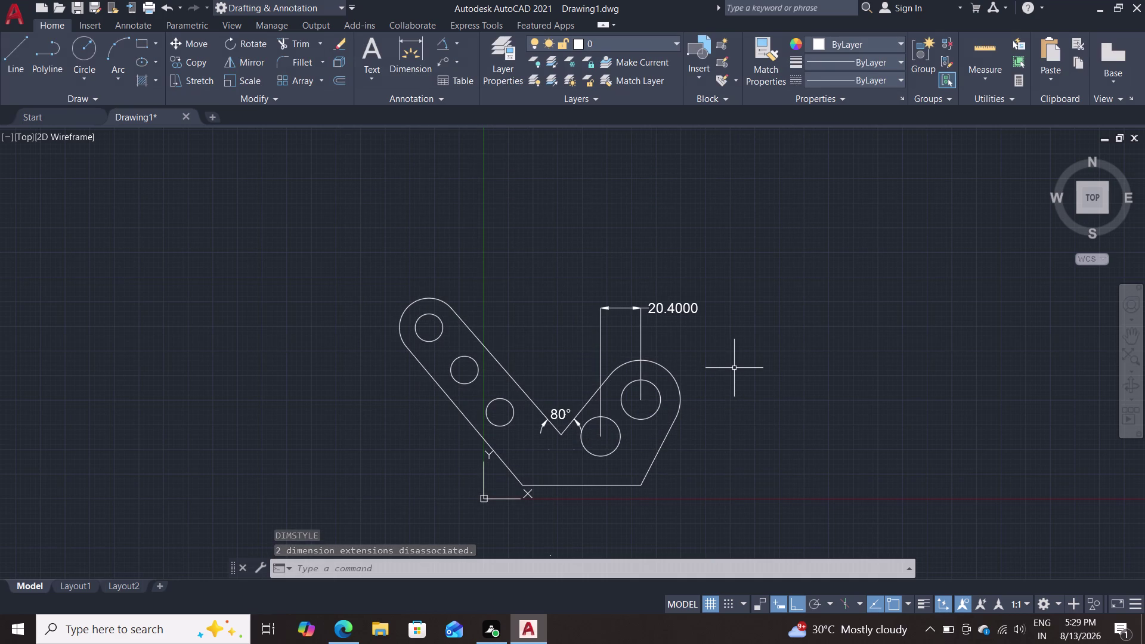
Add diameter dimensions Ø20 to the right boss's hole and Ø40 to its outer ring.
click(453, 38)
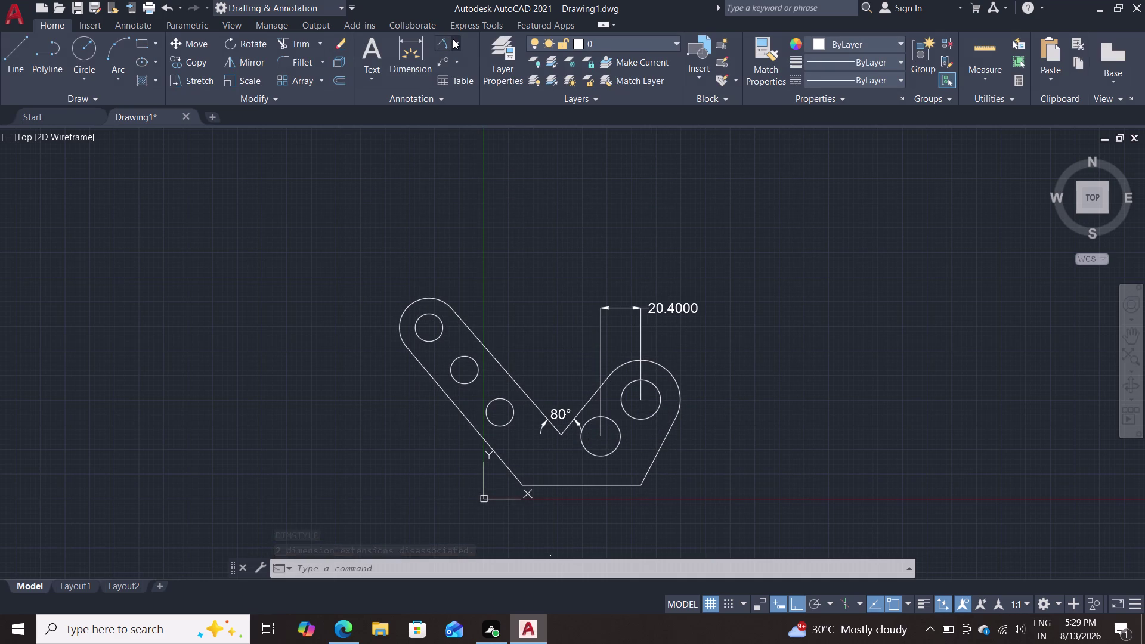
click(470, 213)
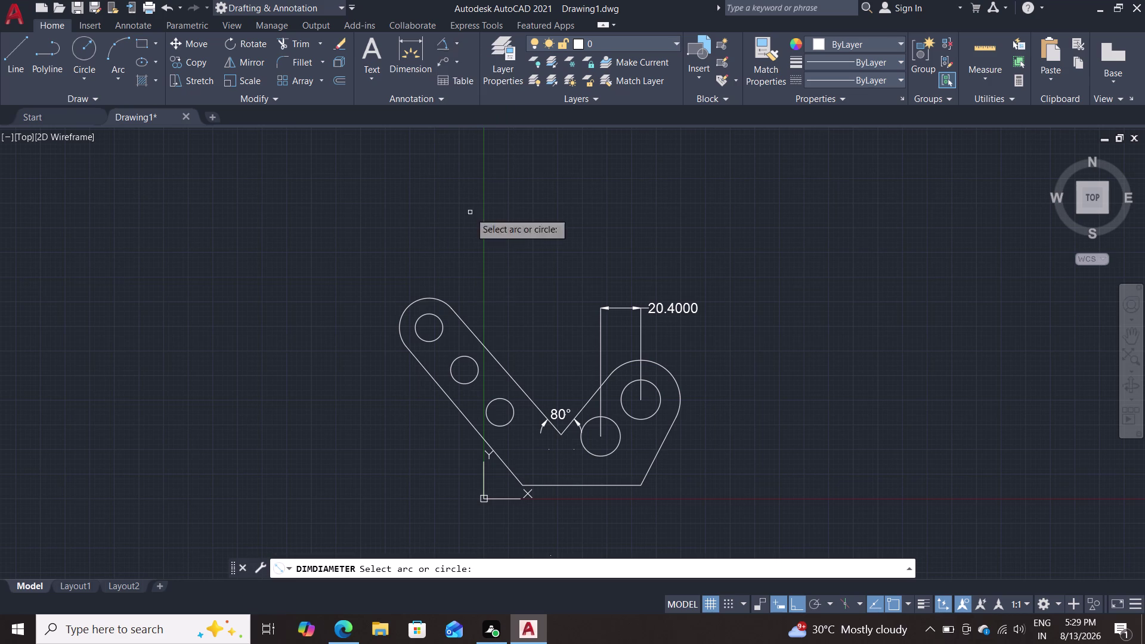
click(654, 391)
click(697, 328)
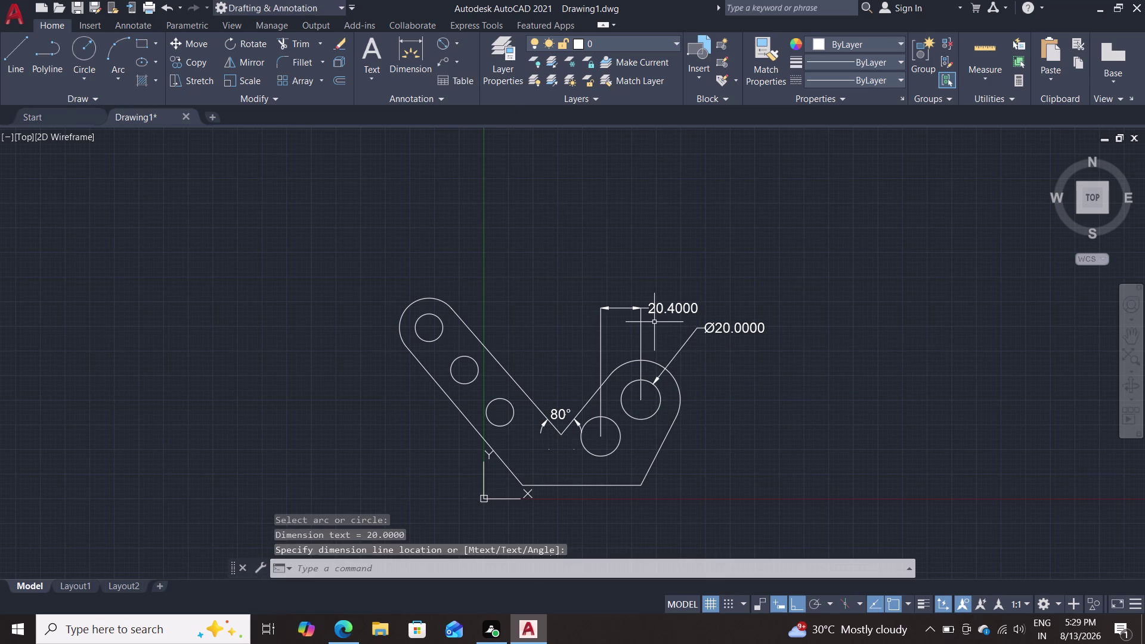
key(space)
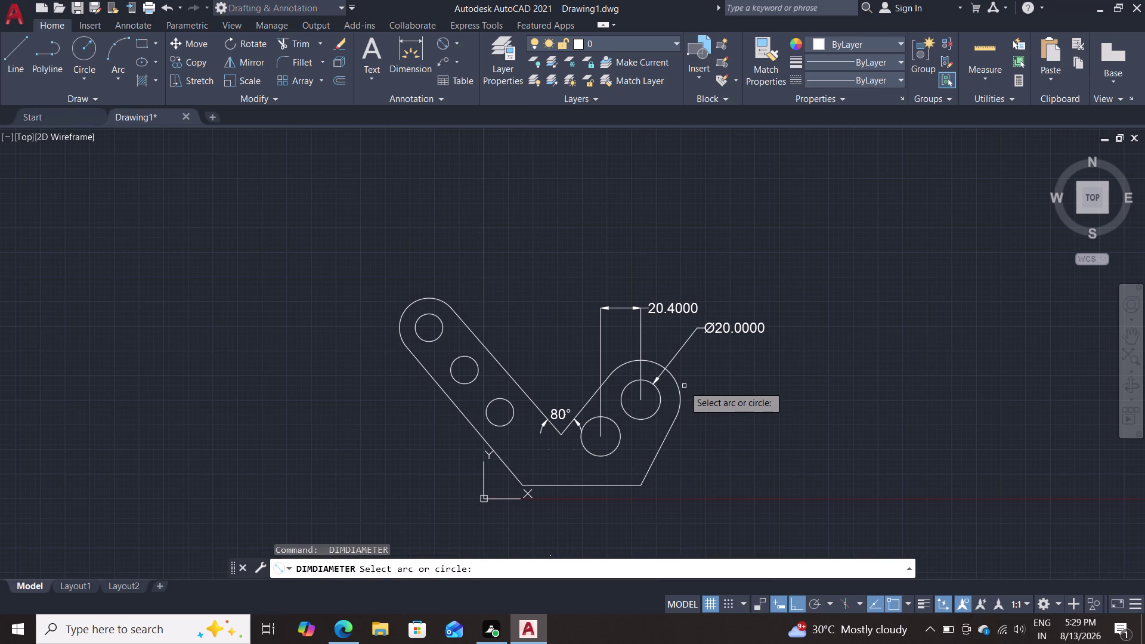
click(676, 382)
click(694, 375)
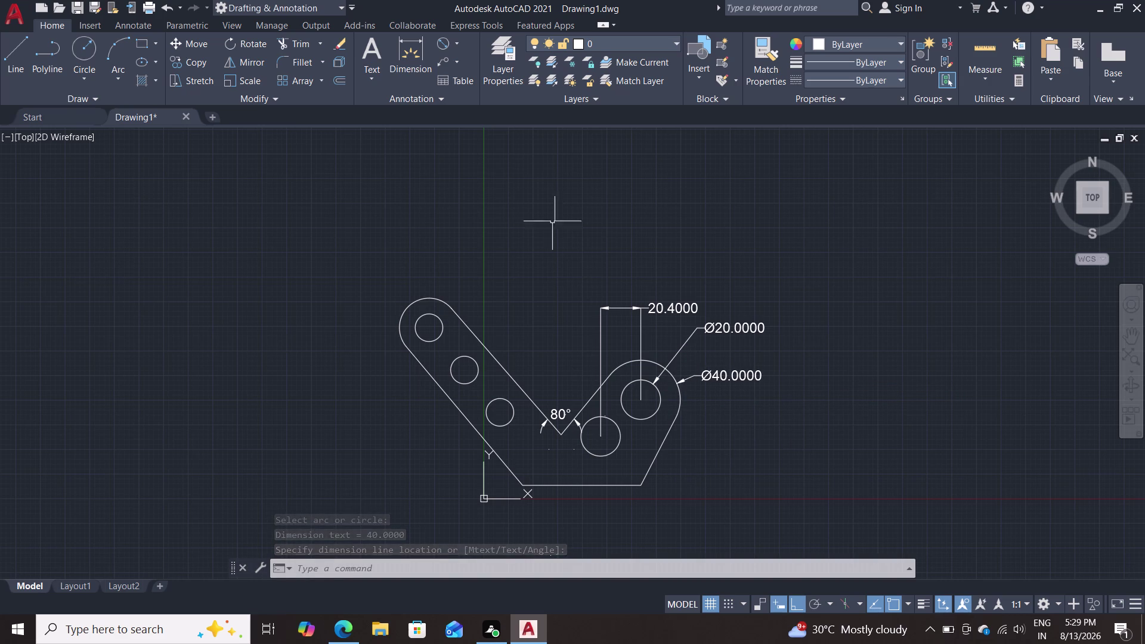
click(421, 53)
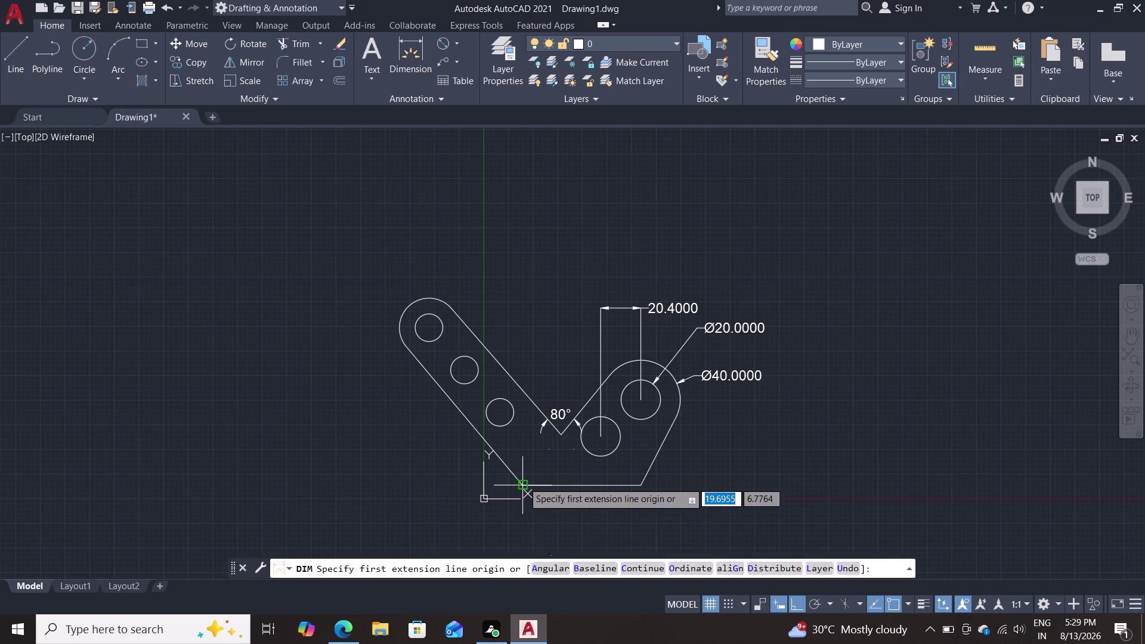
Dimension the lever's bottom edge as 60, placing the dimension below it.
click(523, 482)
click(640, 489)
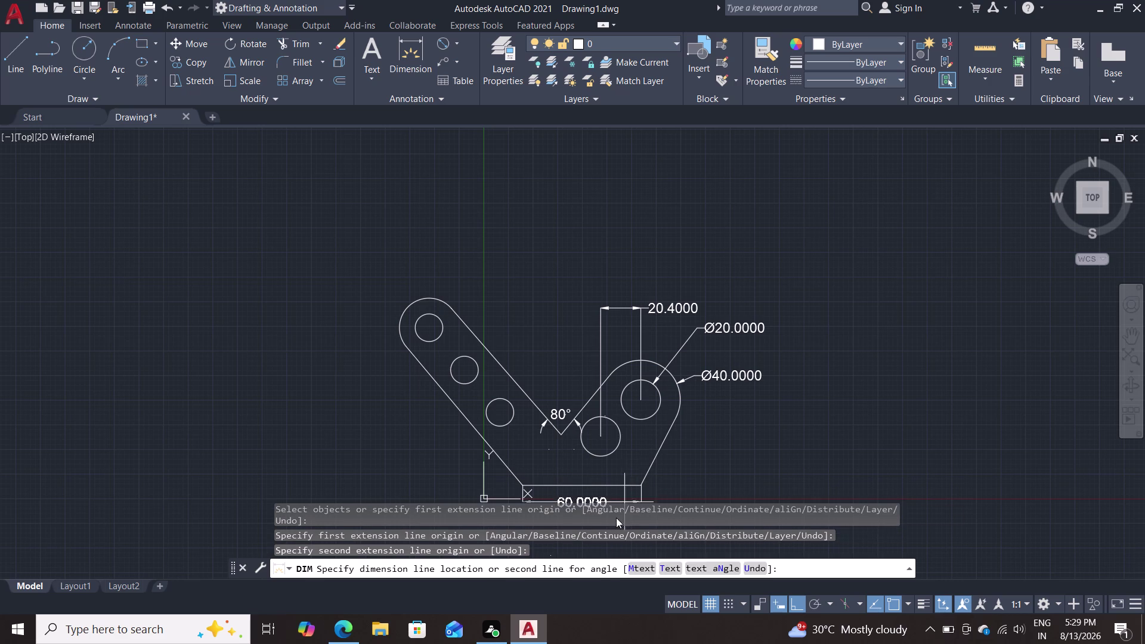
middle_drag(615, 496, 623, 435)
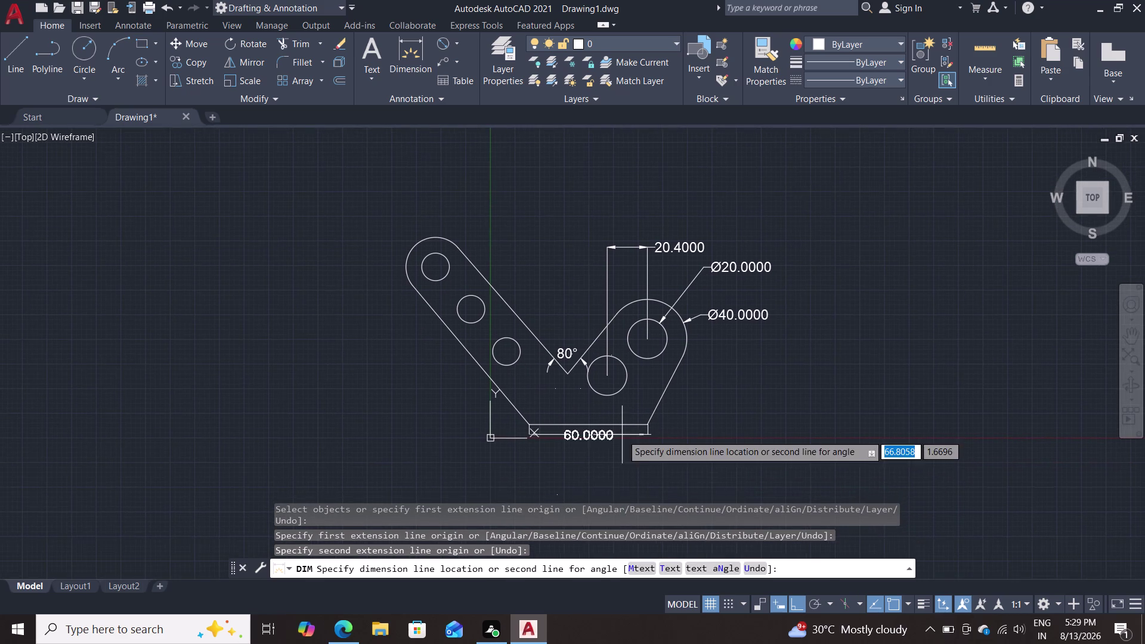
click(601, 462)
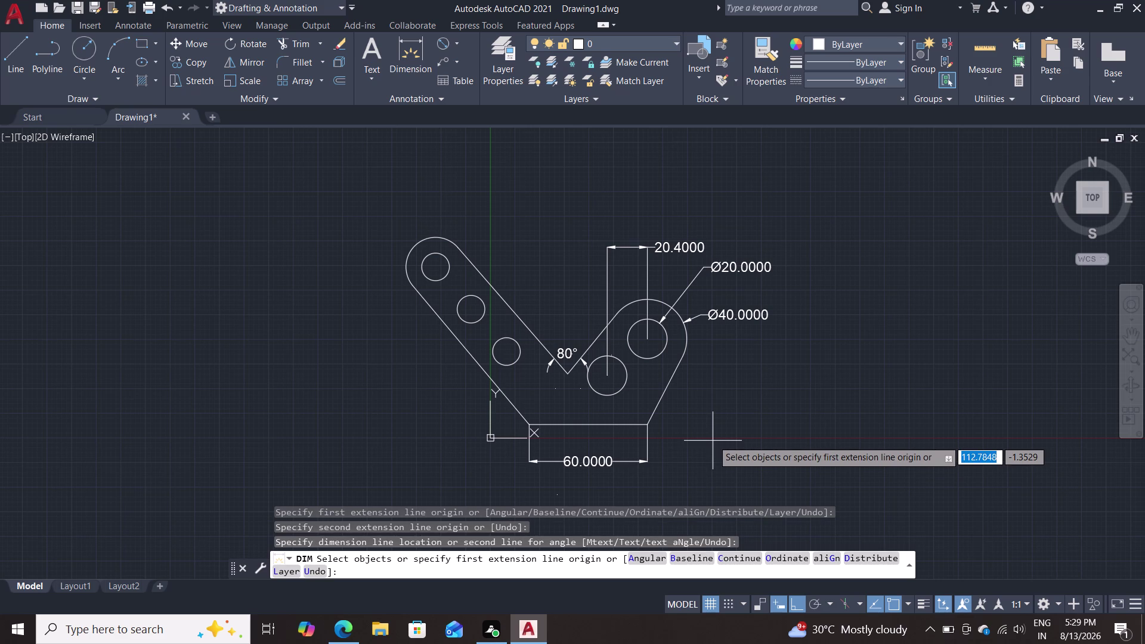
key(Escape)
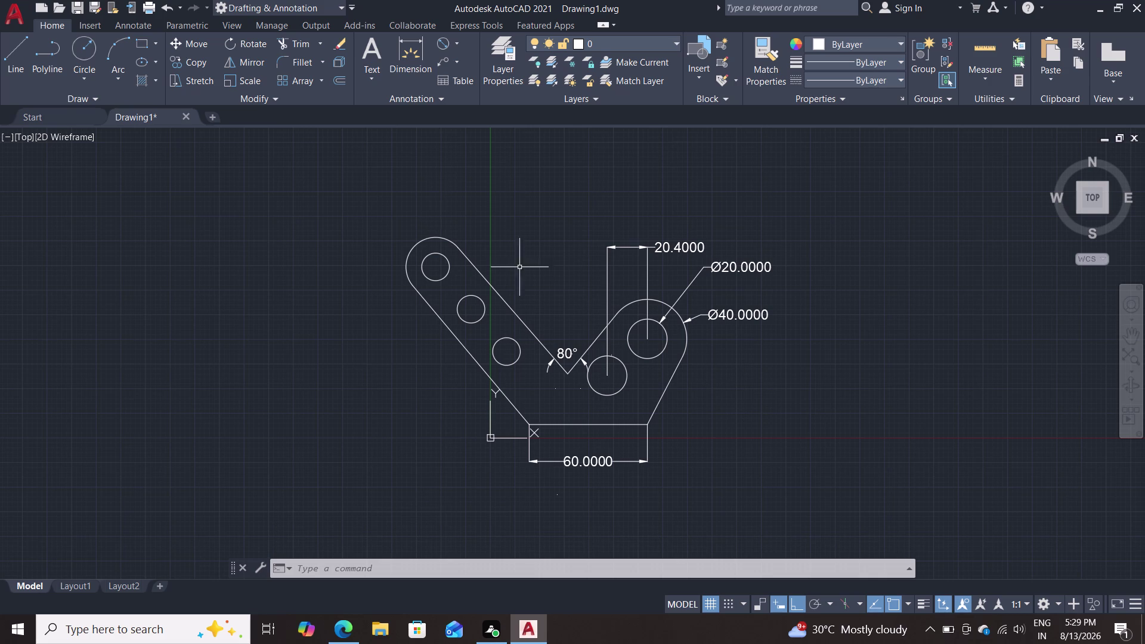
click(407, 66)
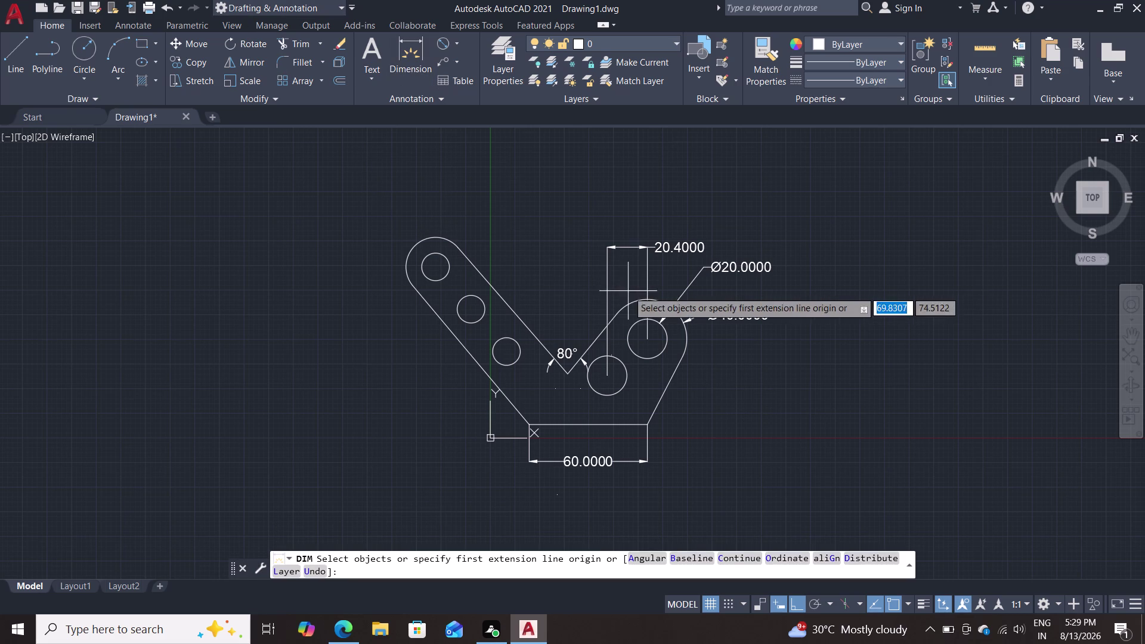
click(649, 342)
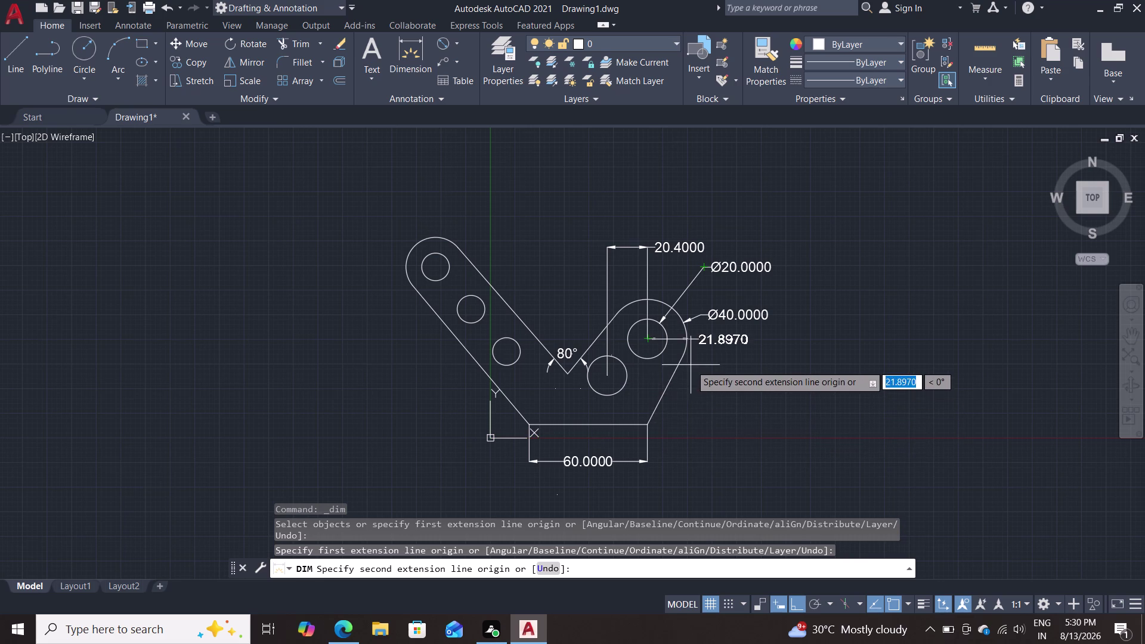
scroll(down, 3)
middle_drag(708, 415, 721, 348)
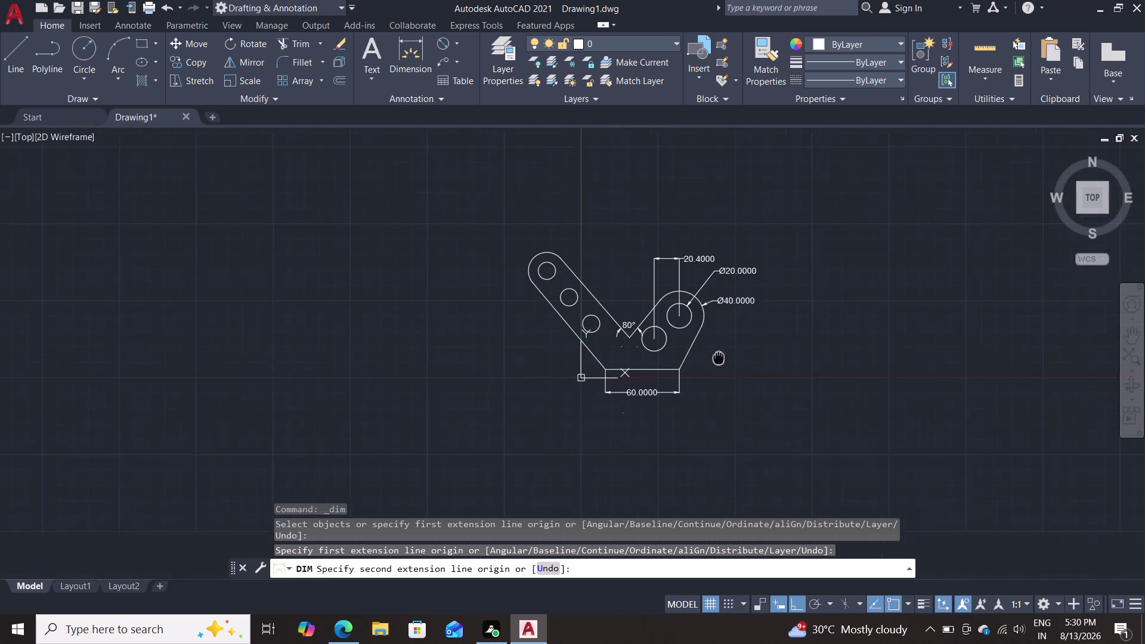
middle_drag(721, 348, 724, 336)
scroll(up, 3)
scroll(down, 3)
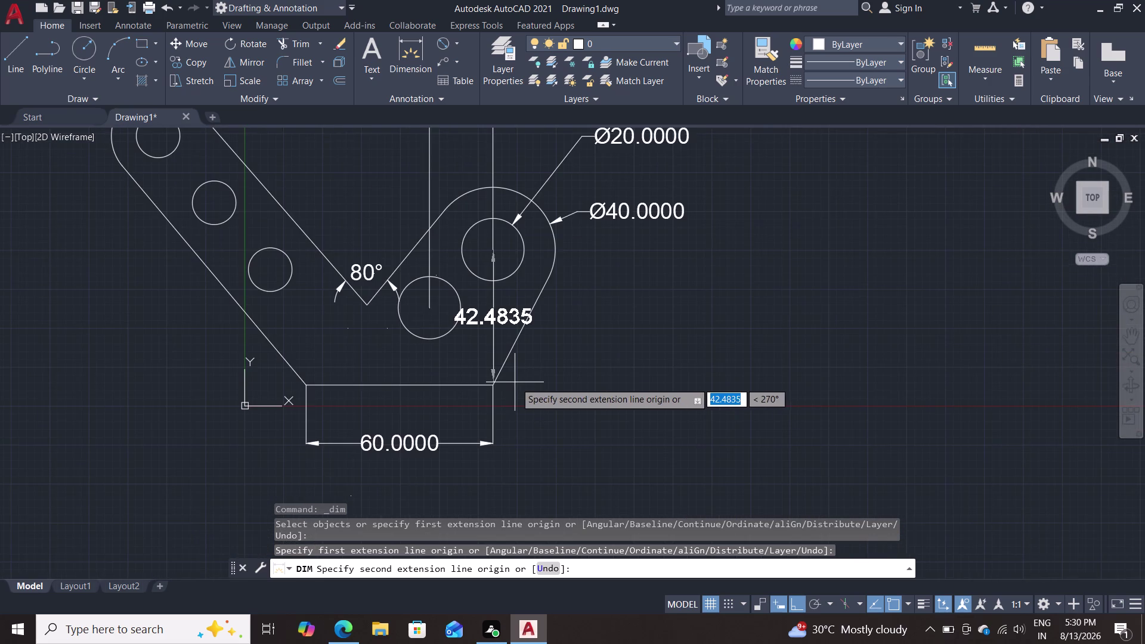
scroll(down, 3)
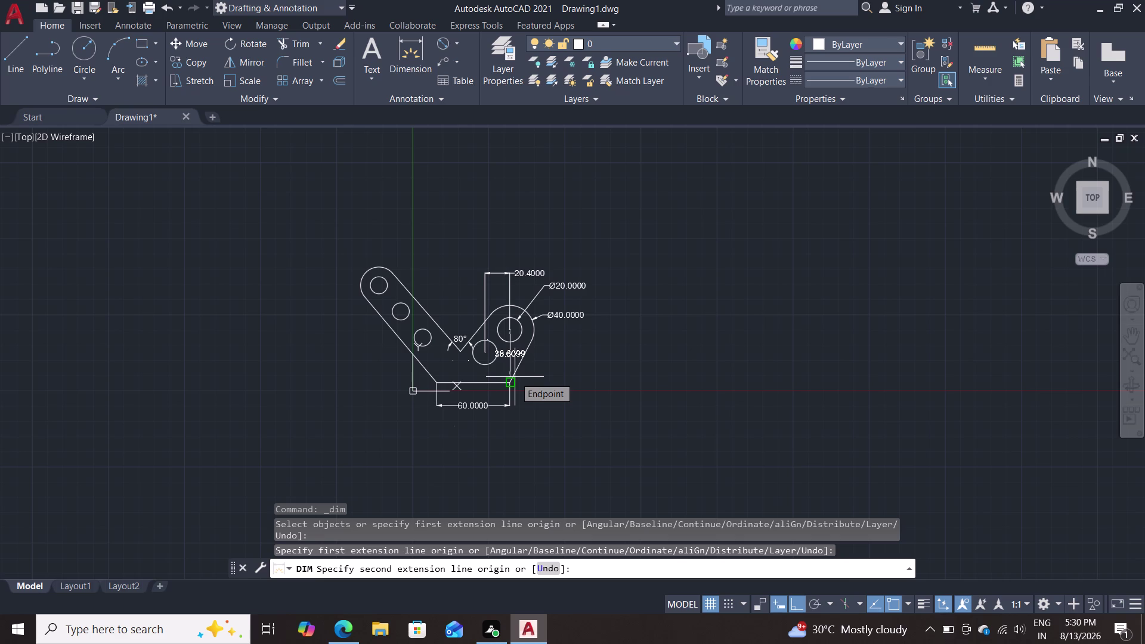
key(Escape)
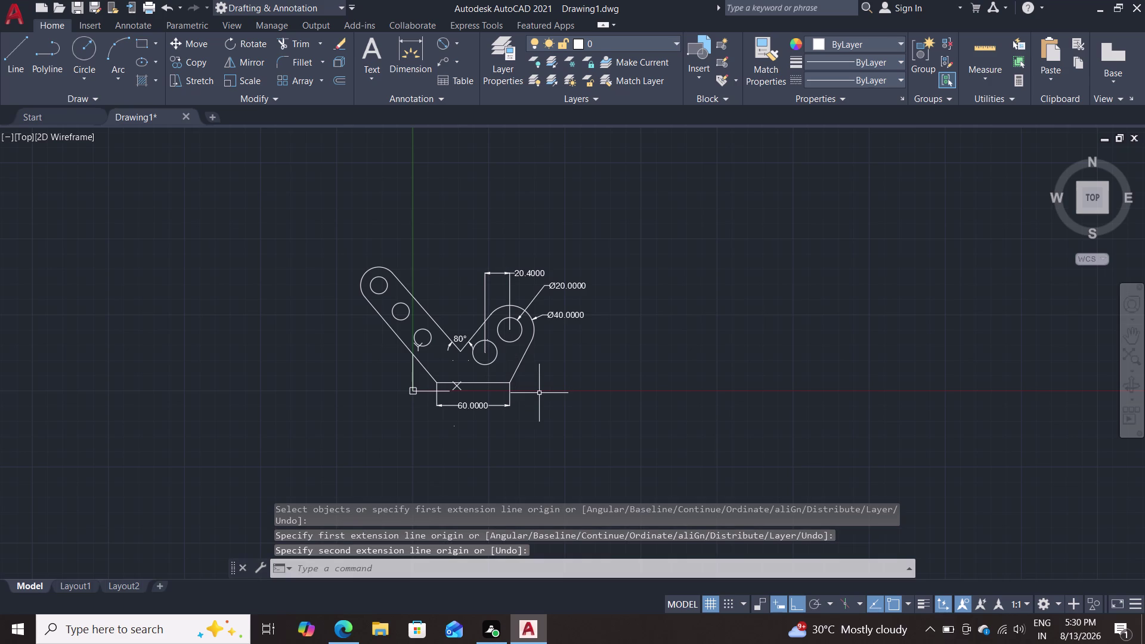
scroll(up, 3)
middle_drag(543, 376, 601, 405)
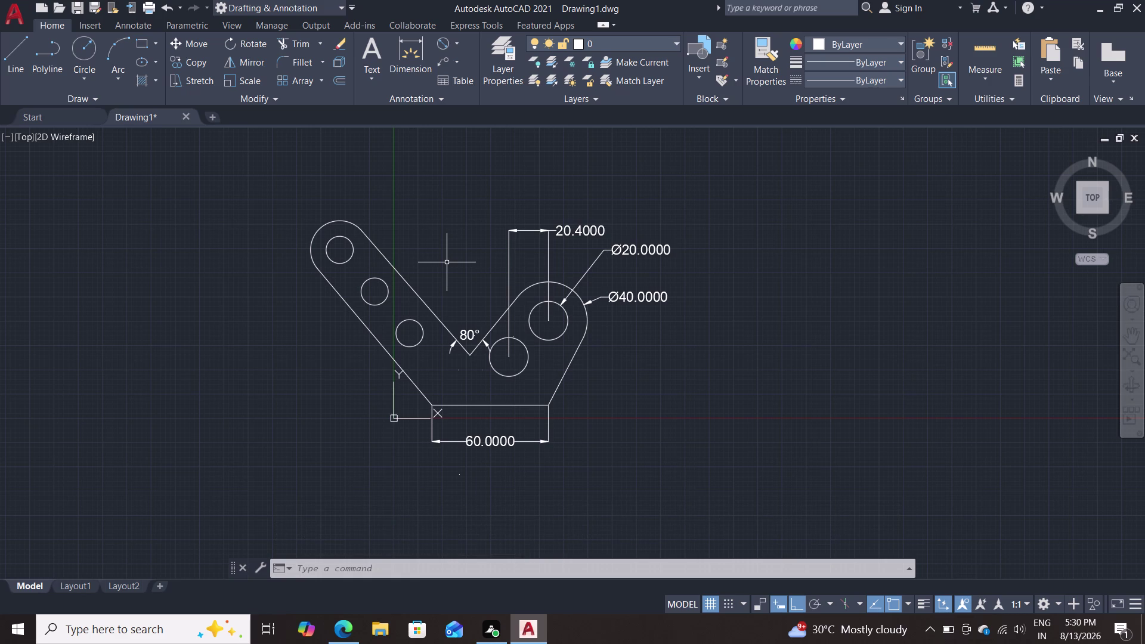
Draw a construction line 10.4 units right from the base corner, then straight up past the lever.
key(l)
key(Return)
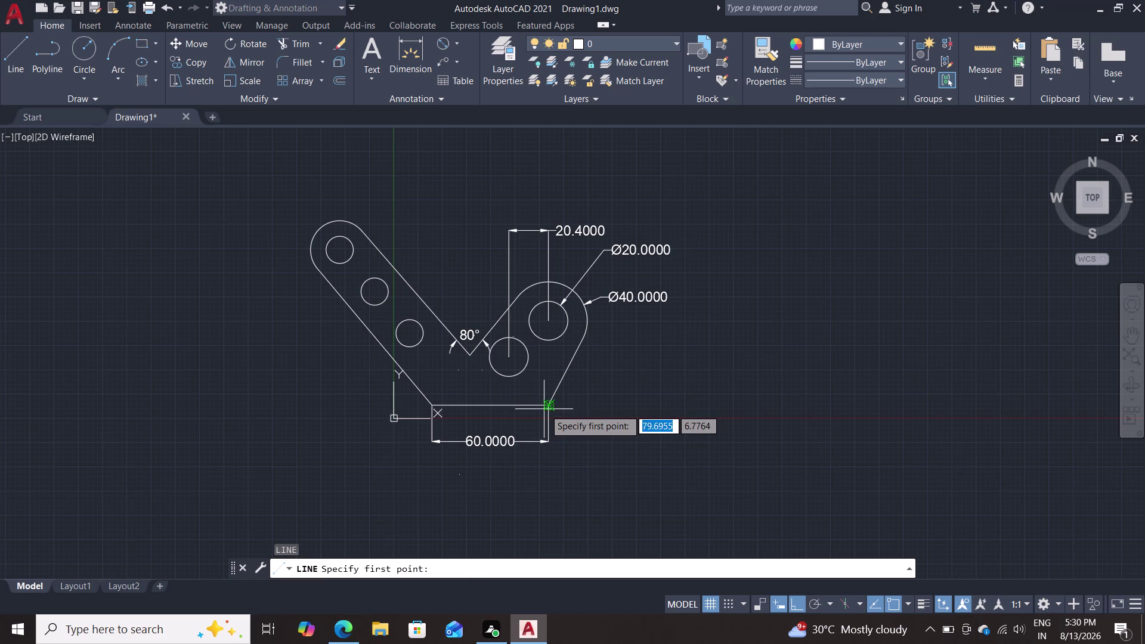
click(547, 406)
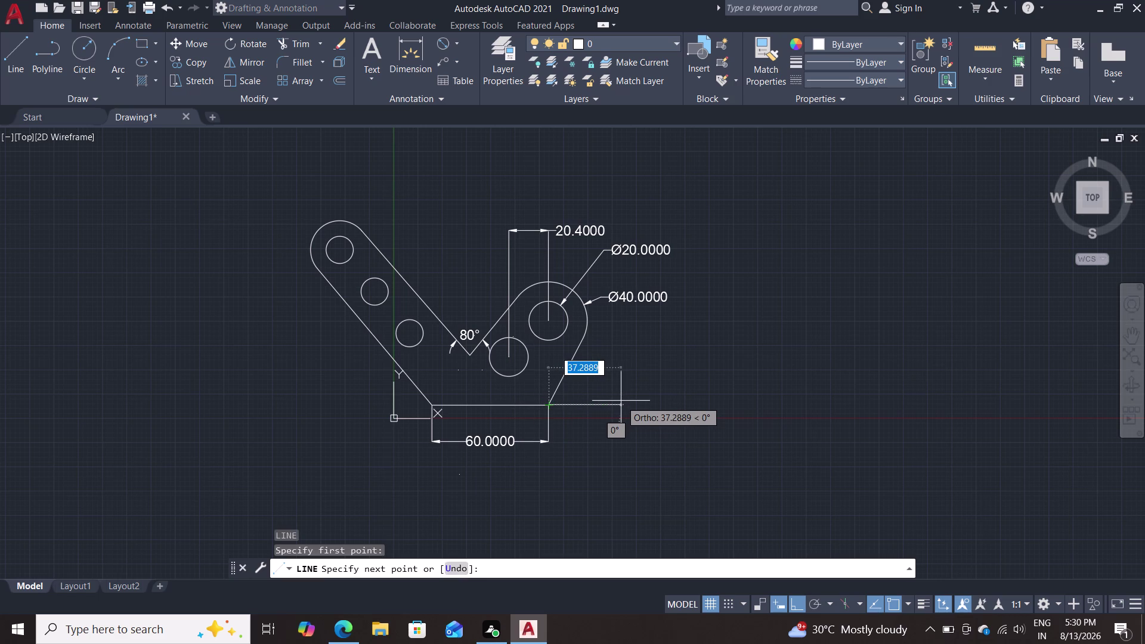
text(10.4)
key(Return)
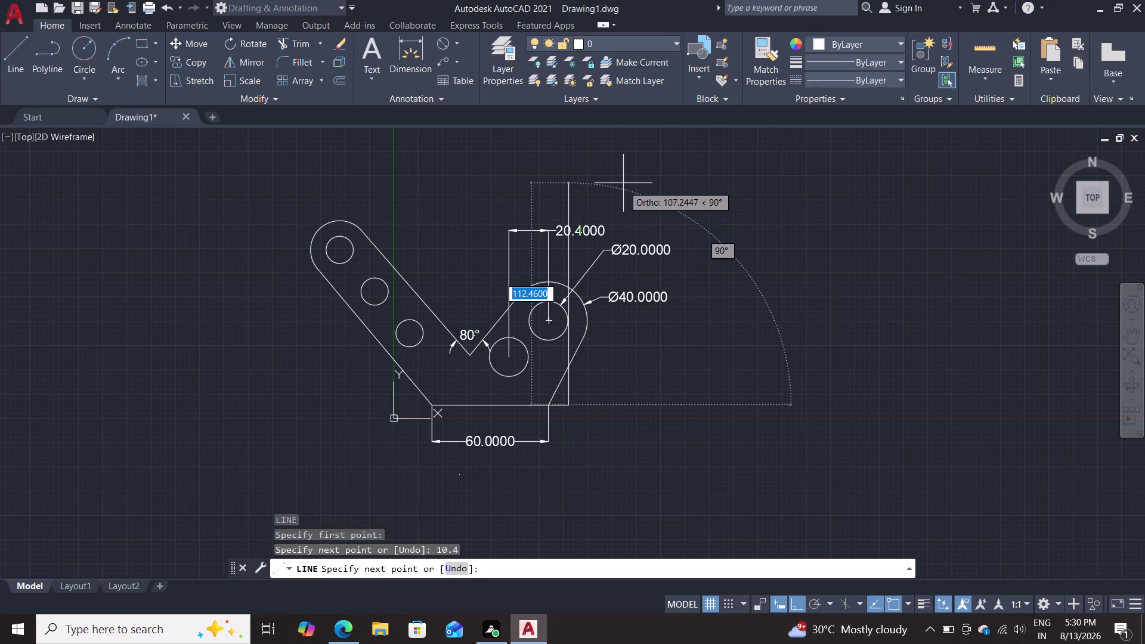
double_click(574, 167)
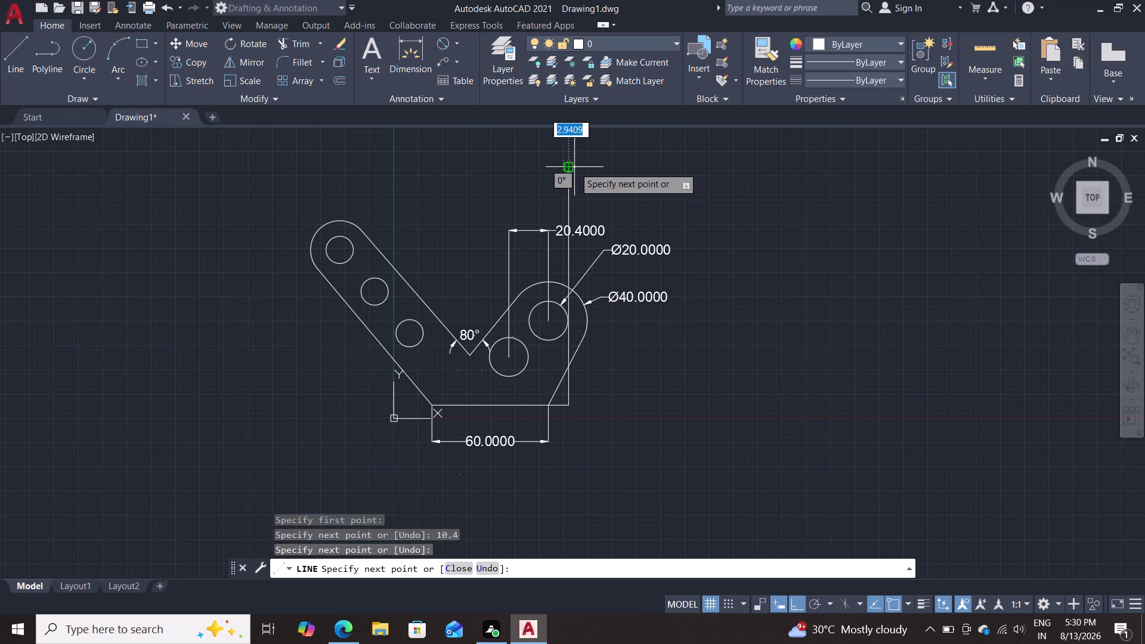
key(Escape)
scroll(up, 3)
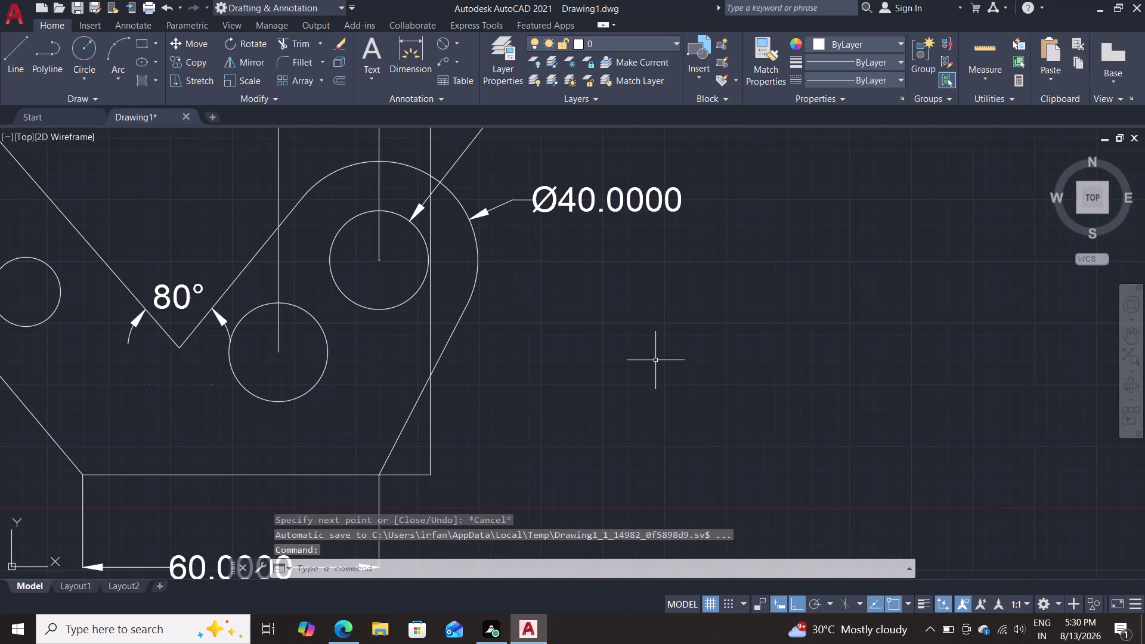
middle_drag(623, 351, 684, 372)
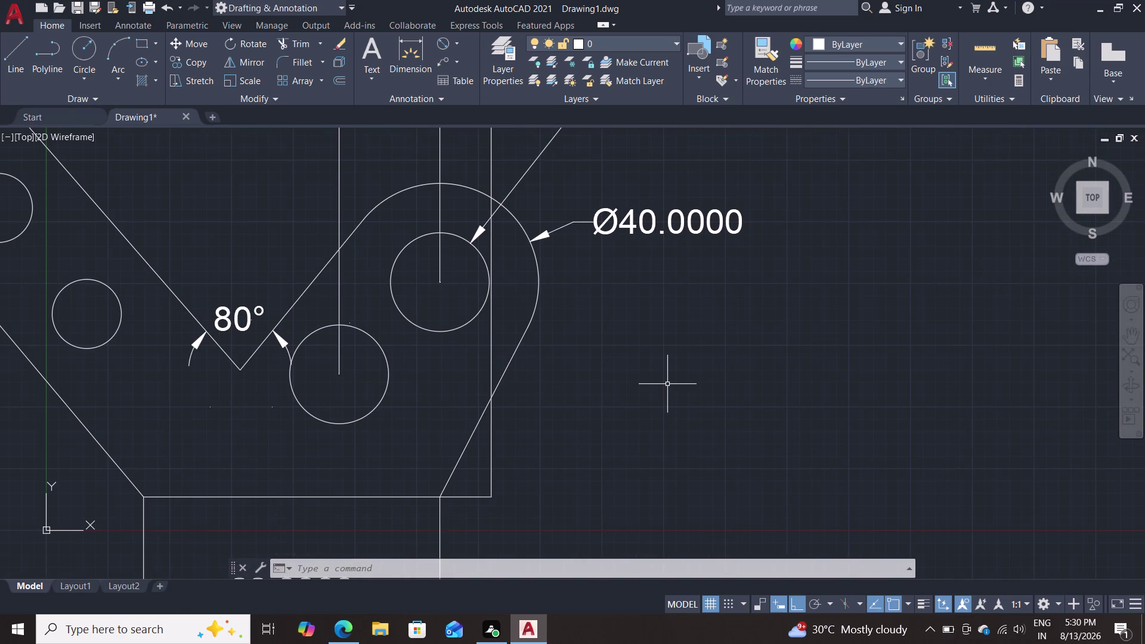
key(m)
key(Return)
Move the upper Ø20 hole right onto the new vertical line, making its spacing 30.4.
scroll(down, 3)
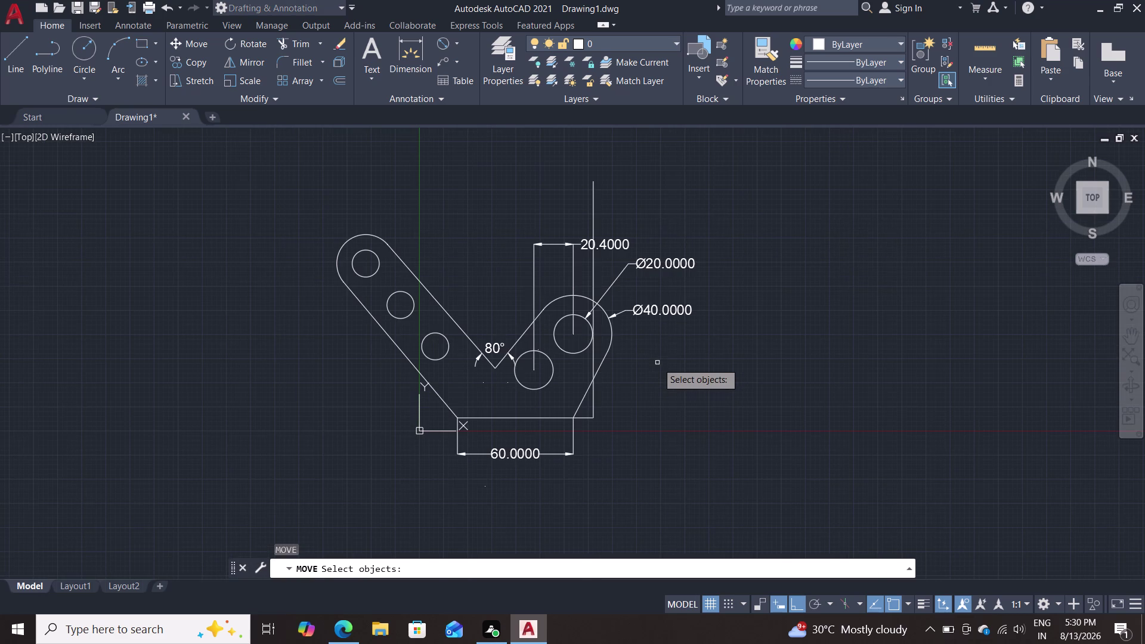
scroll(up, 3)
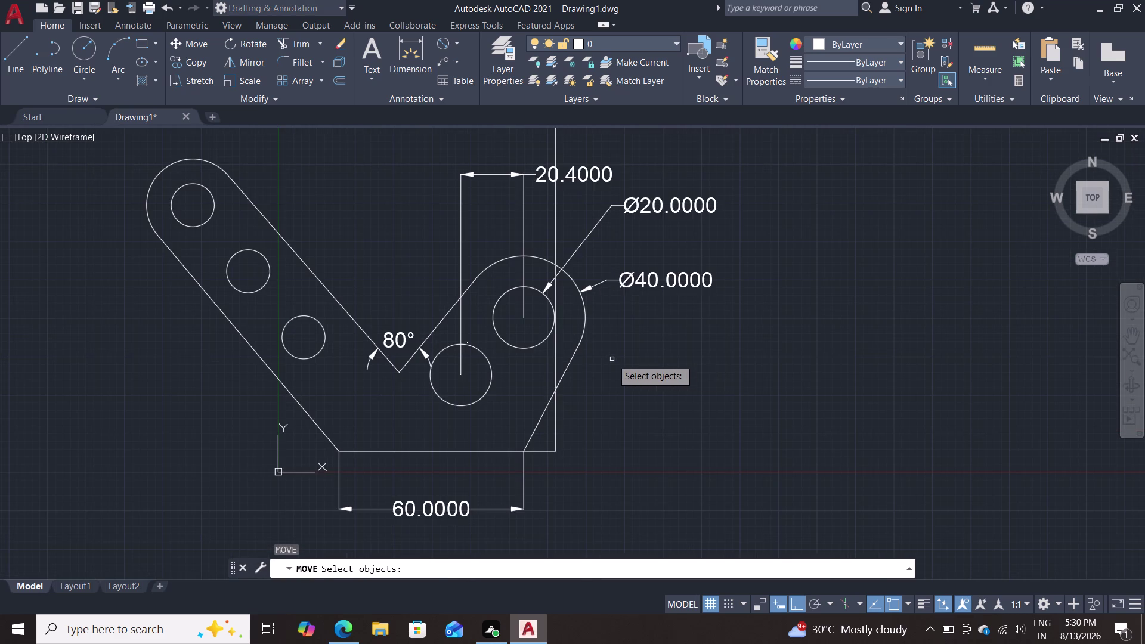
scroll(up, 3)
click(512, 316)
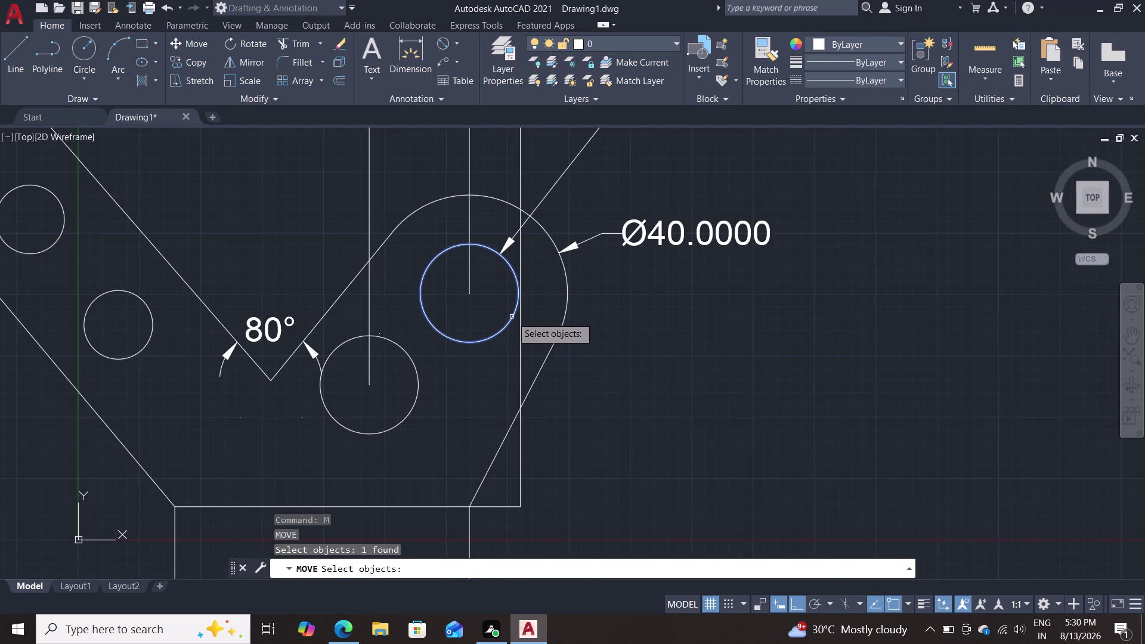
key(Return)
click(467, 292)
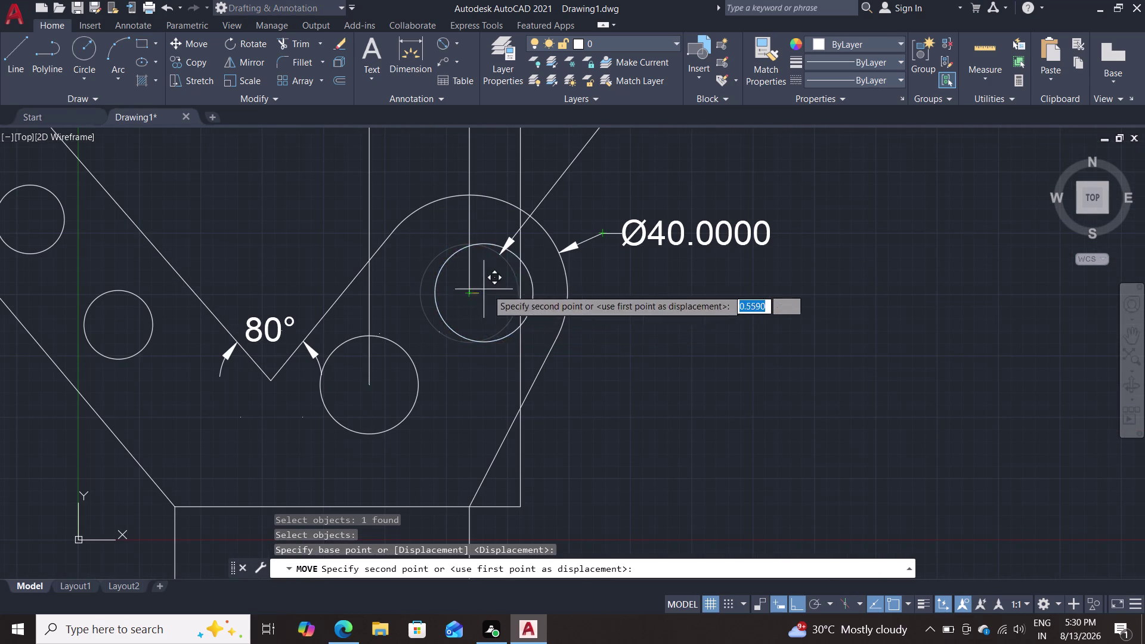
click(517, 290)
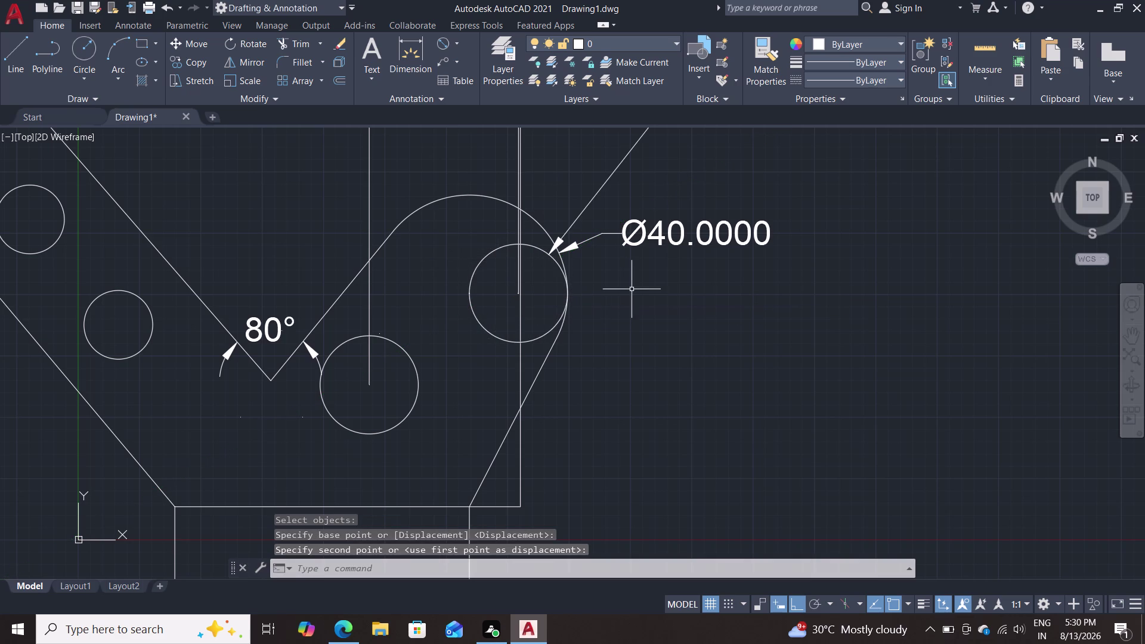
scroll(down, 3)
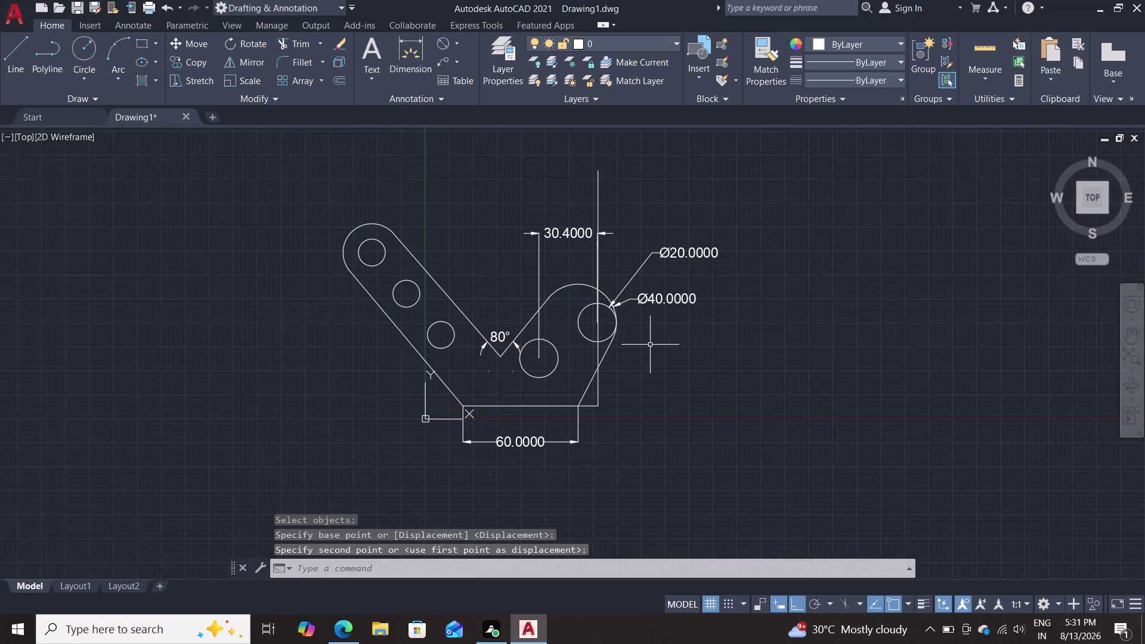
scroll(up, 3)
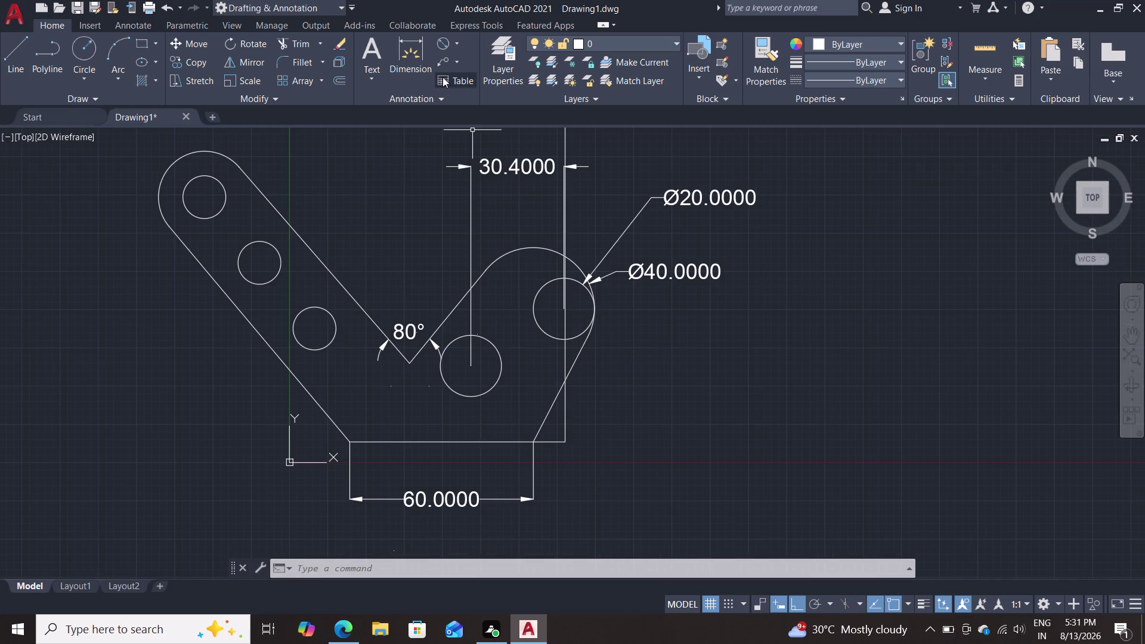
Add a 10.4000 linear dimension below the base's right end.
double_click(418, 47)
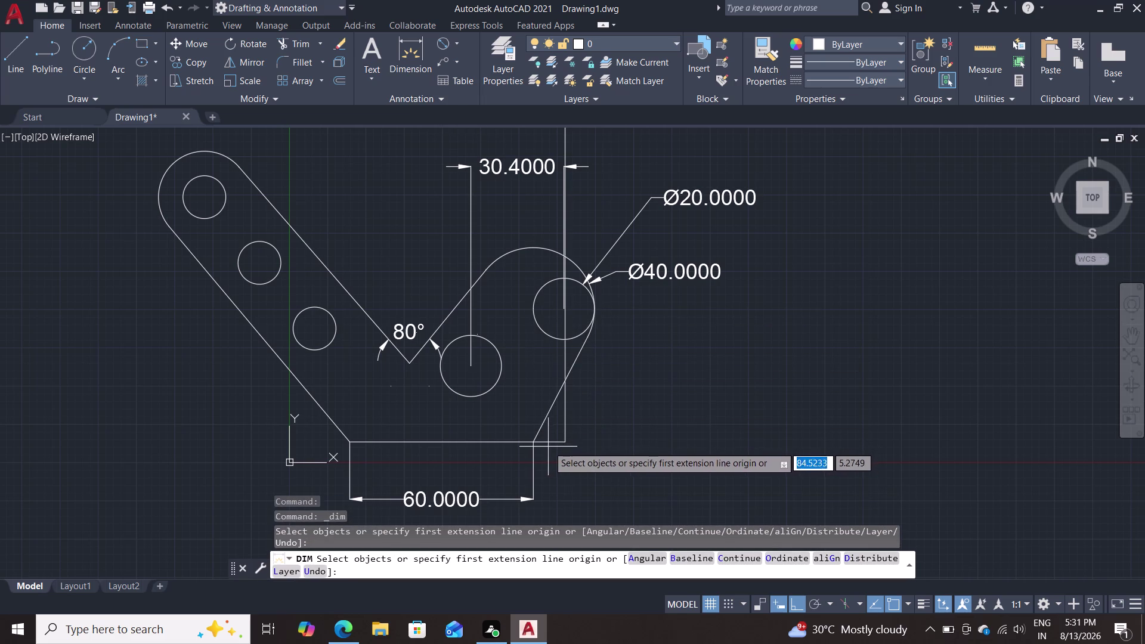
click(533, 441)
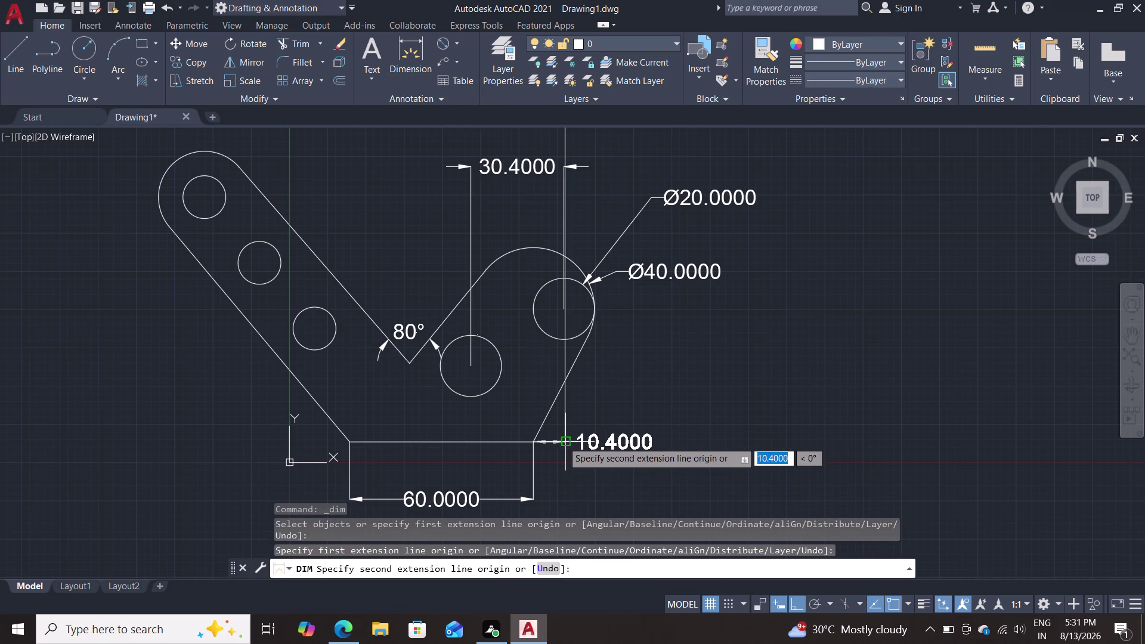
click(564, 441)
click(568, 496)
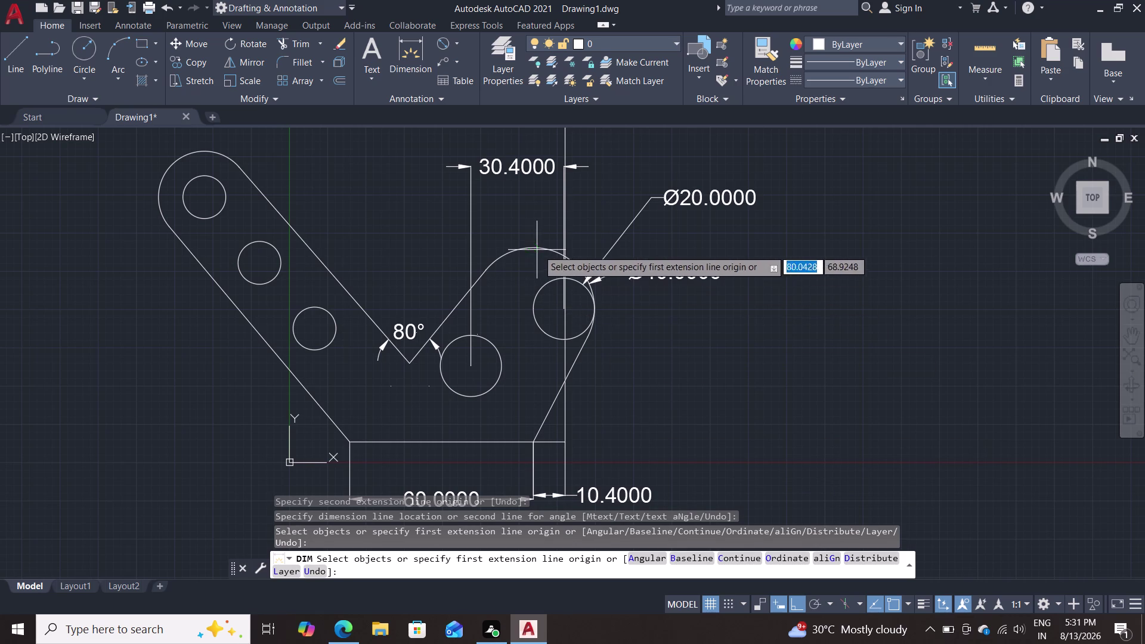
key(Escape)
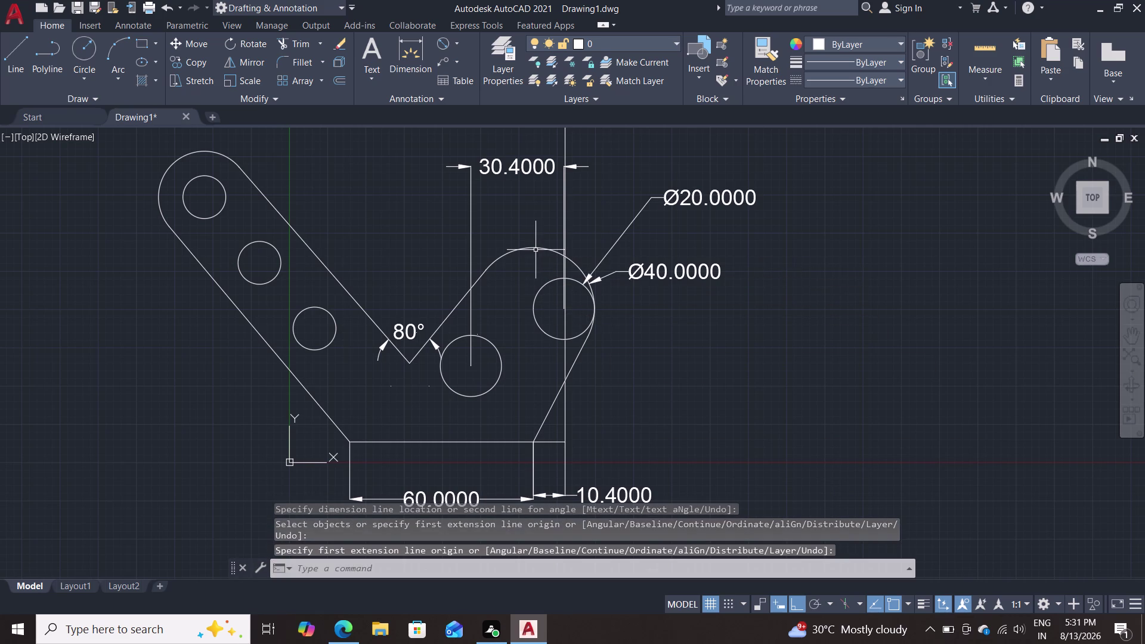
Erase the boss's outer arc, the right slanted edge and the Ø40 dimension.
double_click(538, 248)
key(Delete)
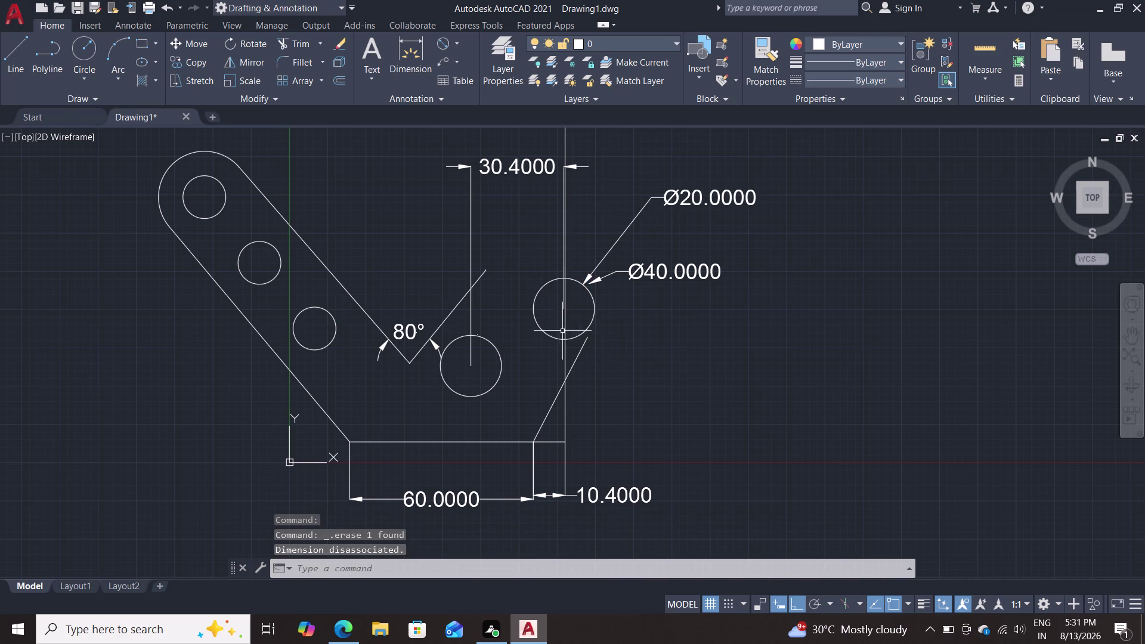
click(579, 346)
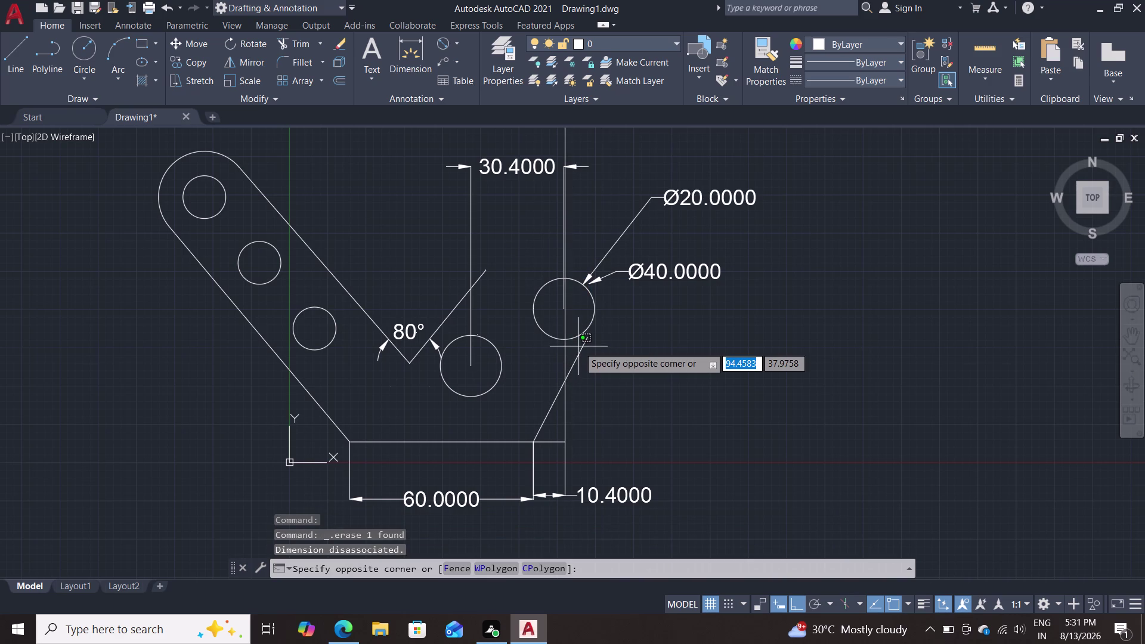
key(Escape)
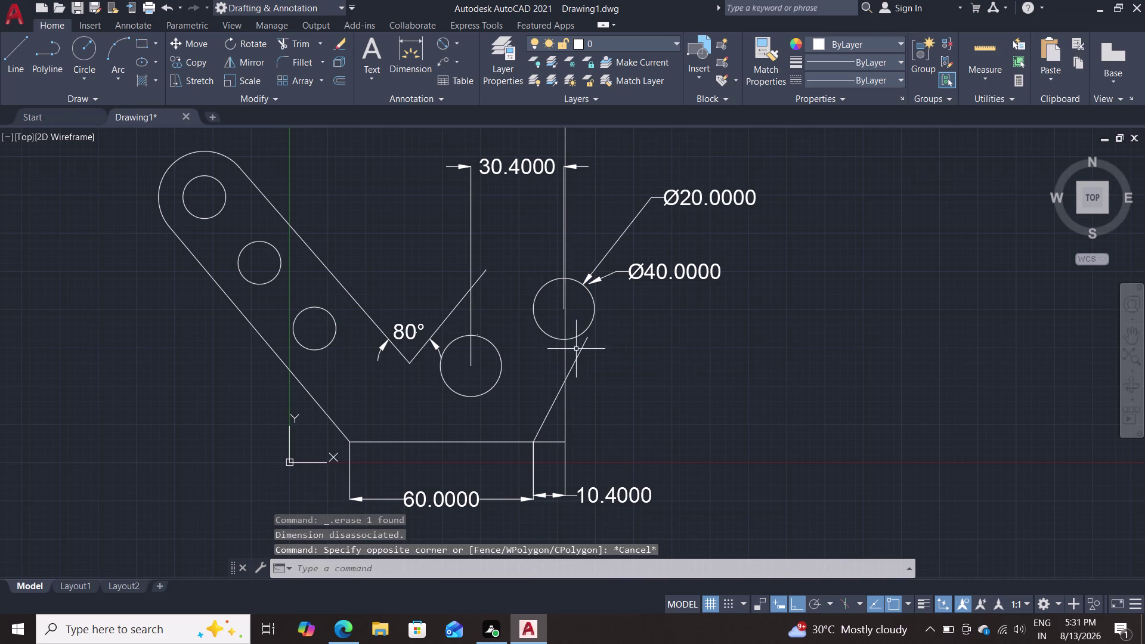
click(579, 350)
key(Delete)
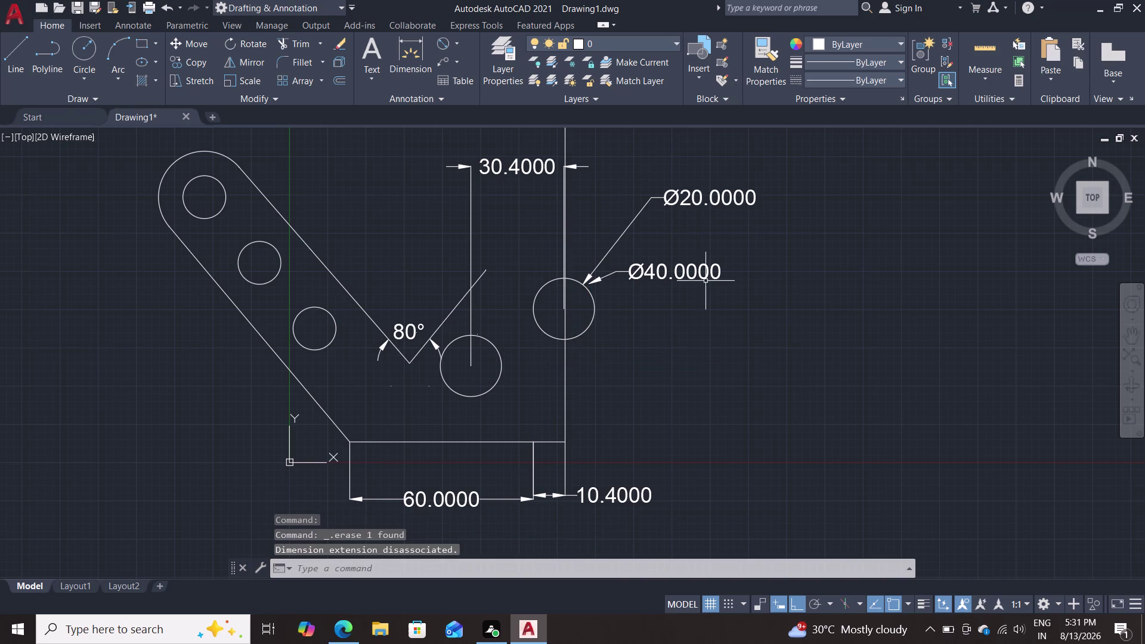
click(706, 279)
key(Delete)
Erase the Ø20 and 30.4000 dimensions.
click(739, 197)
key(Delete)
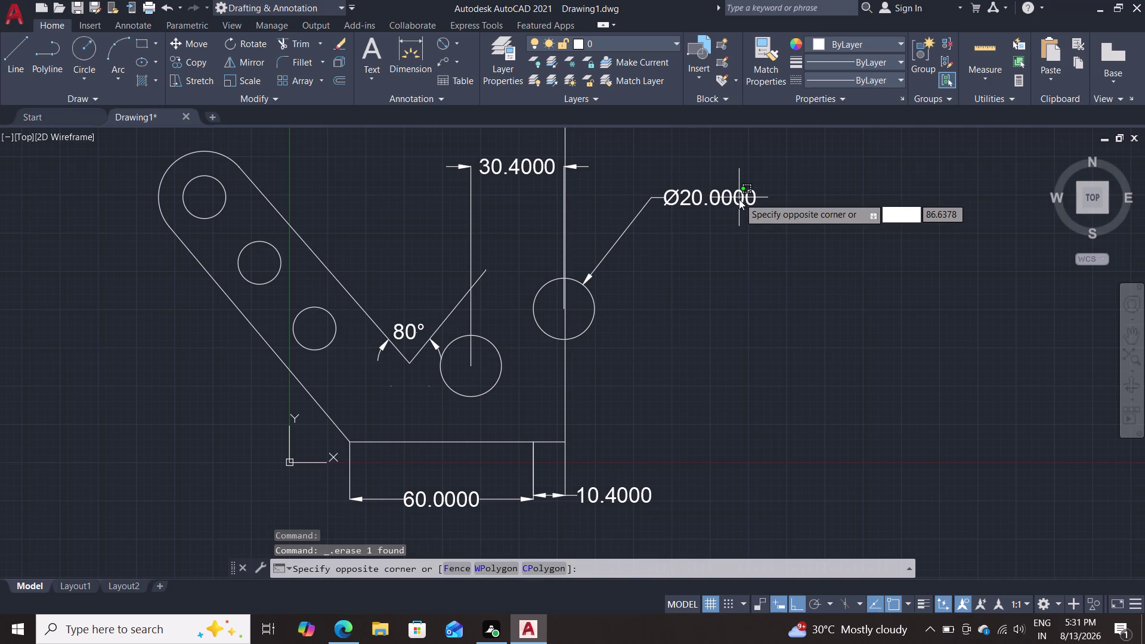
key(Escape)
click(738, 200)
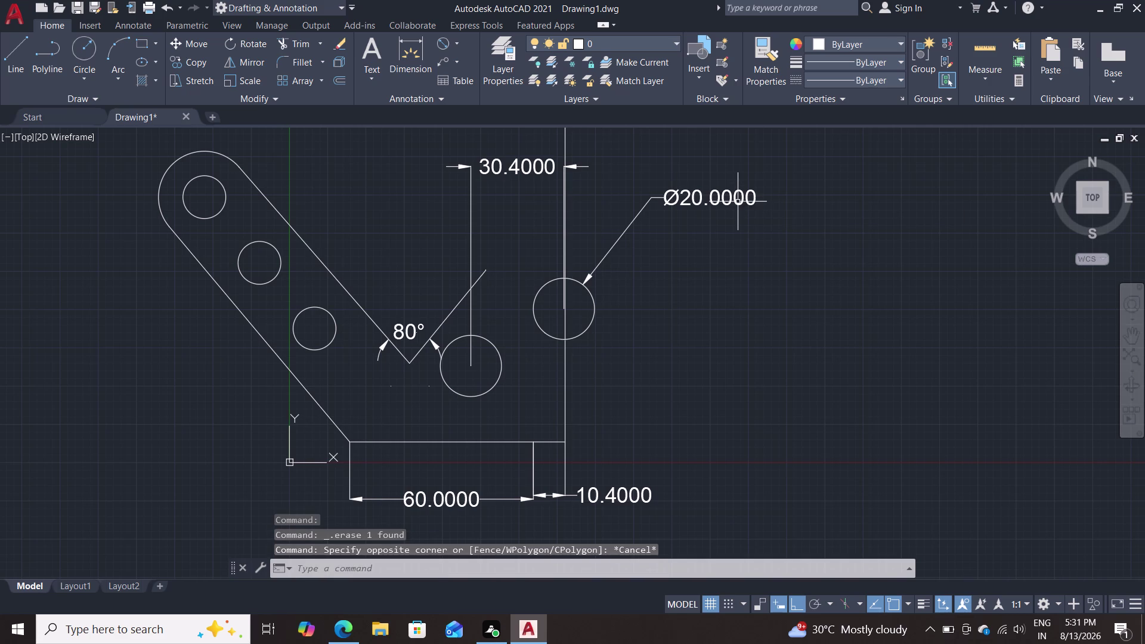
key(Delete)
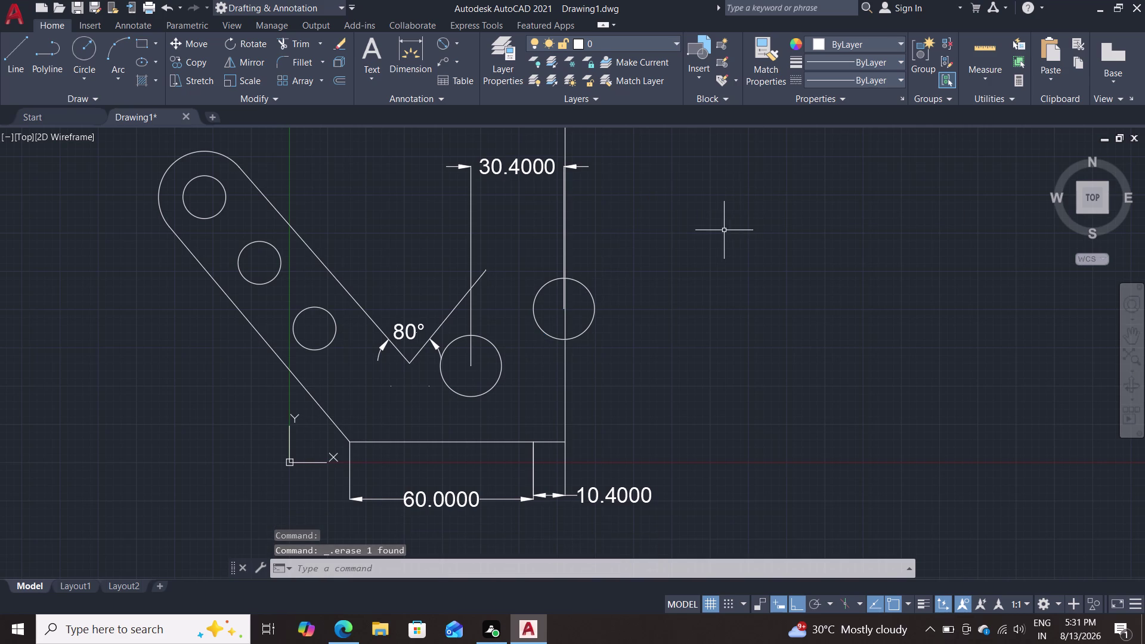
click(472, 204)
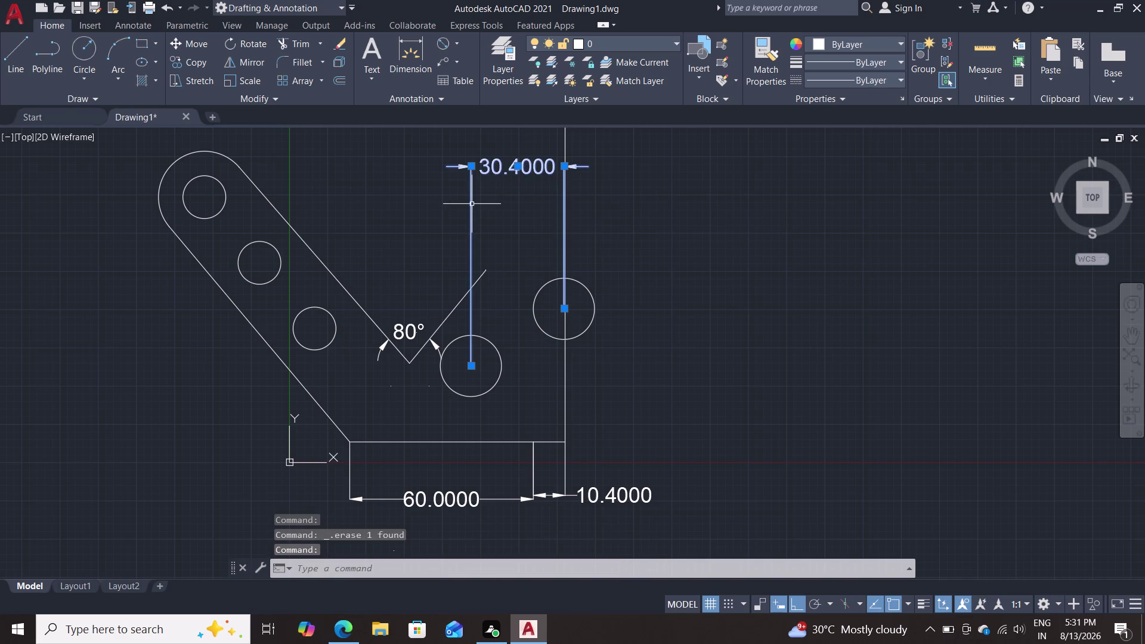
key(Delete)
Erase the tall vertical line and the base's short right edge with its 10.4000 dimension.
scroll(down, 3)
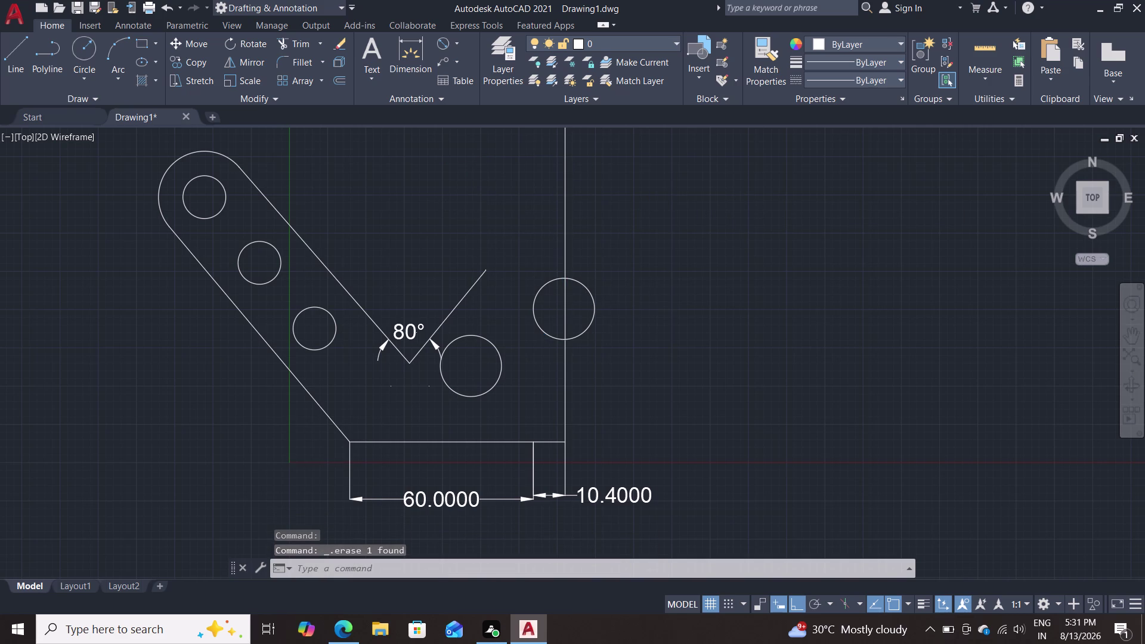
double_click(598, 215)
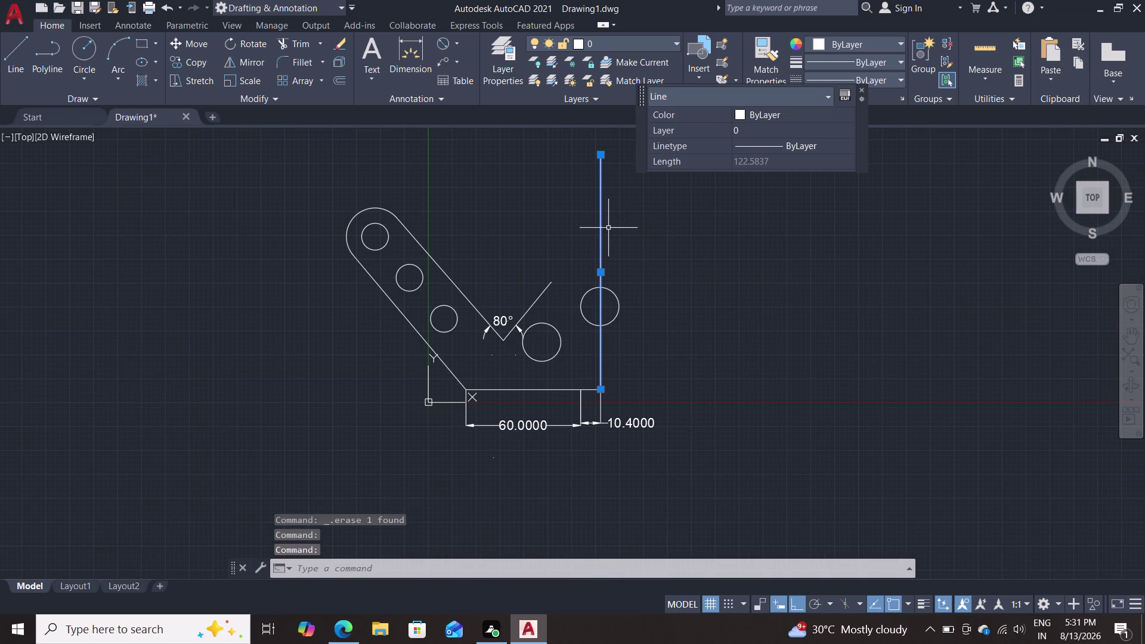
key(Delete)
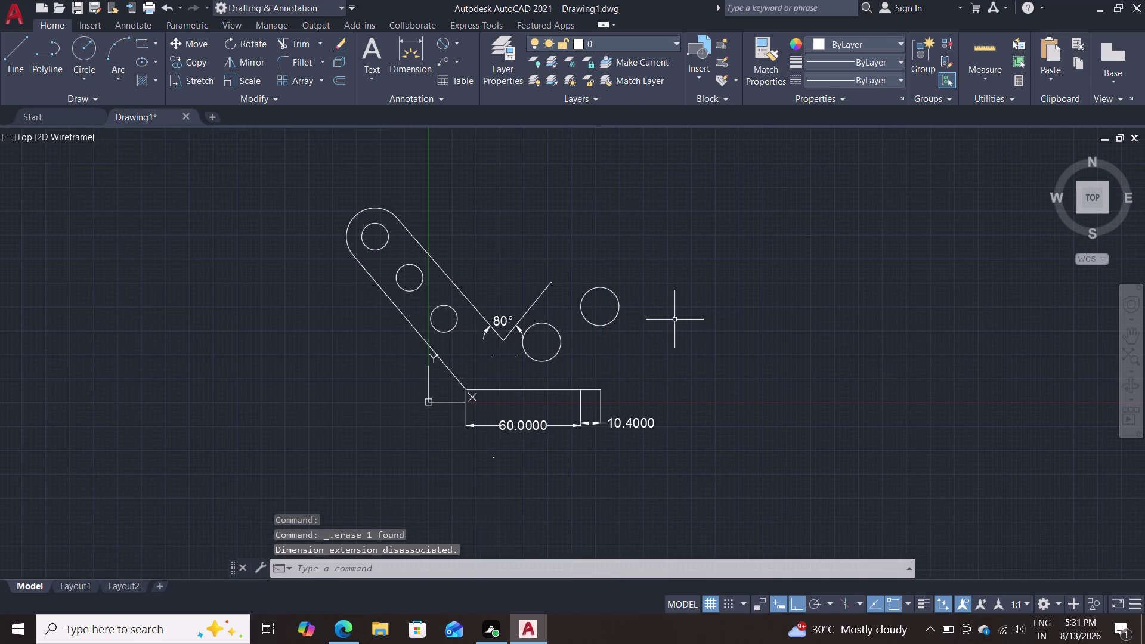
scroll(up, 3)
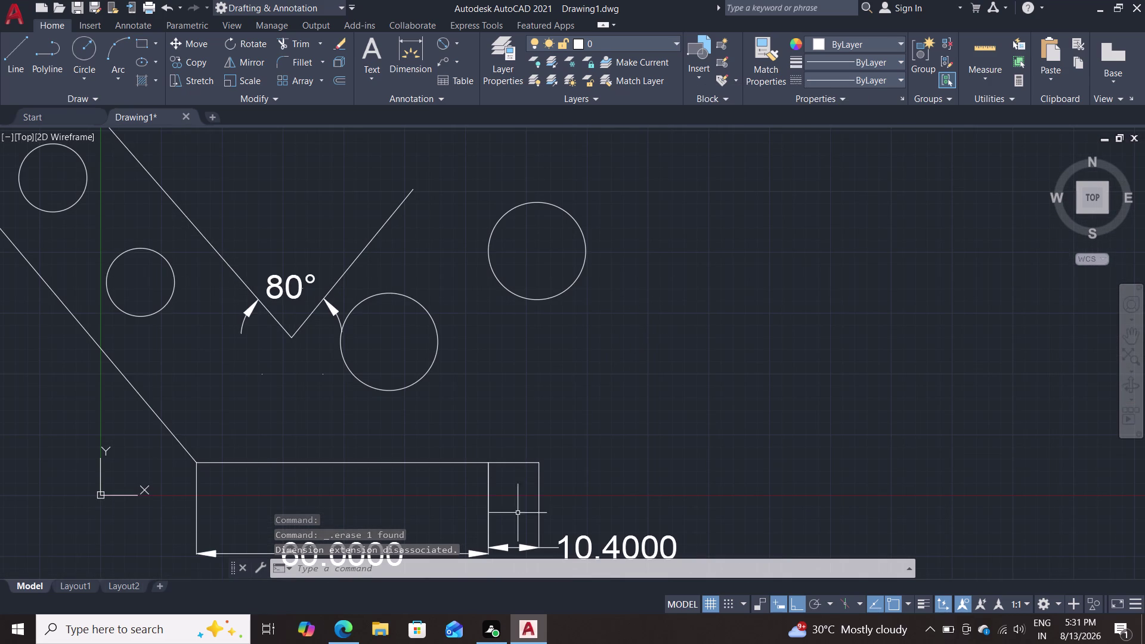
click(539, 504)
key(Delete)
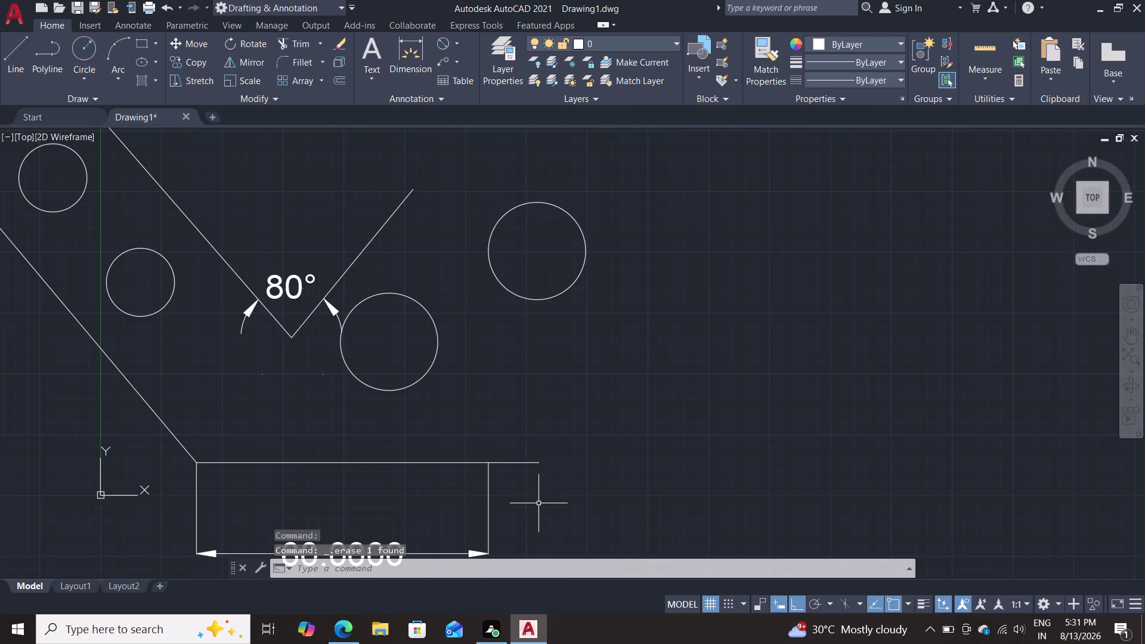
click(418, 61)
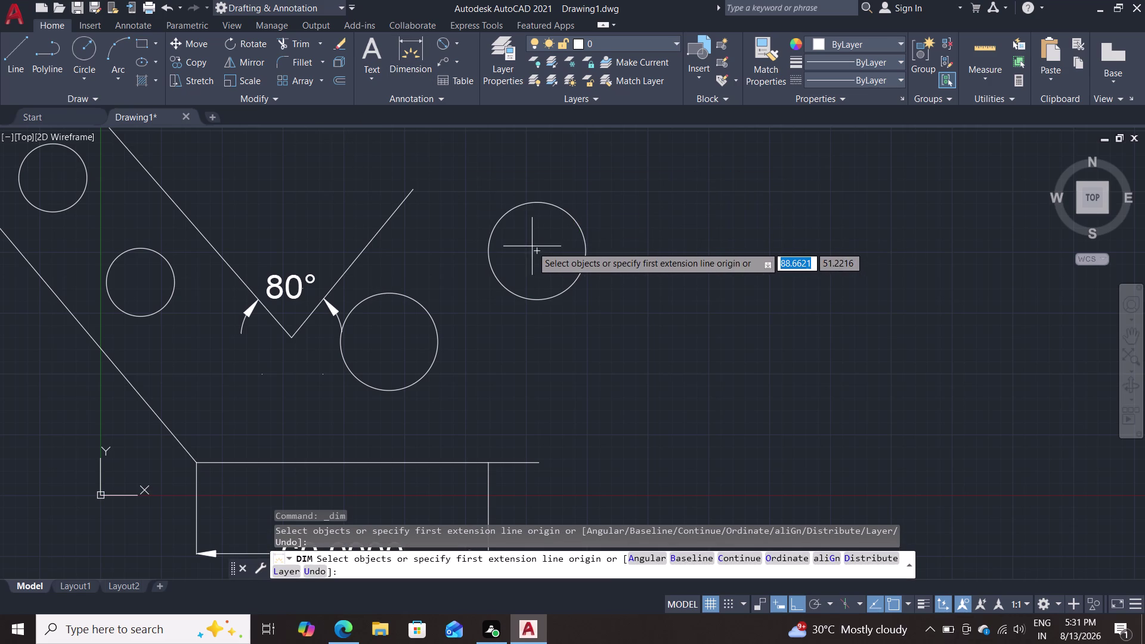
Add a 10.0000 horizontal dimension from the upper hole's centre to the base's right end.
double_click(539, 252)
middle_drag(575, 366, 603, 184)
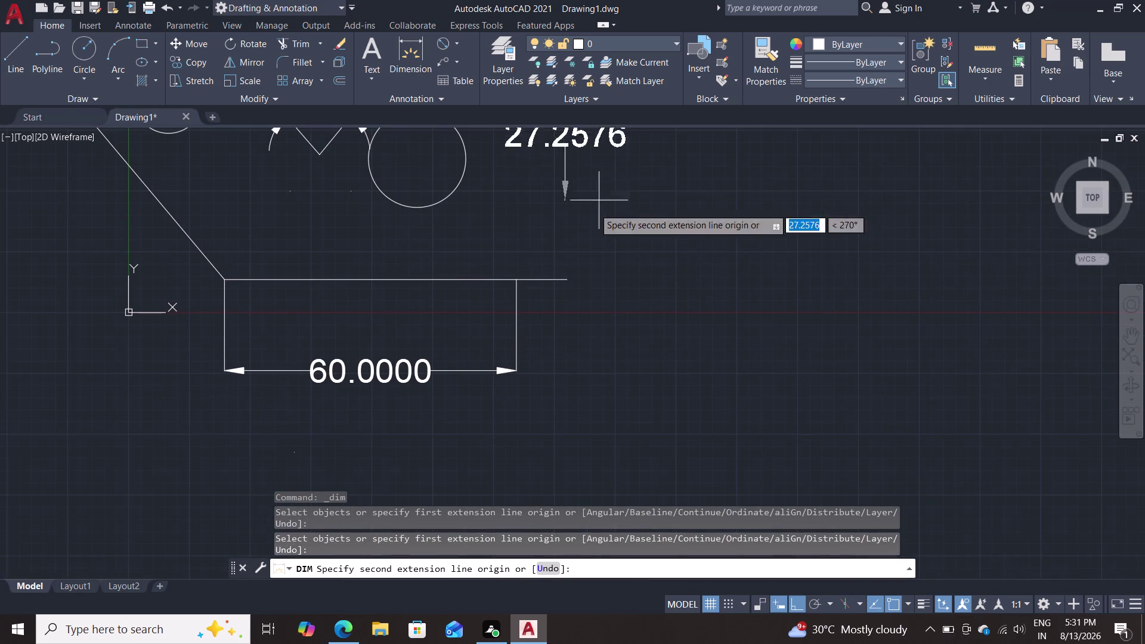
click(516, 285)
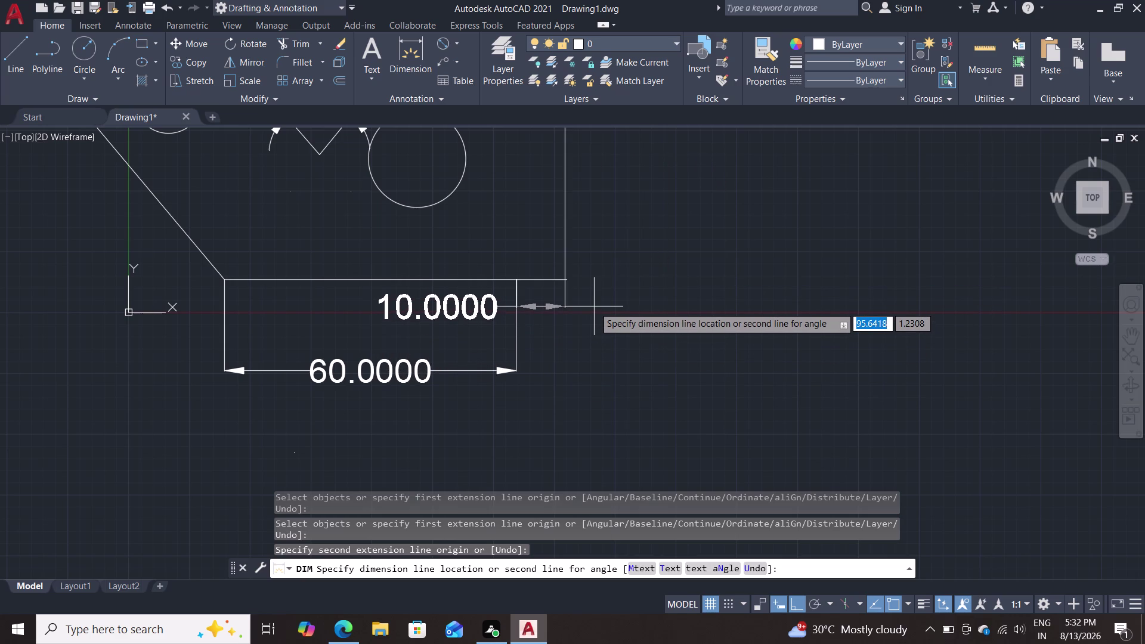
click(584, 326)
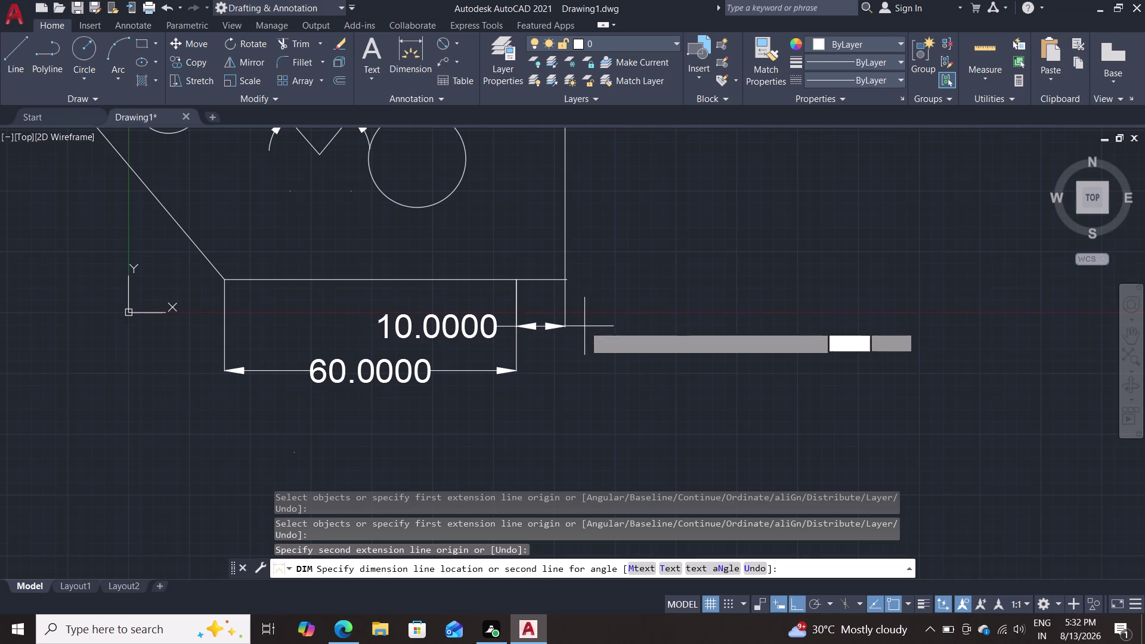
key(Escape)
scroll(down, 3)
scroll(up, 3)
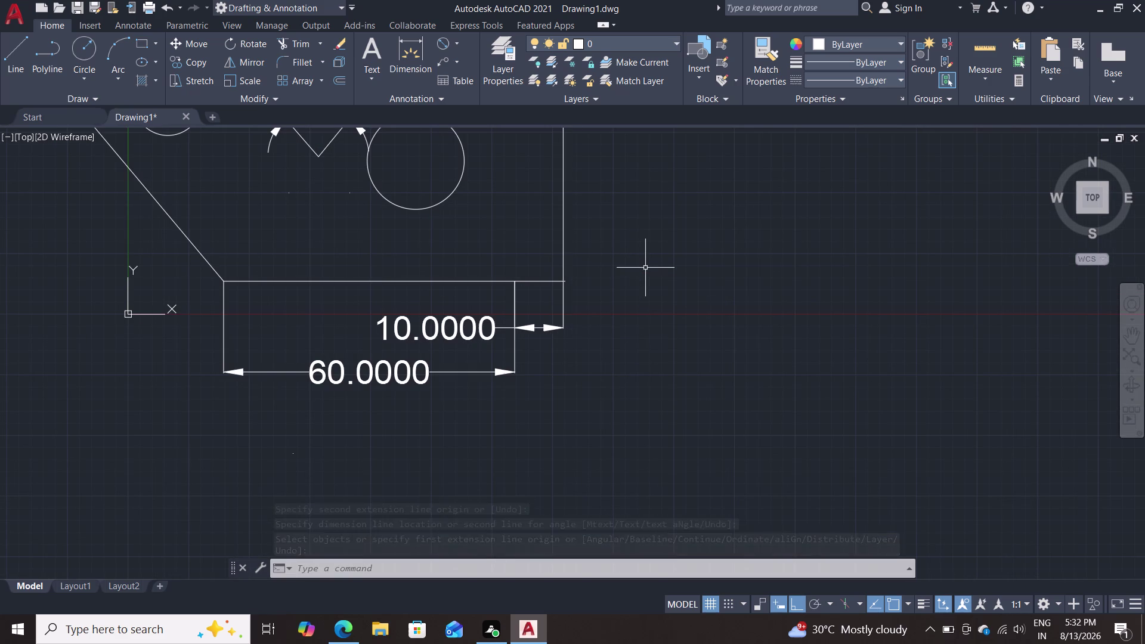
middle_drag(621, 240, 625, 238)
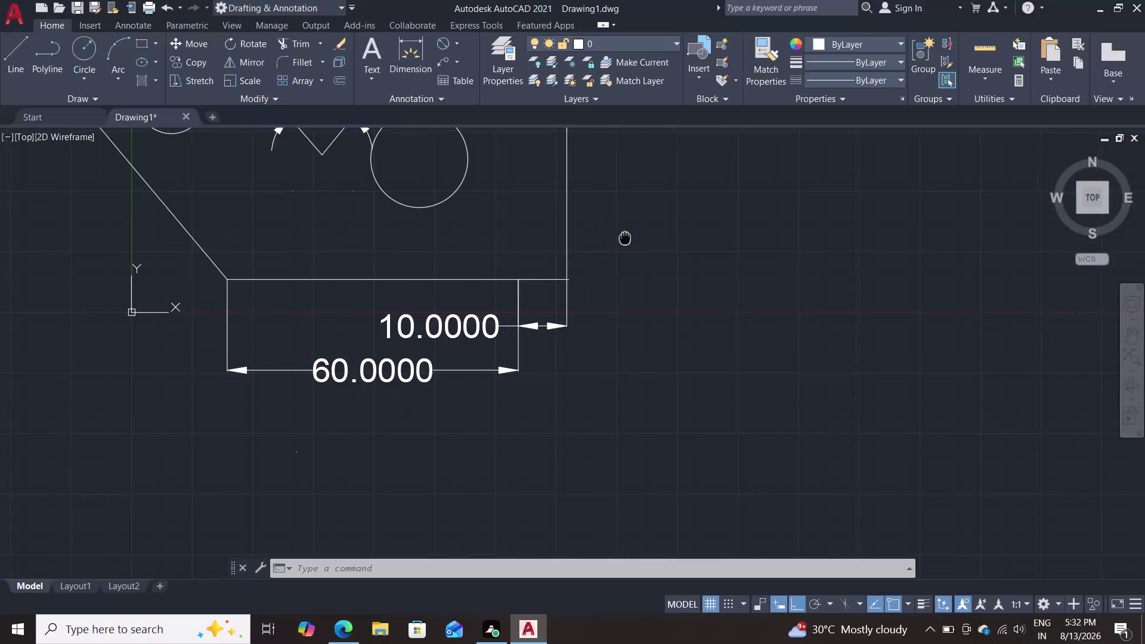
middle_drag(625, 238, 626, 388)
scroll(up, 3)
Move the right-hand circle 0.4 units to the right.
key(m)
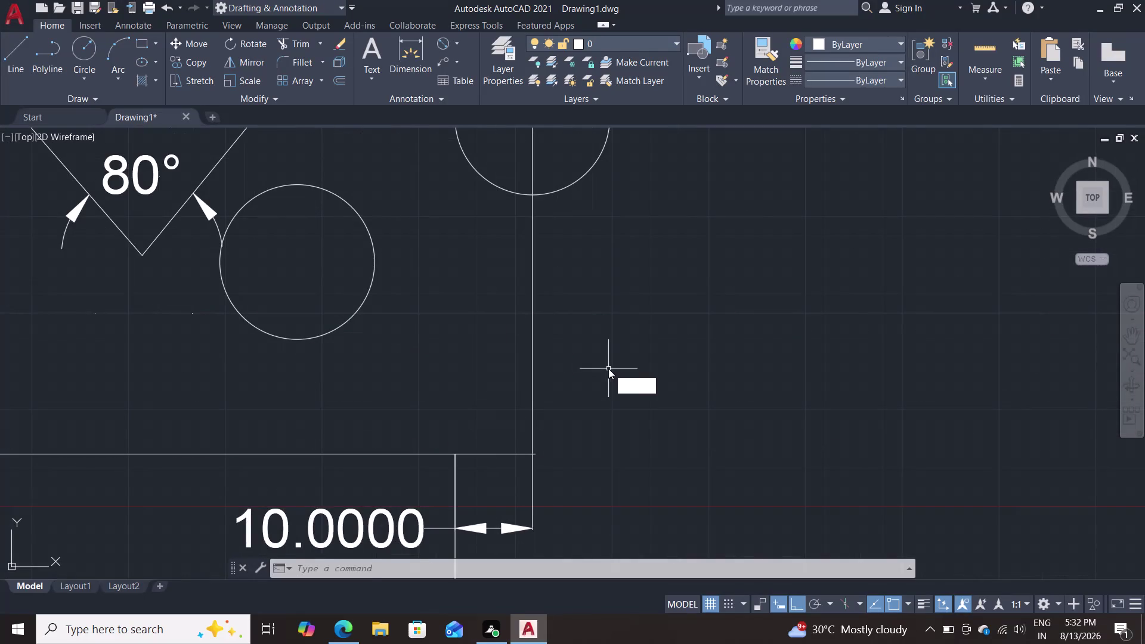
key(Return)
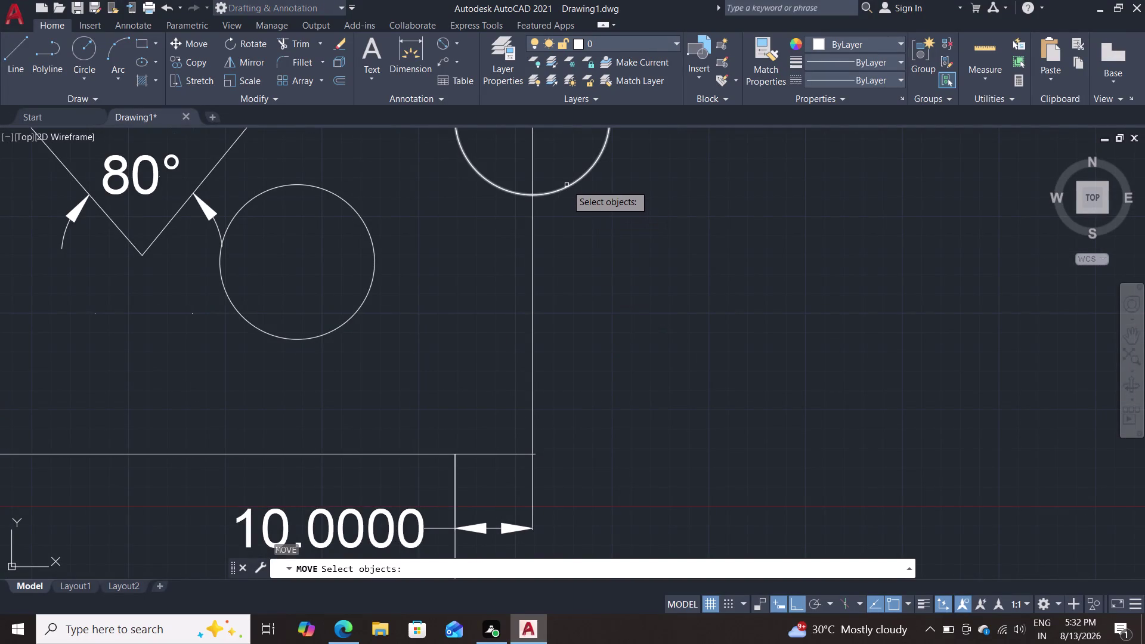
click(566, 185)
key(Return)
middle_drag(610, 208, 616, 338)
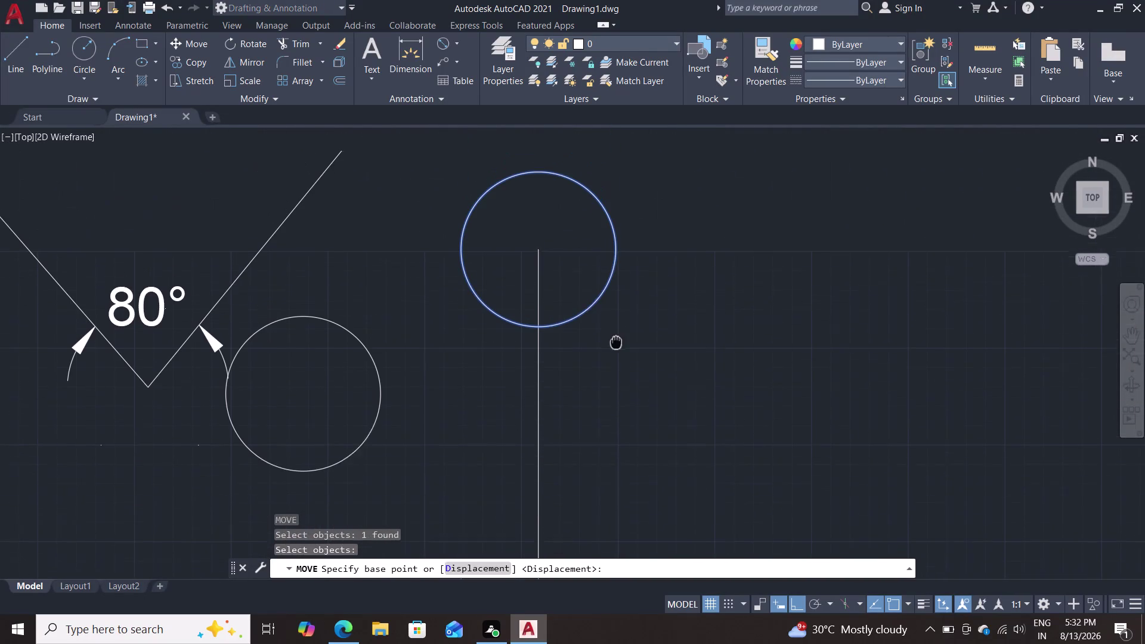
middle_drag(616, 338, 616, 347)
click(538, 262)
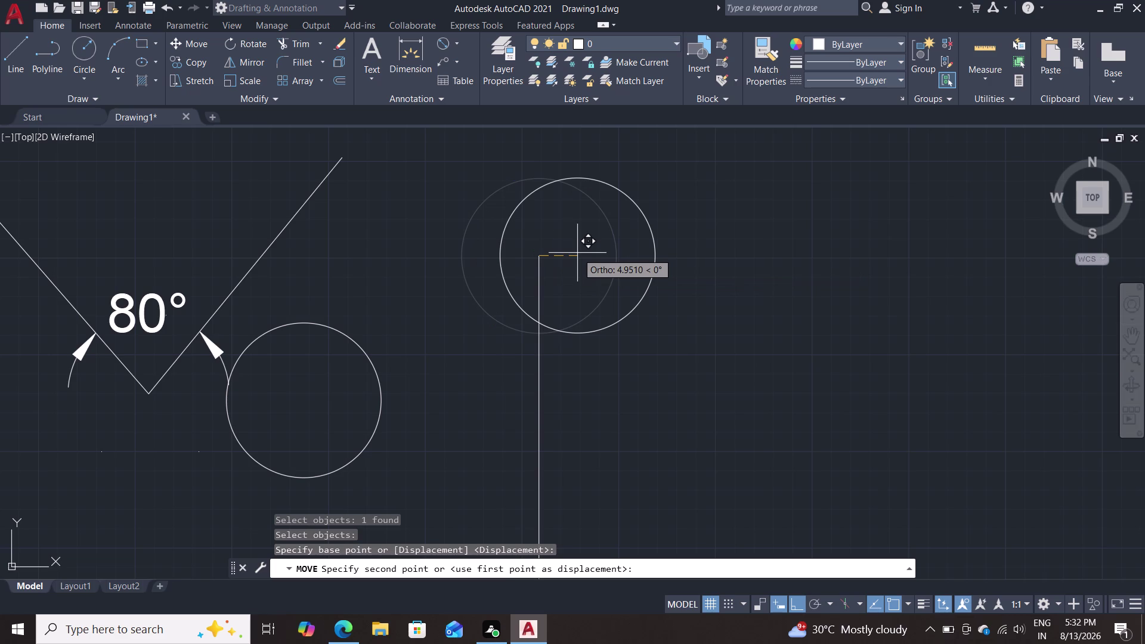
text(0.4)
key(Return)
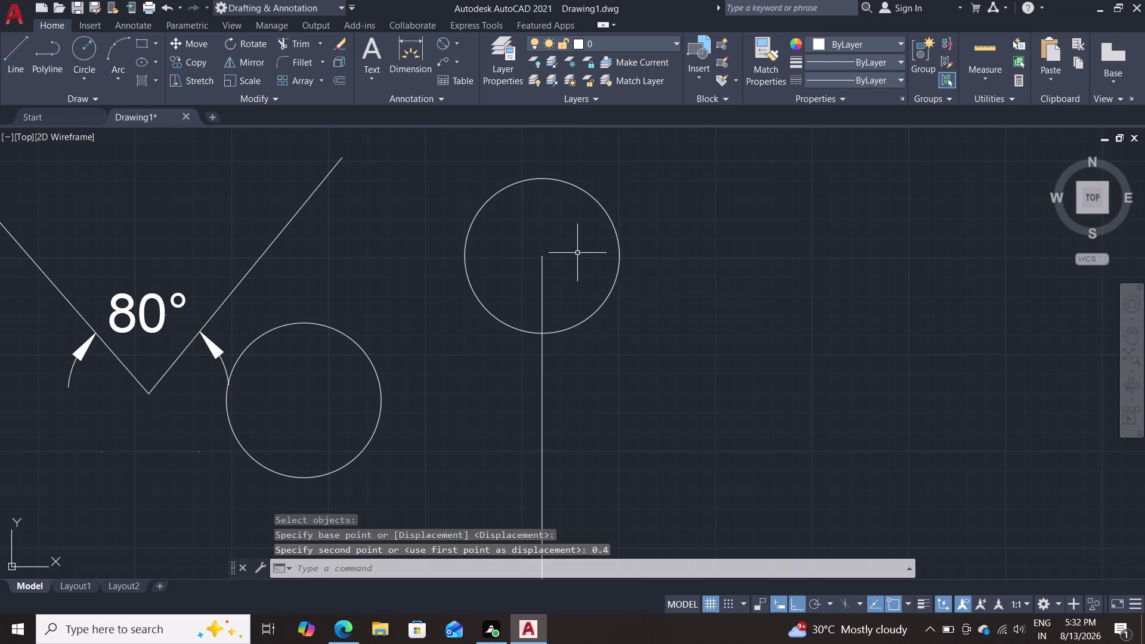
key(Escape)
Adjust the grips of the vertical line and the 10.4000 dimension below the circle.
scroll(down, 3)
middle_drag(649, 374, 689, 310)
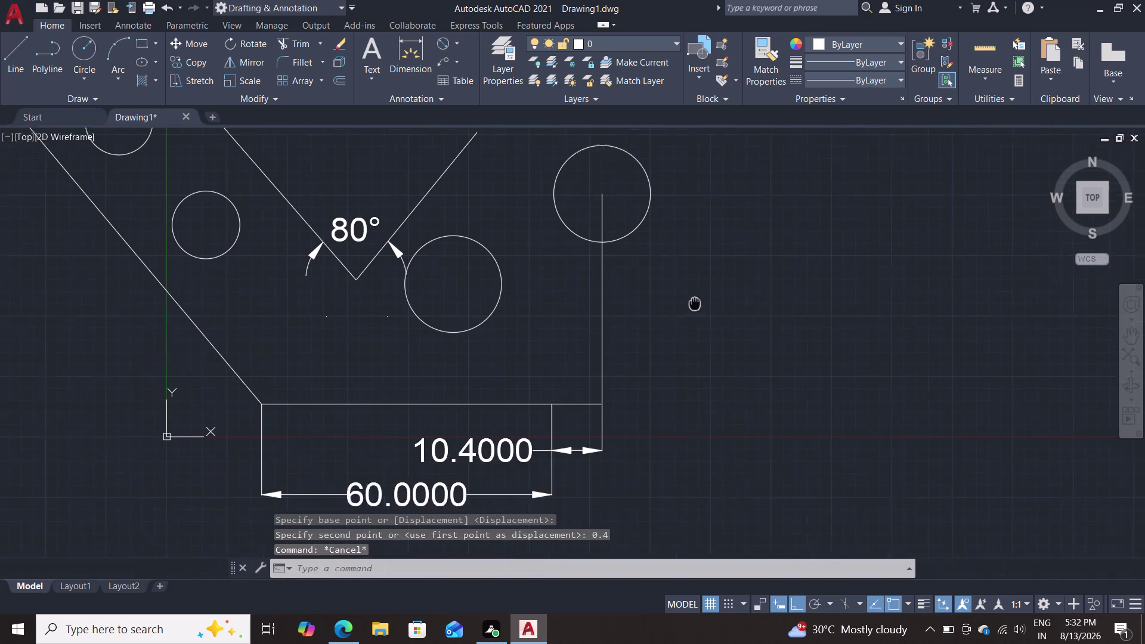
middle_drag(689, 310, 712, 287)
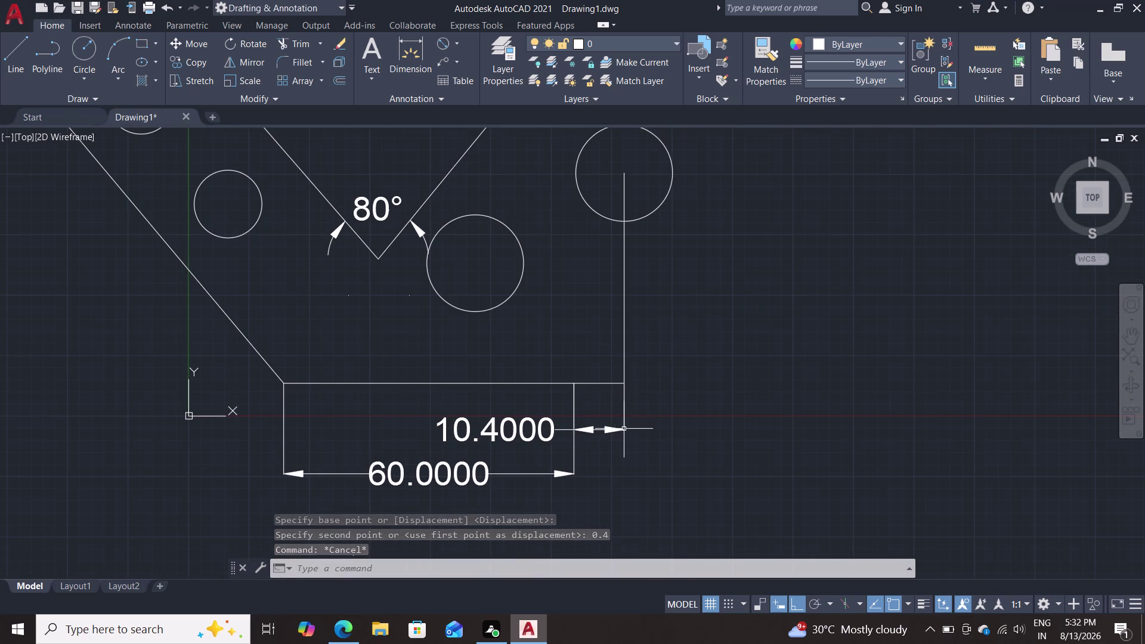
click(624, 429)
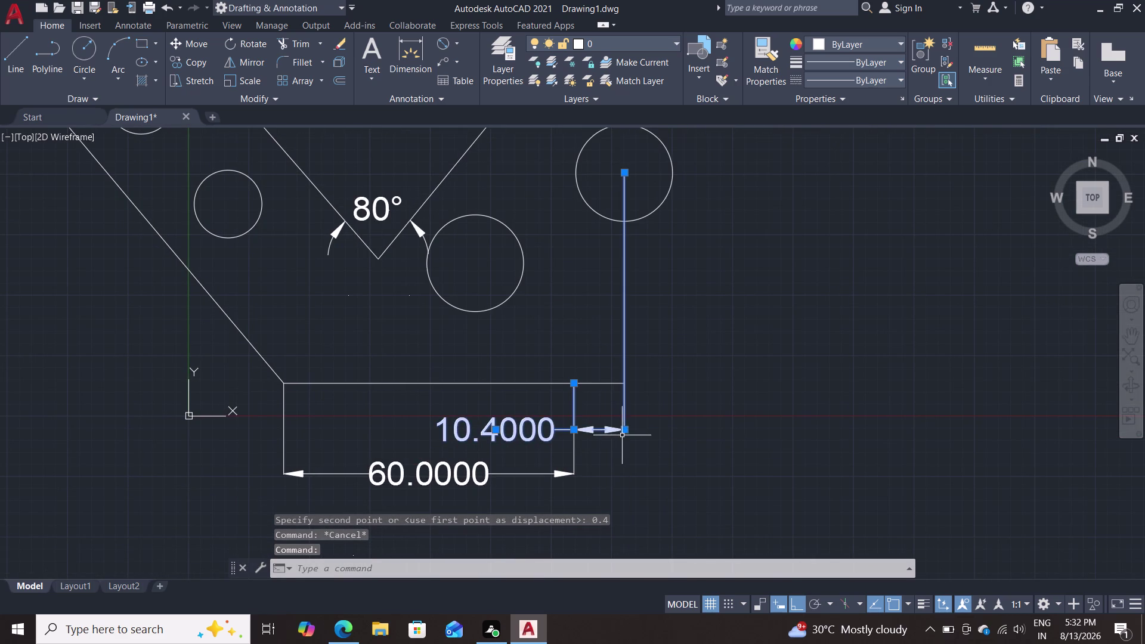
click(623, 433)
click(628, 464)
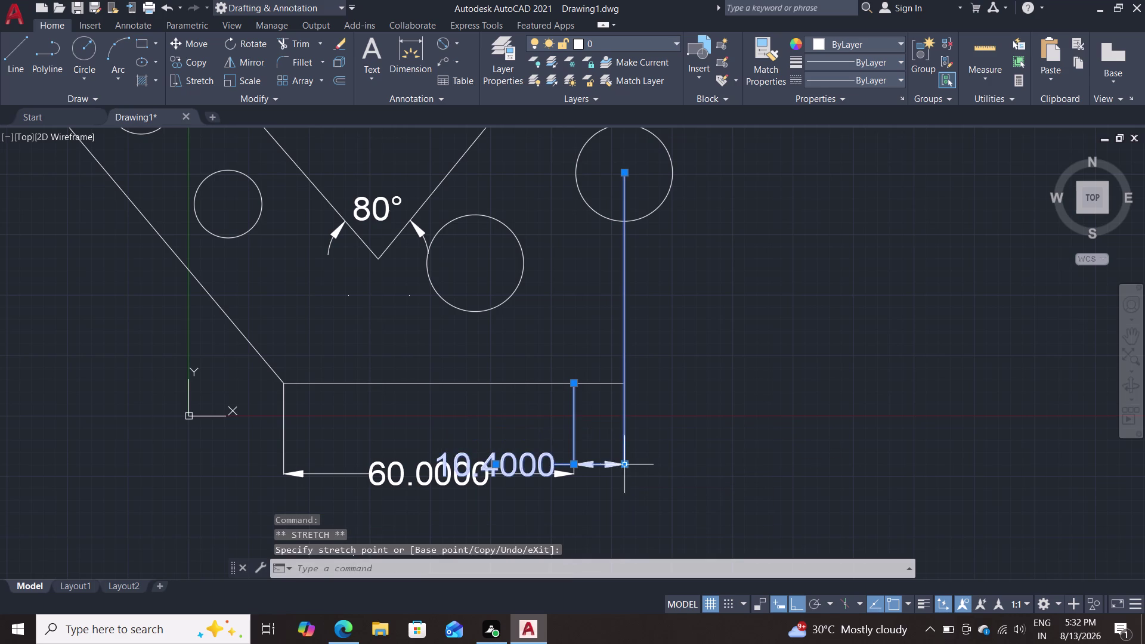
click(627, 465)
click(627, 428)
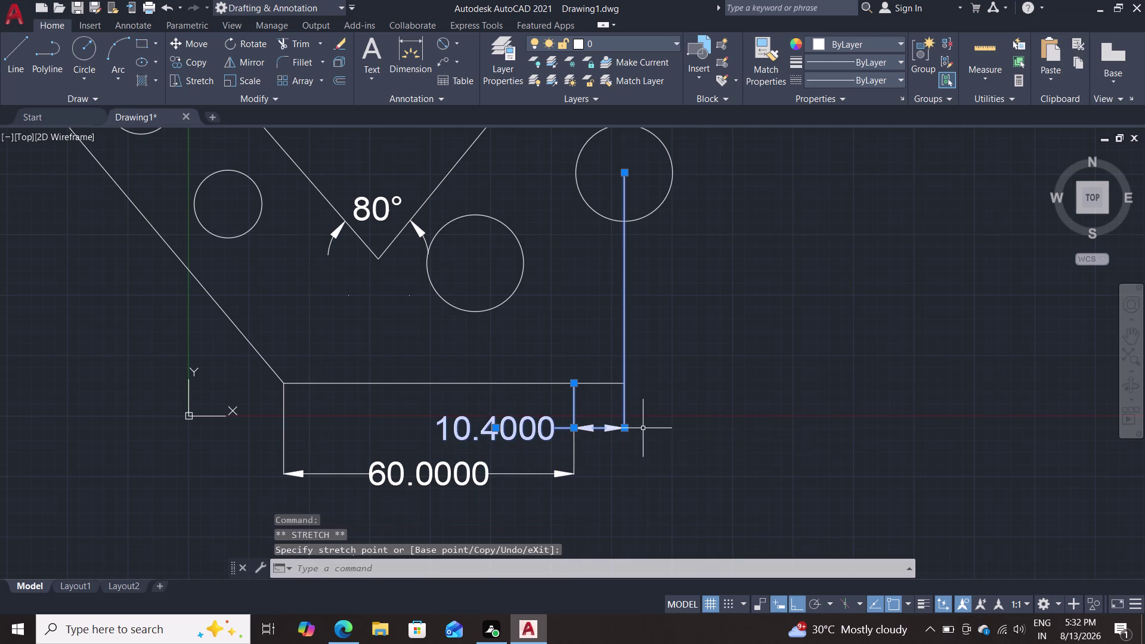
key(Escape)
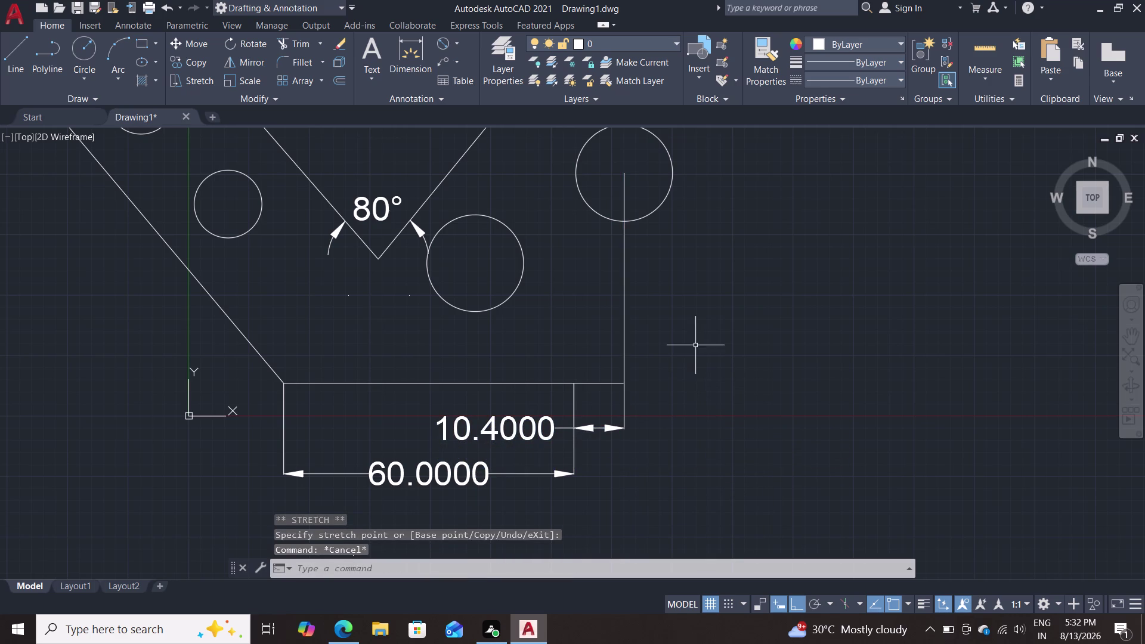
scroll(down, 3)
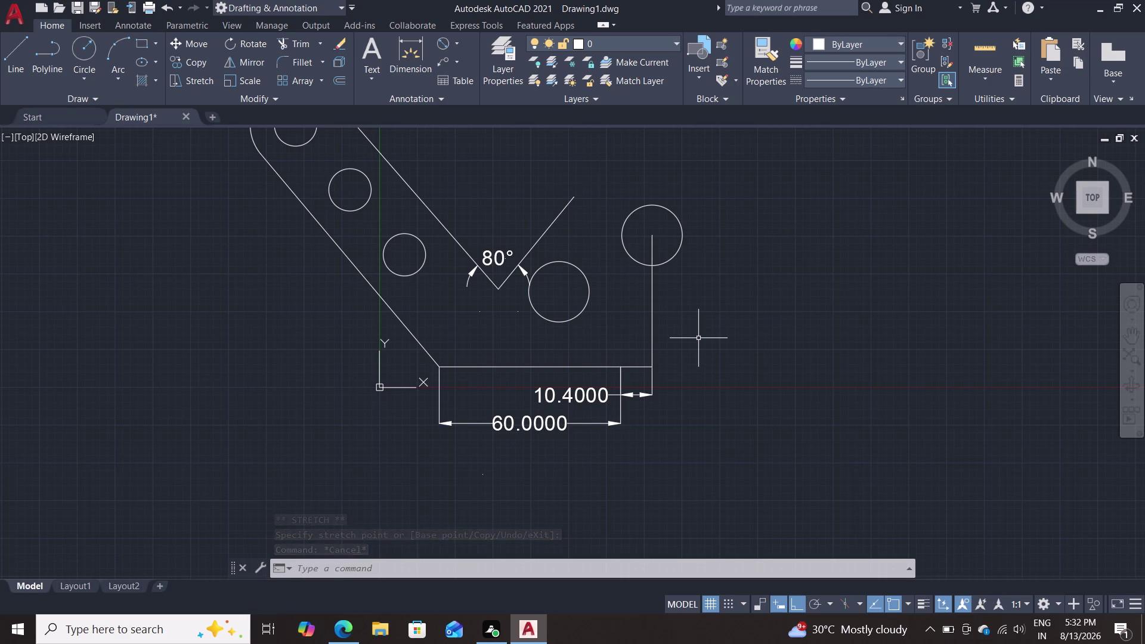
Draw a radius-20 circle concentric with the right-hand circle.
key(c)
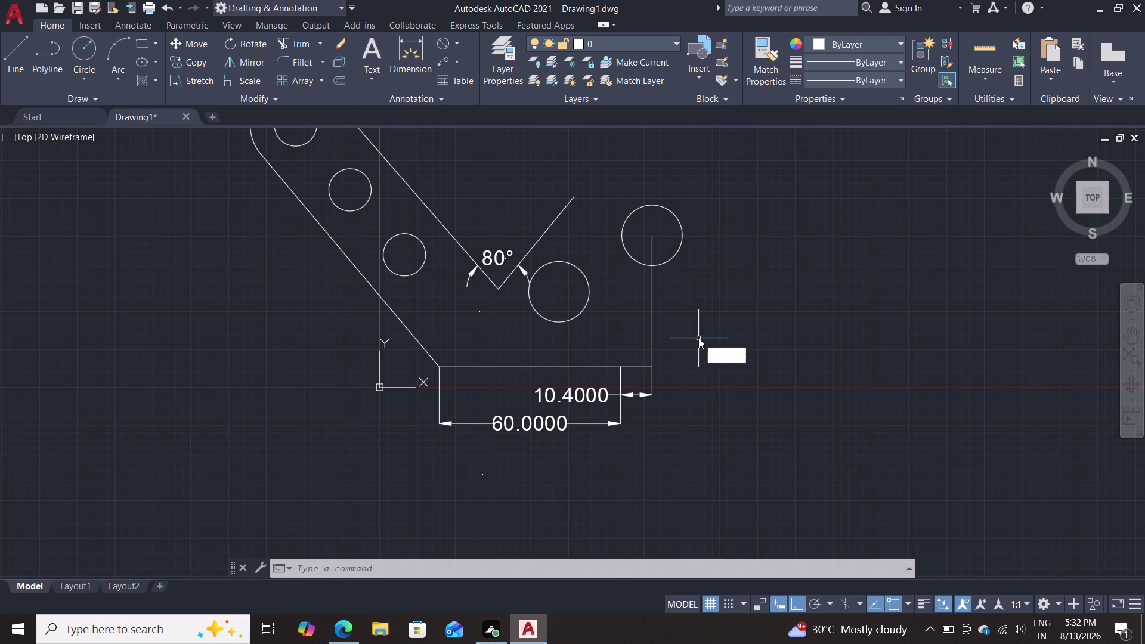
key(Return)
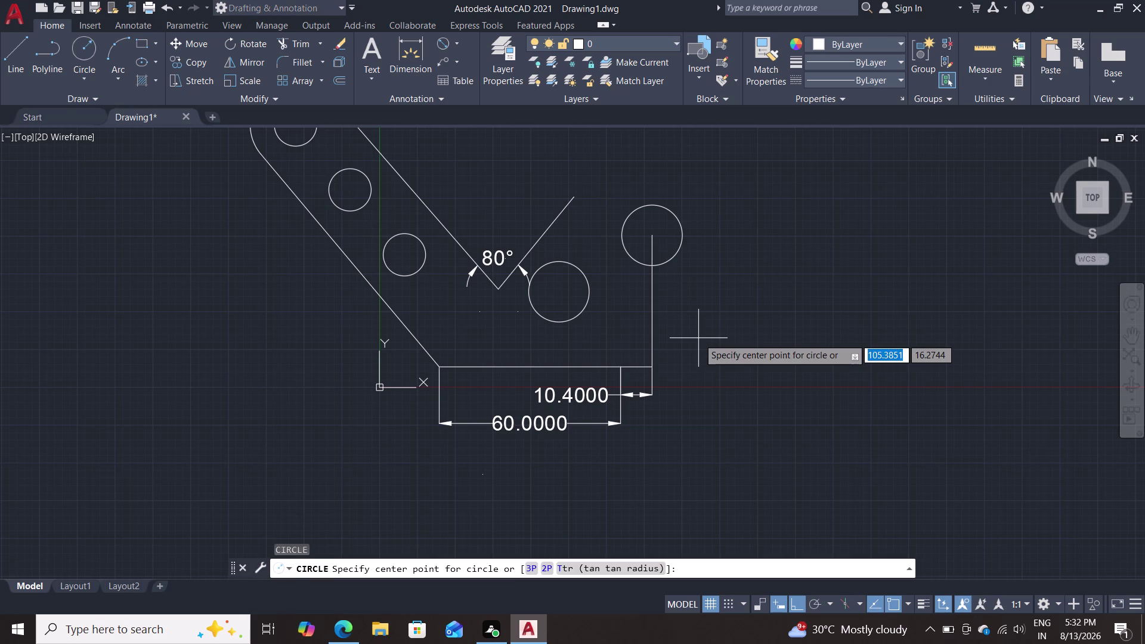
click(648, 237)
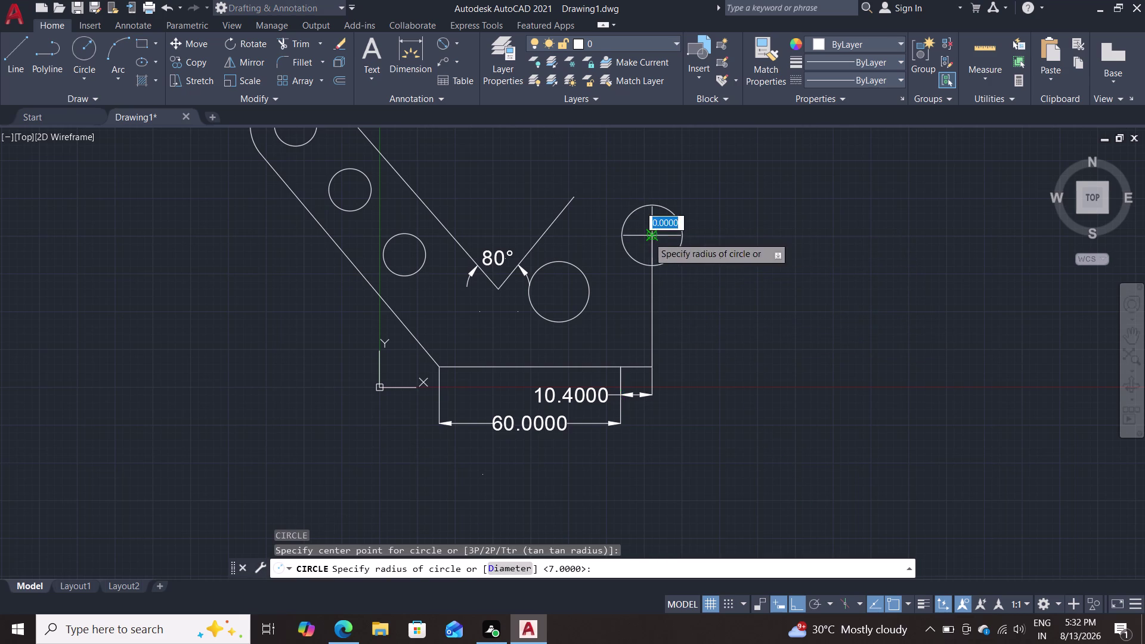
text(2)
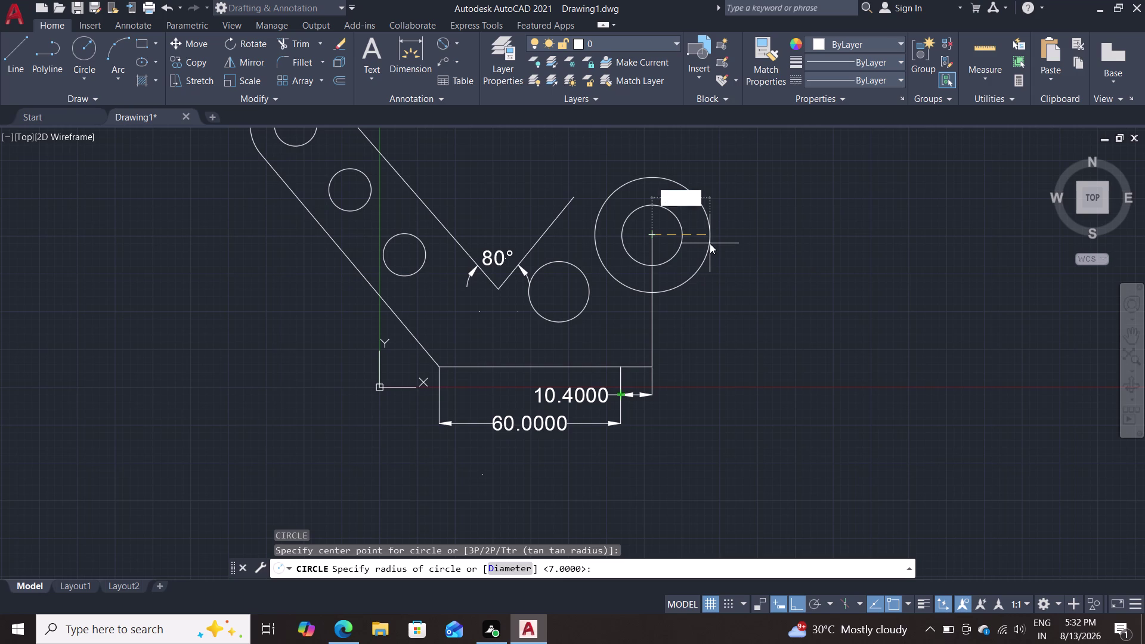
text(0)
key(Return)
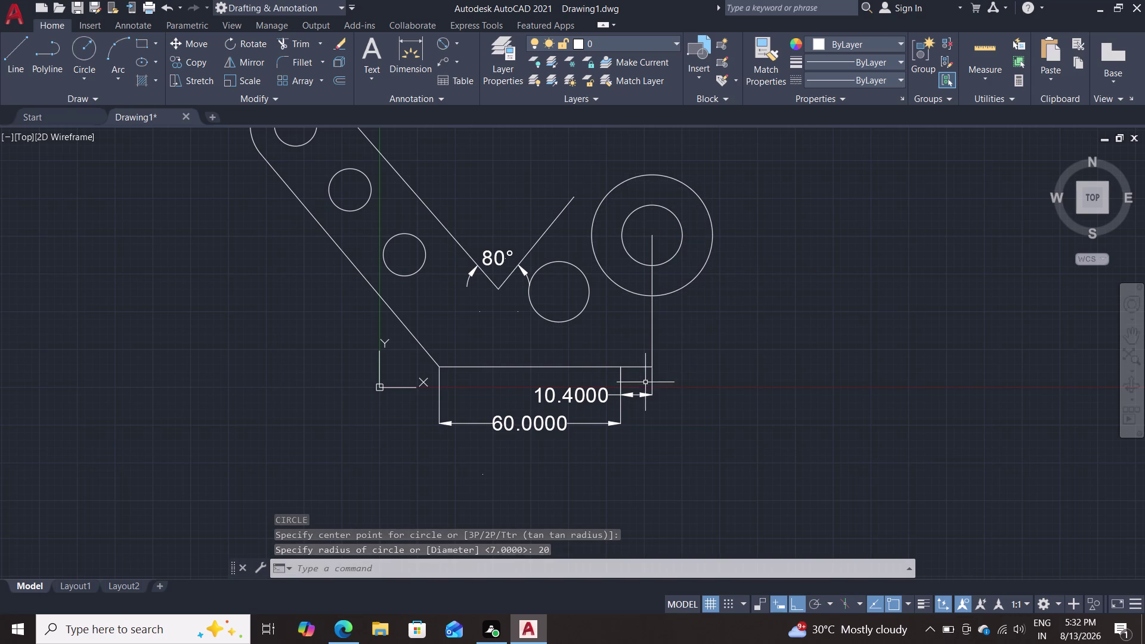
Erase the short stub of the base edge beyond the 60 dimension.
click(635, 368)
key(Delete)
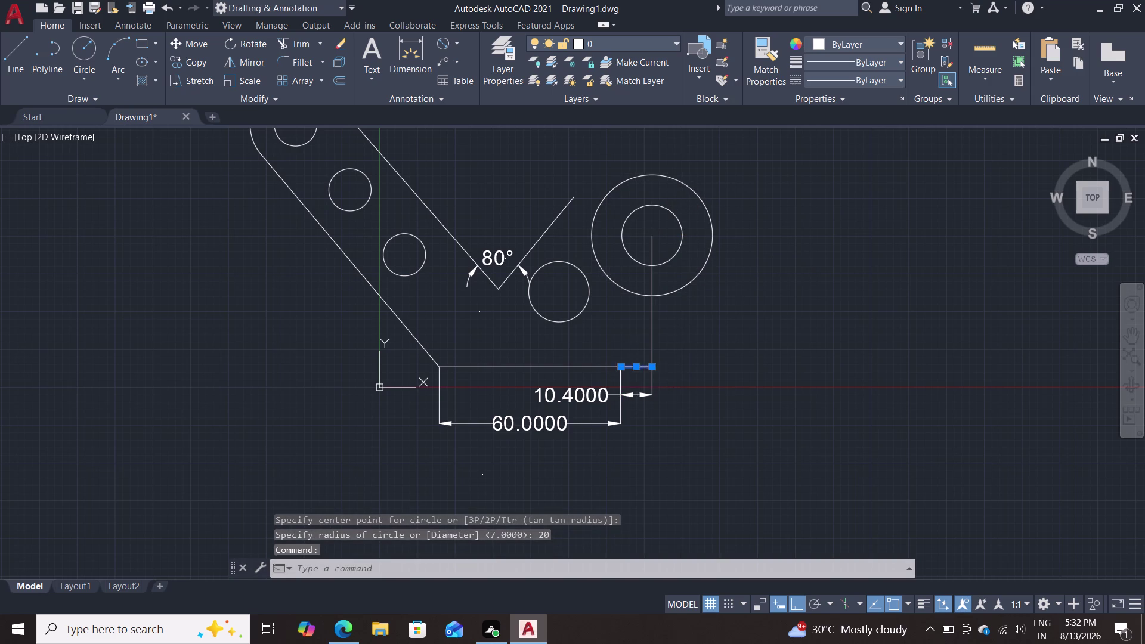
key(l)
key(Return)
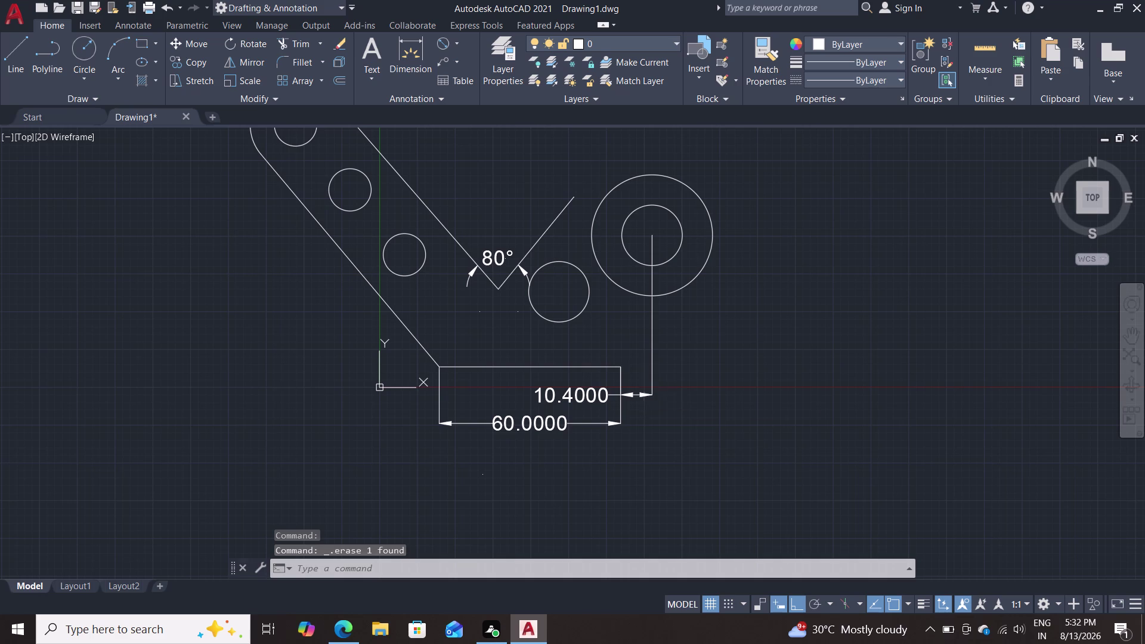
Draw a line tangent to the radius-20 circle ending at the base's right corner.
text(ta)
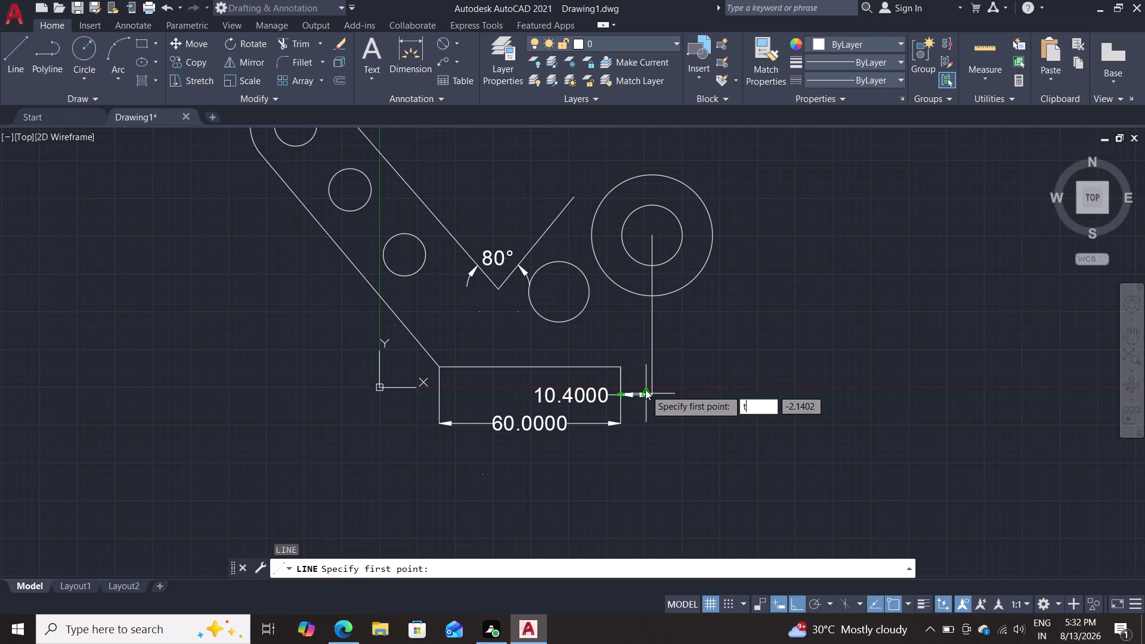
text(n)
key(Return)
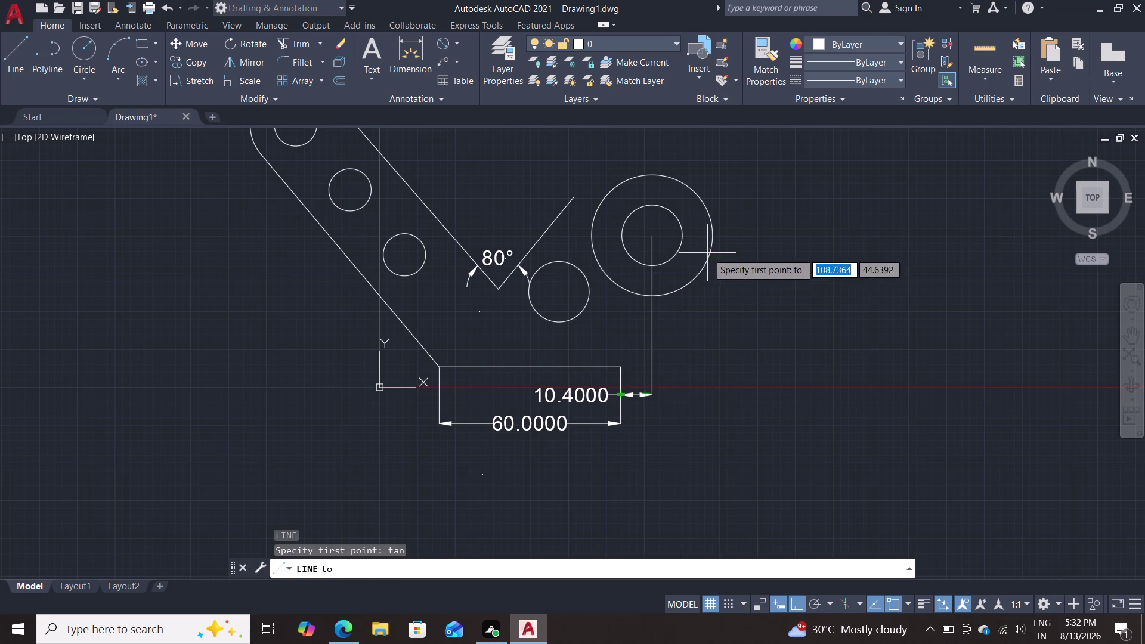
click(706, 253)
click(618, 365)
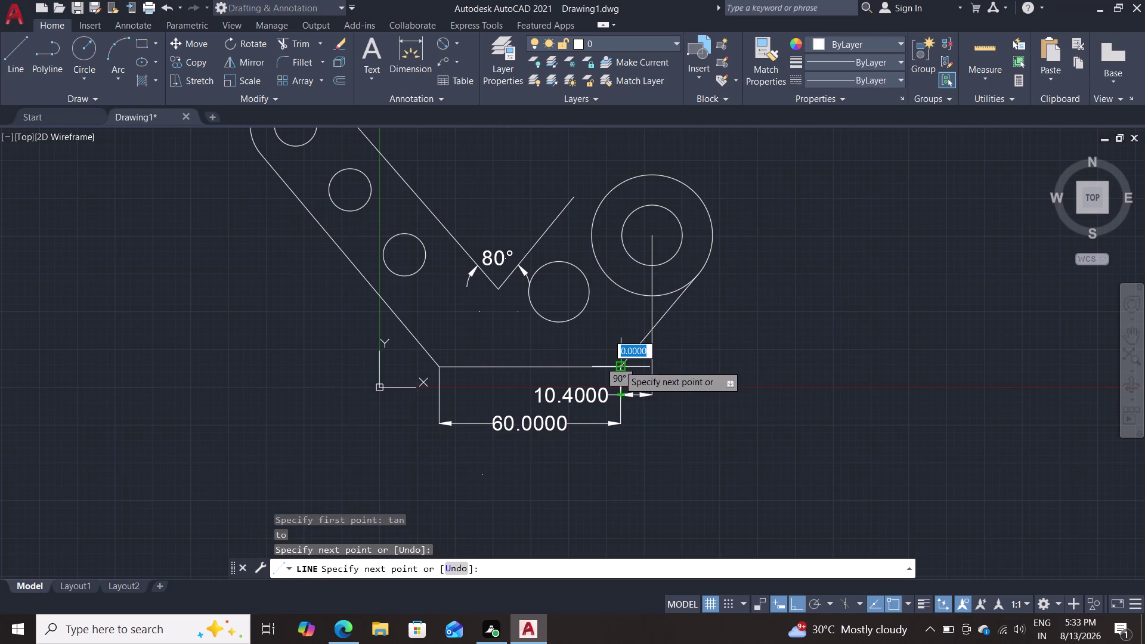
key(Escape)
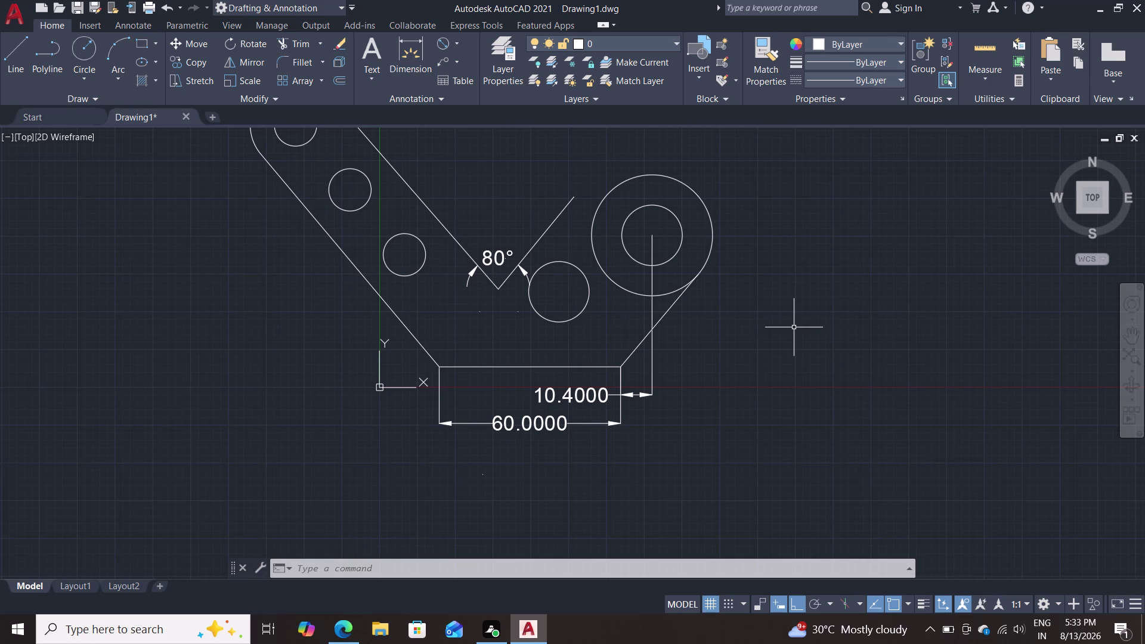
Draw a second tangent line from the circle to the V's vertex and erase the old V arm.
key(l)
key(Return)
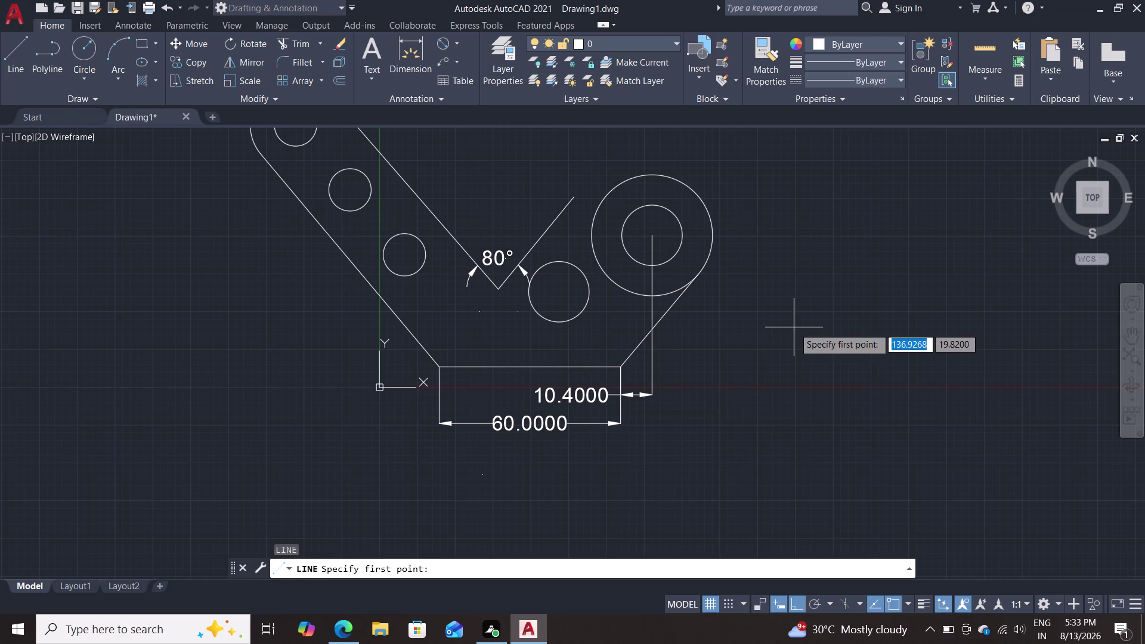
text(tan)
key(Return)
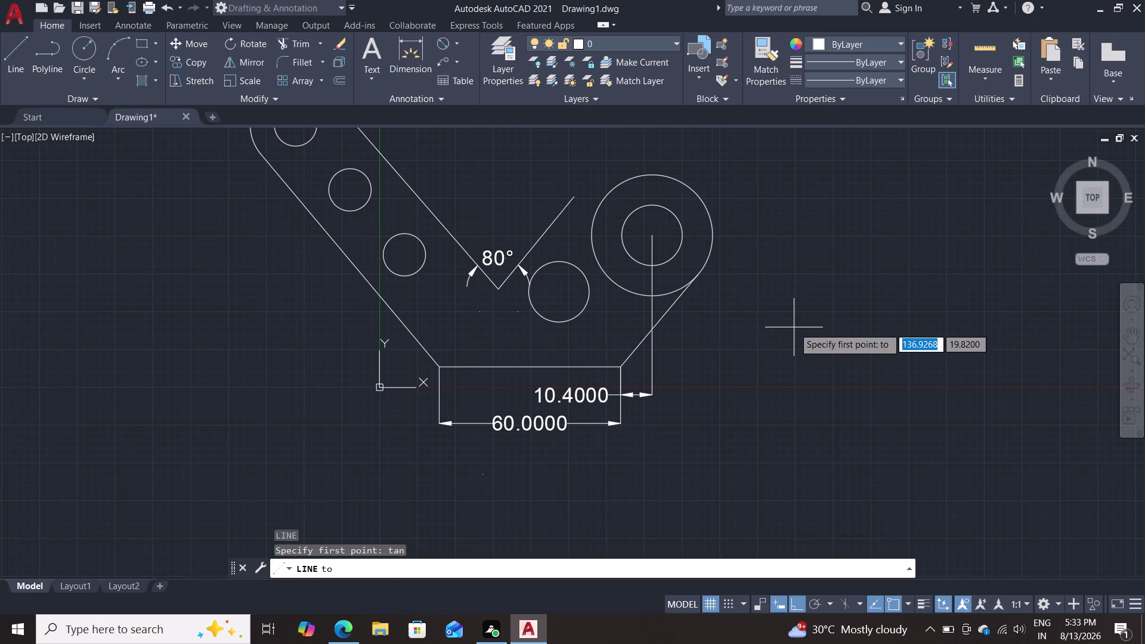
double_click(617, 185)
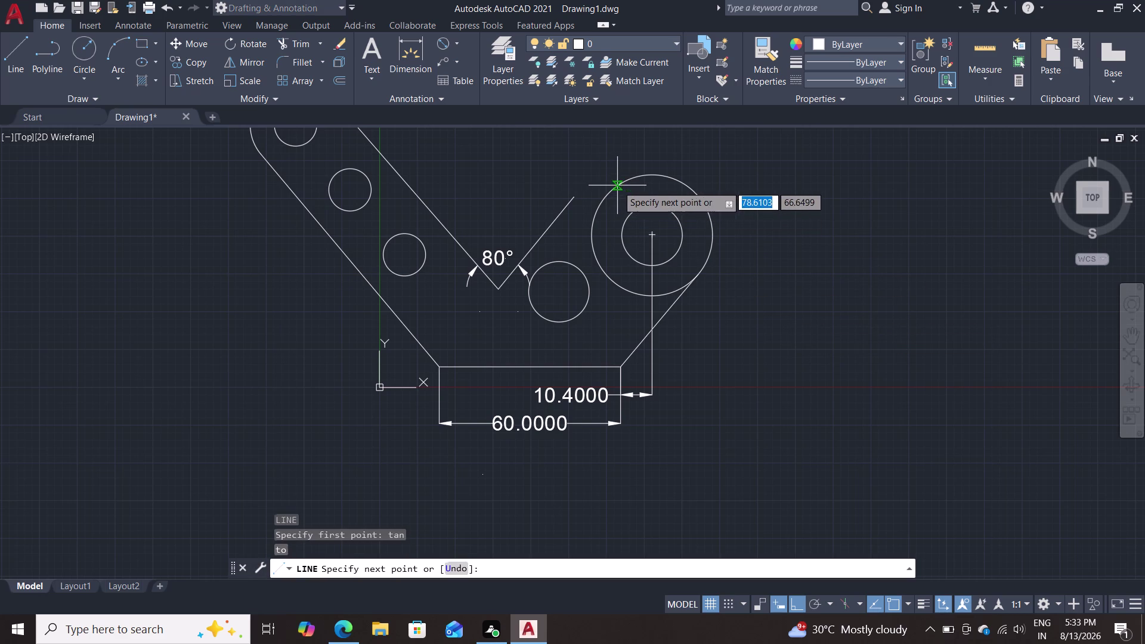
click(501, 287)
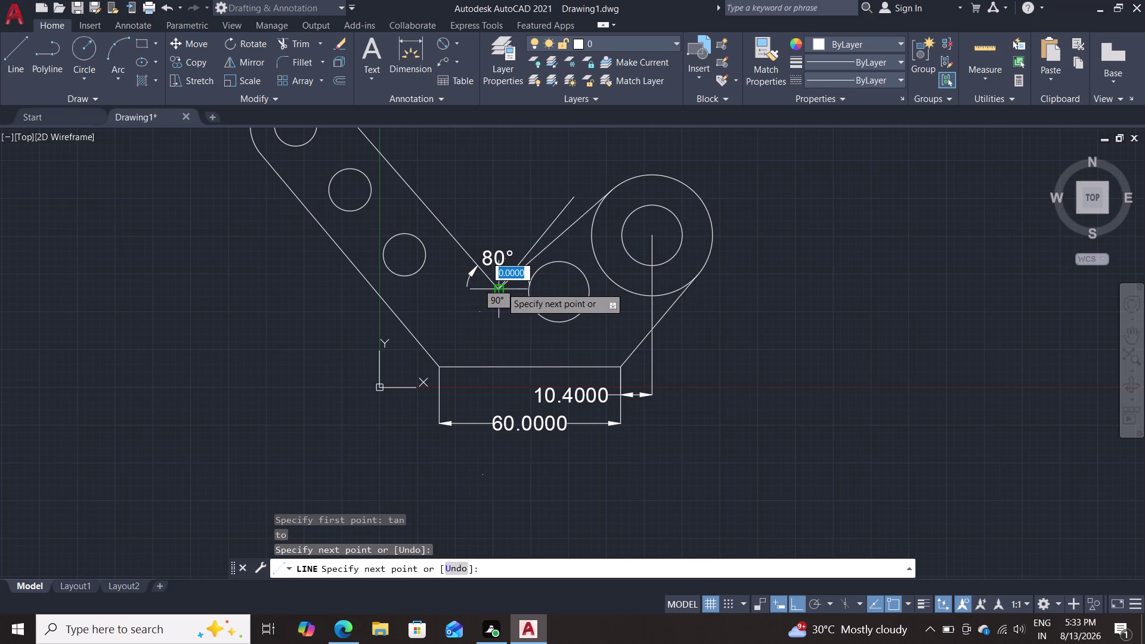
key(Escape)
click(543, 233)
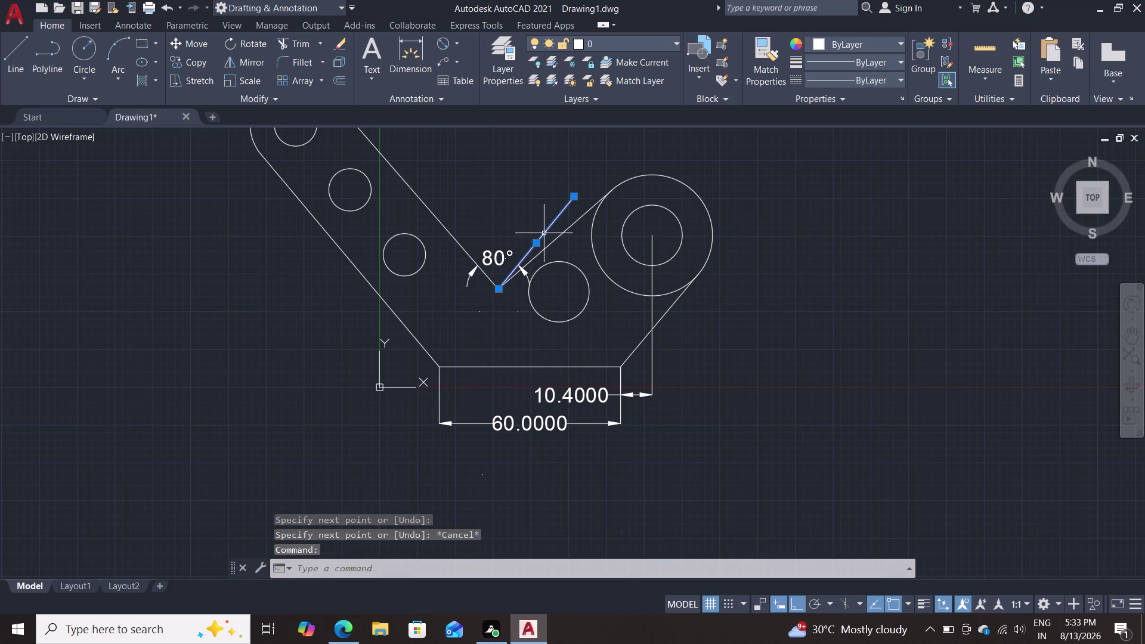
key(Delete)
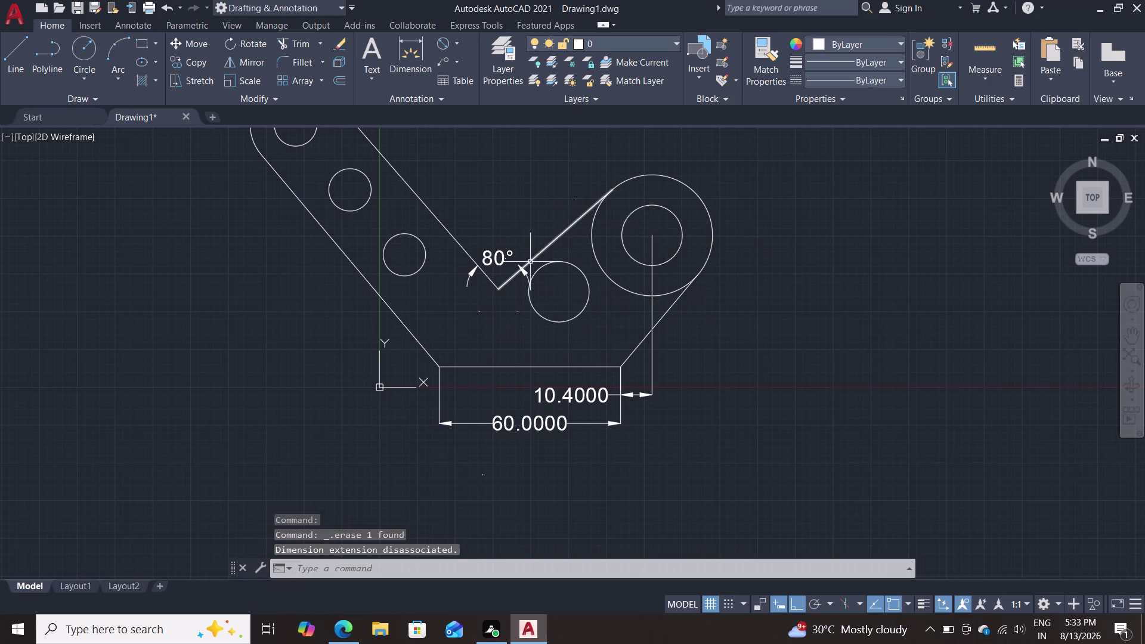
Erase the 80° angle dimension and the small circle beside the V.
click(525, 273)
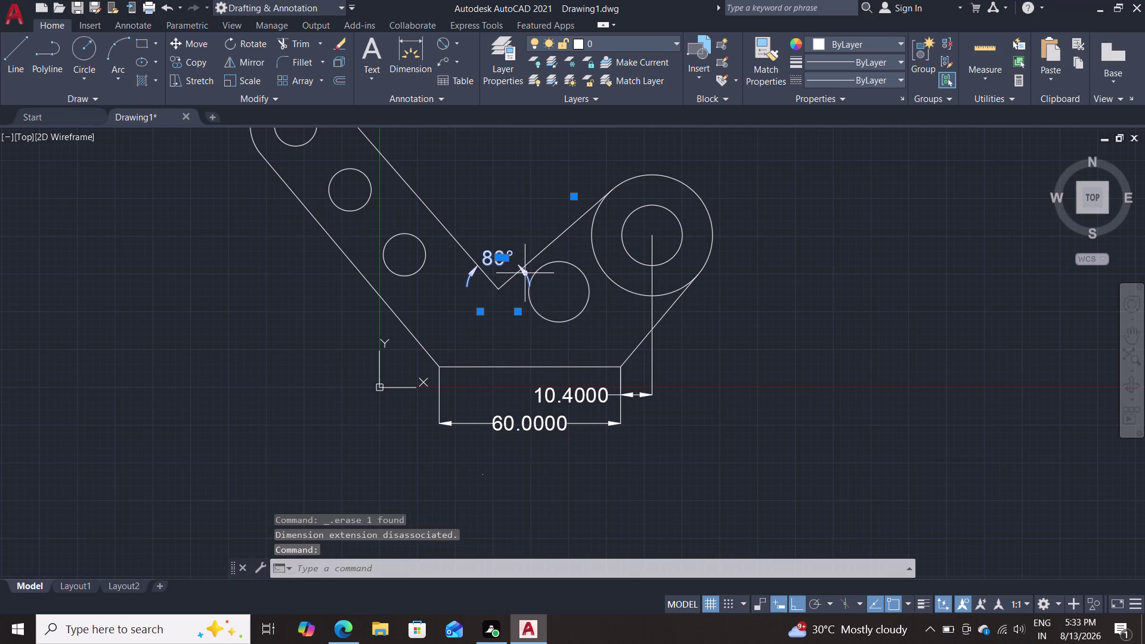
key(Delete)
double_click(582, 308)
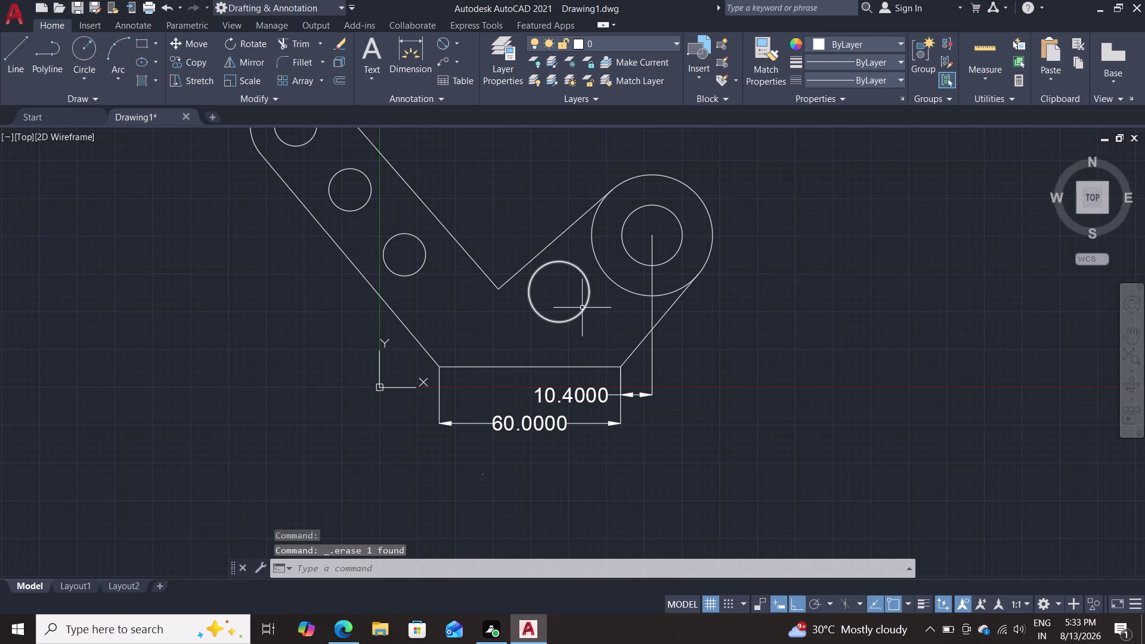
key(Delete)
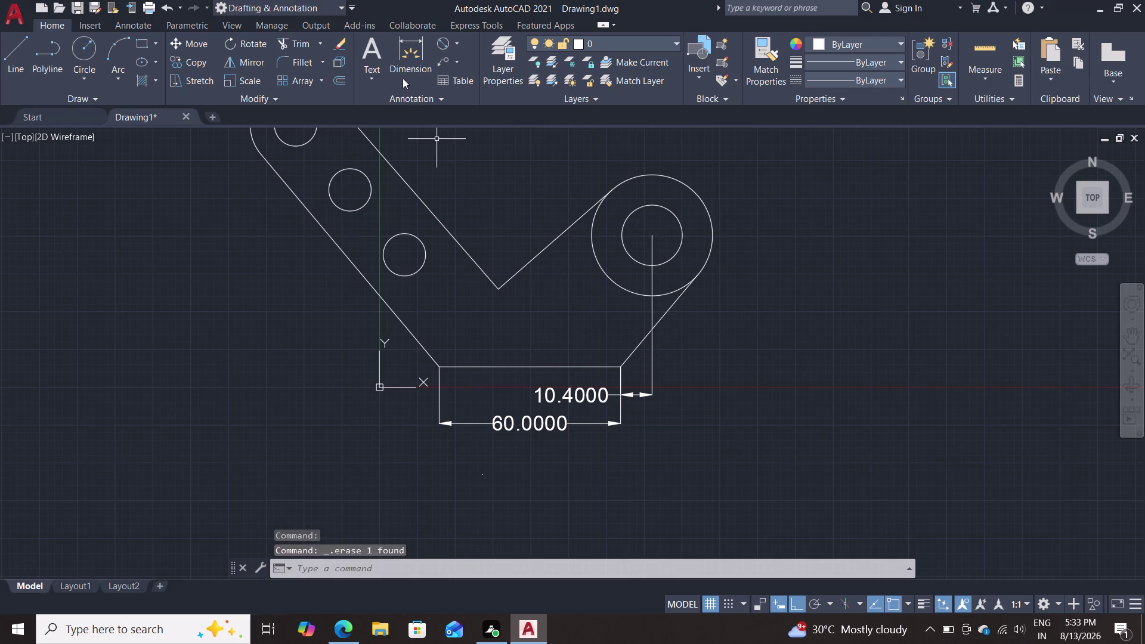
click(454, 47)
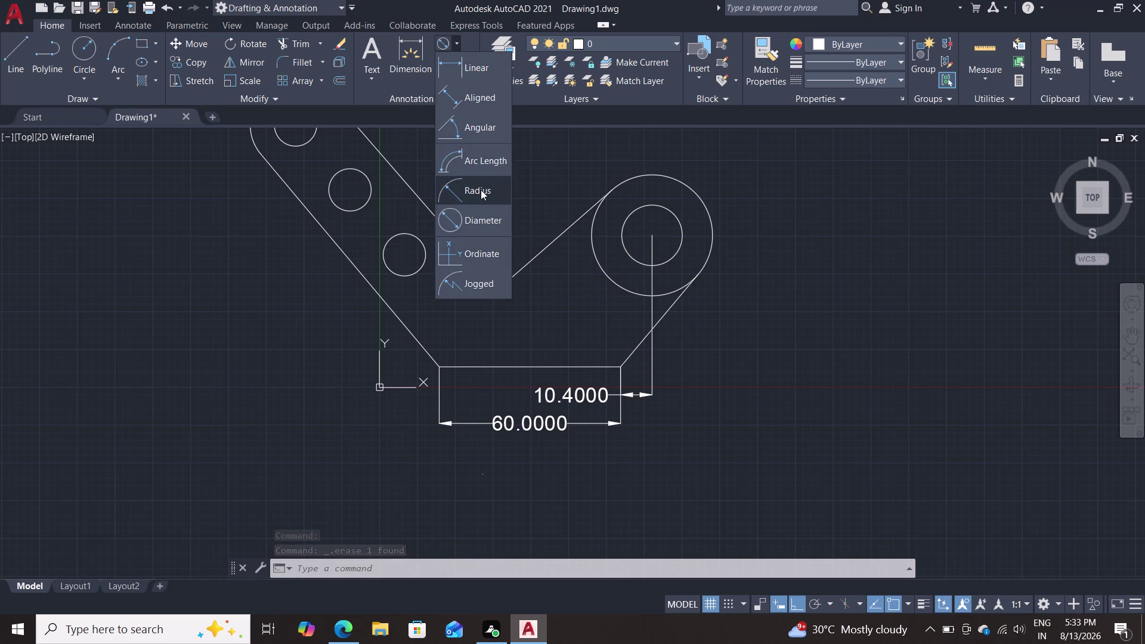
click(479, 129)
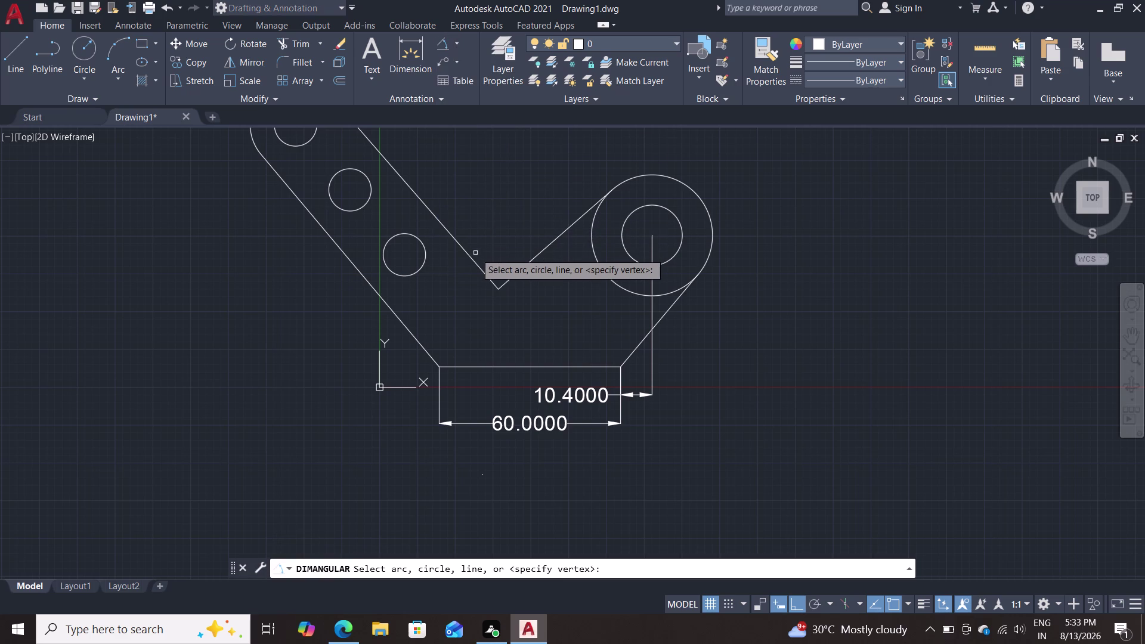
Place a 90° angular dimension inside the V, between the left arm and the new tangent line.
click(475, 260)
click(541, 248)
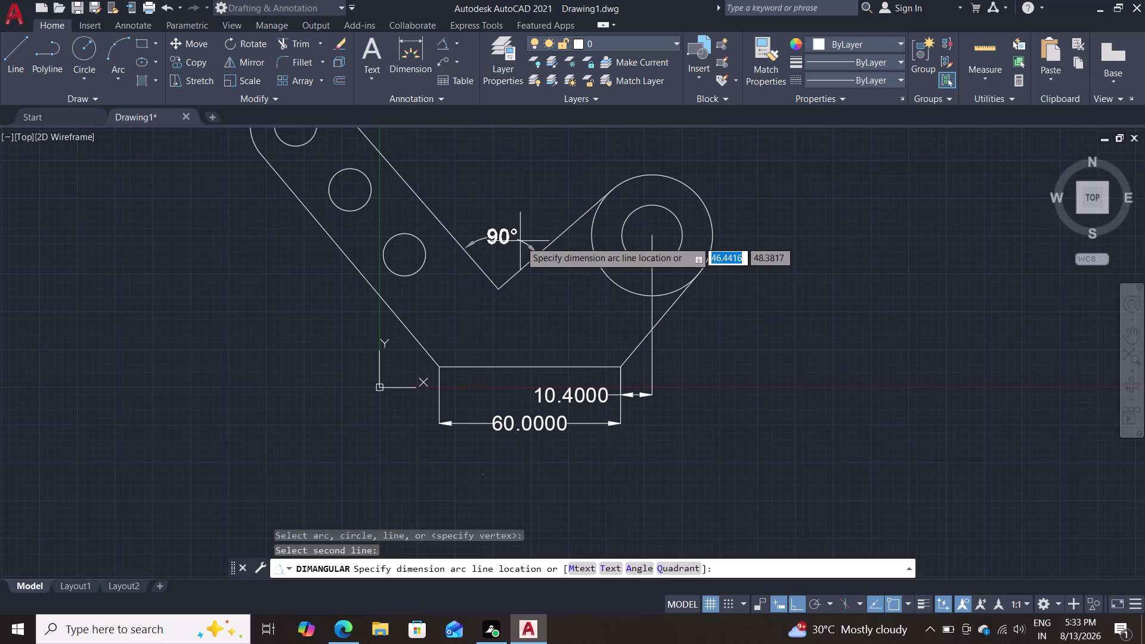
double_click(519, 242)
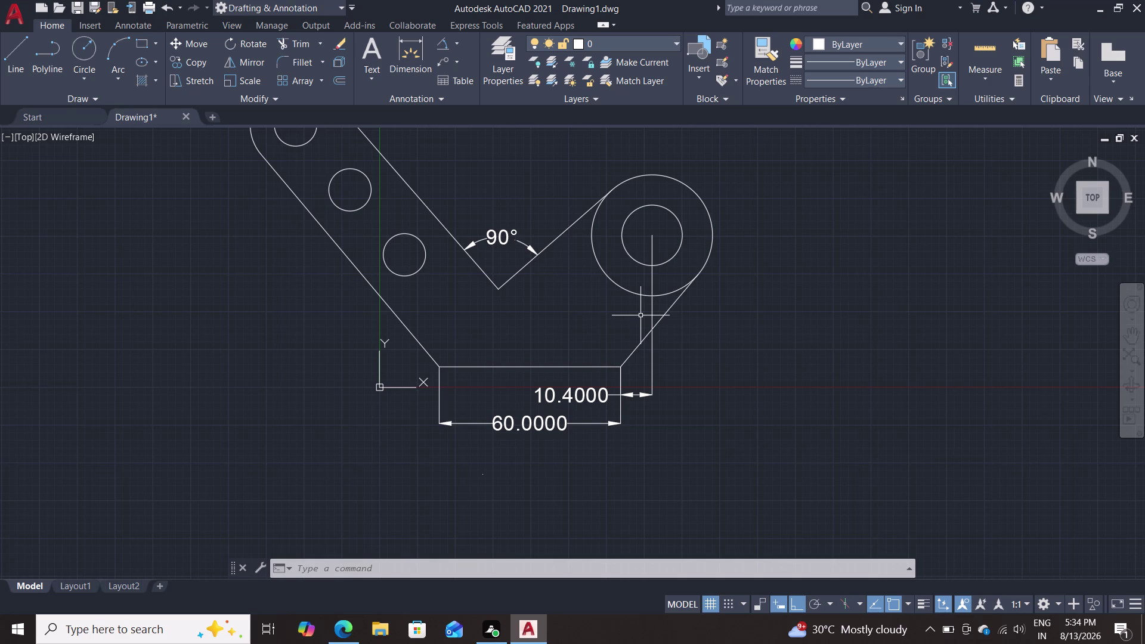
Add a 43.5000 vertical dimension from the ring boss centre to the base corner, placed to the right.
click(409, 58)
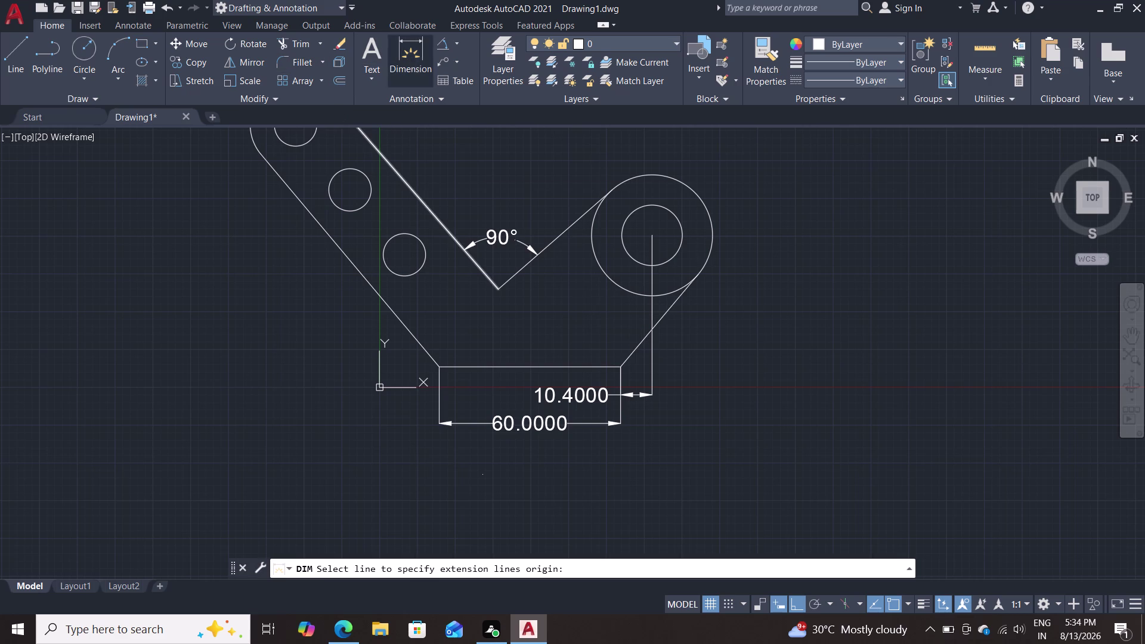
click(618, 370)
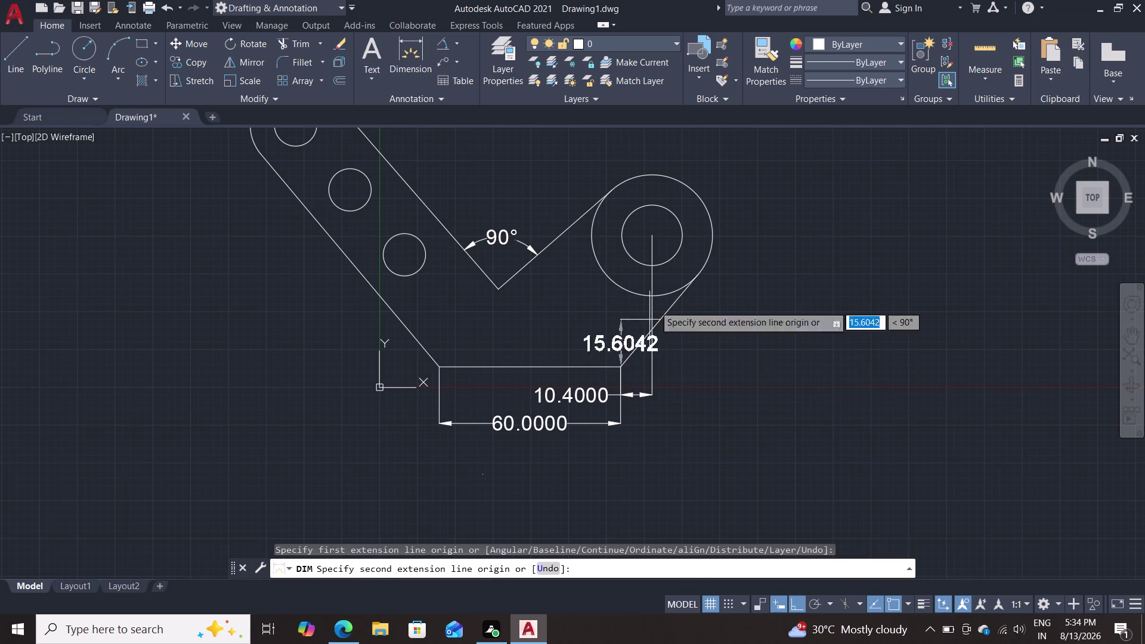
click(649, 239)
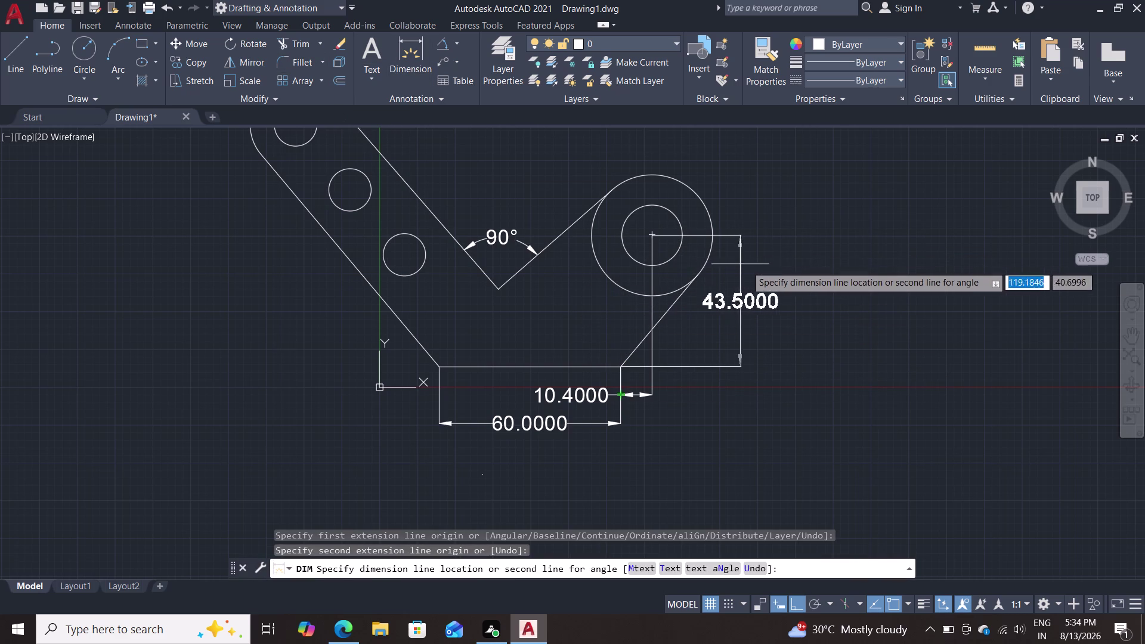
click(816, 272)
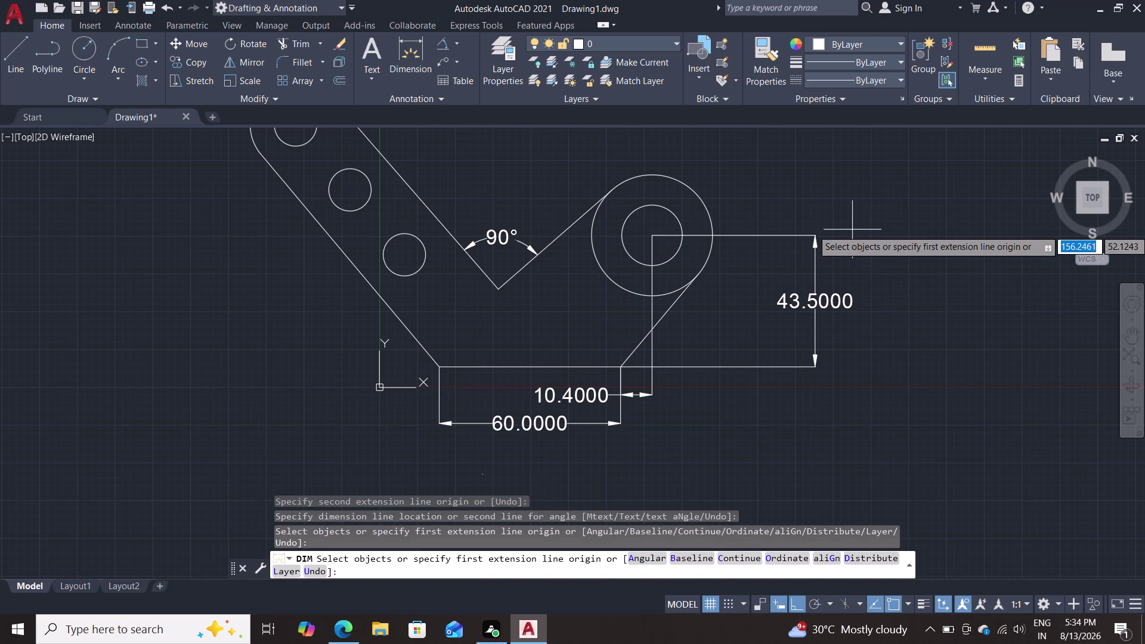
key(Escape)
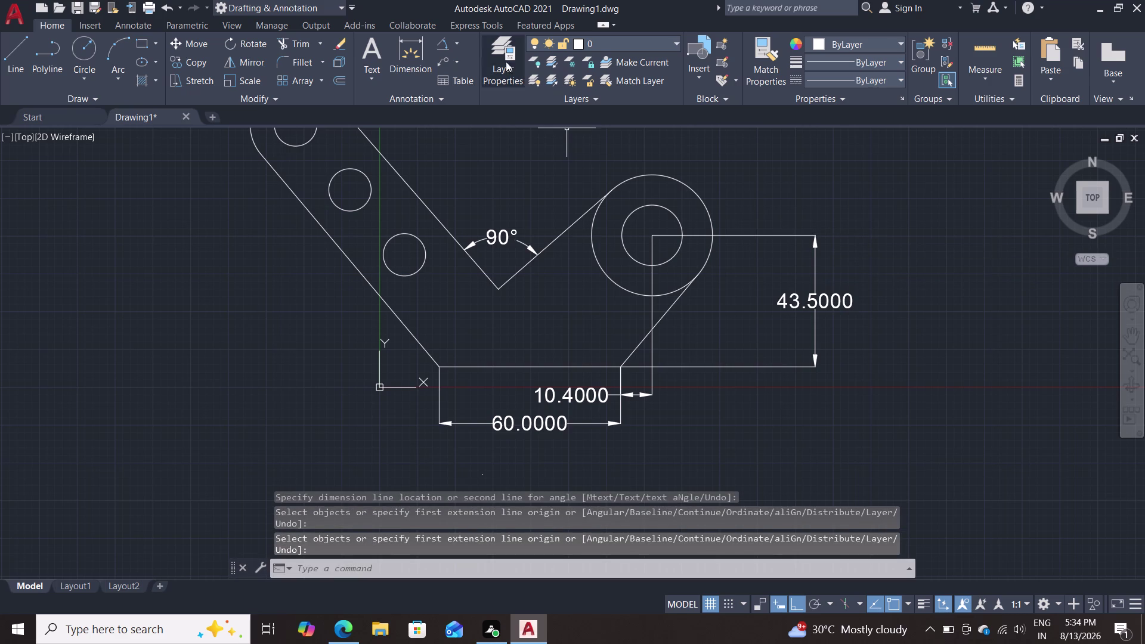
click(455, 40)
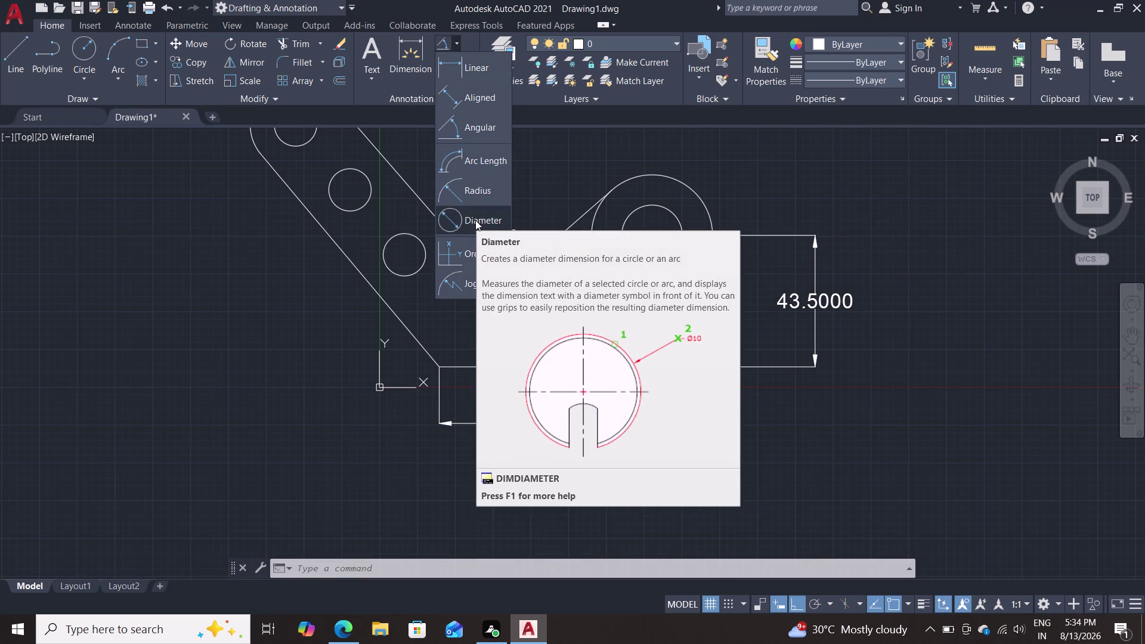
Dimension the ring boss's outer circle as Ø40.0000 and its inner hole as Ø20.0000.
click(475, 209)
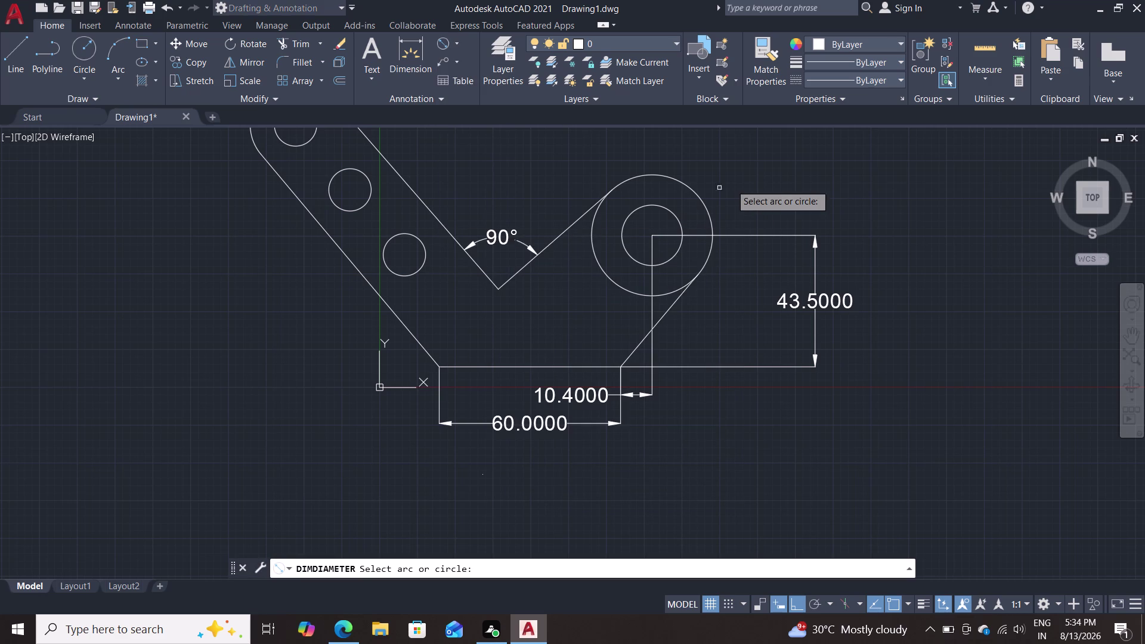
click(697, 191)
click(722, 168)
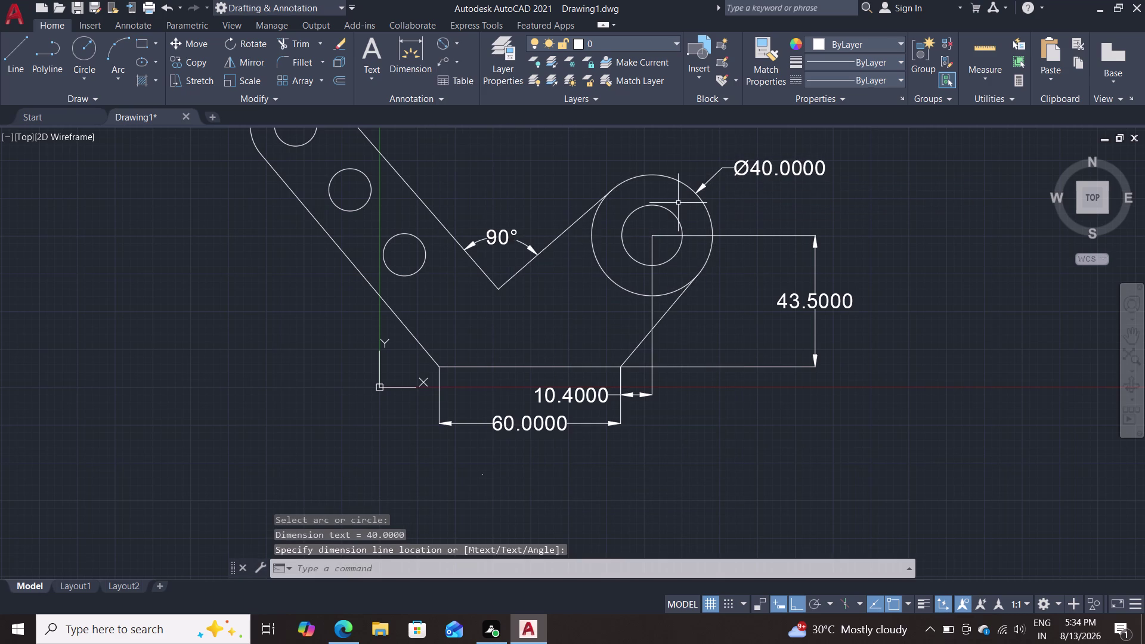
key(space)
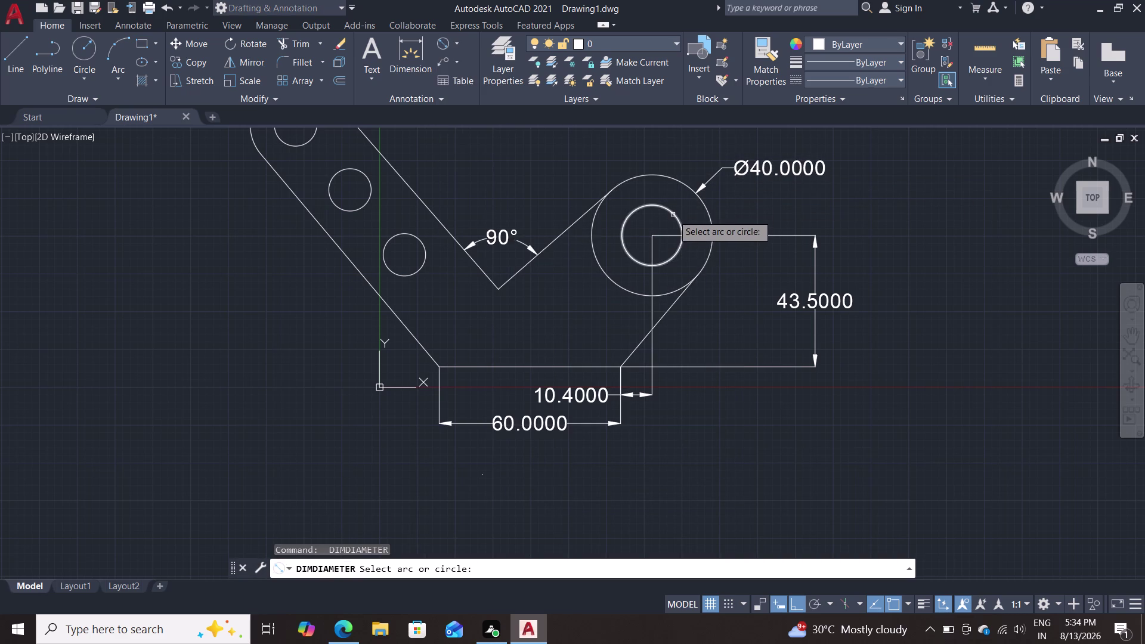
click(672, 215)
click(748, 210)
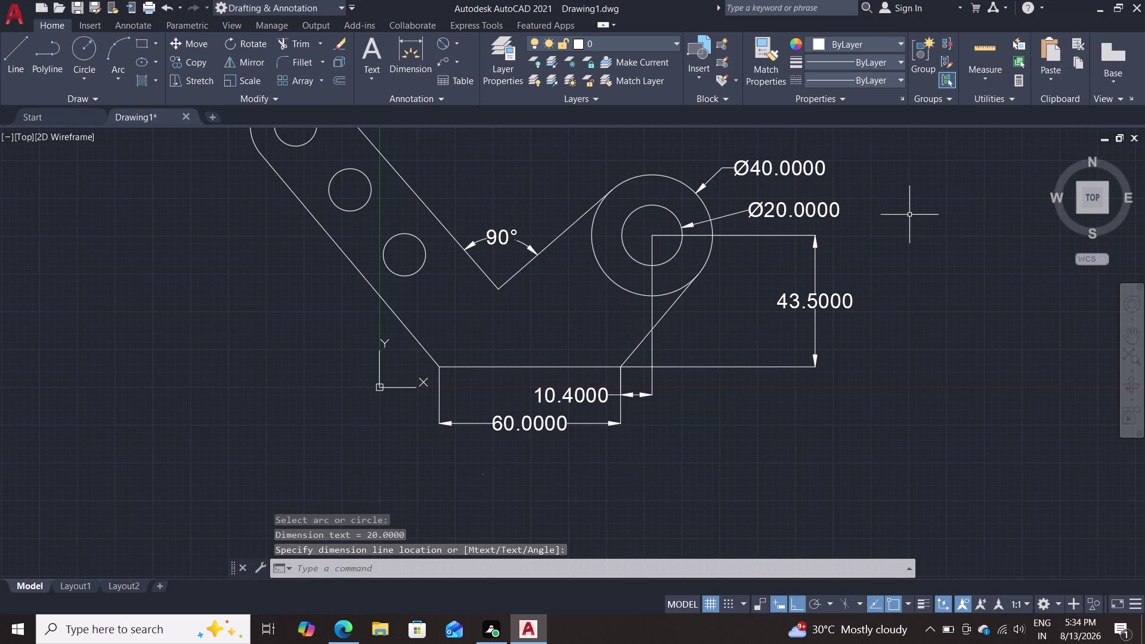
key(Escape)
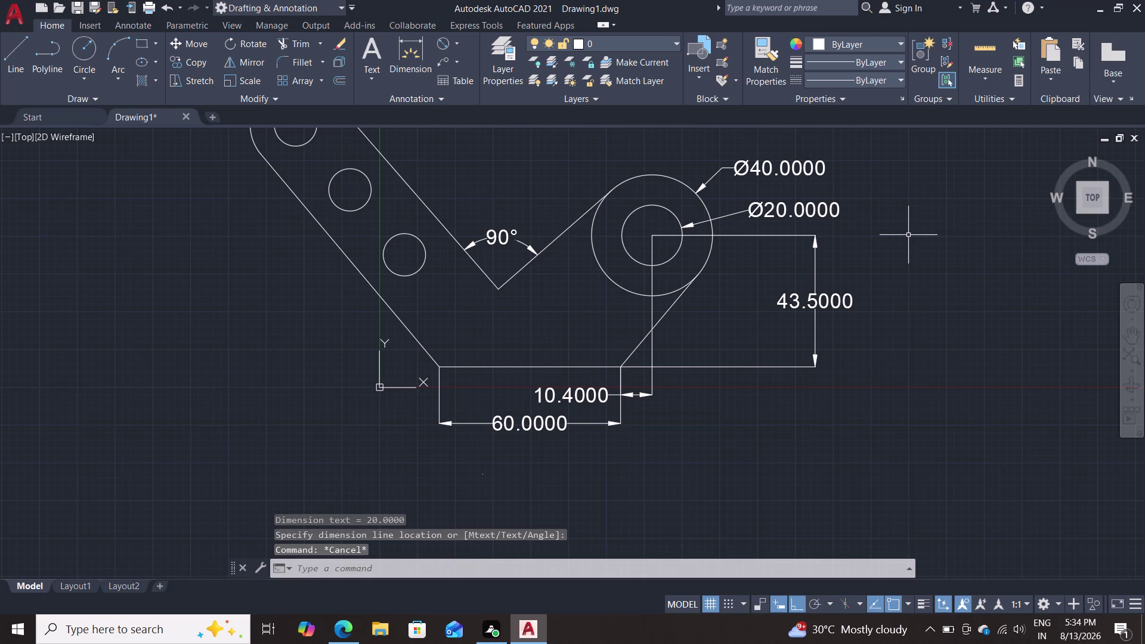
scroll(down, 3)
scroll(up, 3)
middle_drag(917, 257, 927, 261)
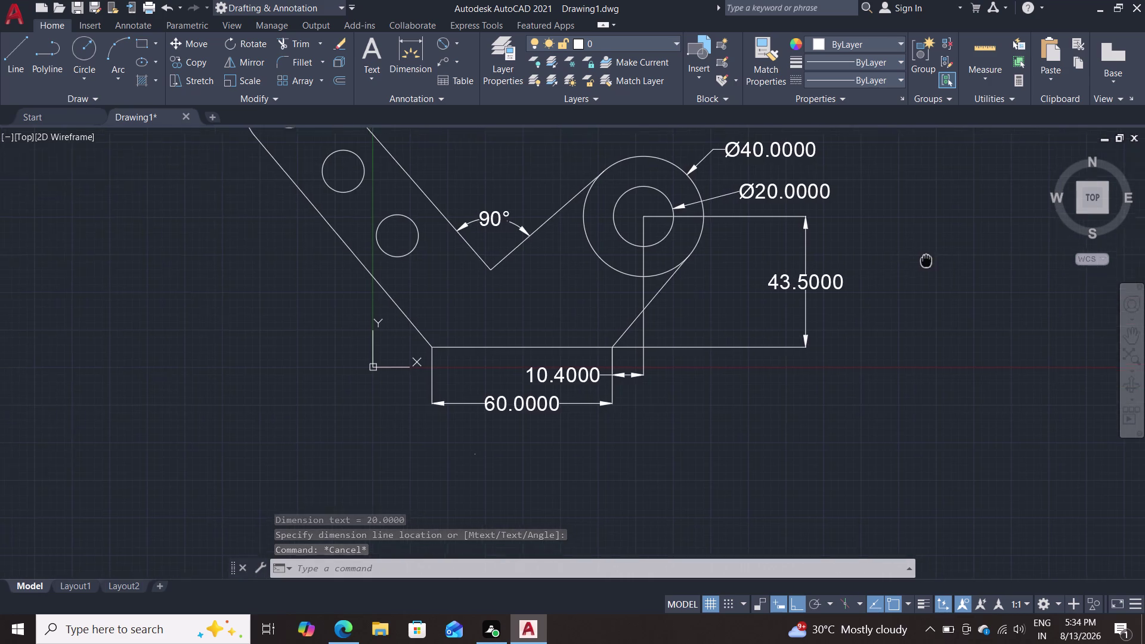
middle_drag(926, 261, 930, 312)
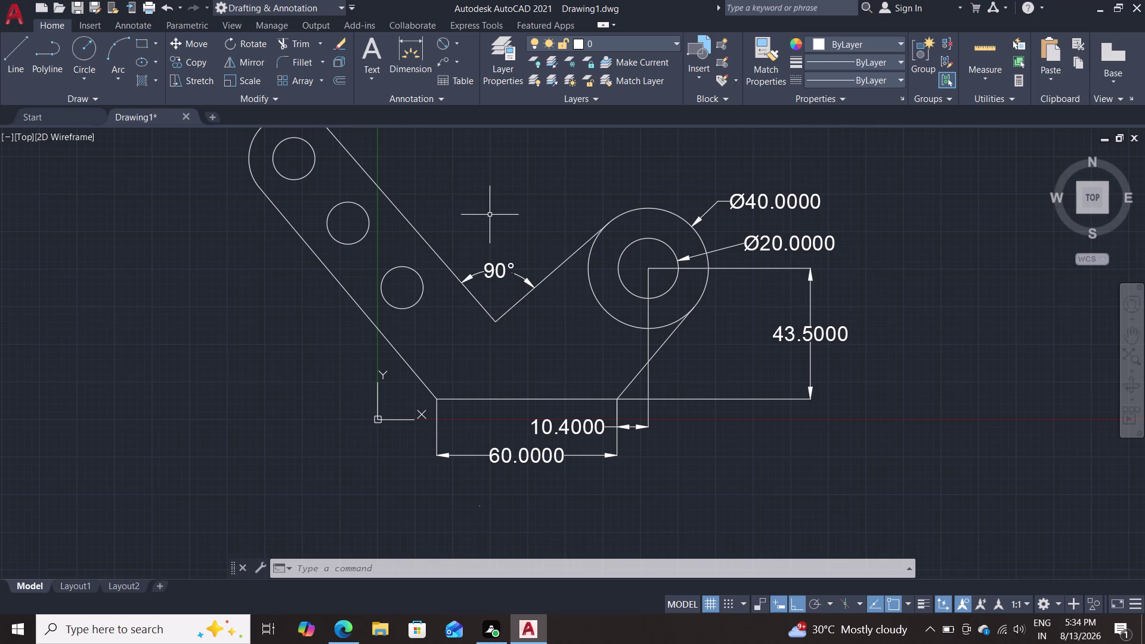
scroll(down, 3)
scroll(up, 3)
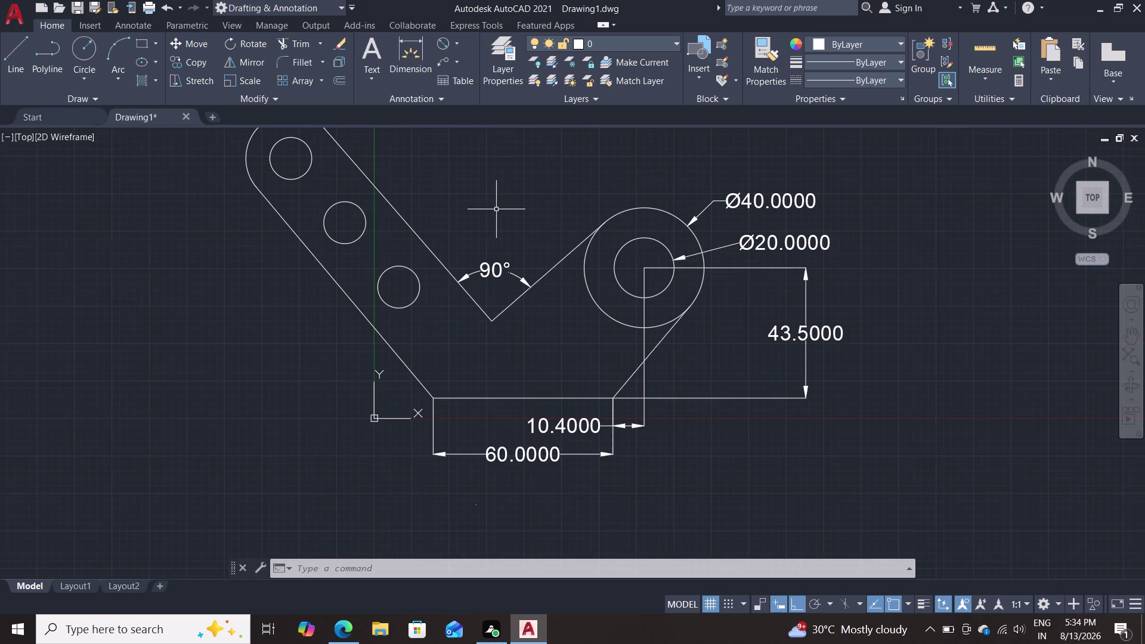
click(469, 294)
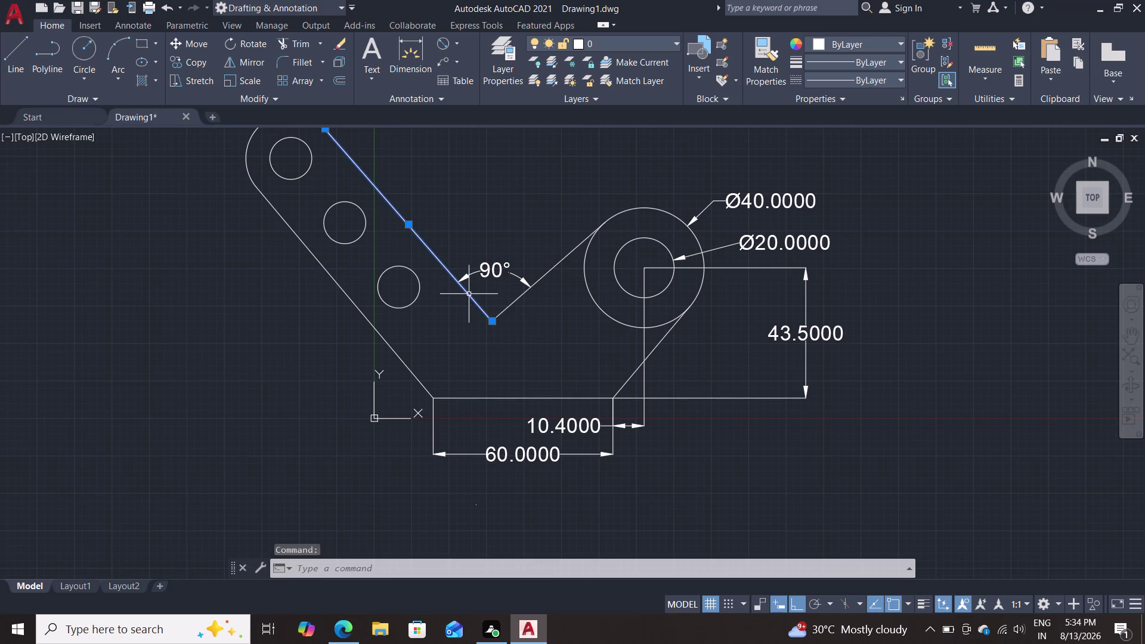
click(493, 320)
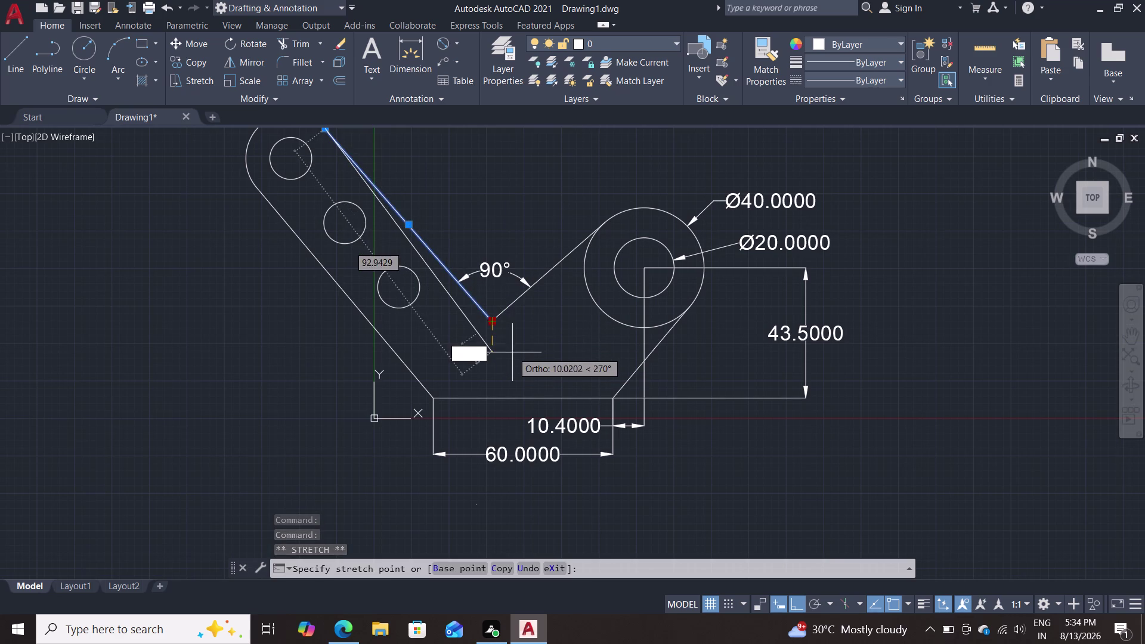
key(Escape)
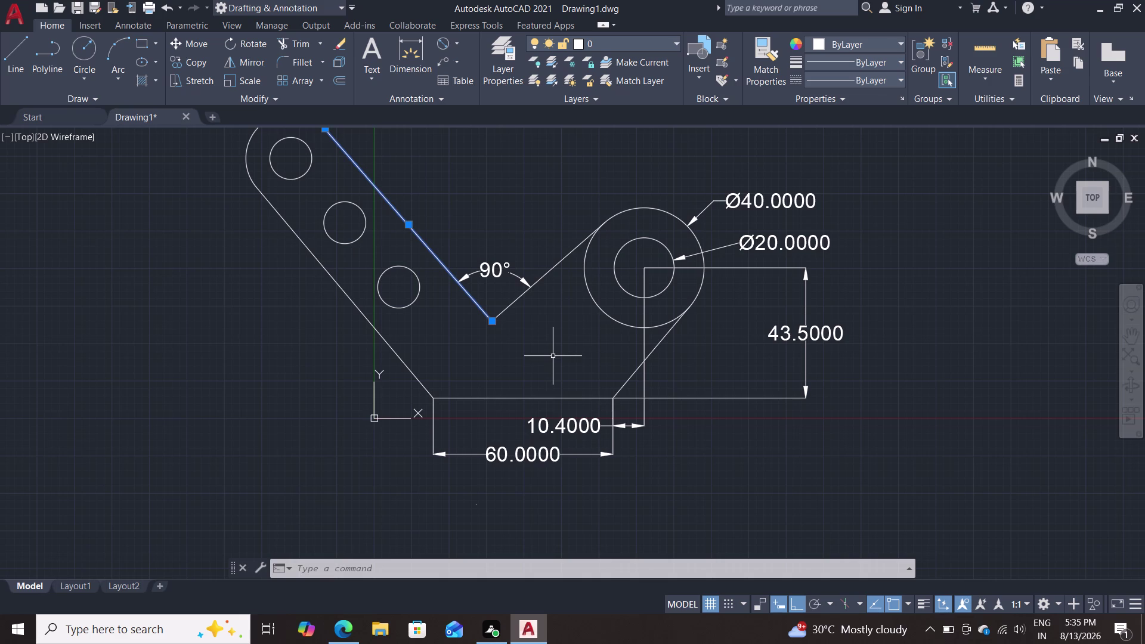
key(Escape)
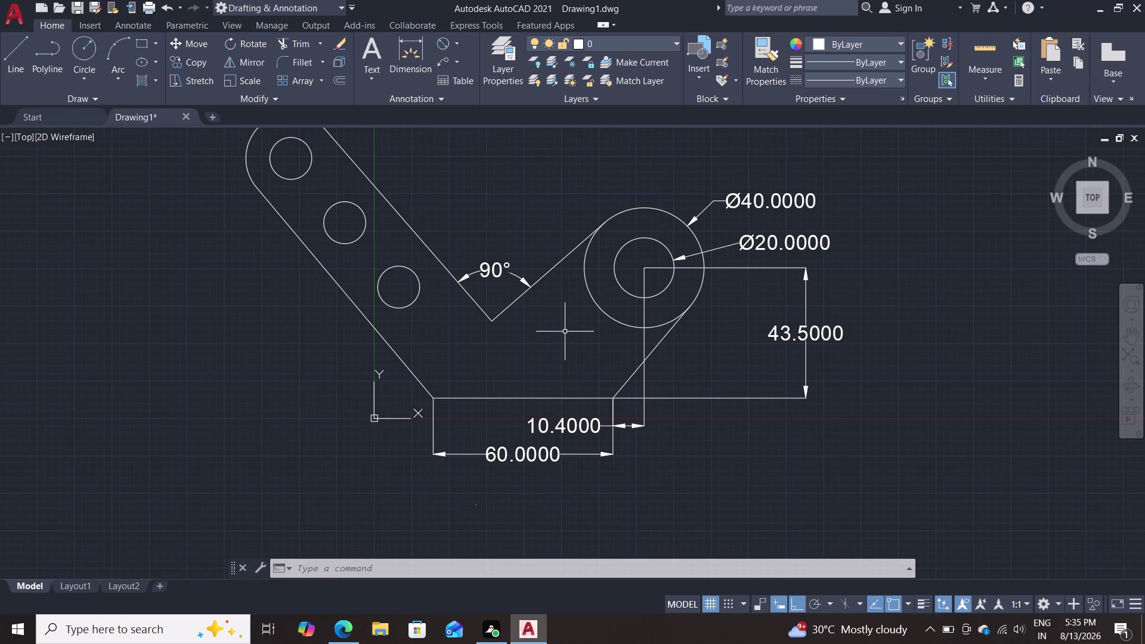
middle_drag(470, 223, 492, 329)
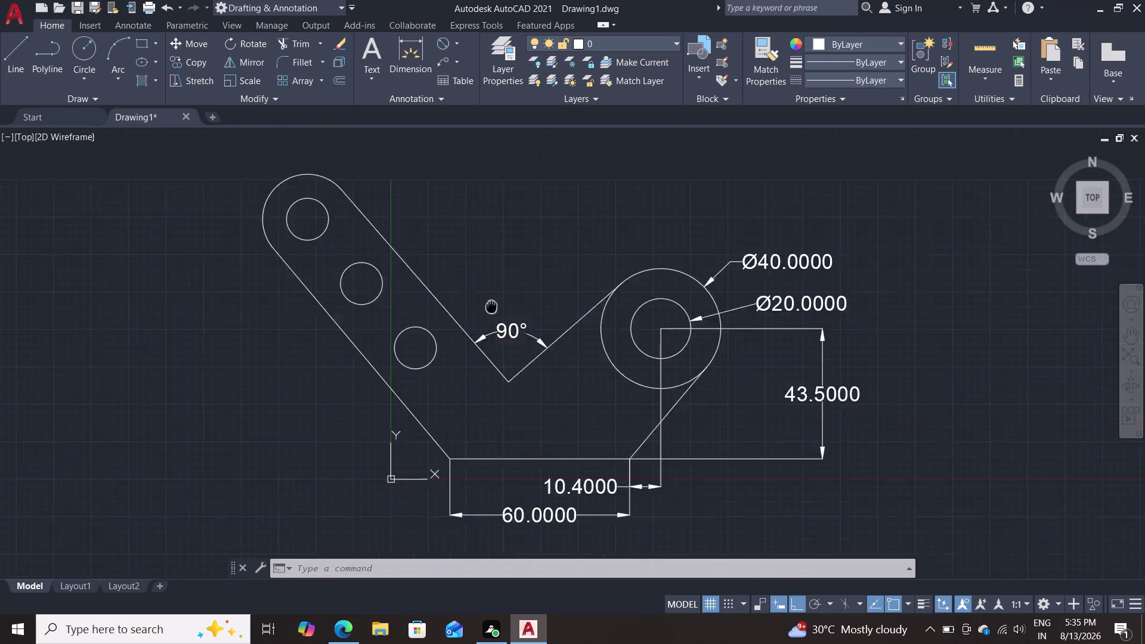
Dimension the 18.0000 spacing between the first two left-arm hole centres above the lever.
middle_drag(492, 330, 493, 332)
triple_click(407, 52)
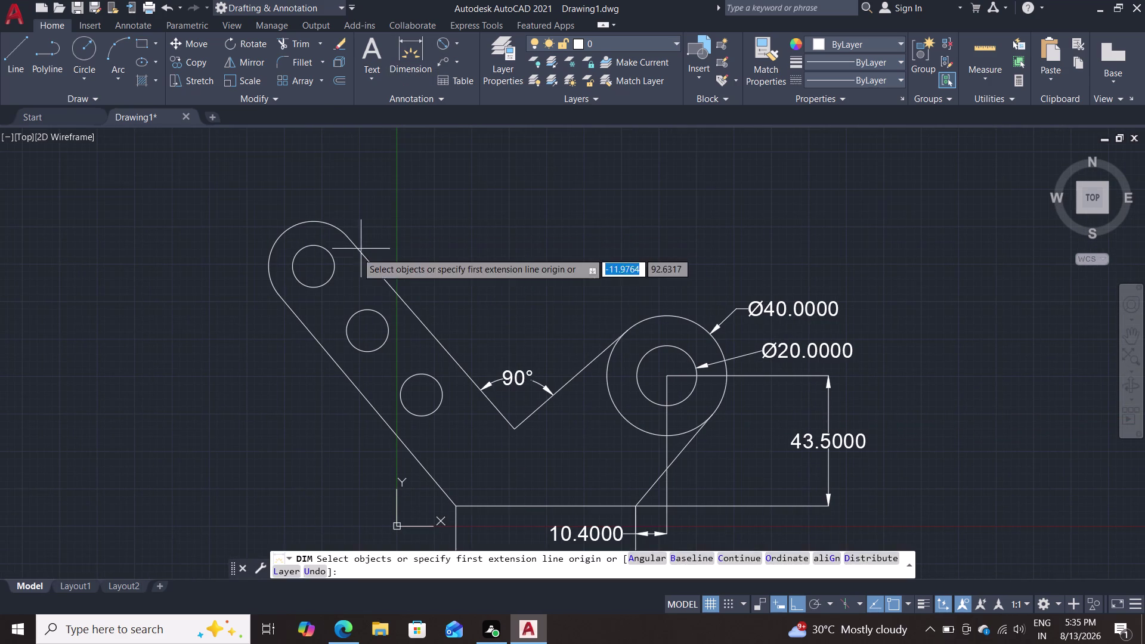
click(315, 265)
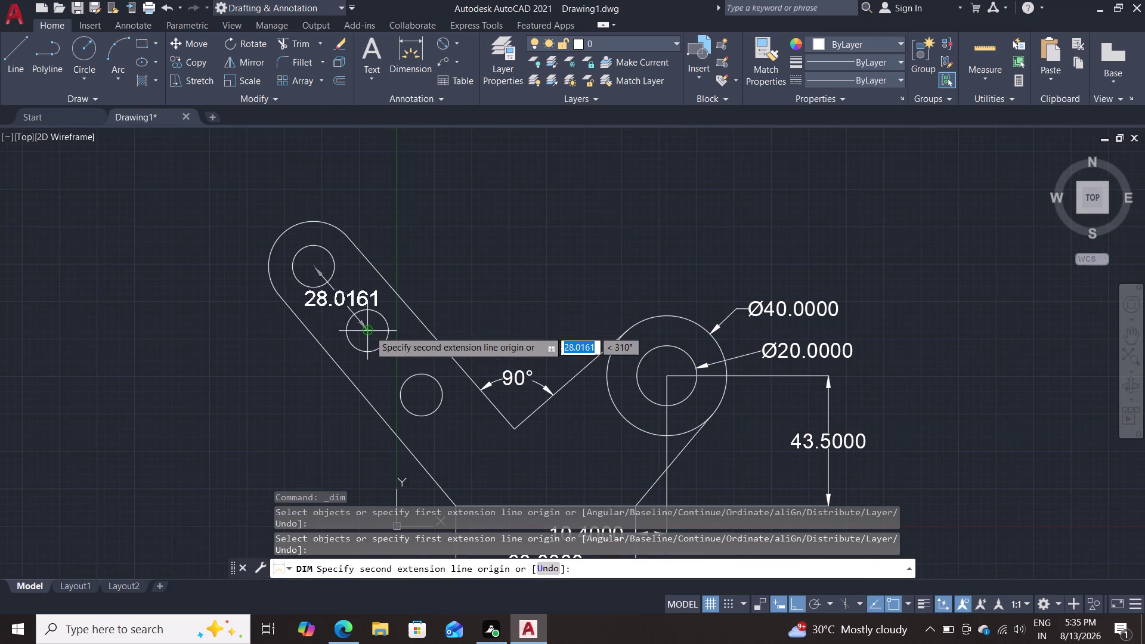
click(369, 330)
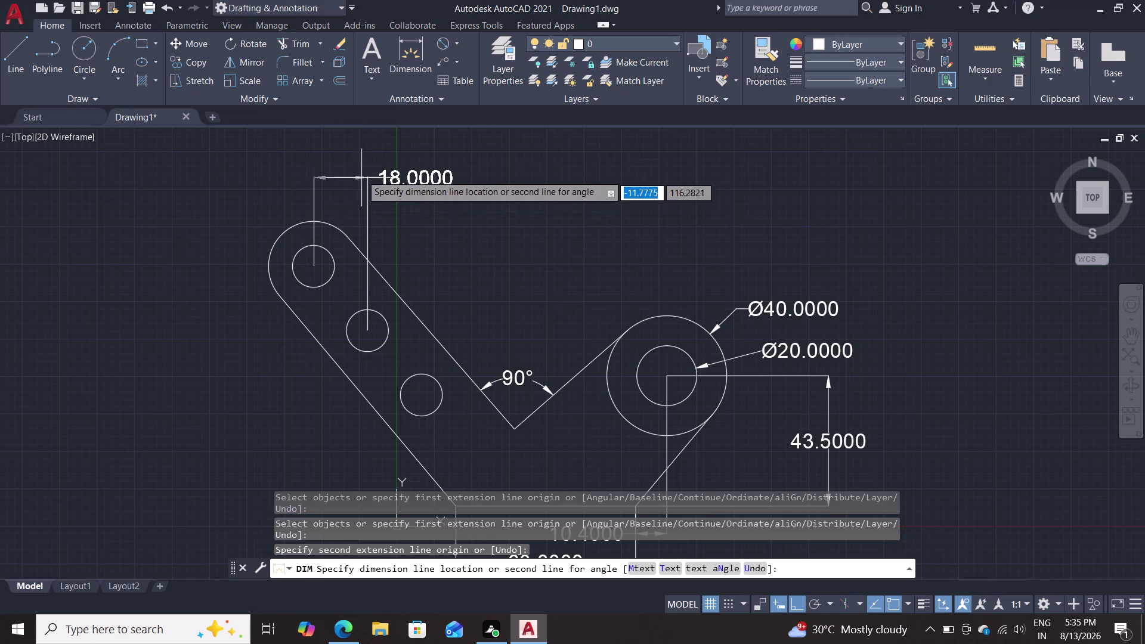
click(362, 150)
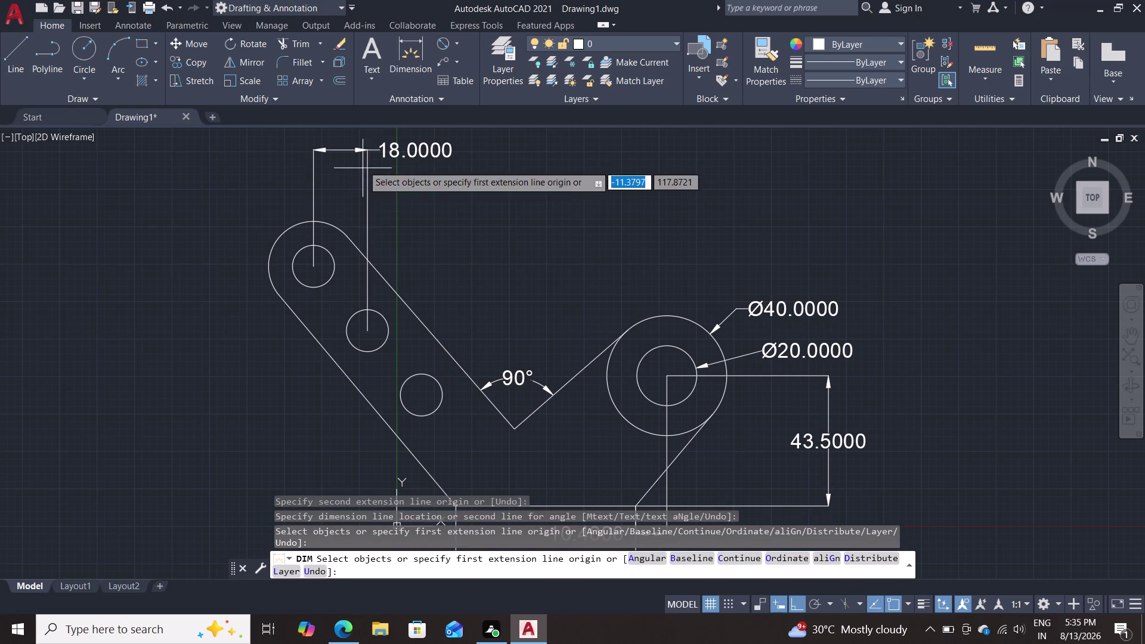
Add a second 18.0000 horizontal dimension between the second and third hole centres.
click(411, 63)
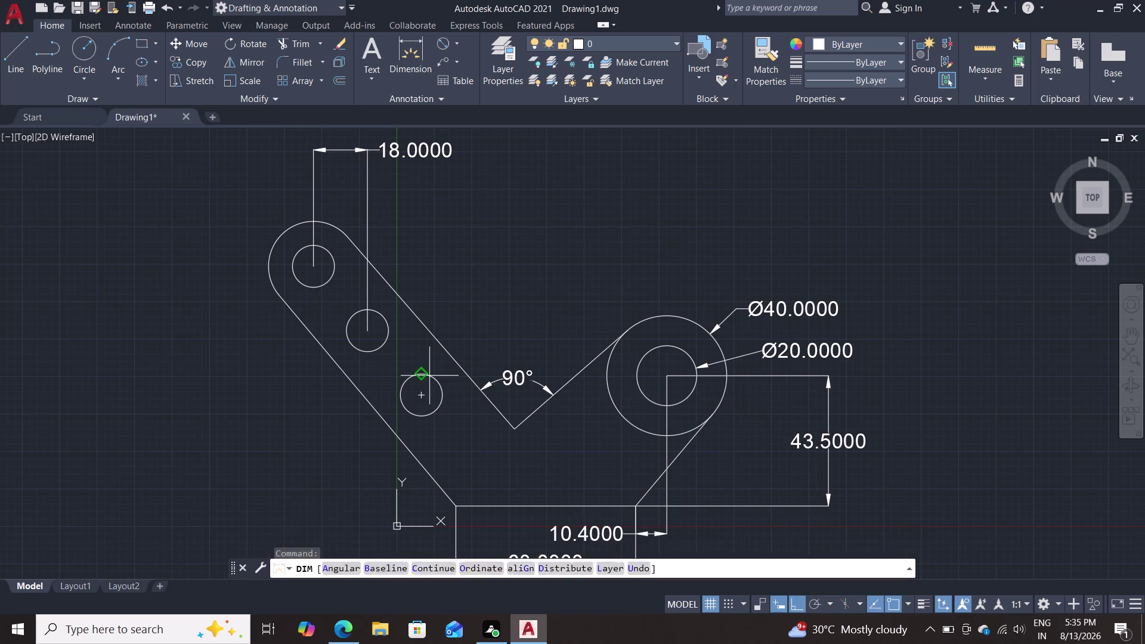
click(422, 394)
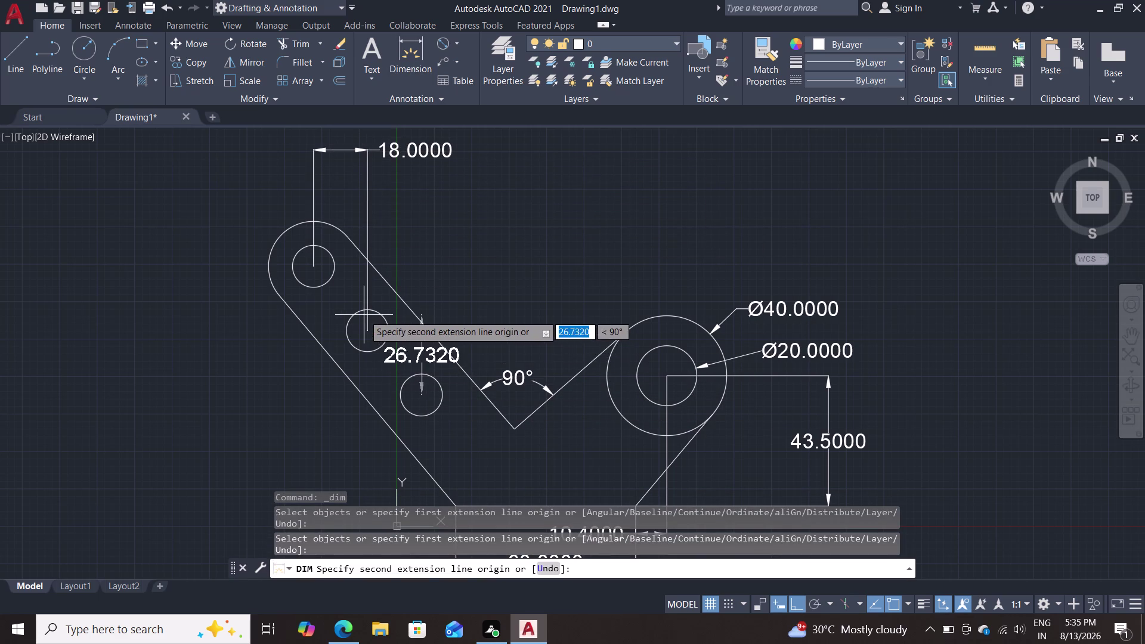
click(369, 326)
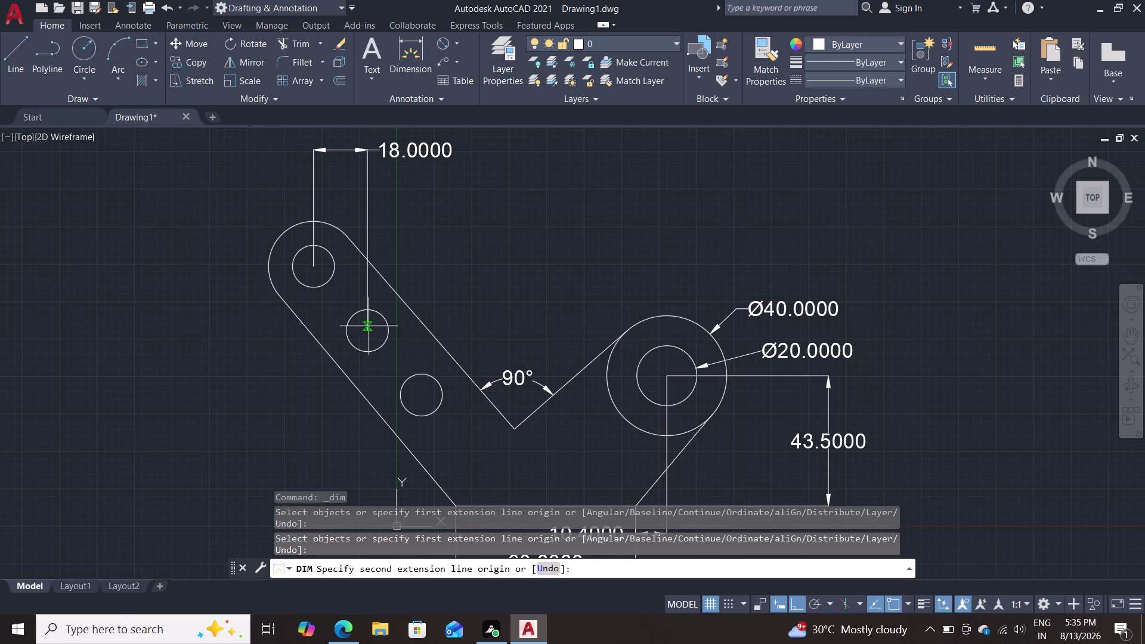
double_click(477, 191)
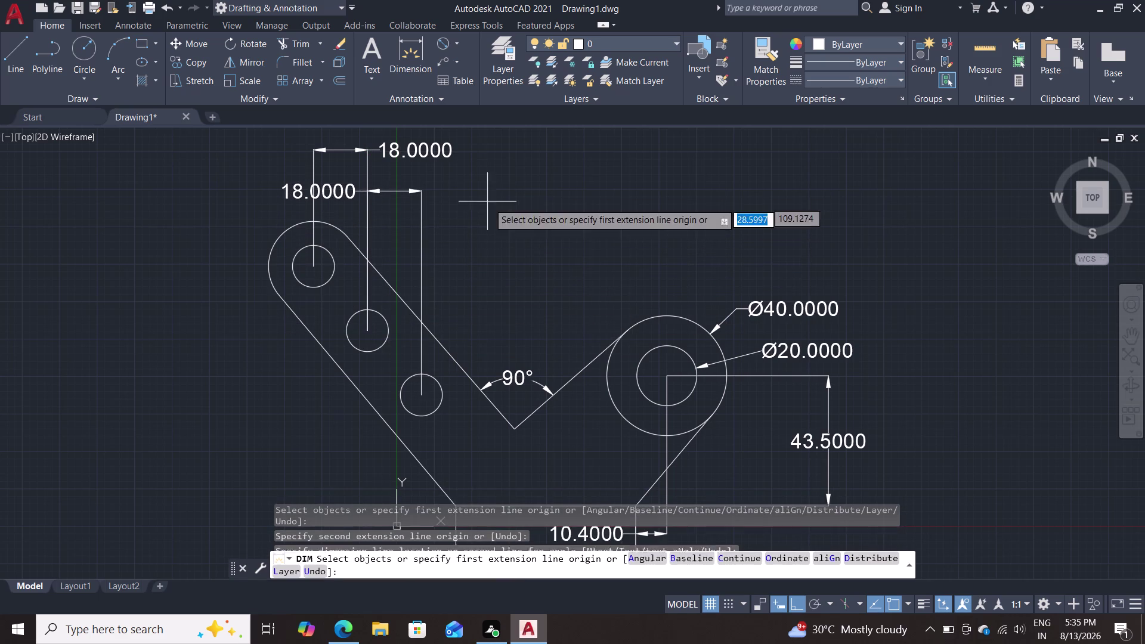
key(Escape)
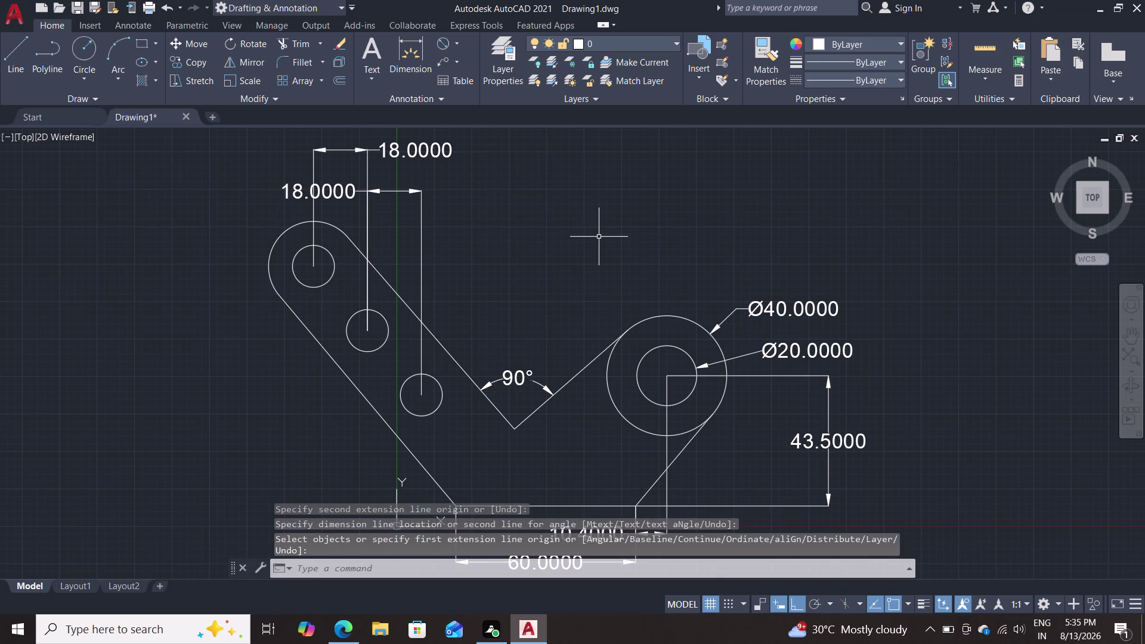
scroll(down, 3)
scroll(up, 3)
scroll(up, 3)
middle_drag(602, 225, 608, 208)
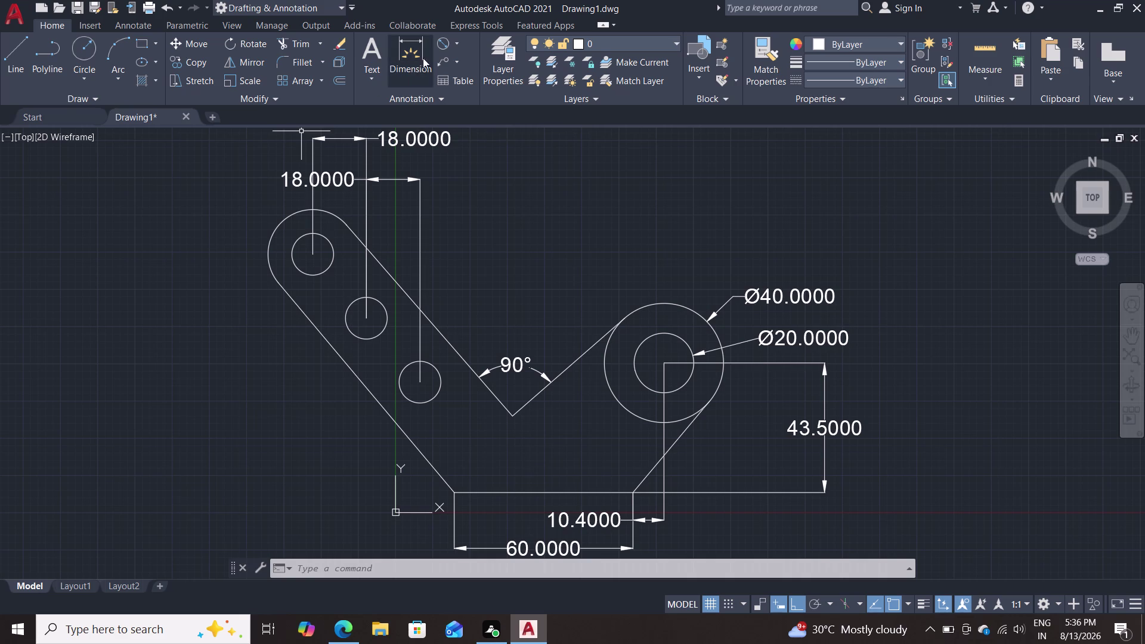
Dimension the 80.0000 height from the upper ring centre to the base, left of the lever.
click(411, 56)
click(310, 250)
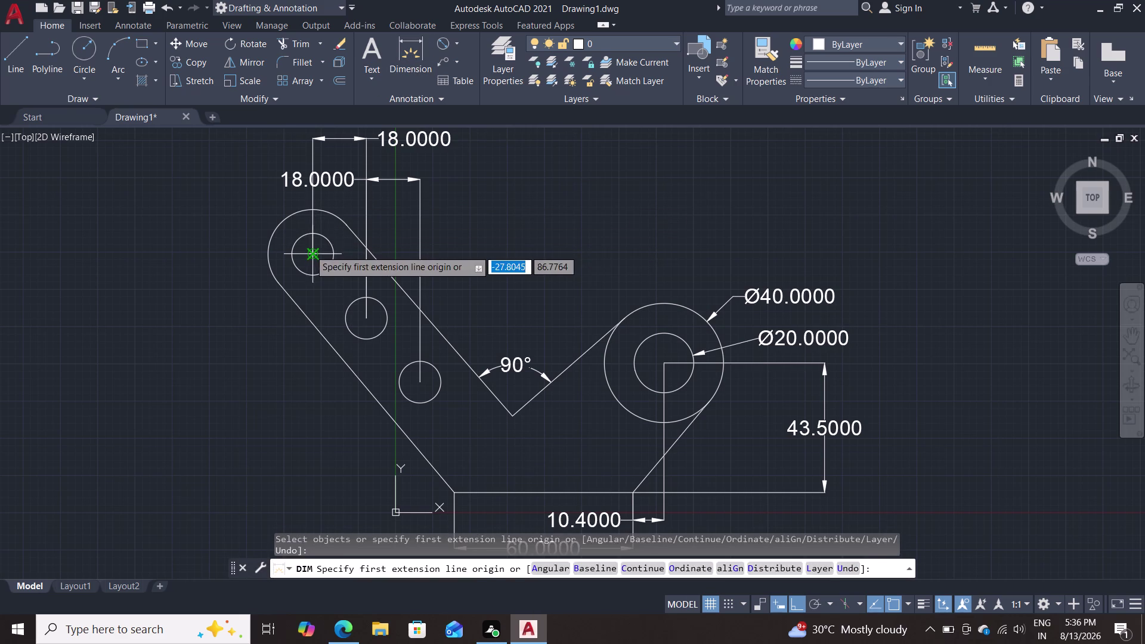
middle_drag(485, 456, 507, 345)
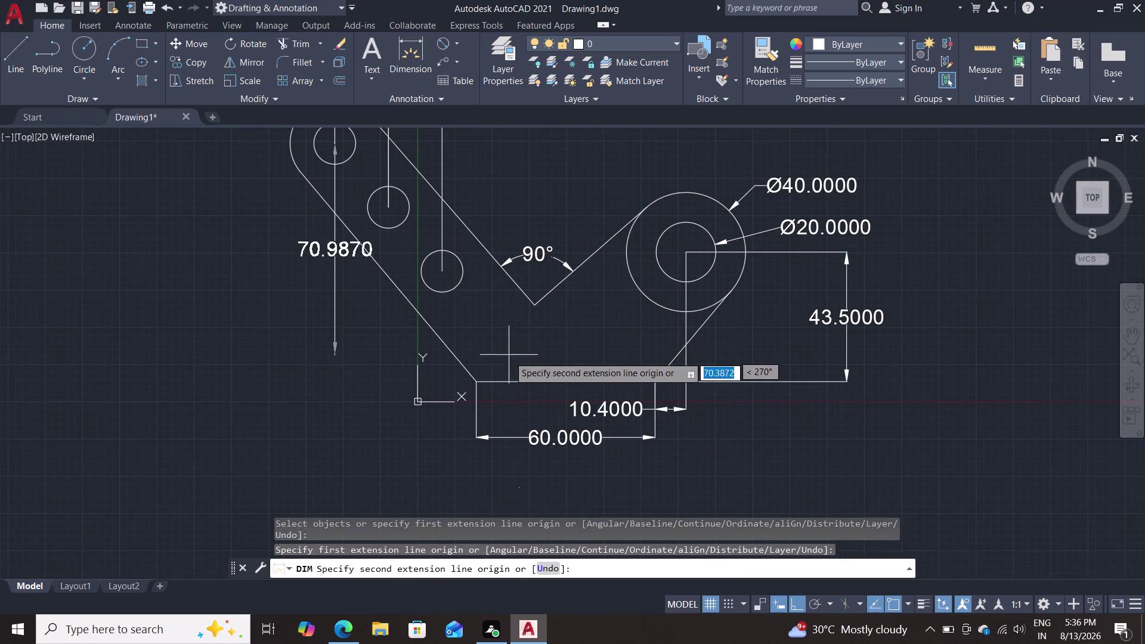
click(476, 383)
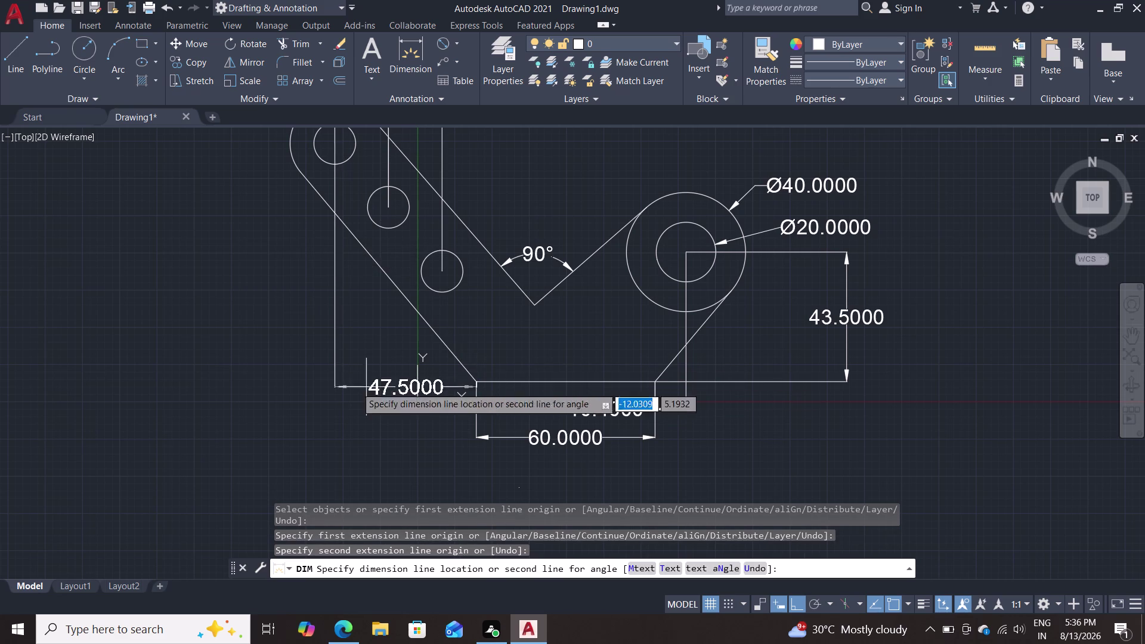
click(235, 332)
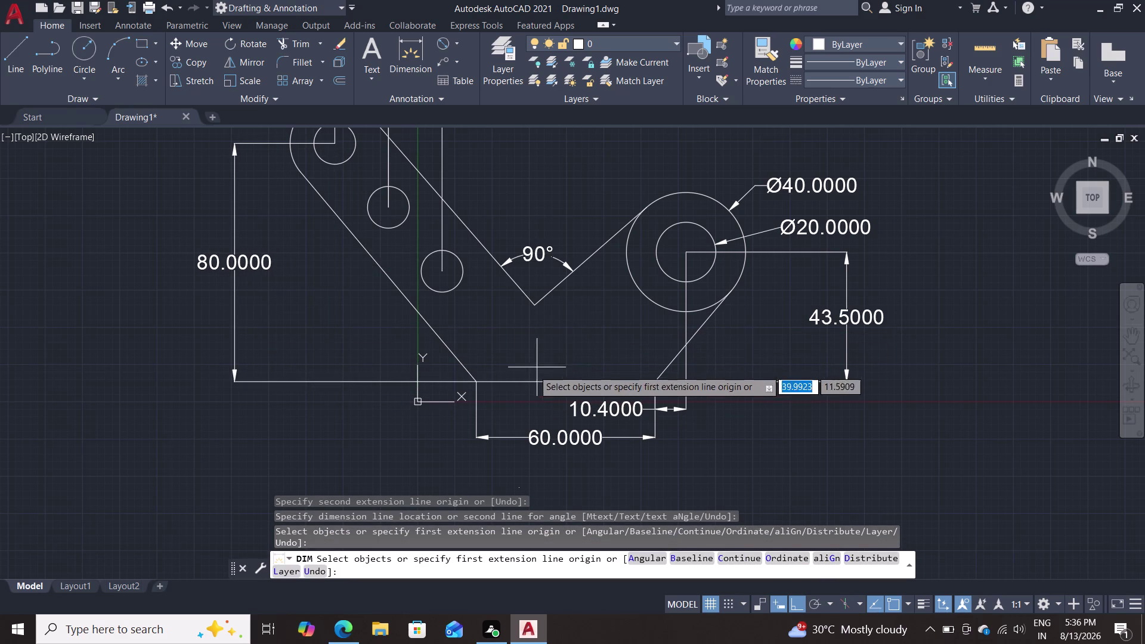
Add a 47.5000 horizontal dimension from the base corner to the upper ring centre, below the base.
click(477, 382)
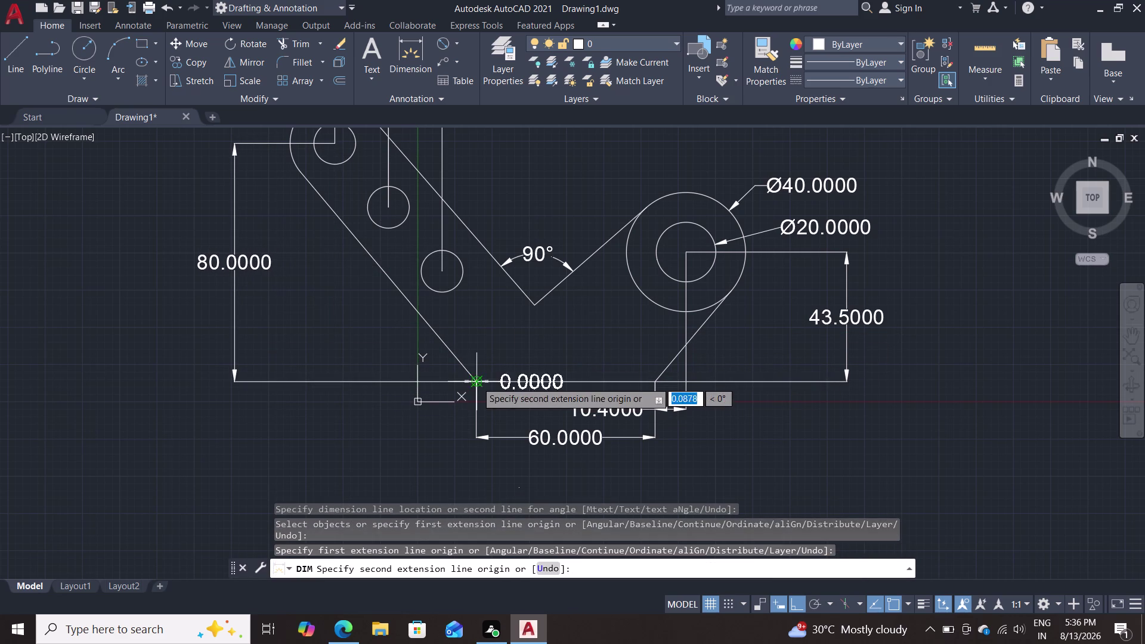
middle_drag(329, 288, 326, 390)
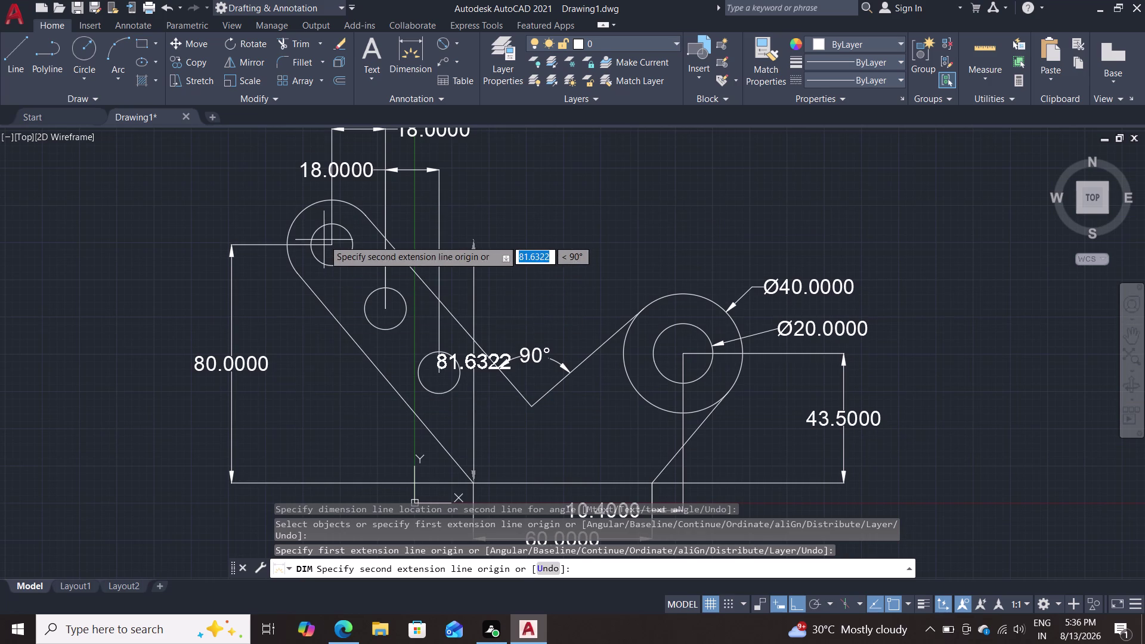
click(331, 244)
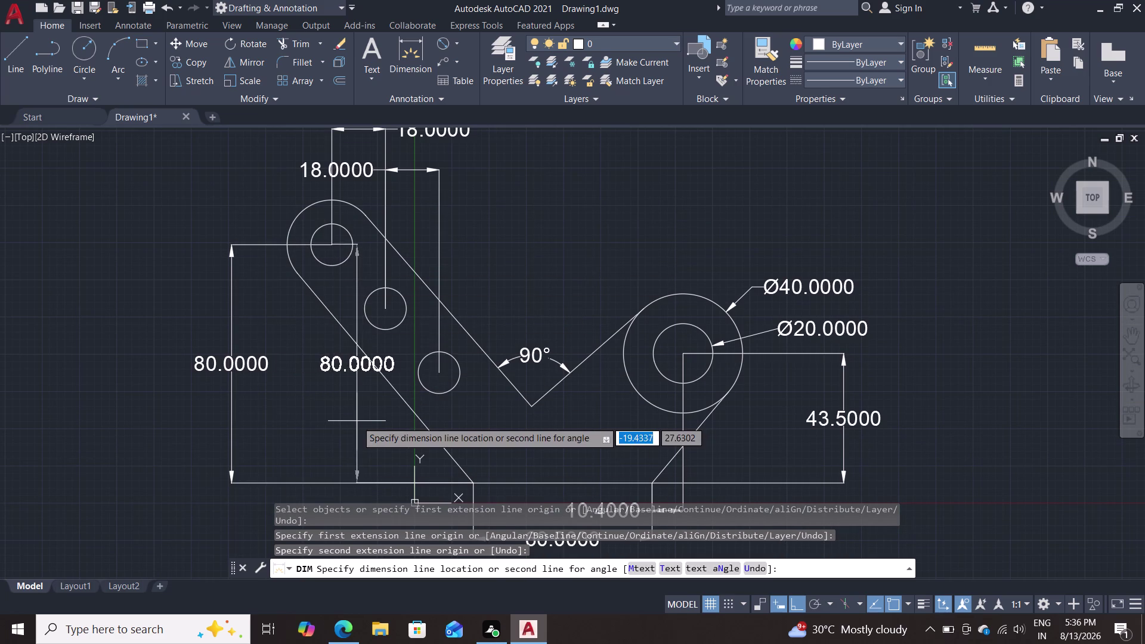
middle_drag(358, 414, 390, 294)
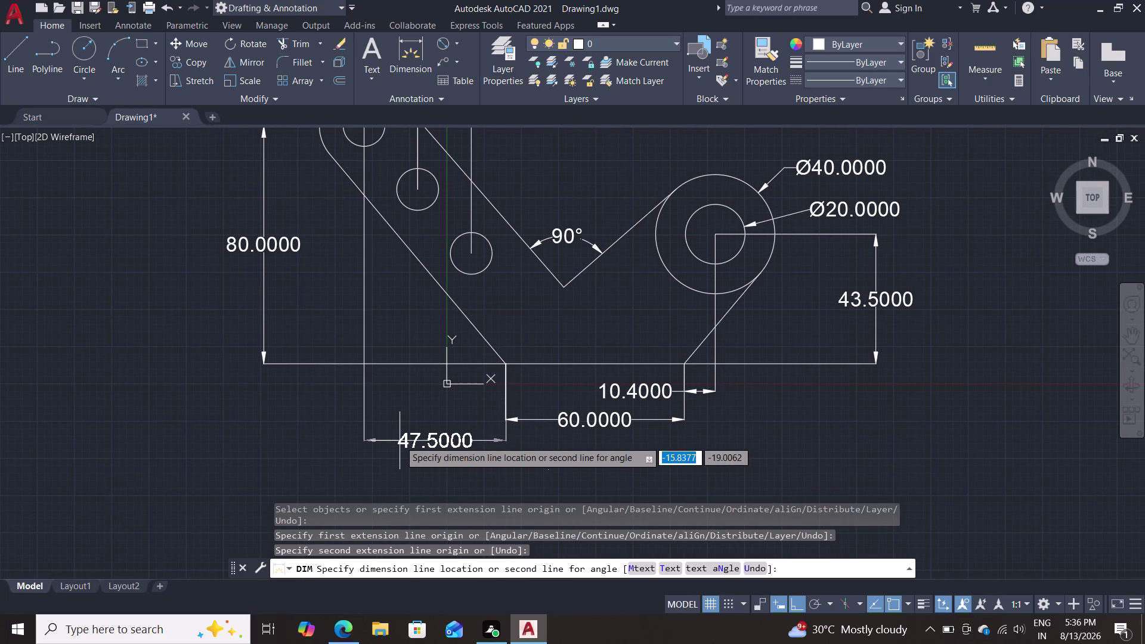
click(400, 441)
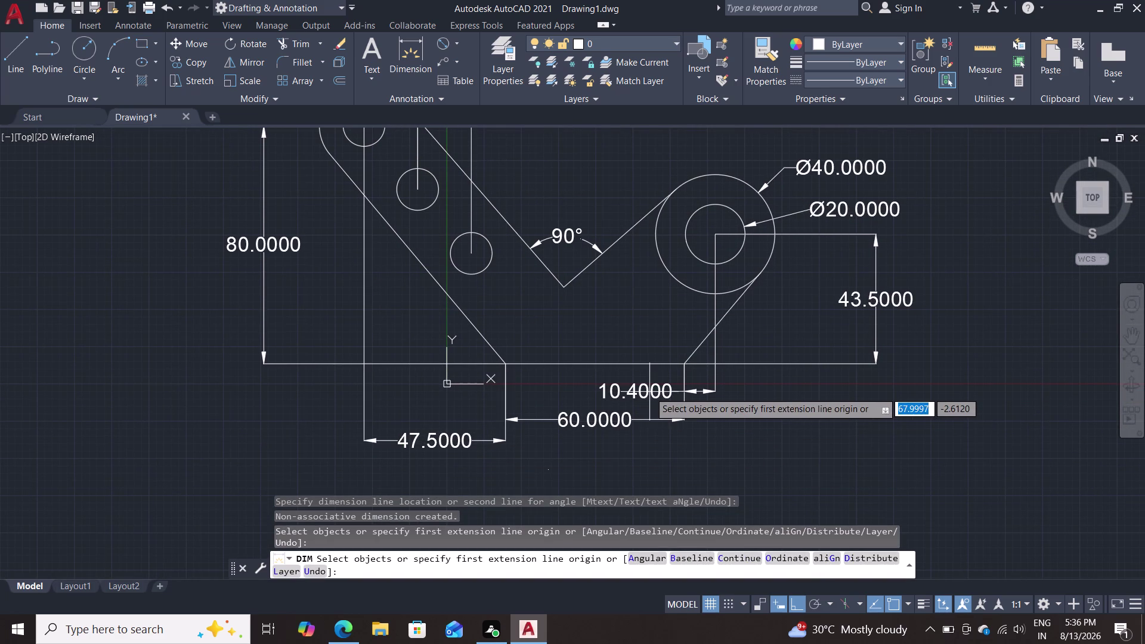
key(Escape)
scroll(down, 3)
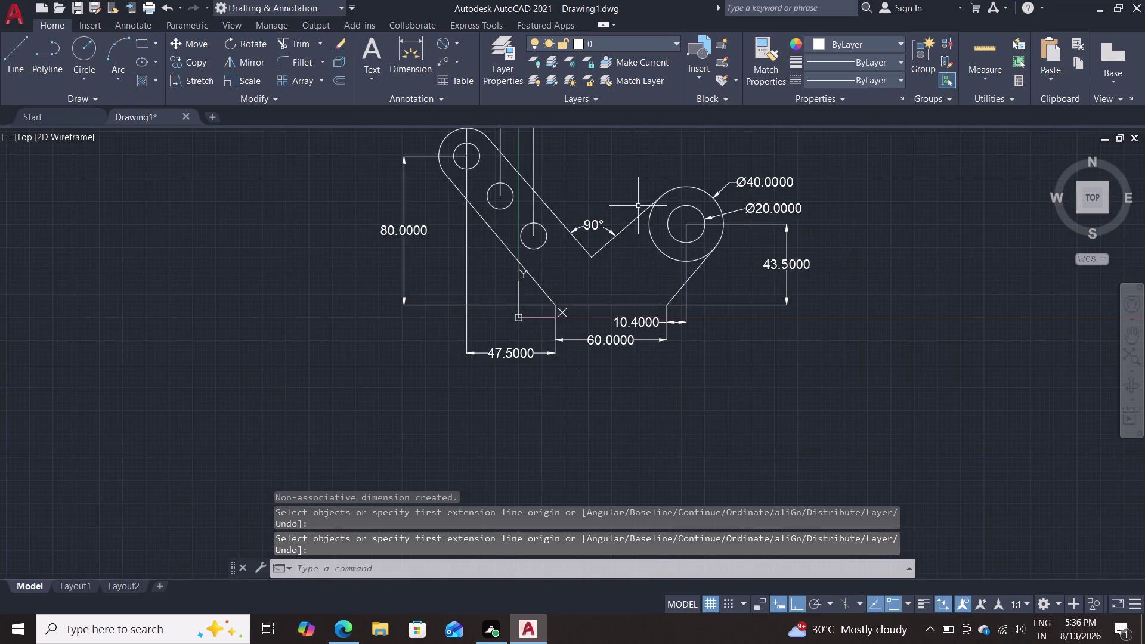
scroll(up, 3)
middle_drag(636, 202, 634, 334)
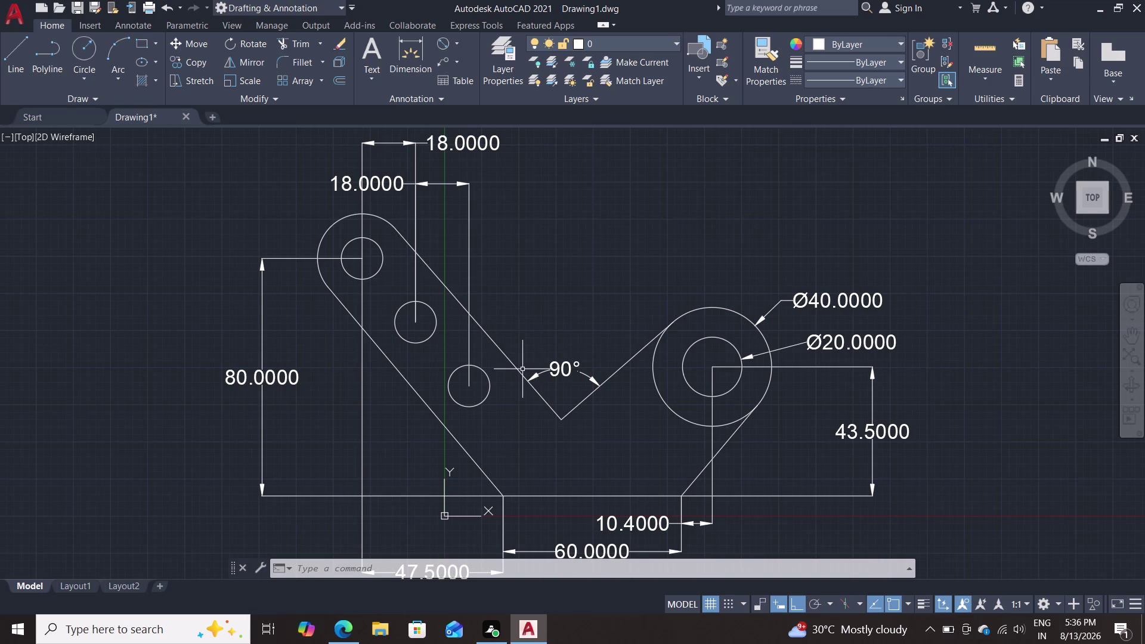
Draw a line tangent to the upper-left ring down to point 52.6906,25, past the V.
key(l)
key(Return)
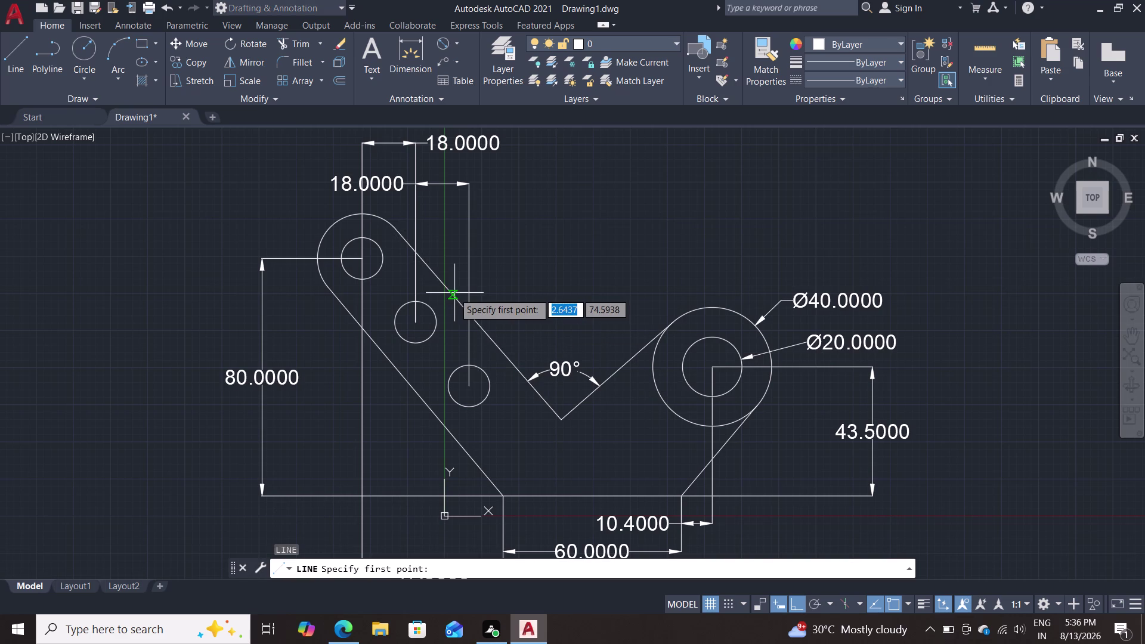
text(tan)
key(Return)
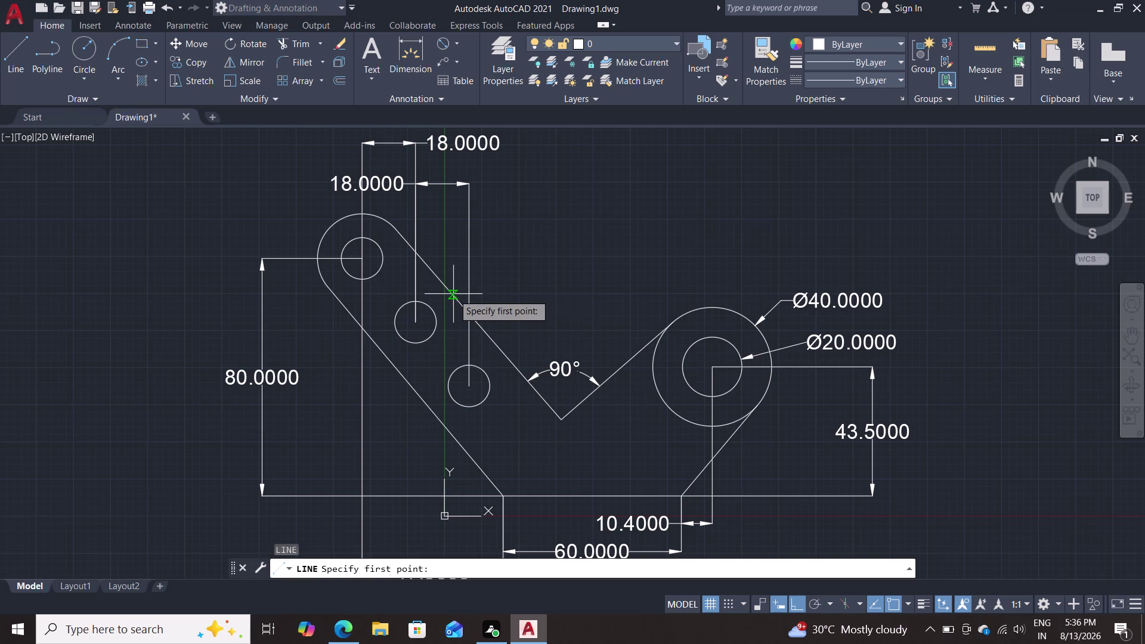
click(392, 222)
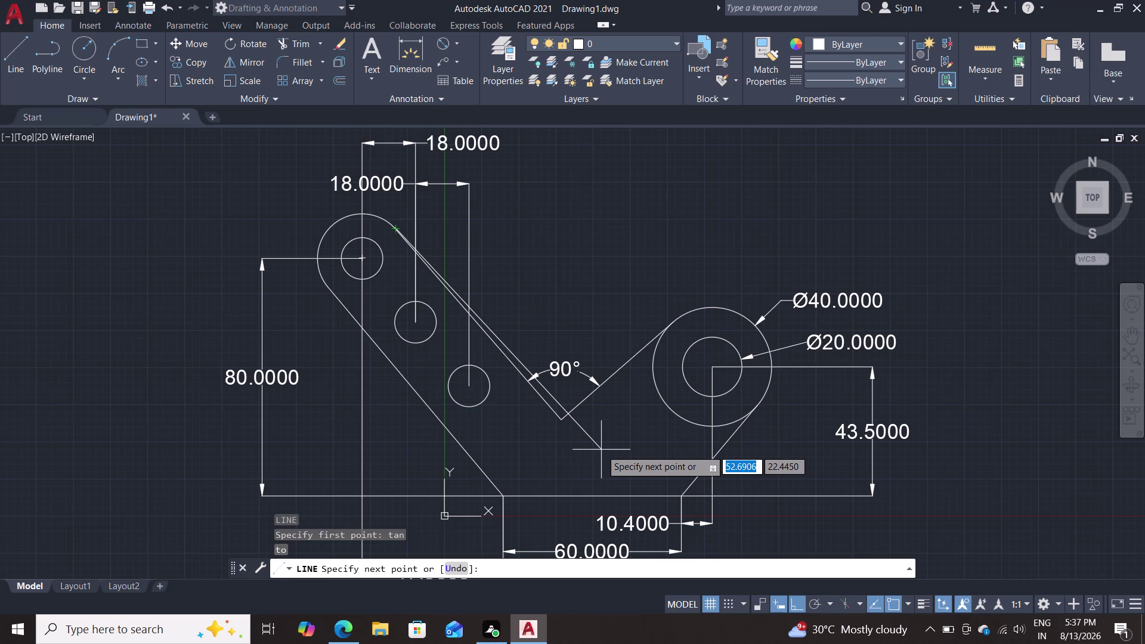
key(Tab)
text(25)
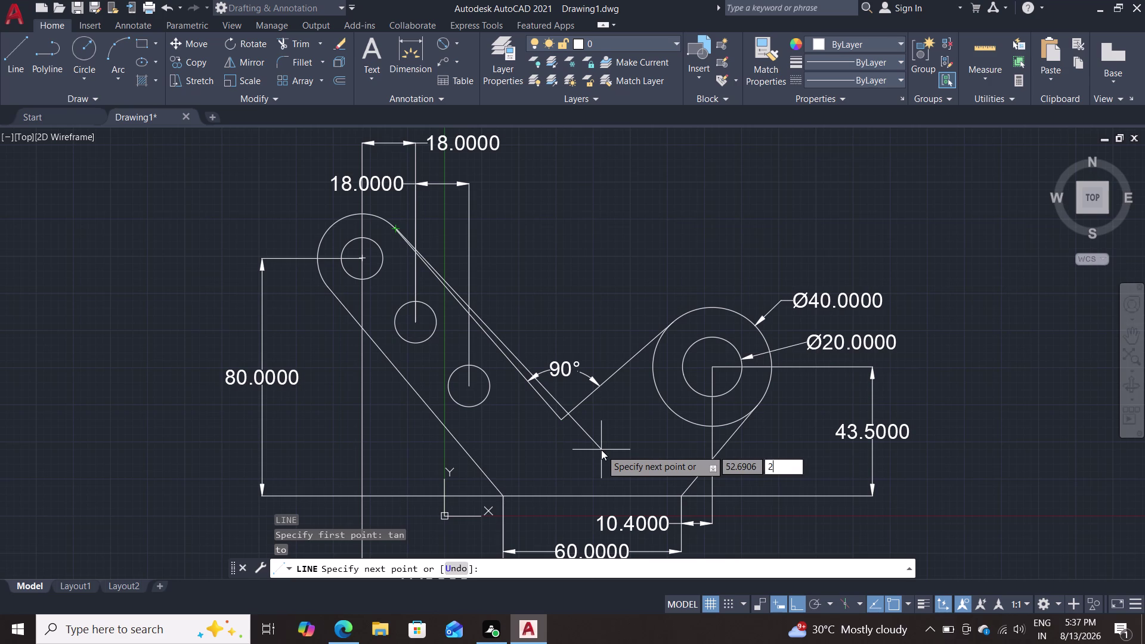
key(Return)
key(Escape)
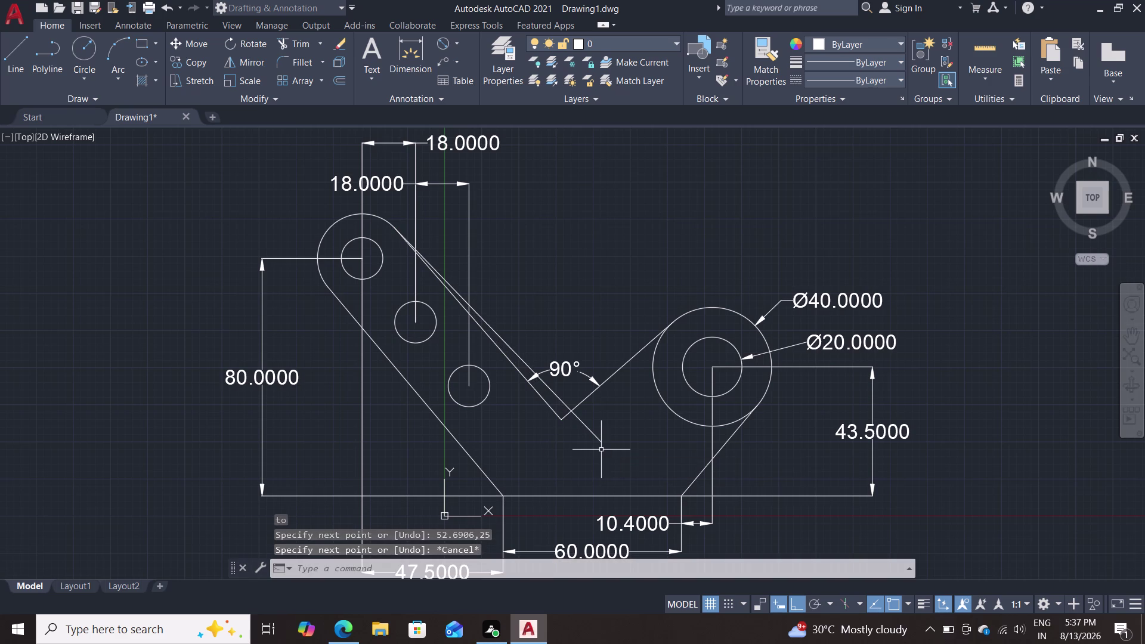
click(572, 370)
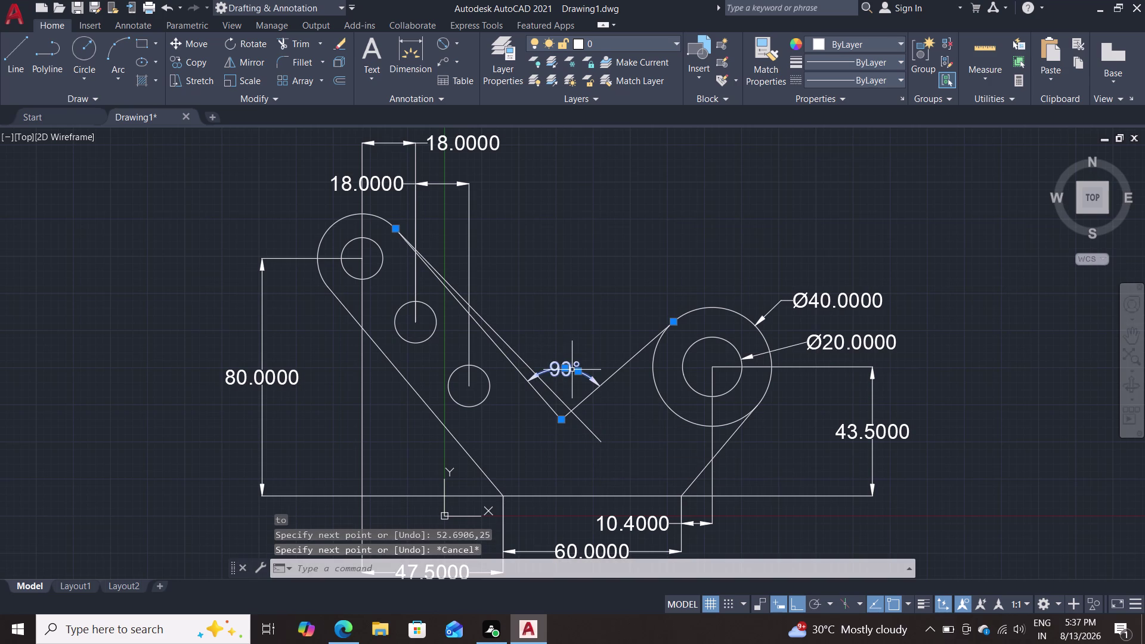
Erase the 90° angle dimension and the overshooting tangent line, abandoning an angular dimension attempt.
key(Delete)
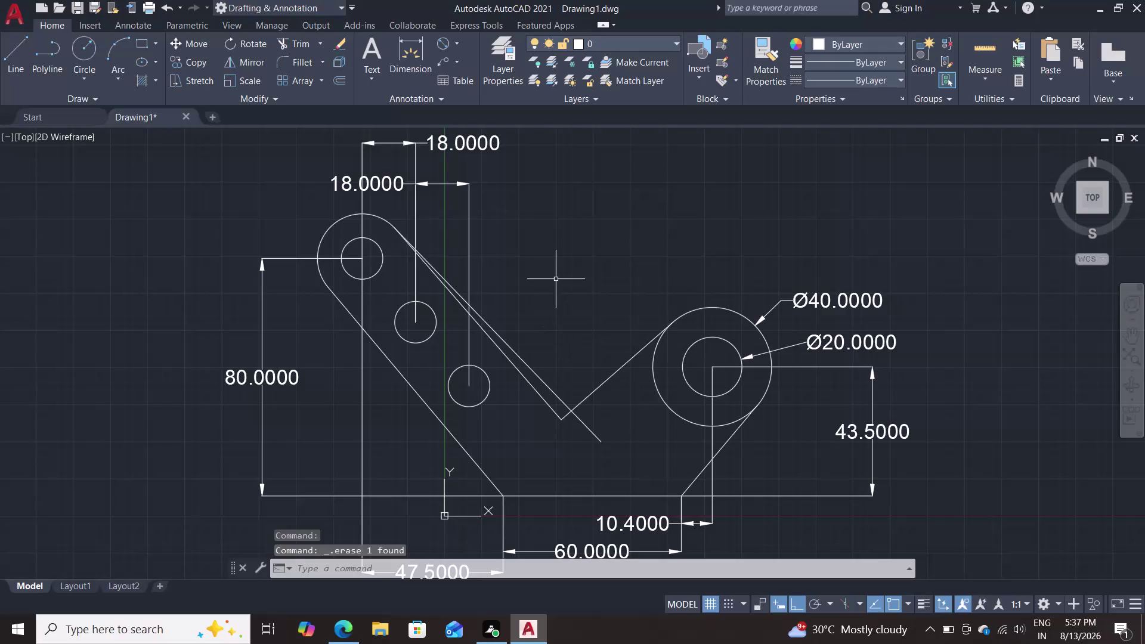
click(455, 42)
click(472, 125)
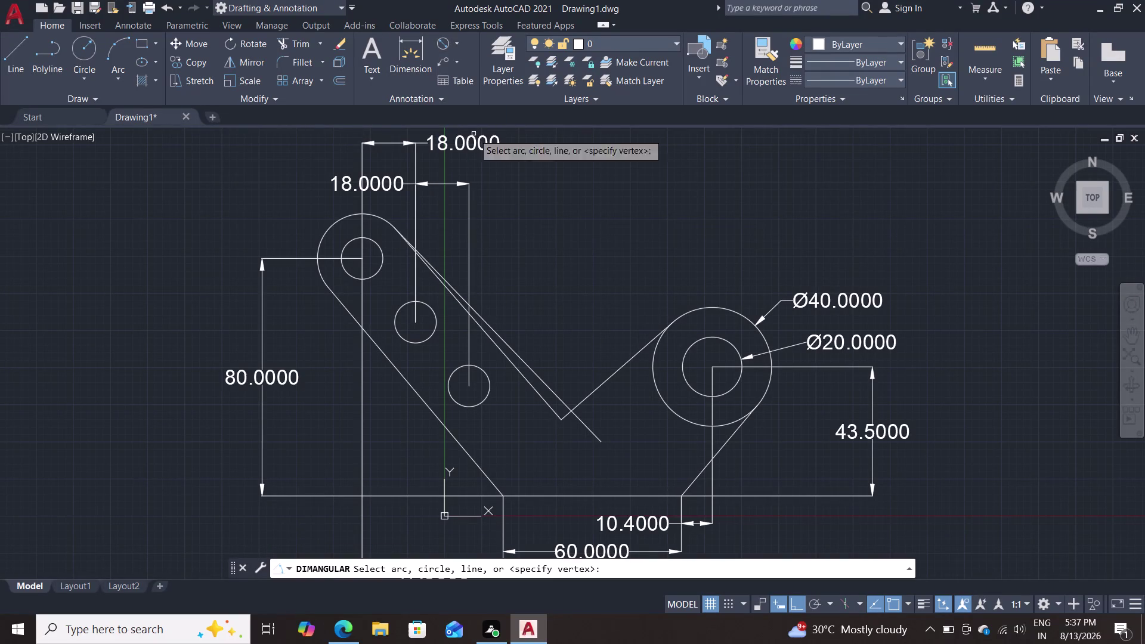
click(557, 393)
click(587, 397)
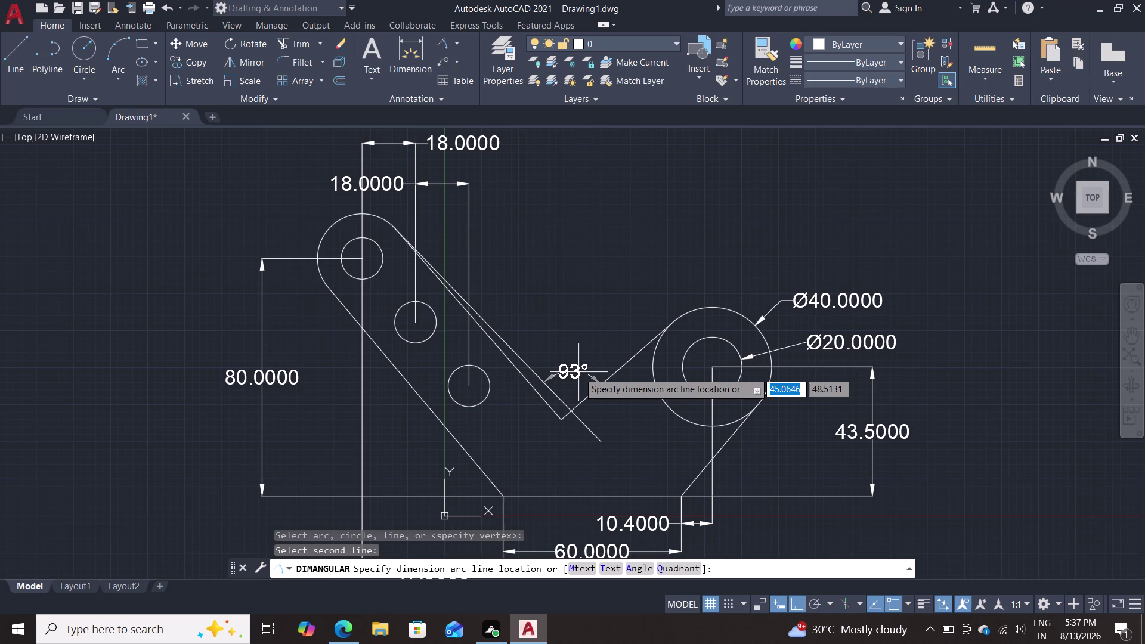
key(Escape)
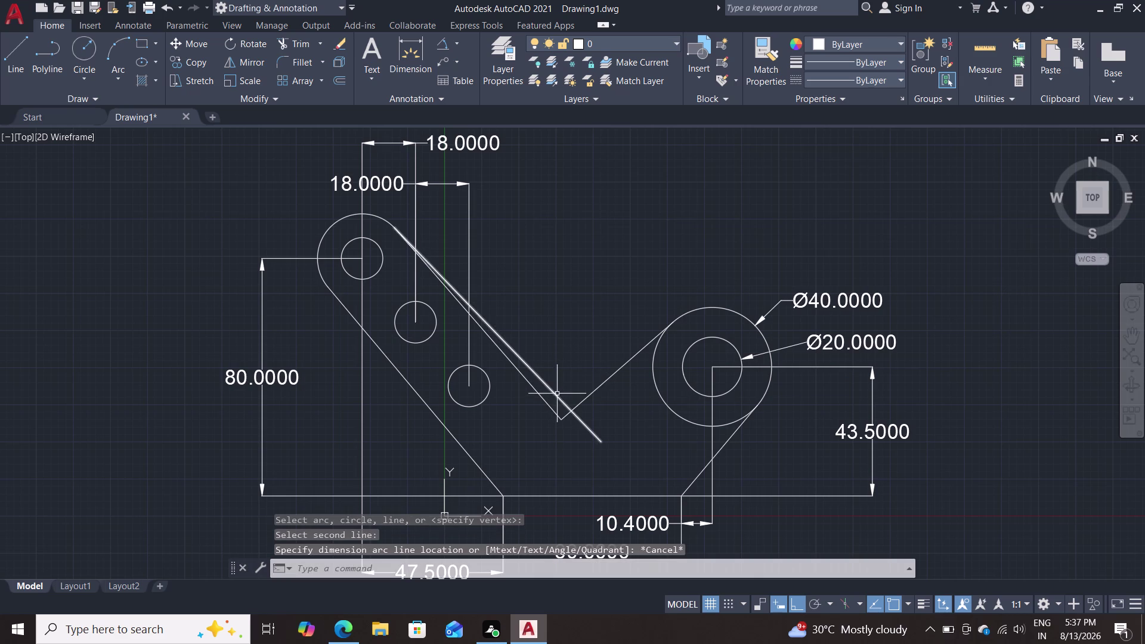
click(557, 394)
key(Delete)
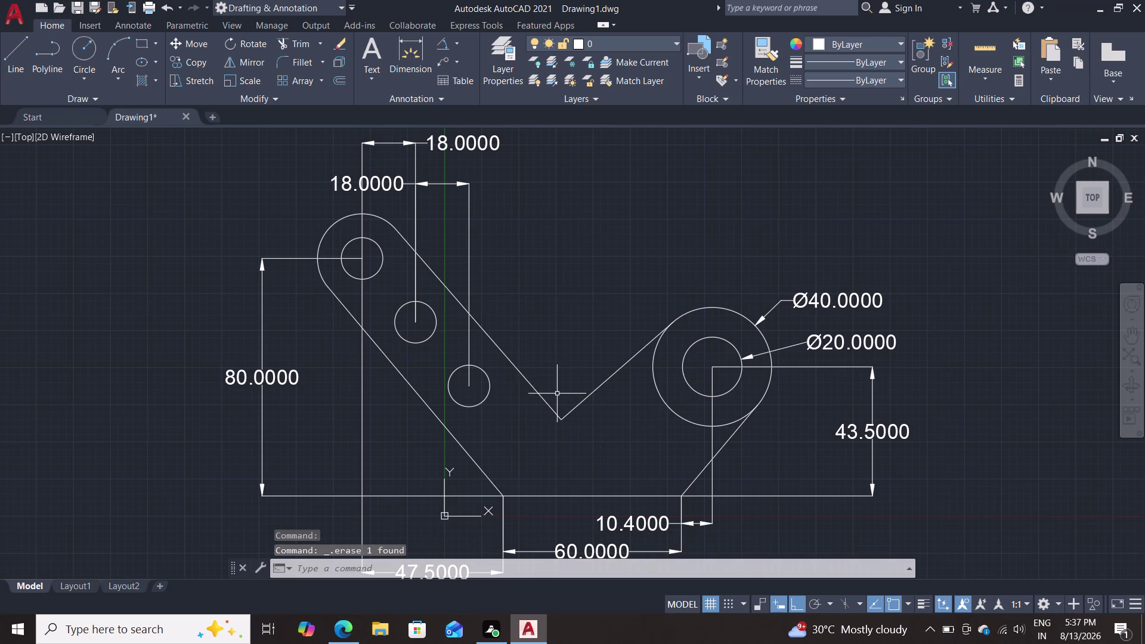
Try a line tangent to the upper-left ring with a second coordinate of 20, then cancel it.
key(l)
key(Return)
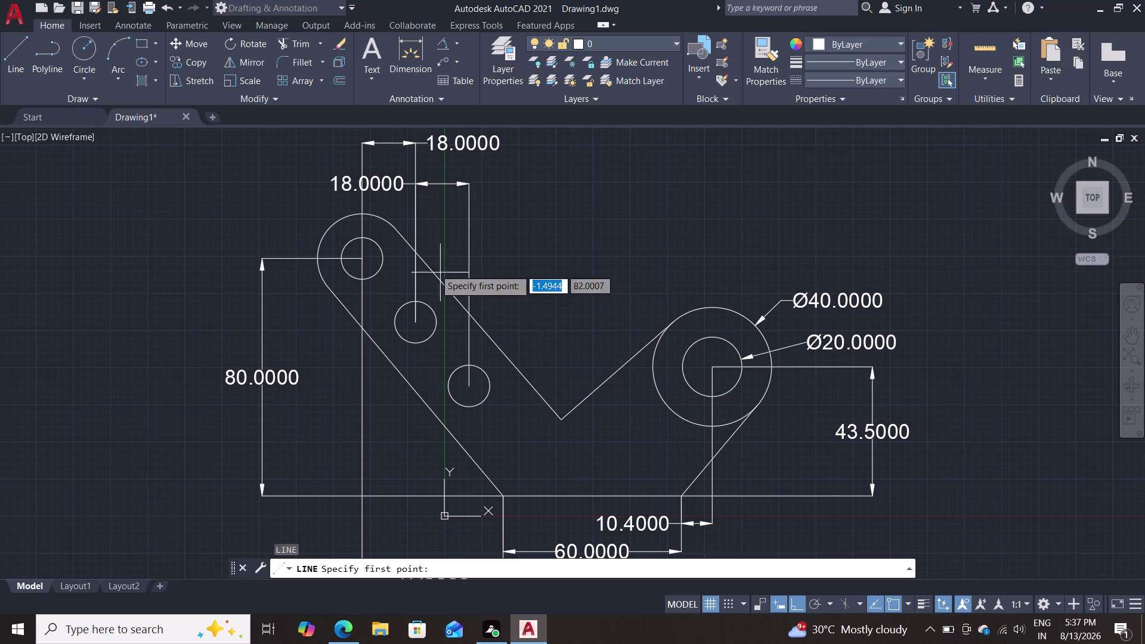
text(ta)
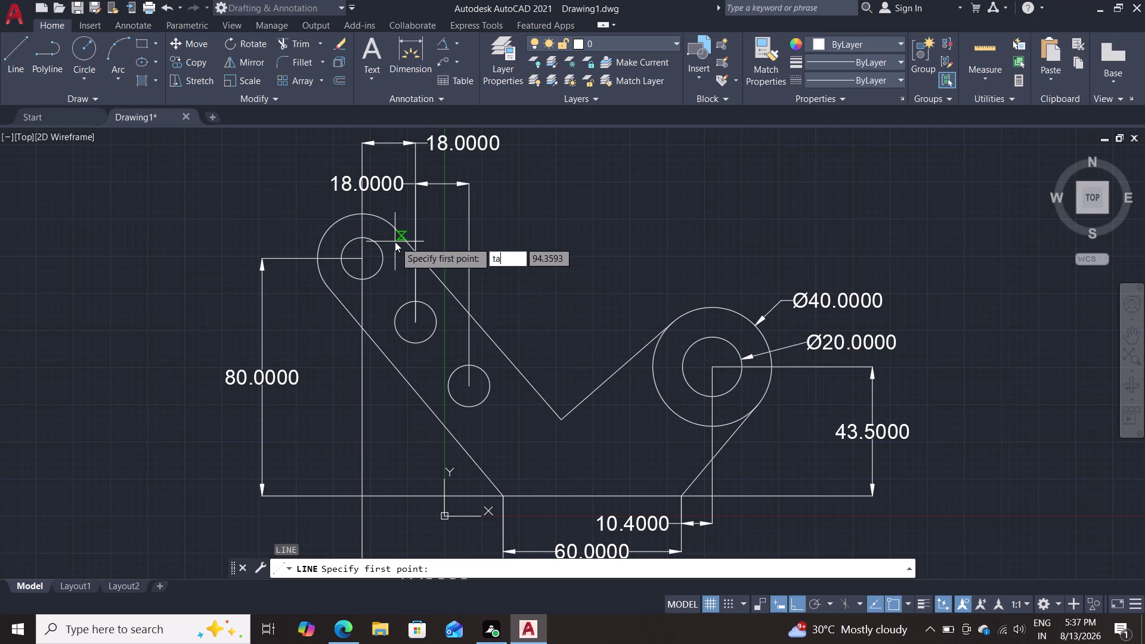
text(n)
key(Return)
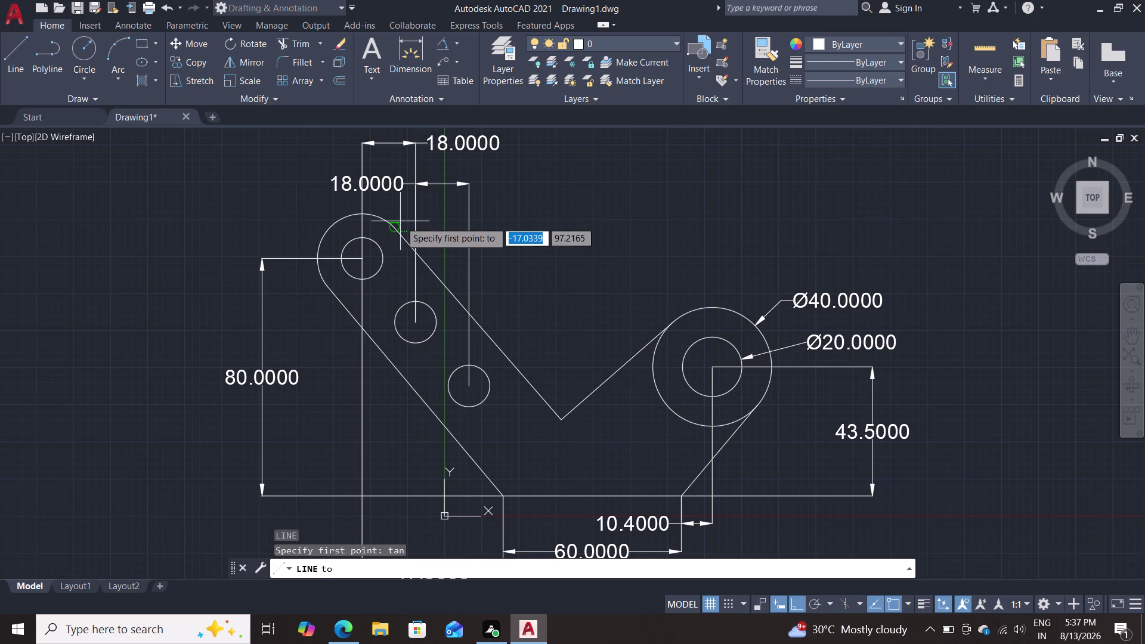
click(394, 226)
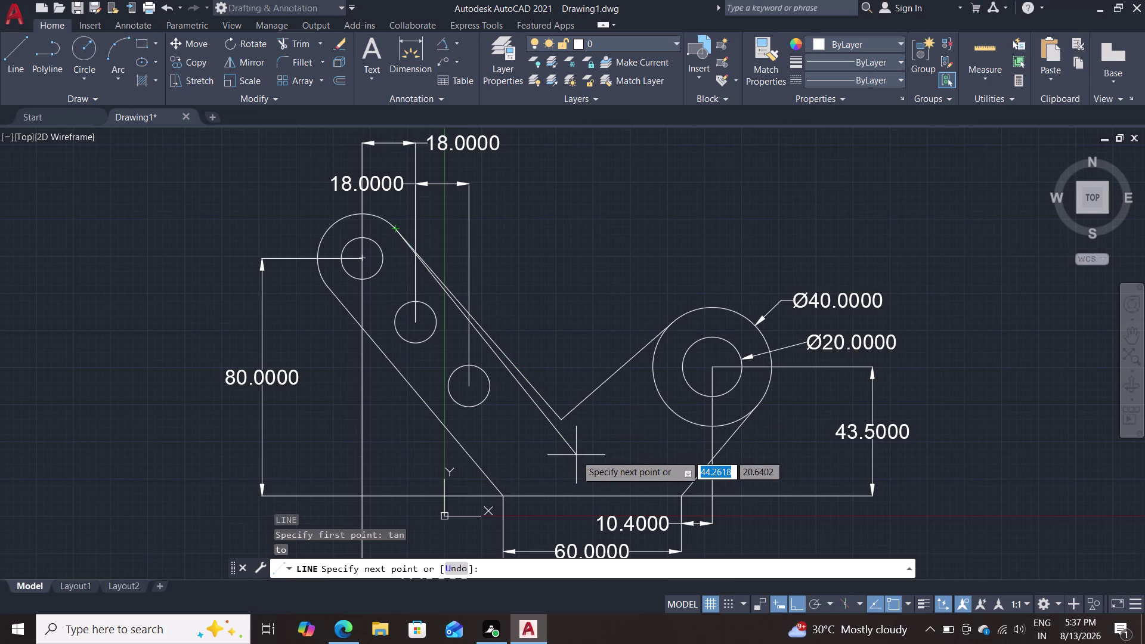
key(2)
key(BackSpace)
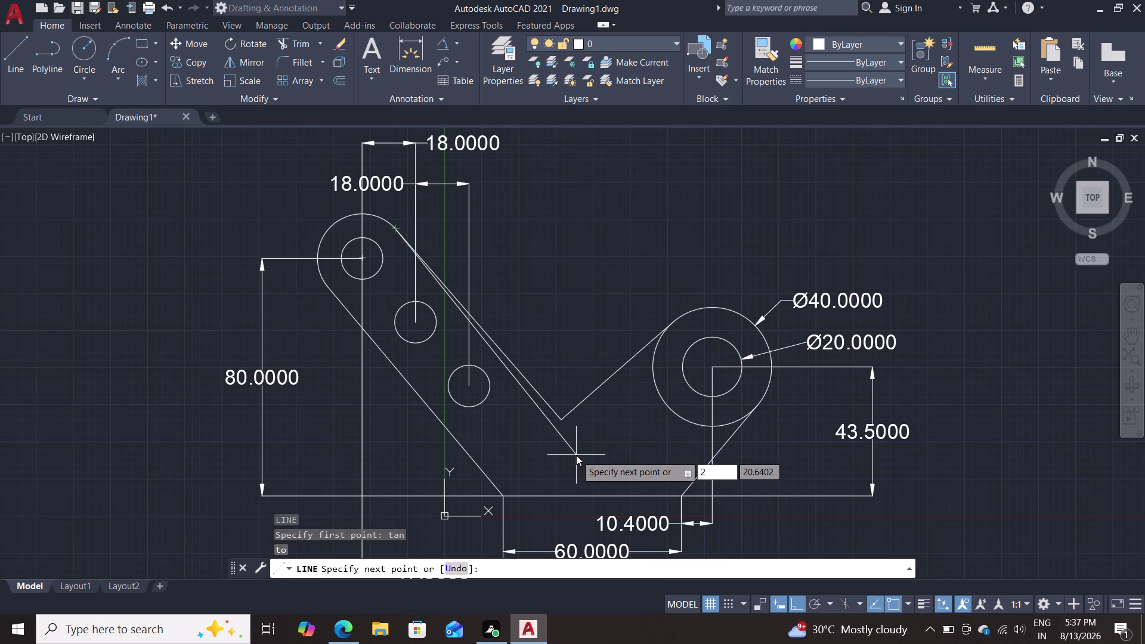
key(Tab)
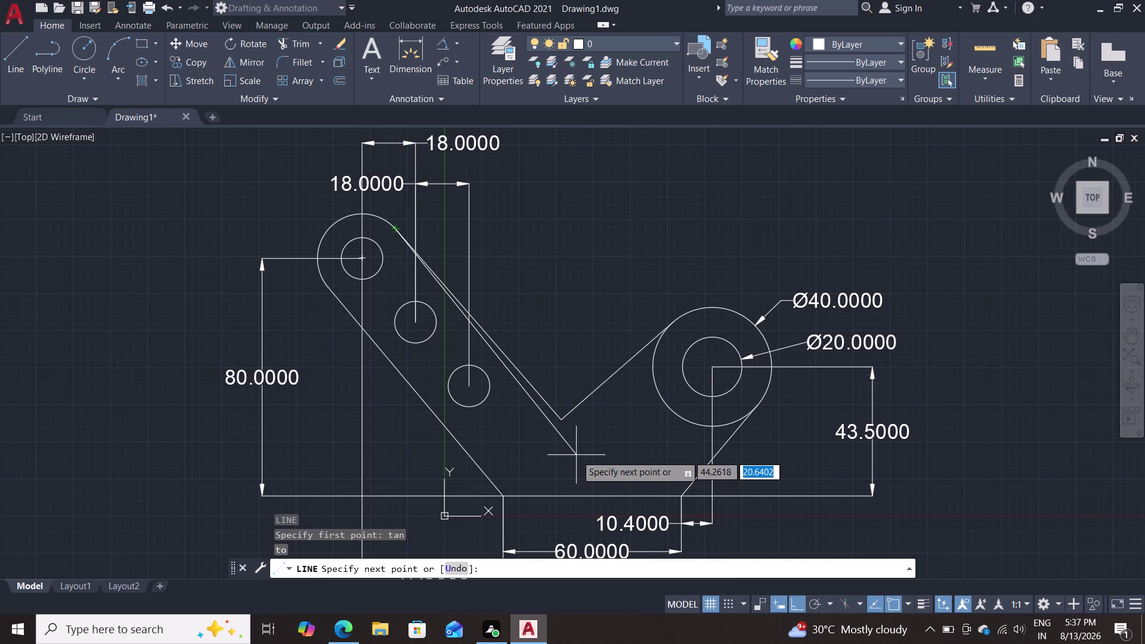
text(20)
key(Return)
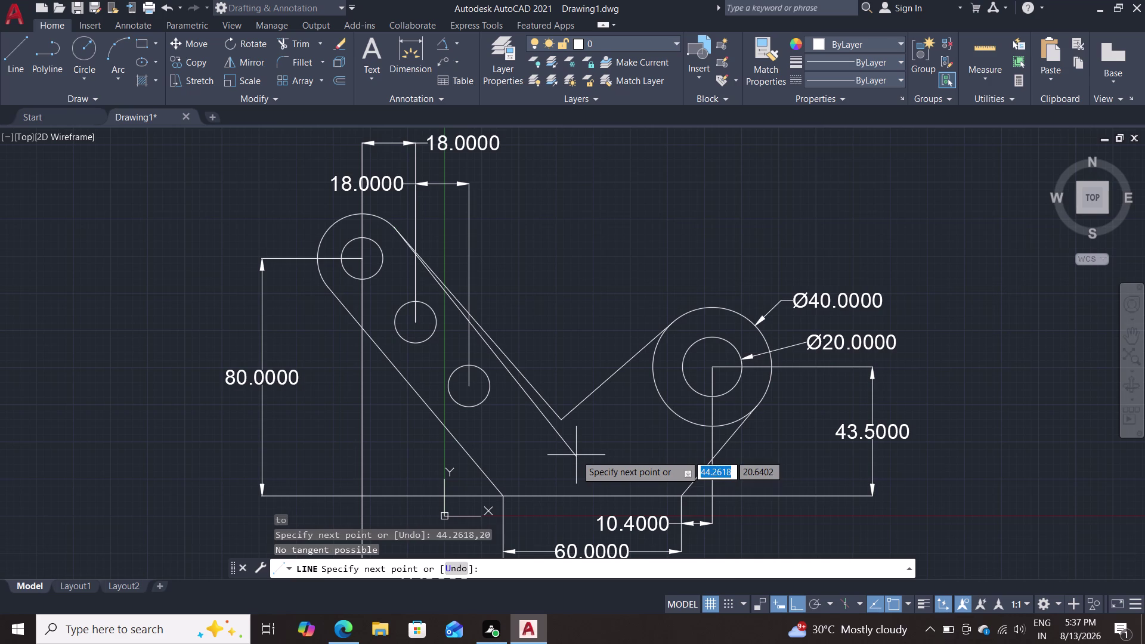
key(Escape)
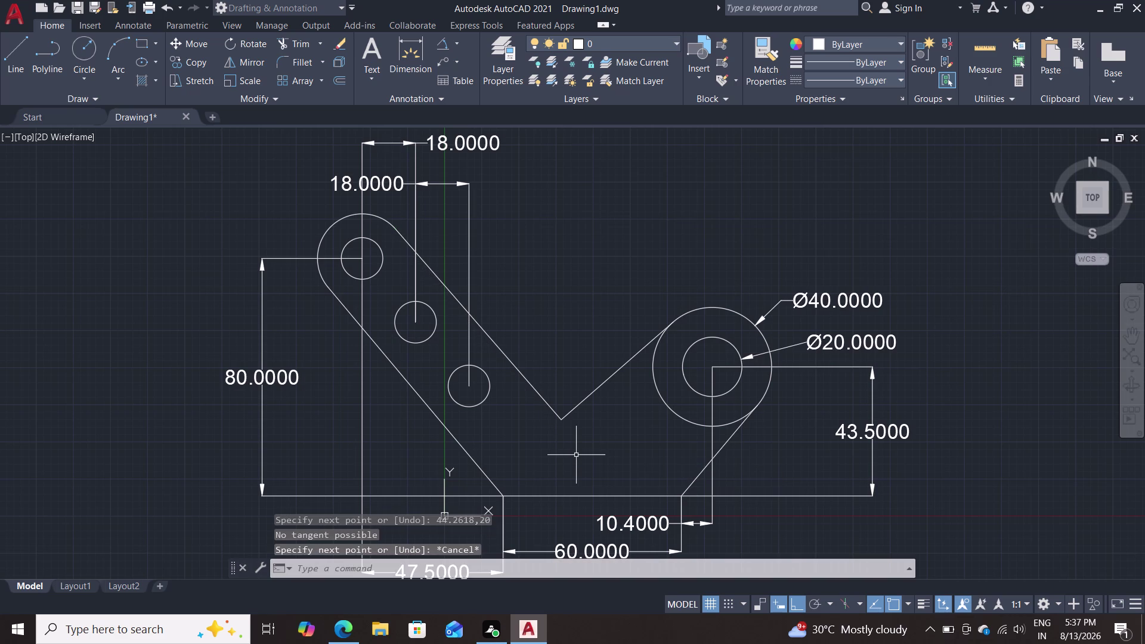
Retry the tangent line from the upper-left ring and cancel it unfinished.
key(l)
key(Return)
text(t)
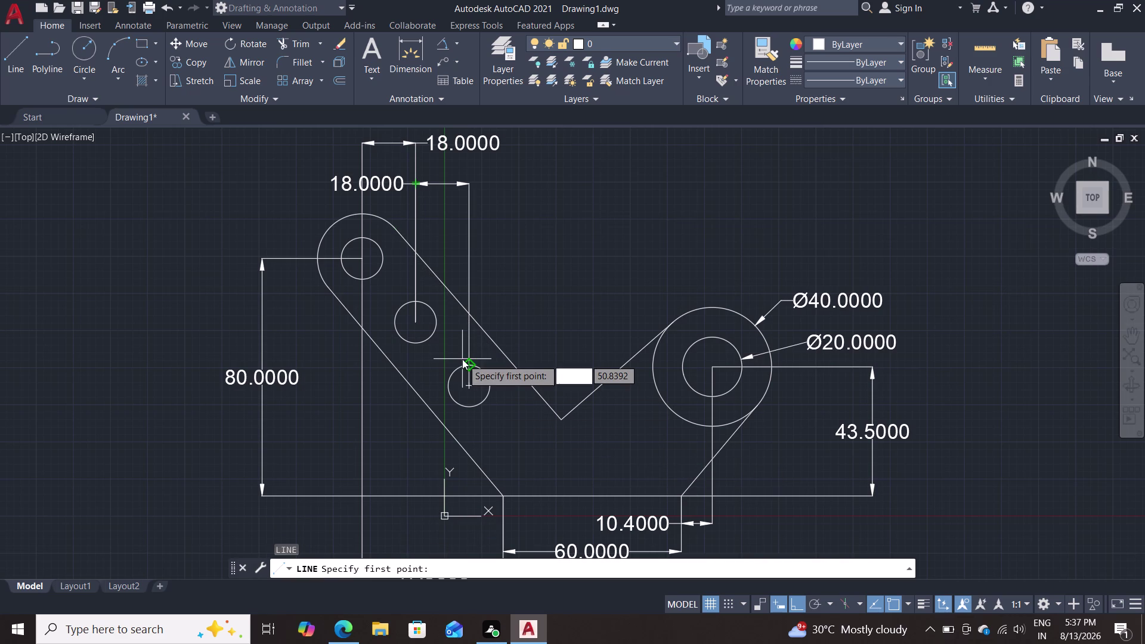
text(an)
key(Return)
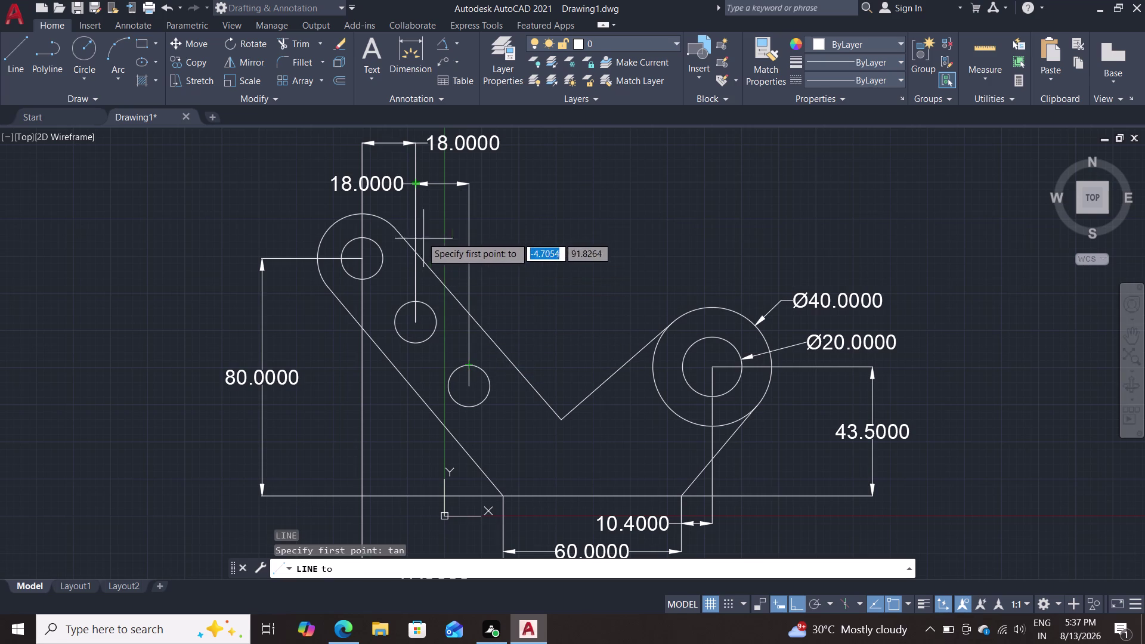
click(382, 217)
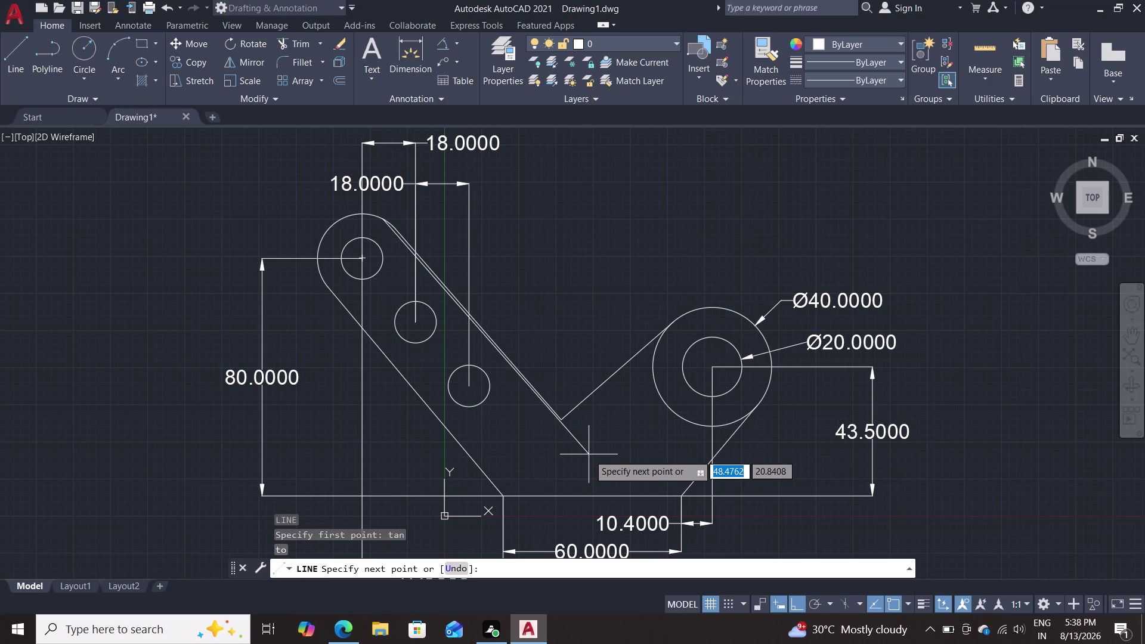
key(Escape)
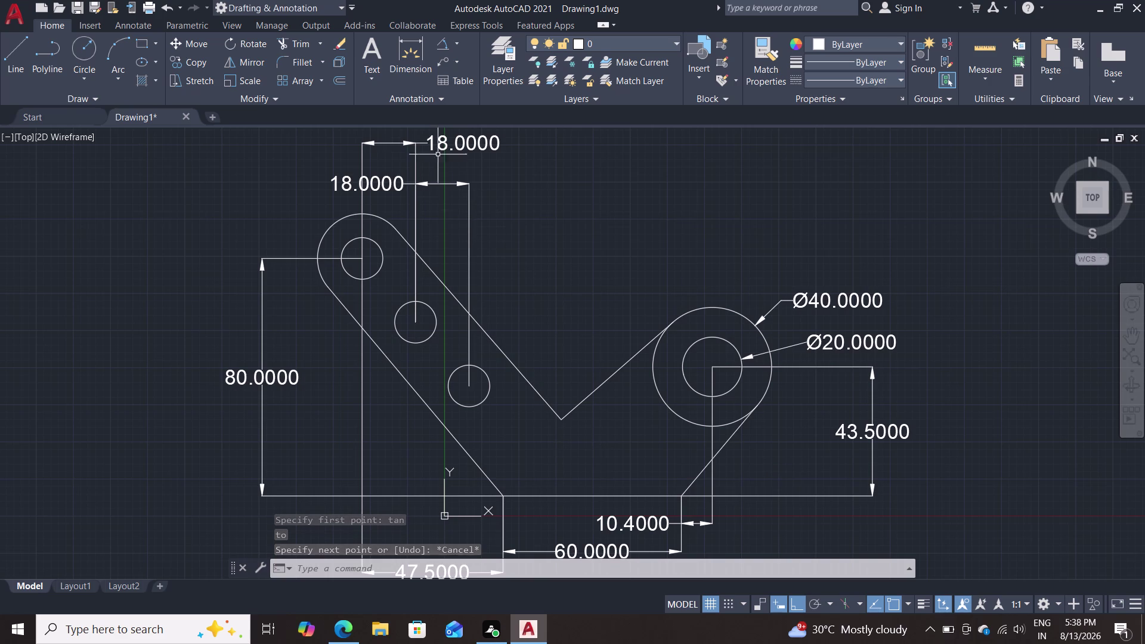
click(441, 42)
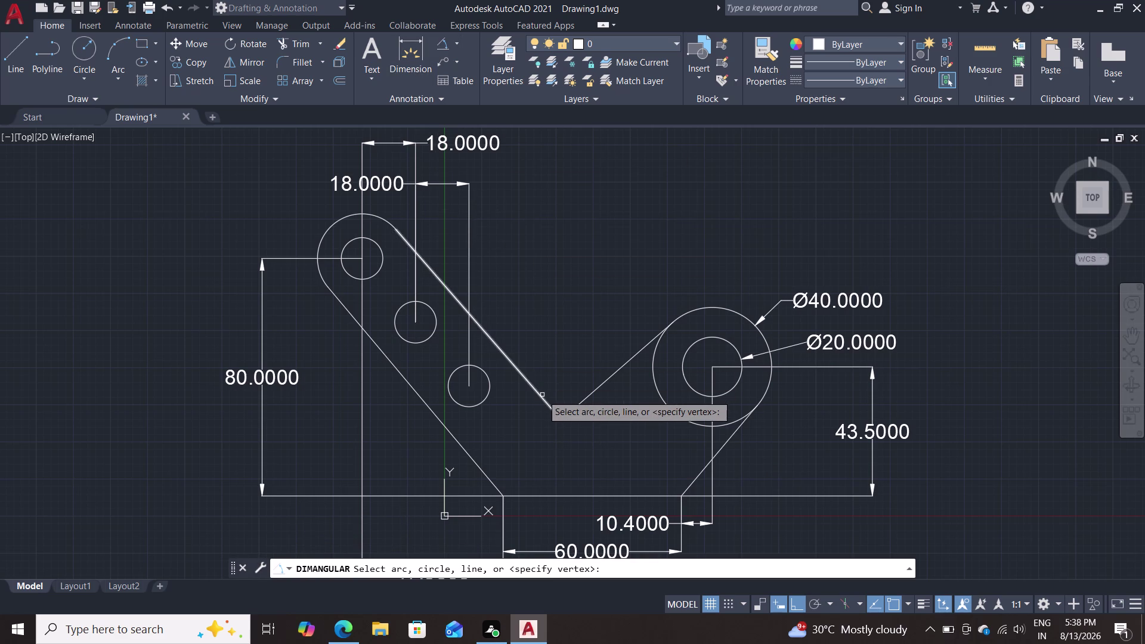
Place a 90° angle dimension between the V's two arms.
click(543, 395)
click(579, 404)
click(566, 378)
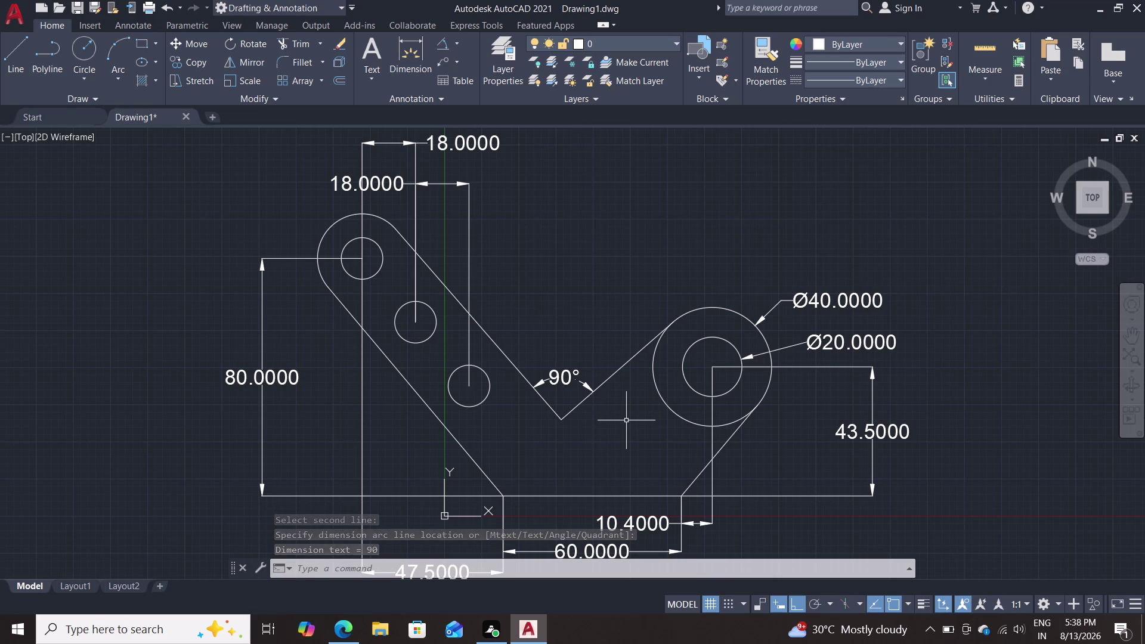
Draw a vertical line rising straight up from the V's bottom point.
click(21, 64)
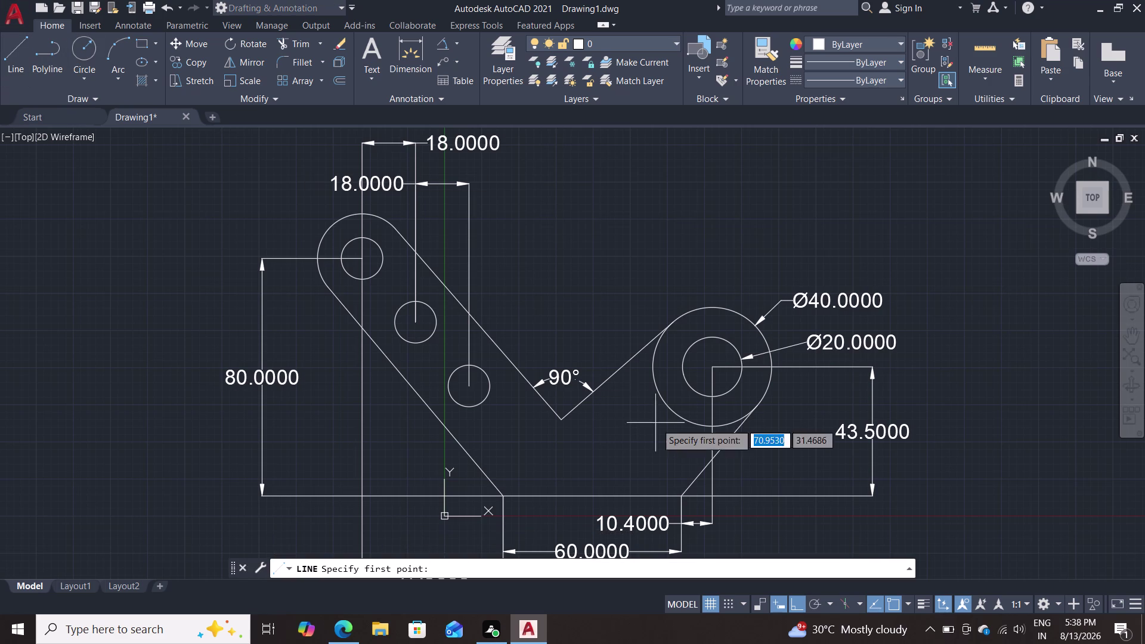
click(561, 424)
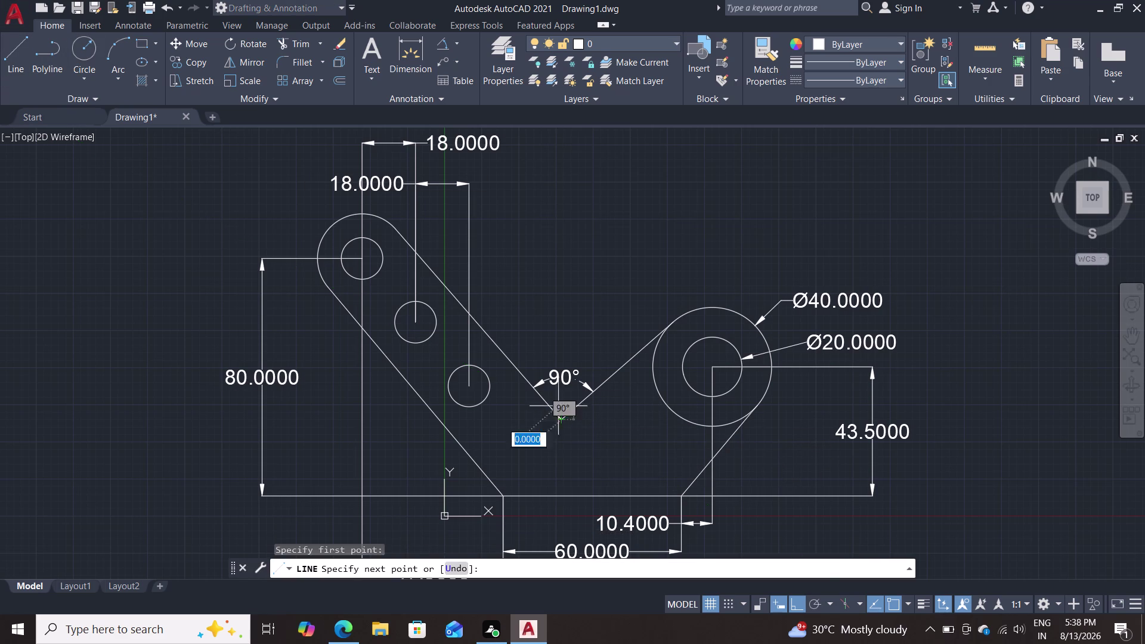
click(563, 139)
right_click(609, 213)
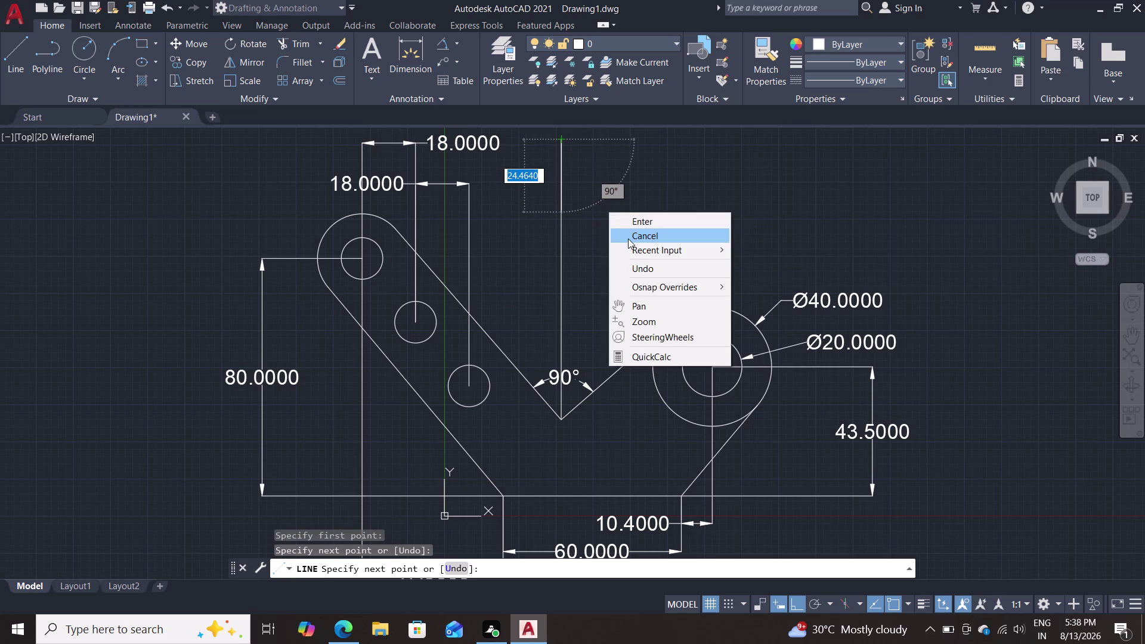
click(628, 238)
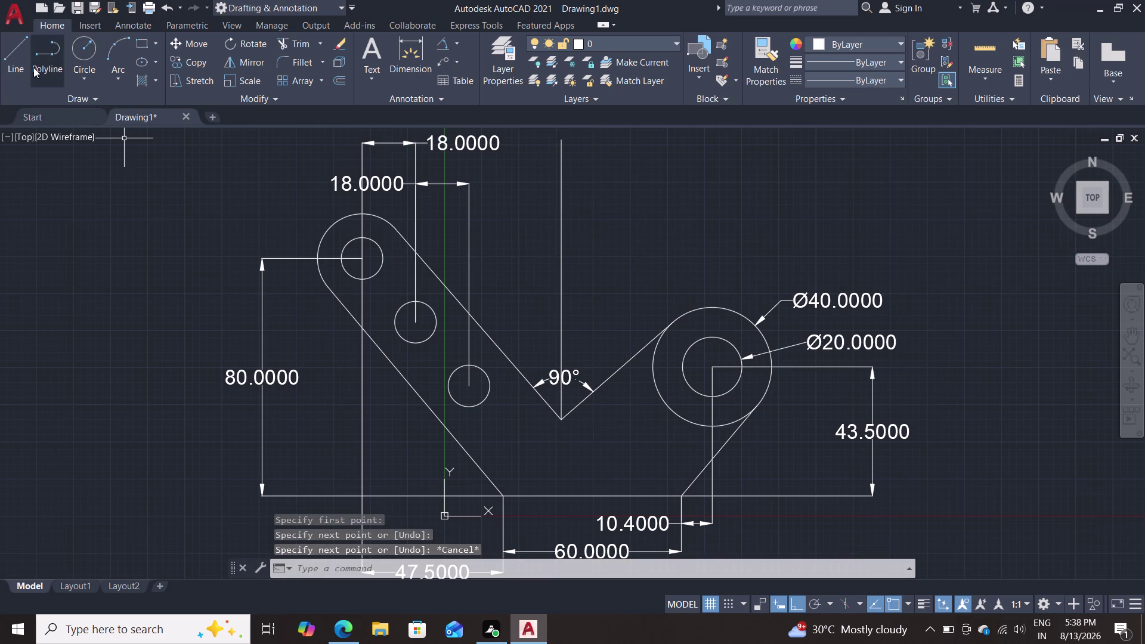
Start a line from the V vertex with Ortho off, then cancel it.
click(10, 58)
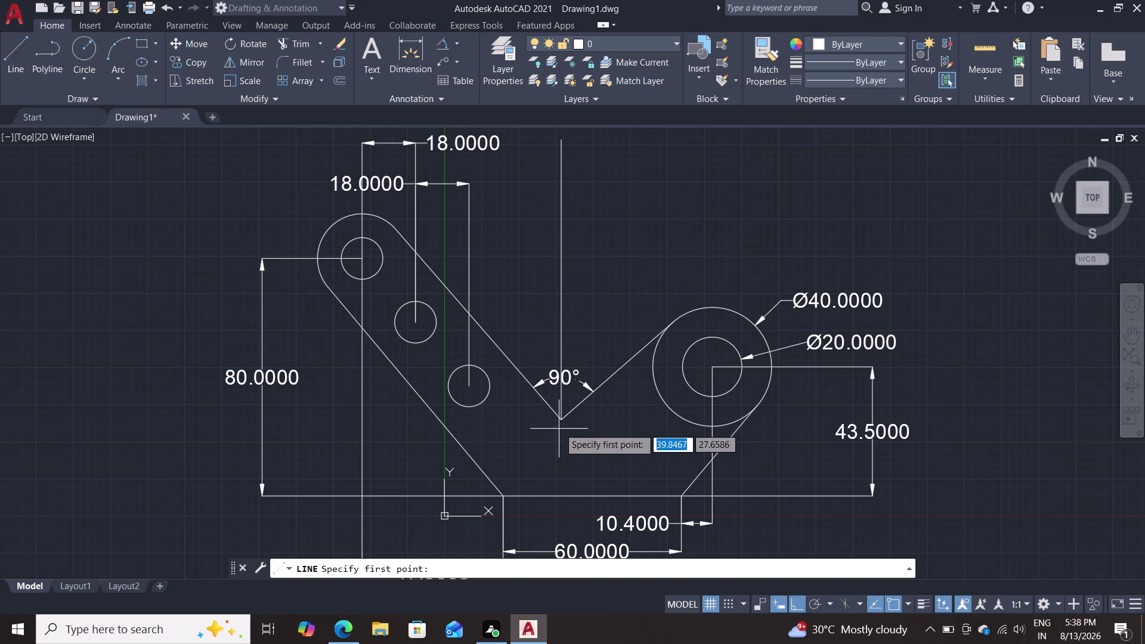
click(560, 420)
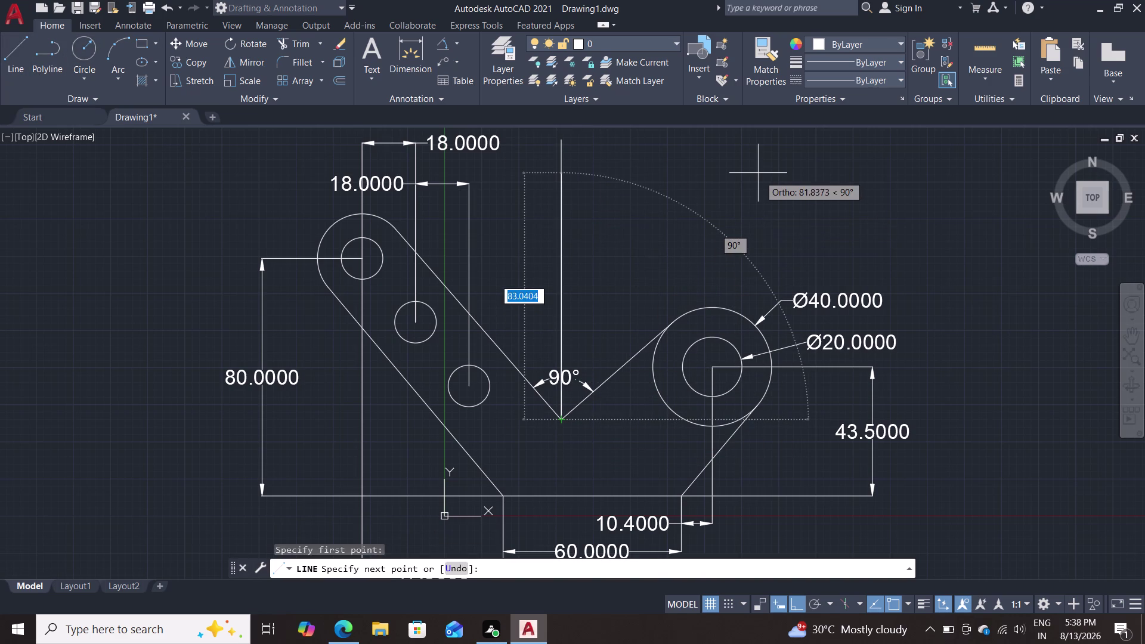
key(F8)
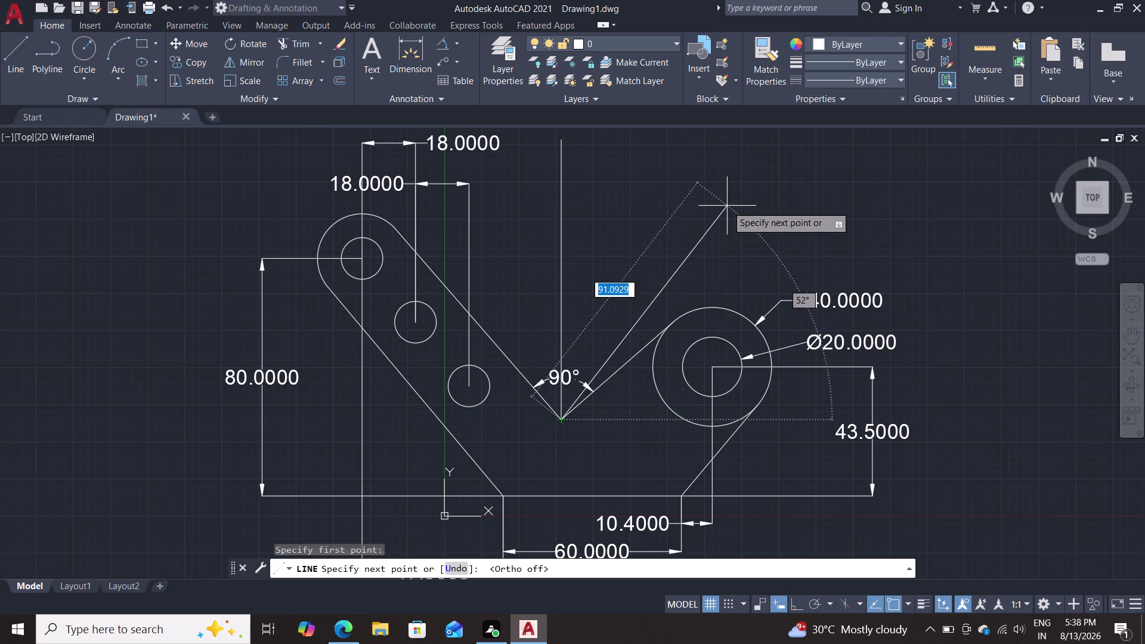
text(45)
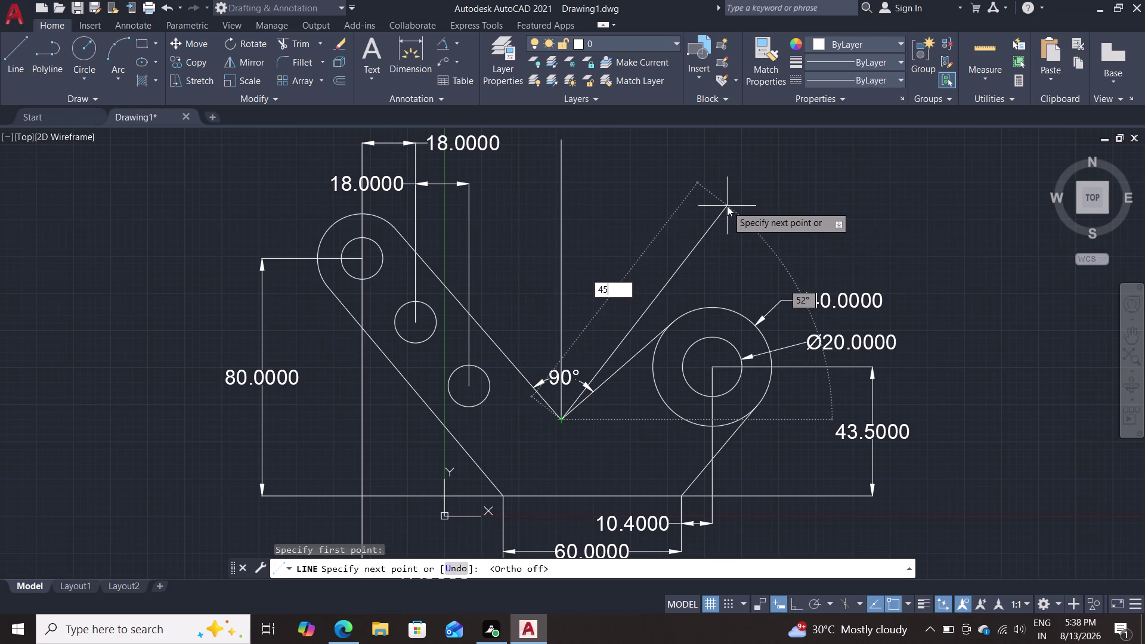
key(BackSpace)
key(BackSpace)
key(Escape)
key(Escape)
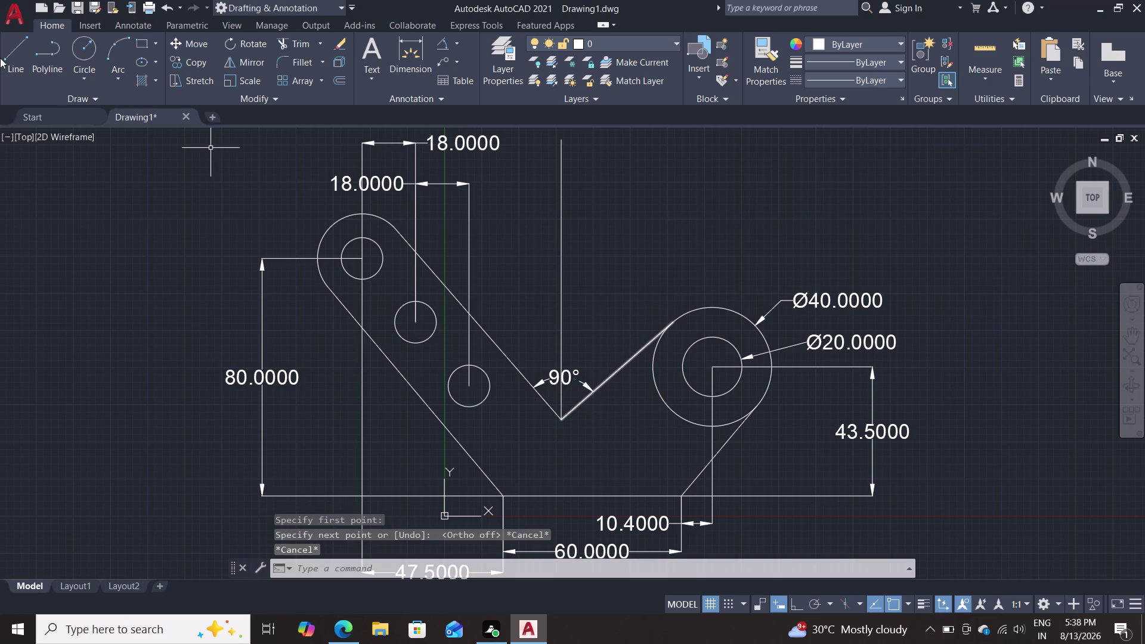
Draw a 50-unit line at 45° from the V vertex, then undo it.
click(14, 57)
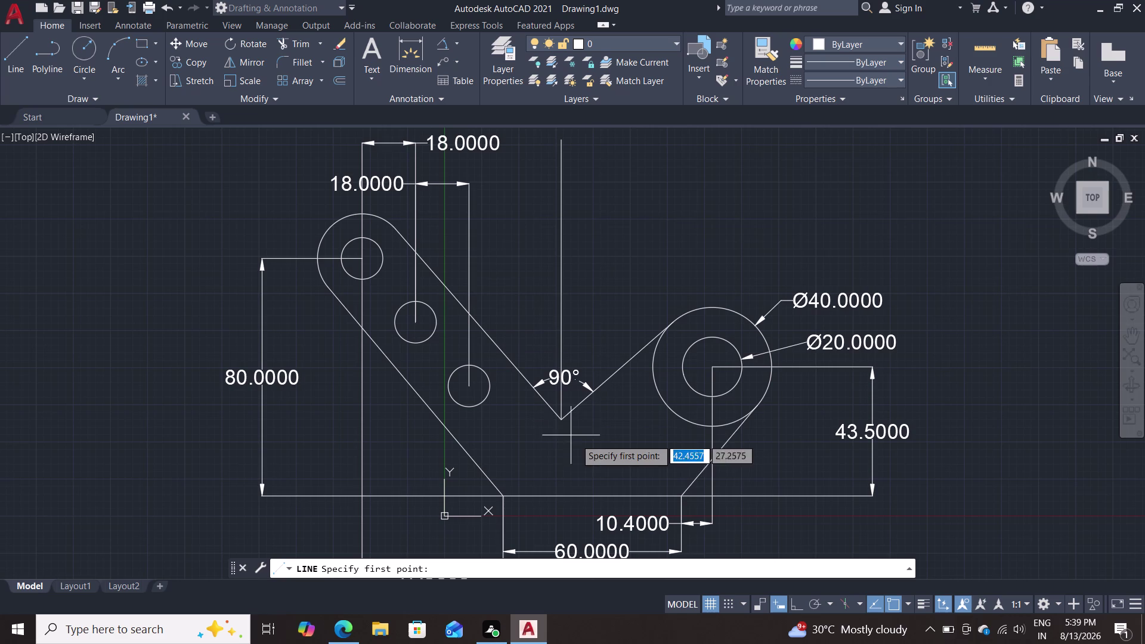
click(562, 417)
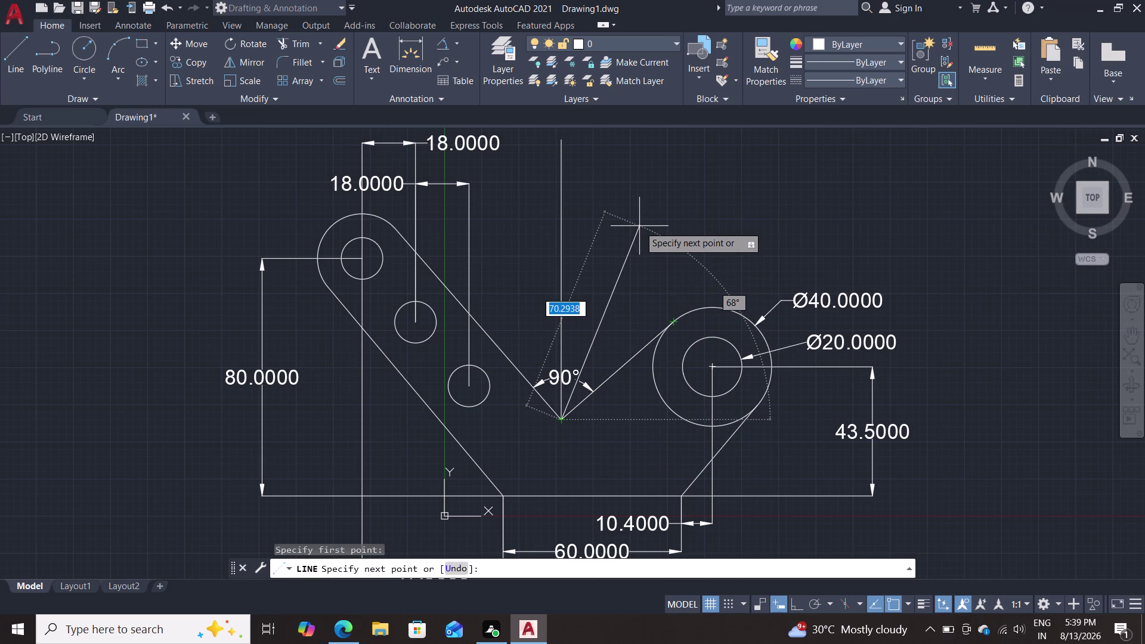
text(50)
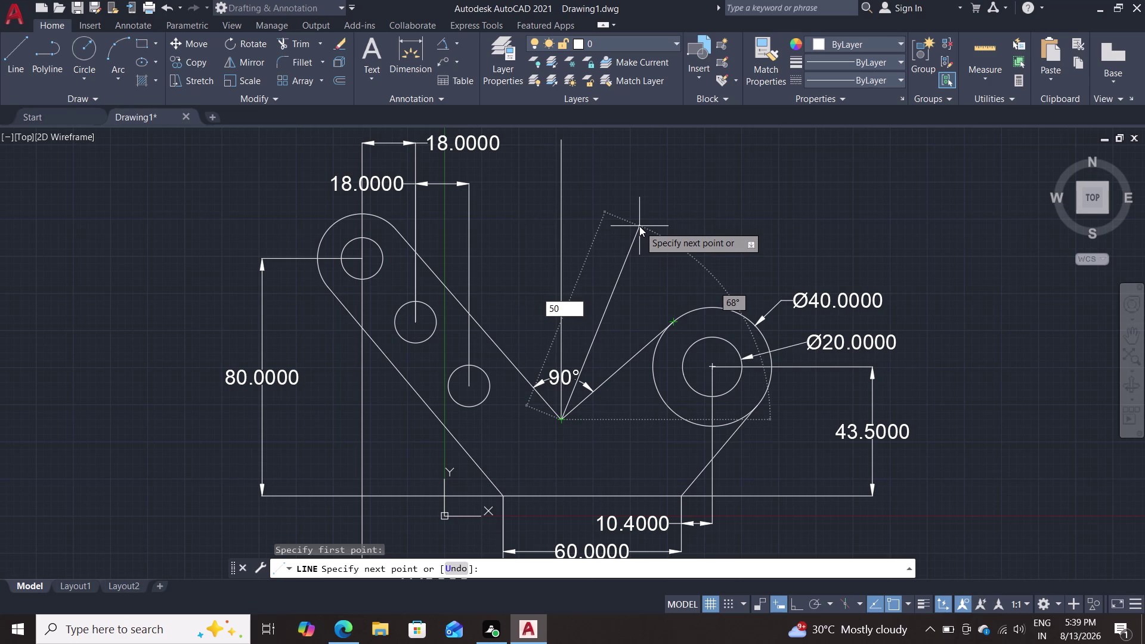
key(Tab)
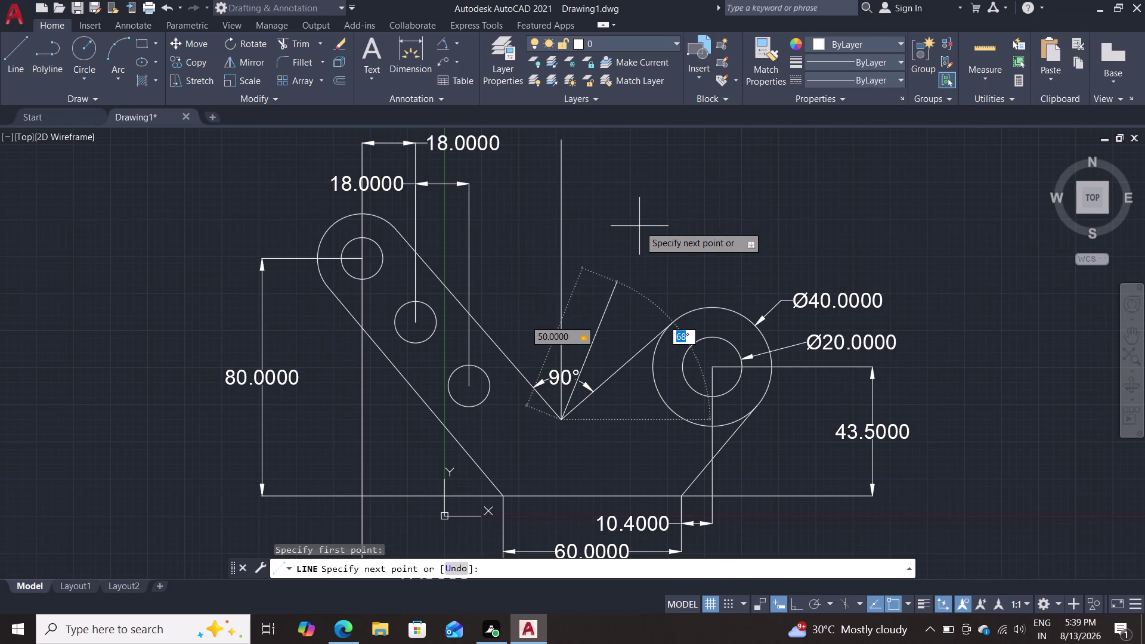
text(45)
key(Return)
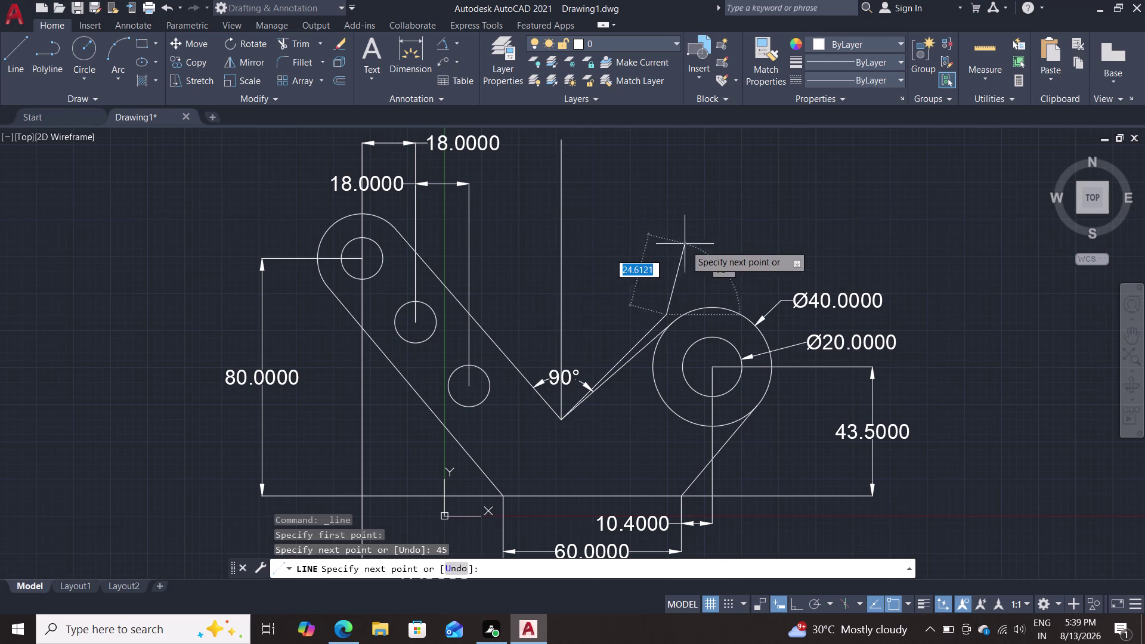
key(ctrl+z)
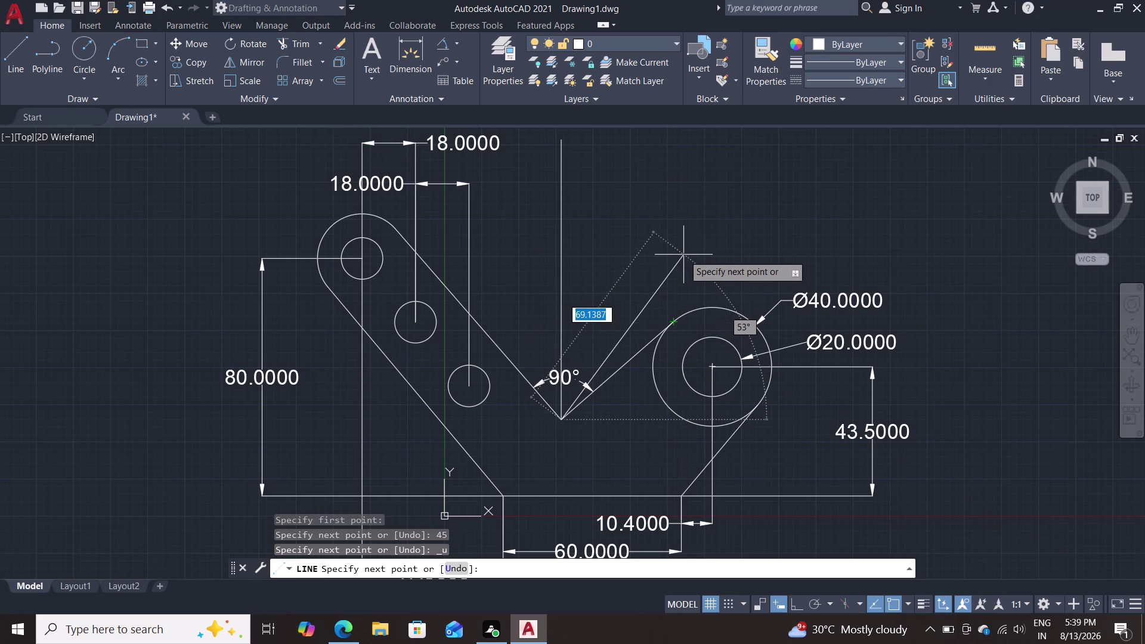
Redraw the line from the V vertex as 50 units at 40°.
text(50)
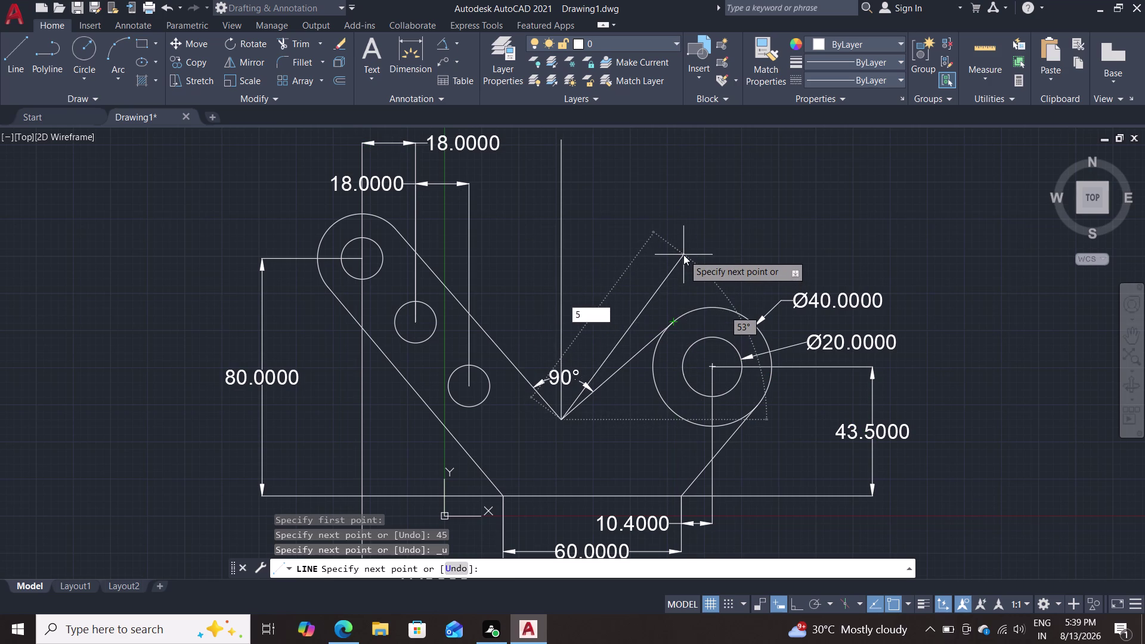
key(Tab)
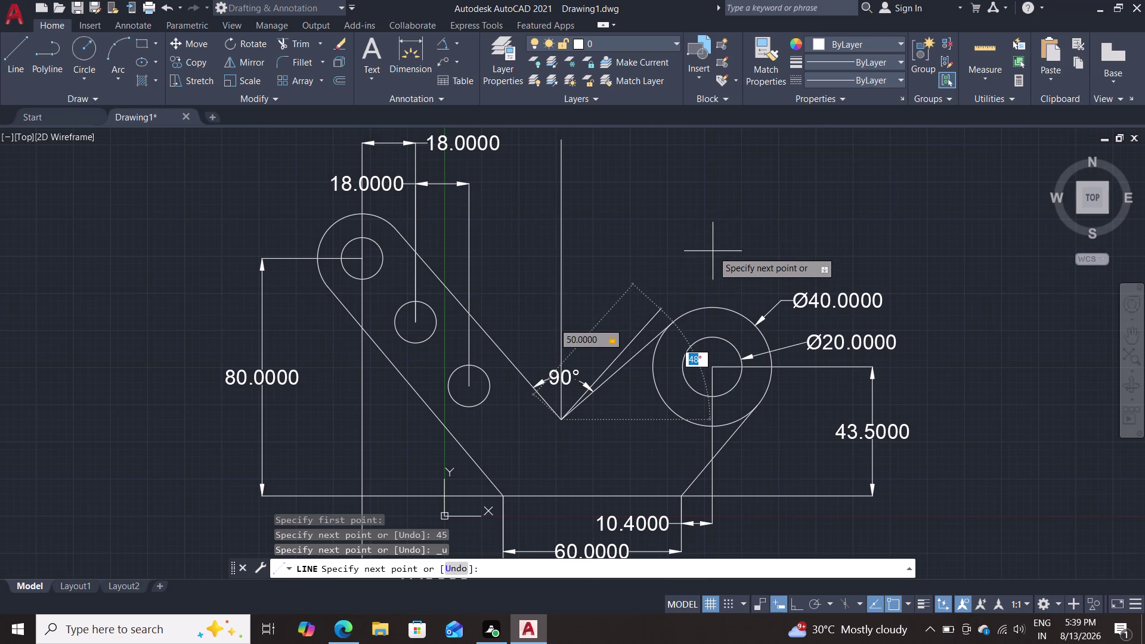
text(40)
key(Return)
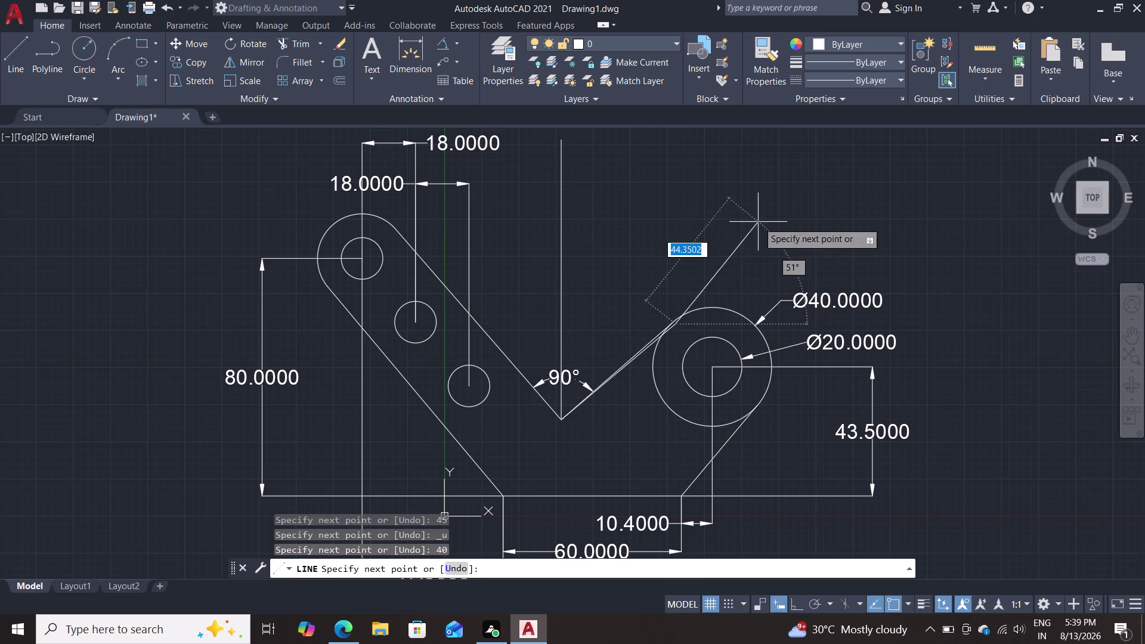
key(Return)
Mirror the 40° line about the vertical line, keeping the original.
scroll(down, 3)
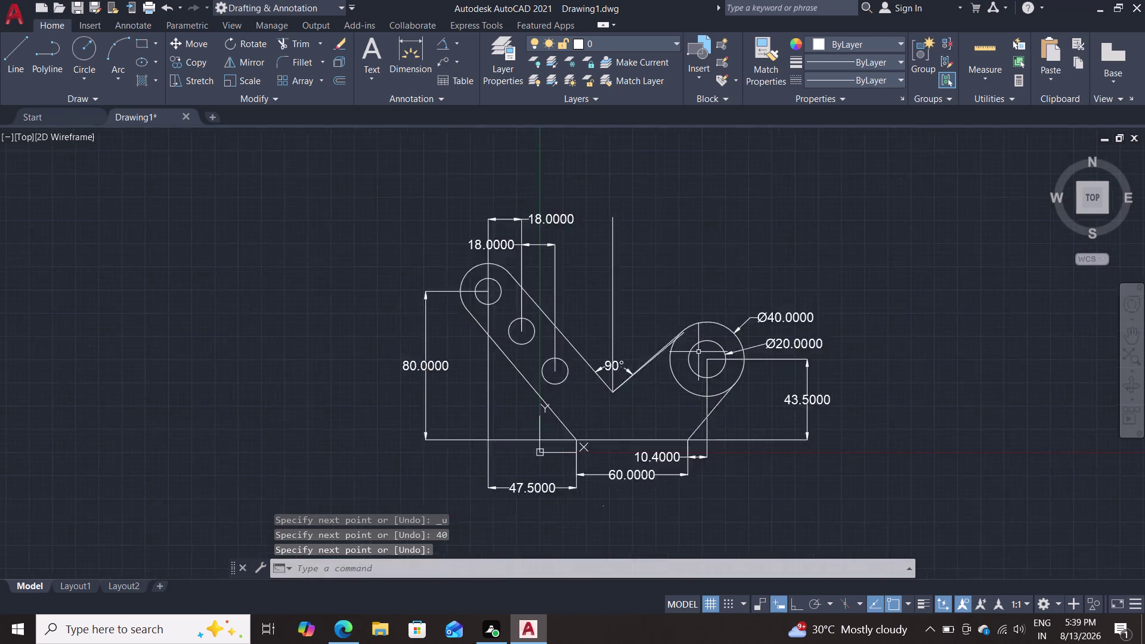
scroll(down, 3)
scroll(up, 3)
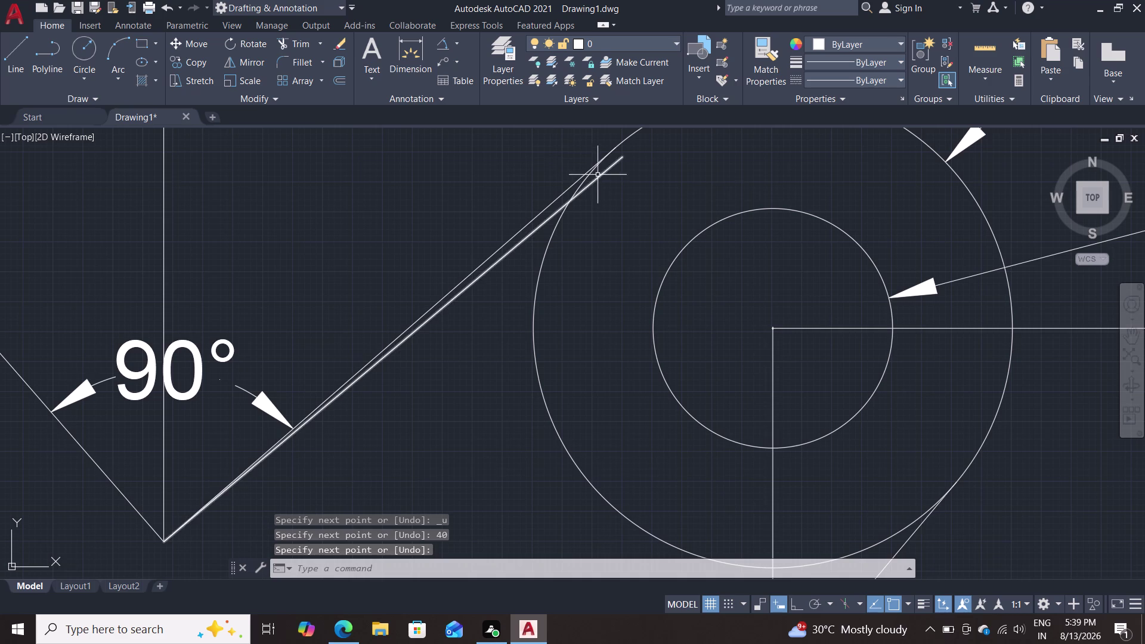
scroll(up, 3)
scroll(down, 3)
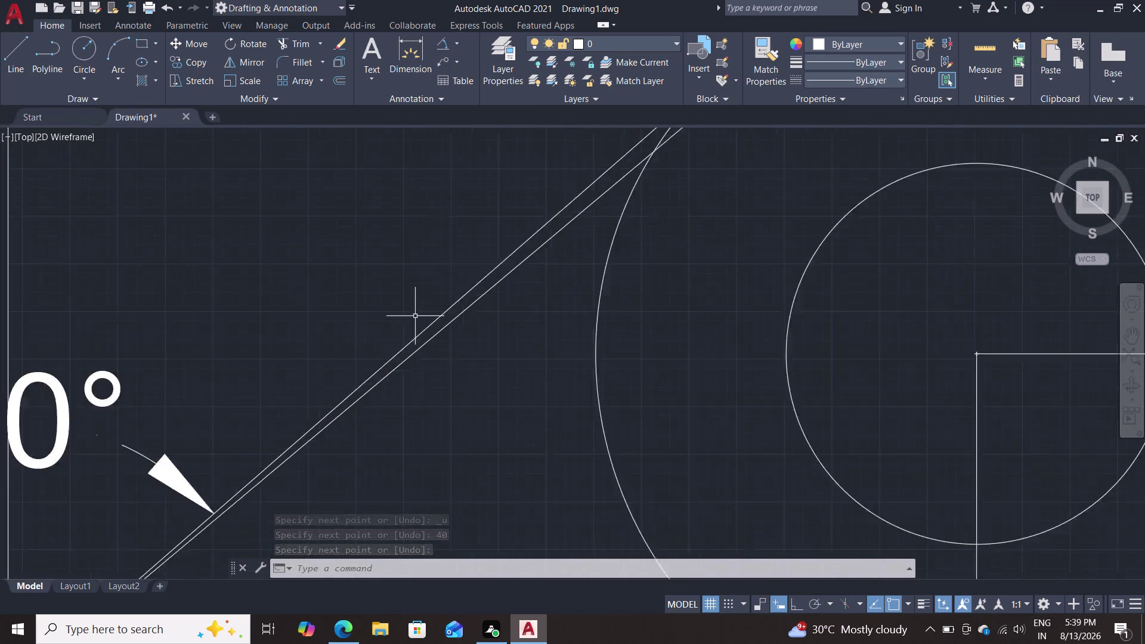
scroll(down, 3)
scroll(up, 3)
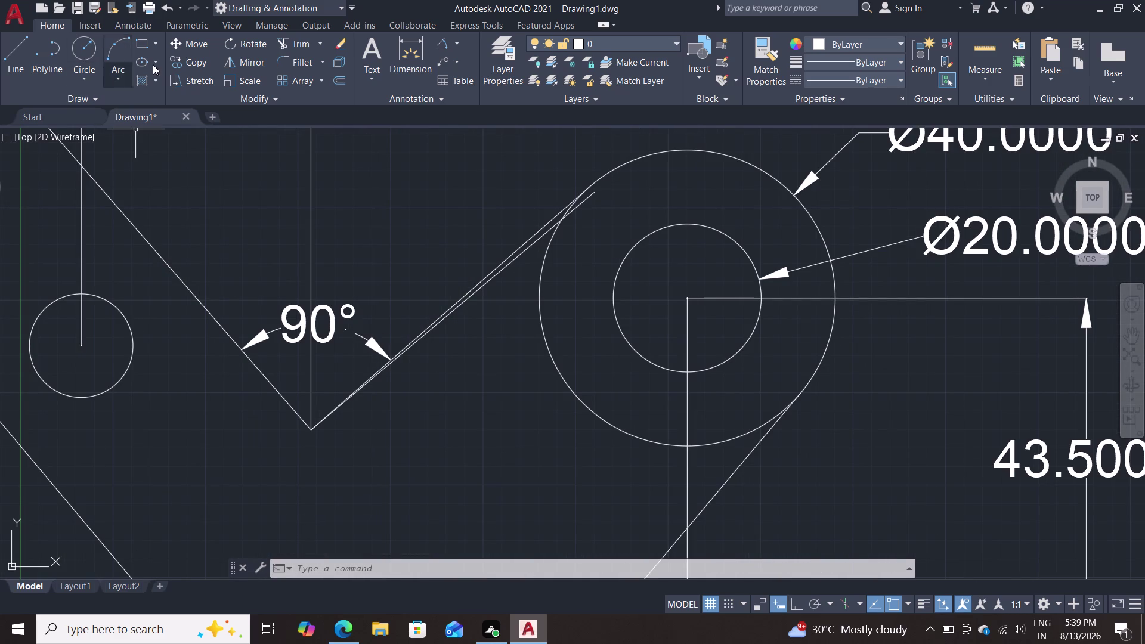
click(266, 99)
click(235, 60)
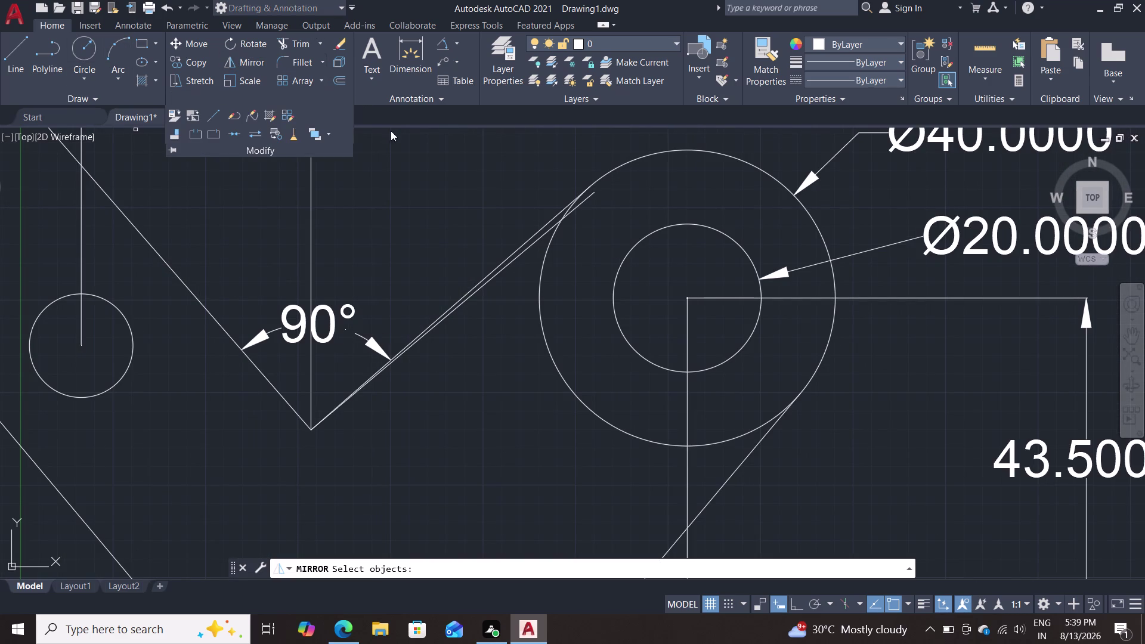
click(508, 267)
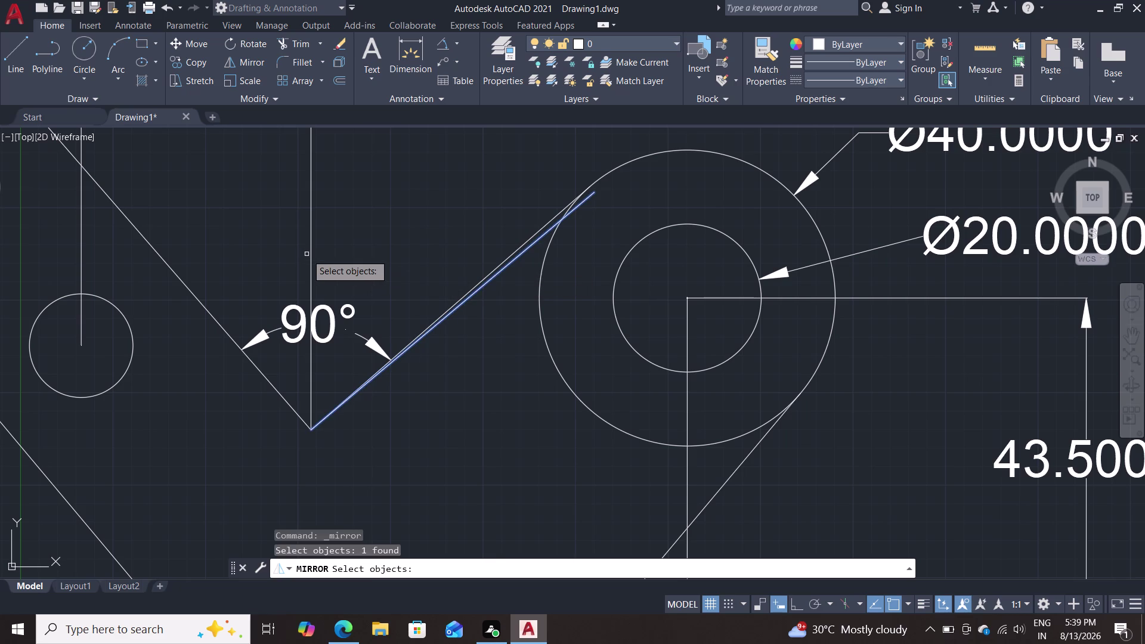
key(Return)
click(315, 429)
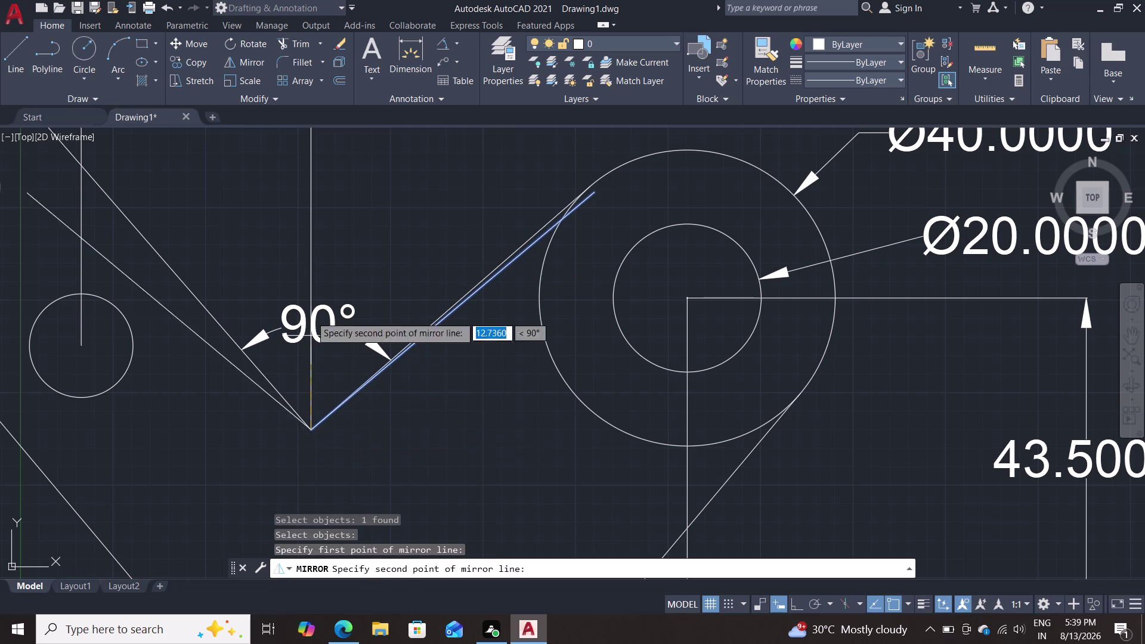
click(311, 149)
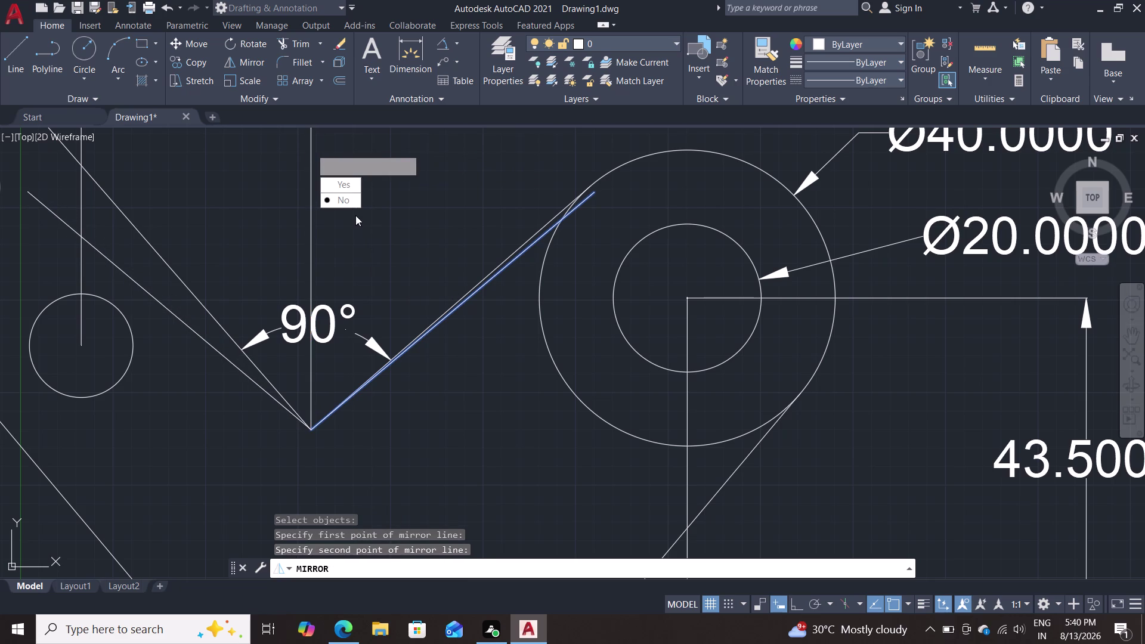
click(346, 195)
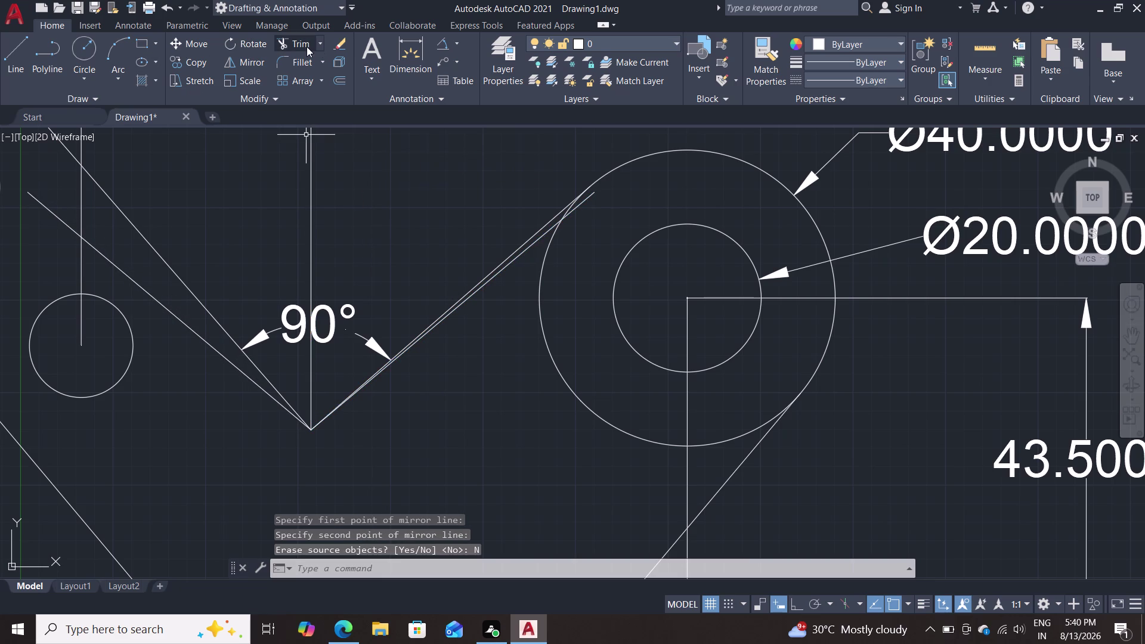
Start an angular dimension and pick its first arm line.
click(317, 47)
click(392, 171)
click(442, 45)
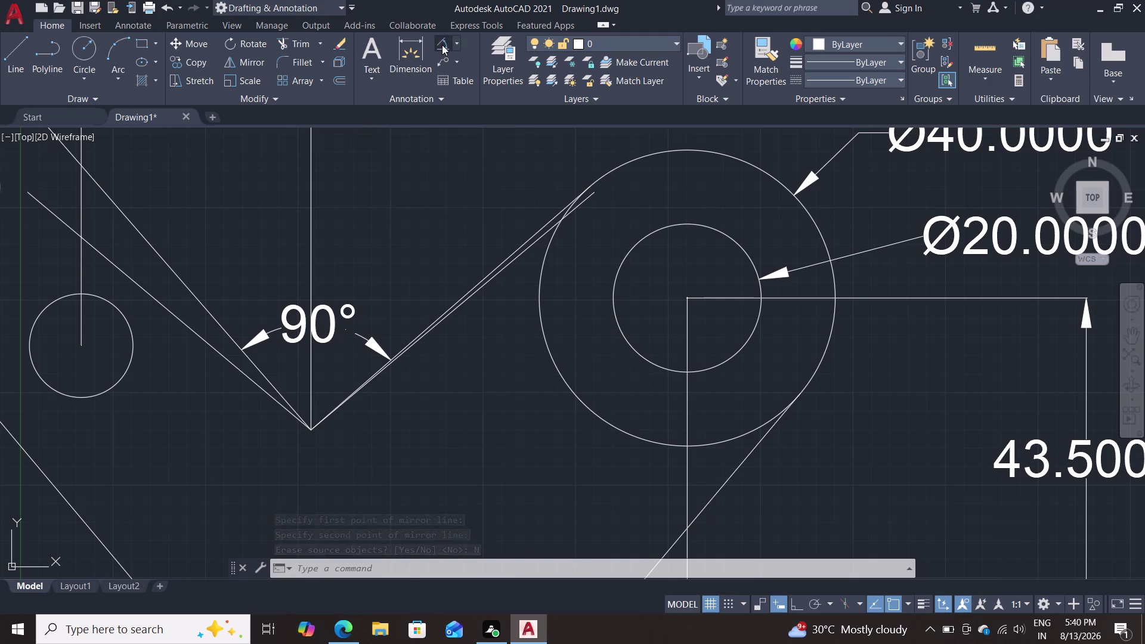
click(150, 297)
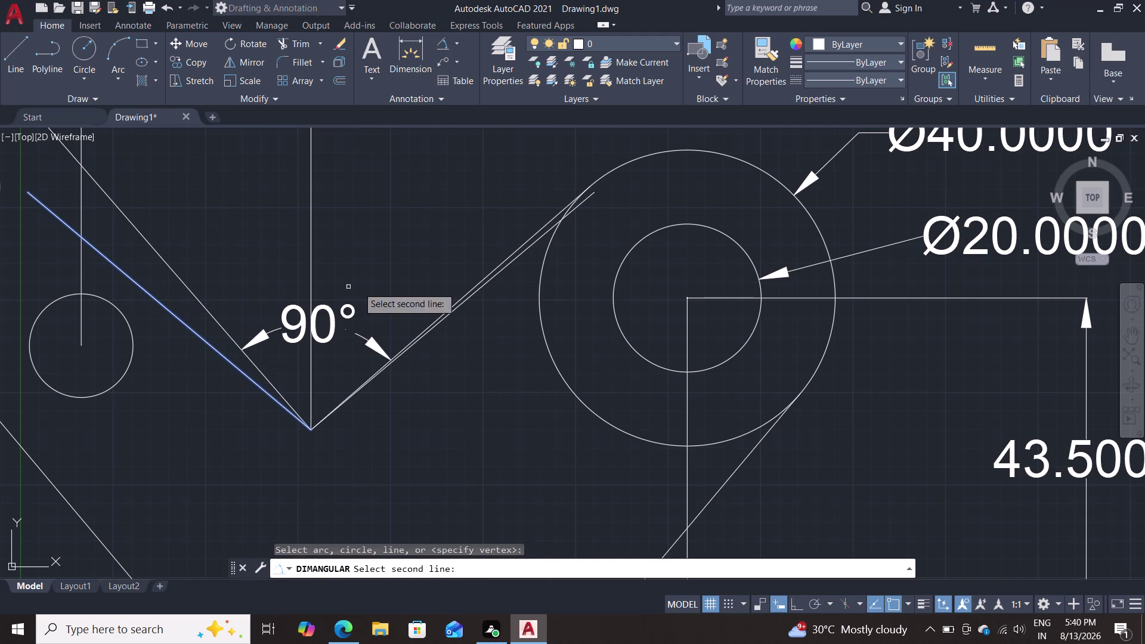
Pick the second line for the angular dimension.
scroll(down, 3)
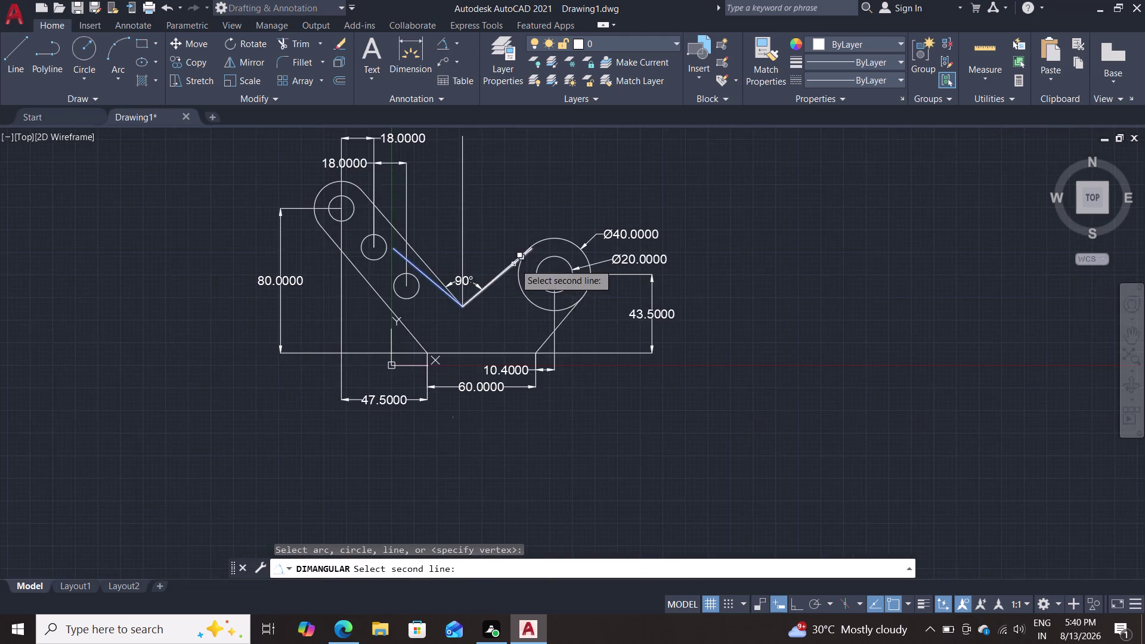
scroll(up, 3)
click(486, 243)
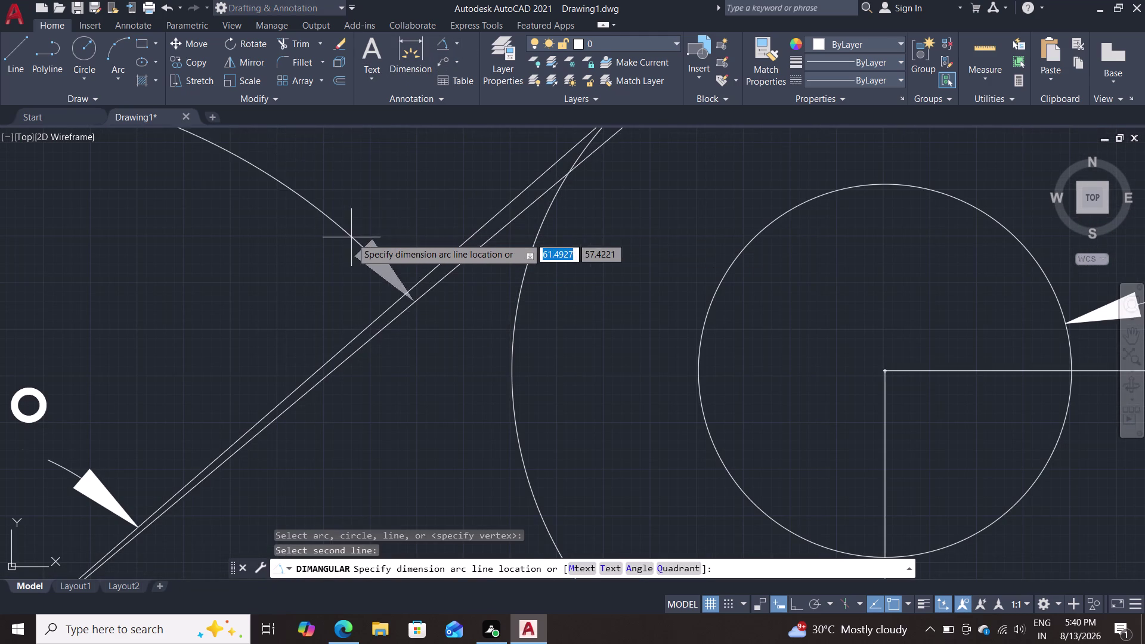
scroll(up, 3)
scroll(down, 3)
scroll(down, 3)
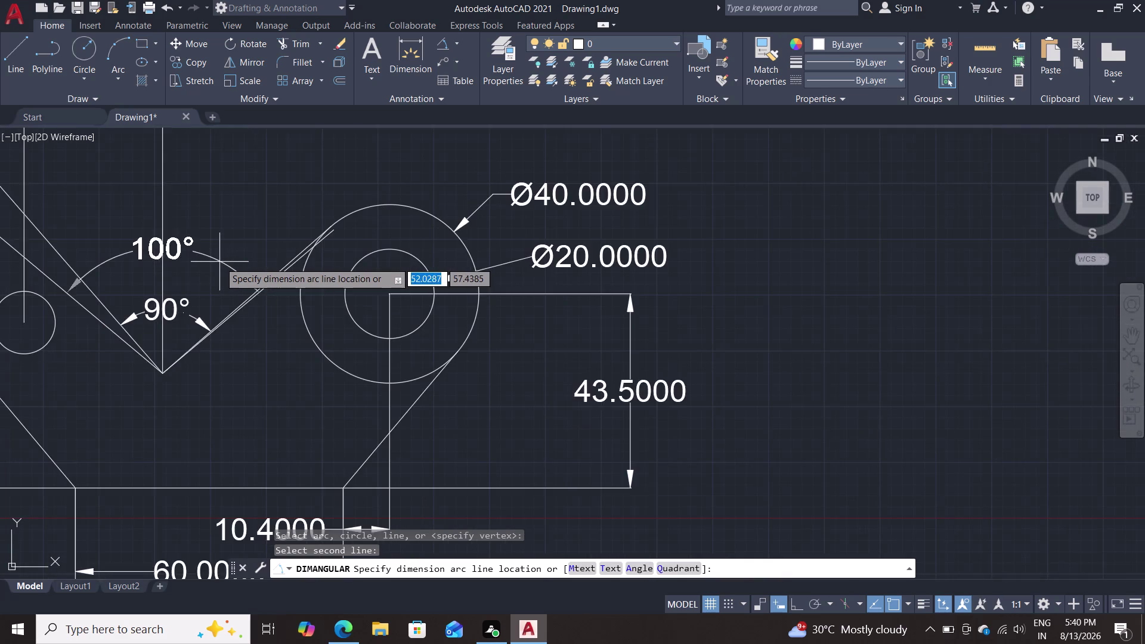
scroll(up, 3)
scroll(down, 3)
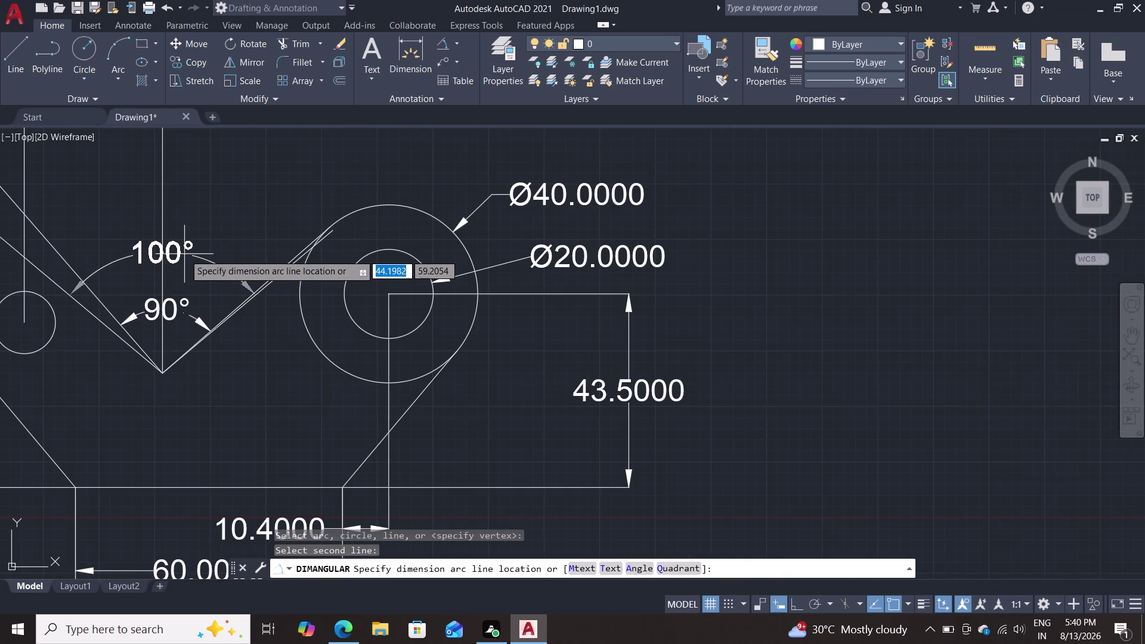
Cancel the angular dimension and undo it along with the mirrored arm line.
key(ctrl+z)
key(grave)
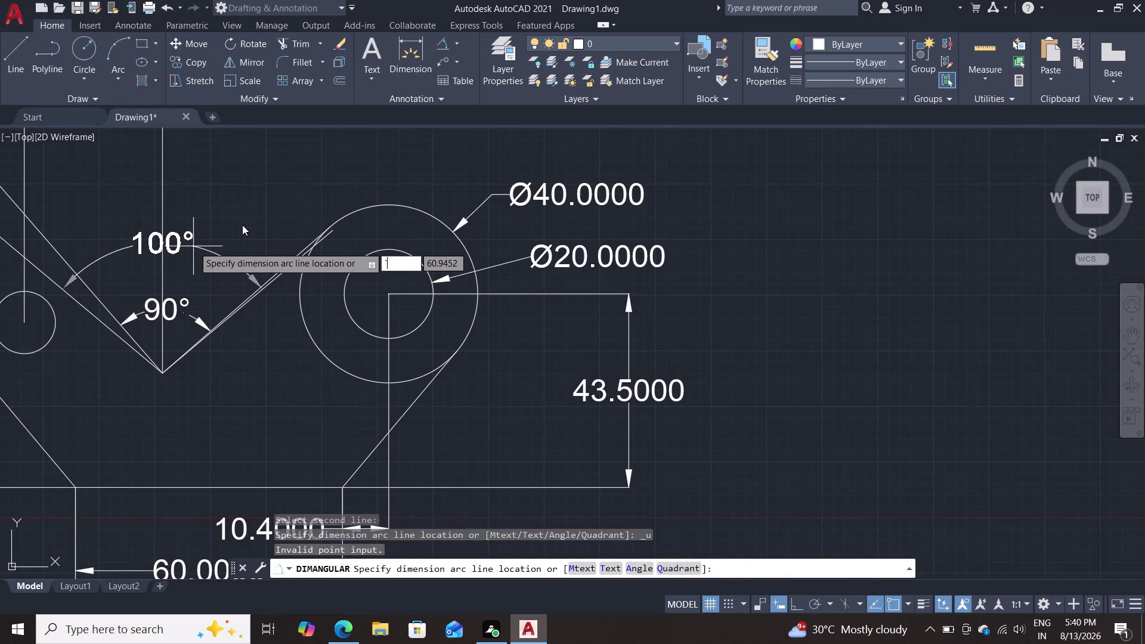
key(grave)
key(Escape)
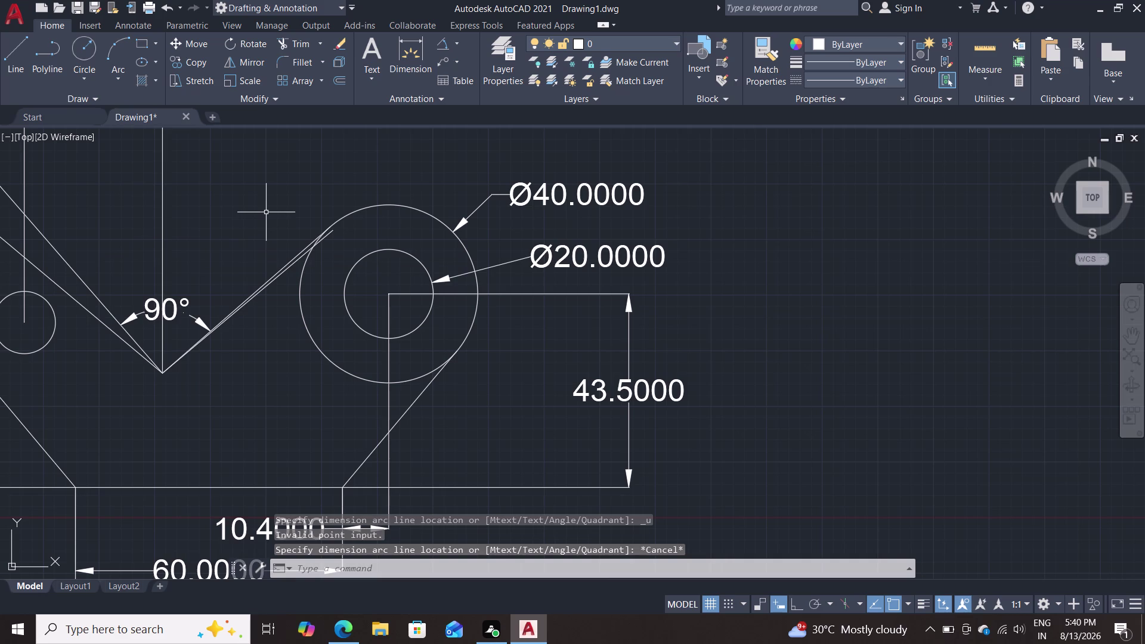
key(ctrl+z)
key(ctrl+z)
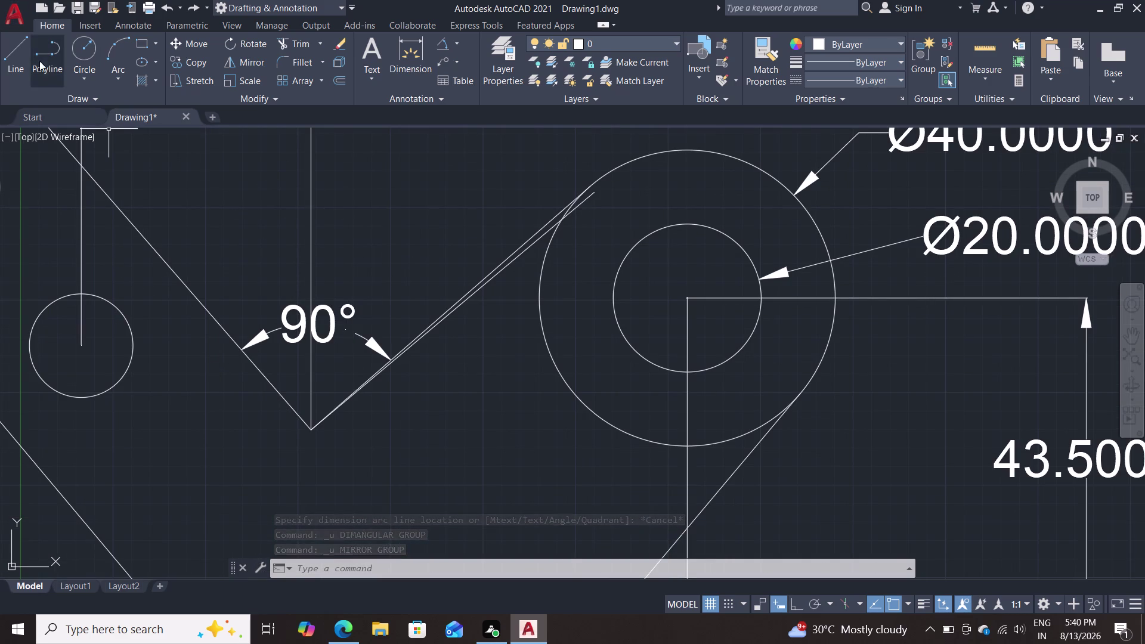
Enter a 50-unit up-left line from the V vertex, then cancel it undrawn.
click(16, 65)
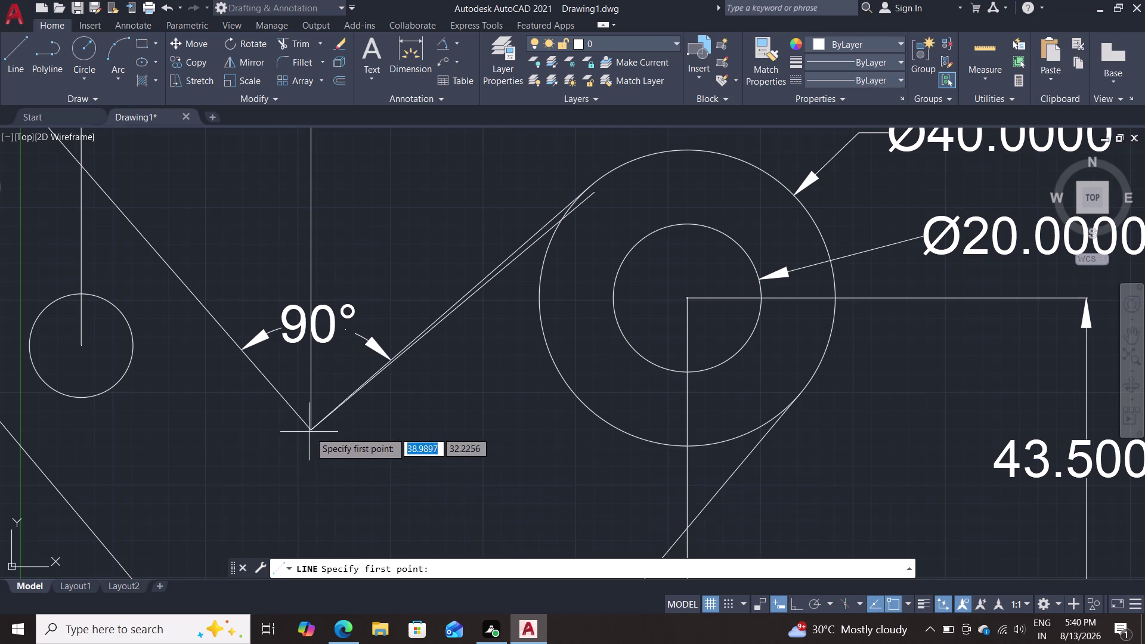
click(312, 430)
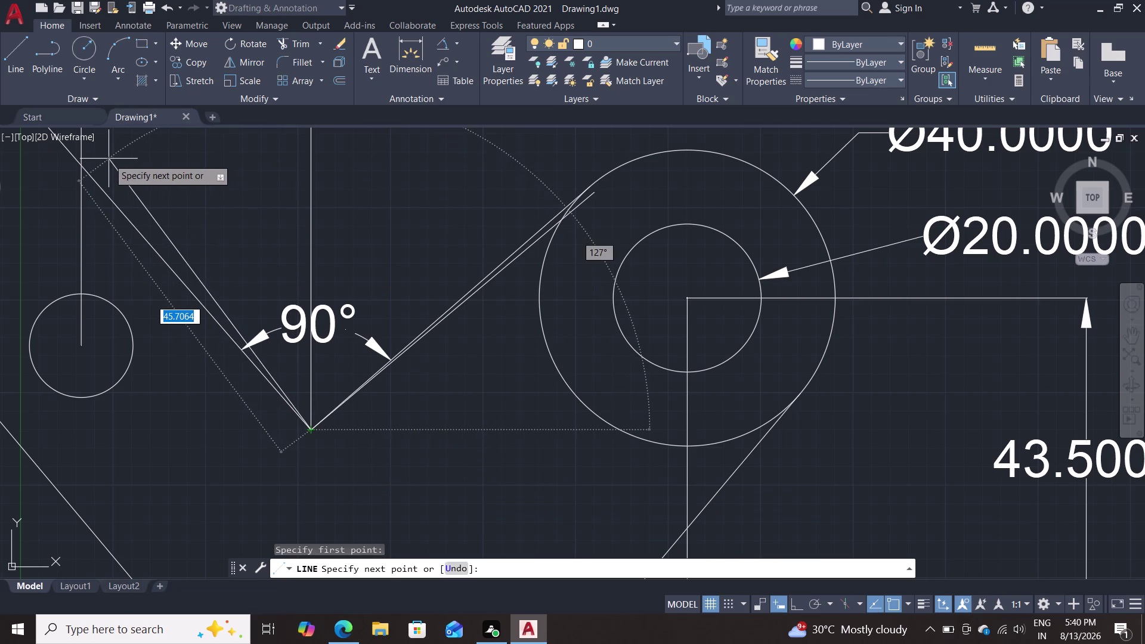
text(5)
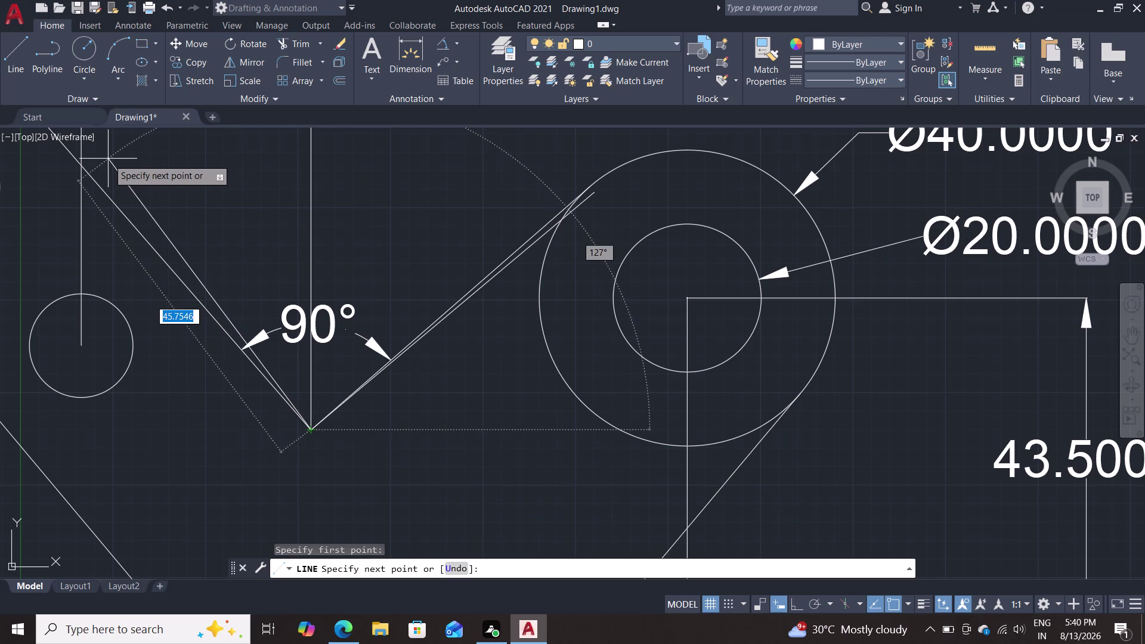
text(0)
key(Tab)
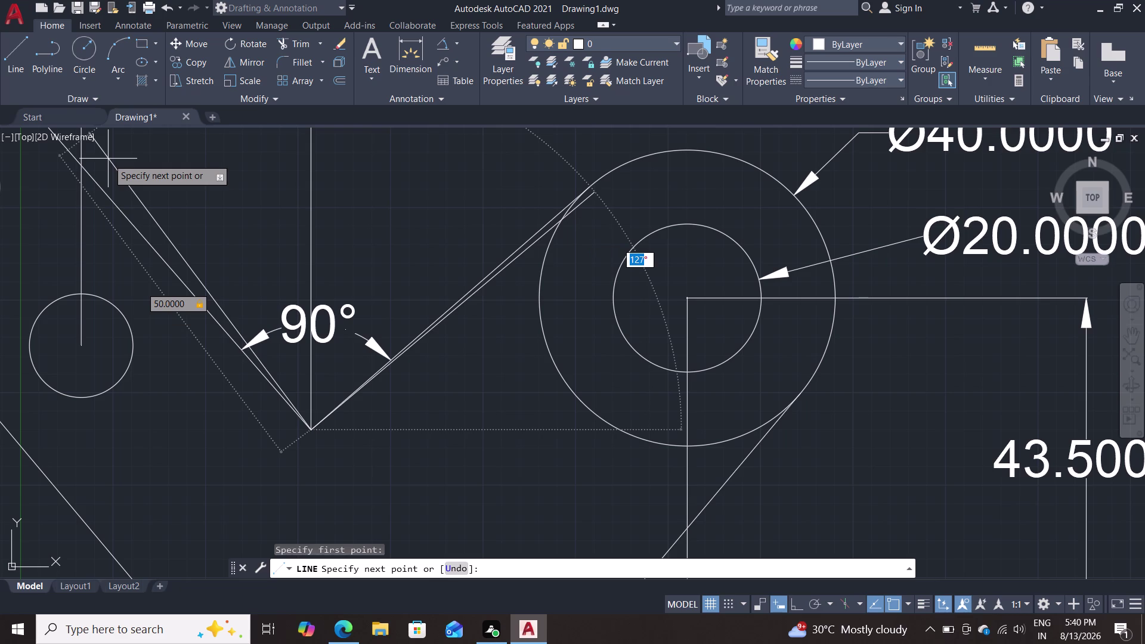
text(13)
key(0)
scroll(up, 3)
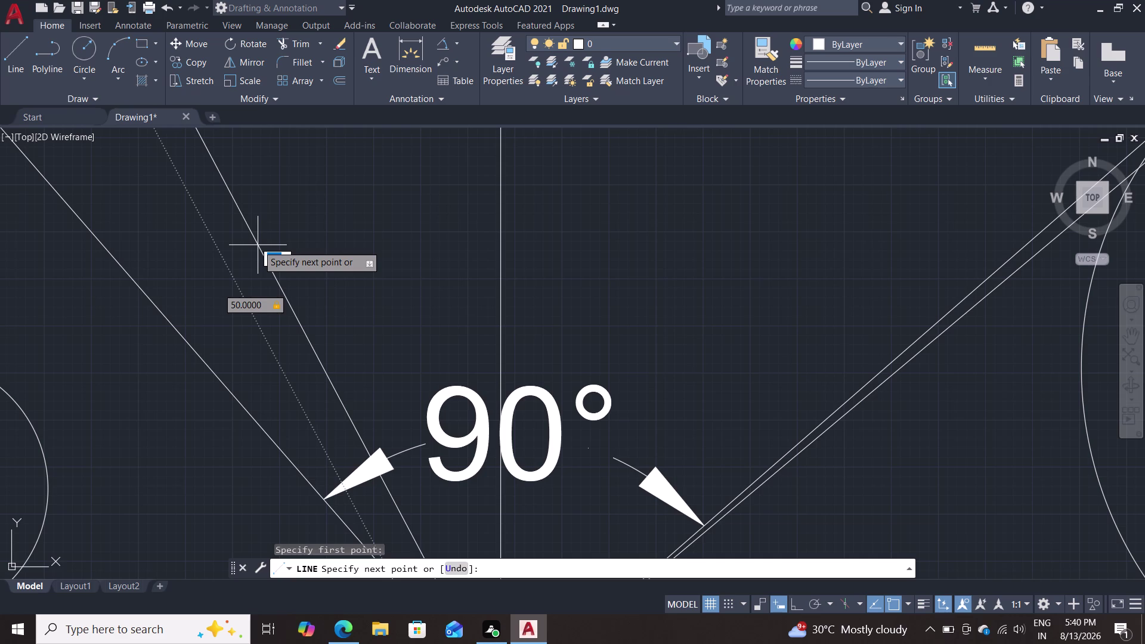
key(Return)
key(Escape)
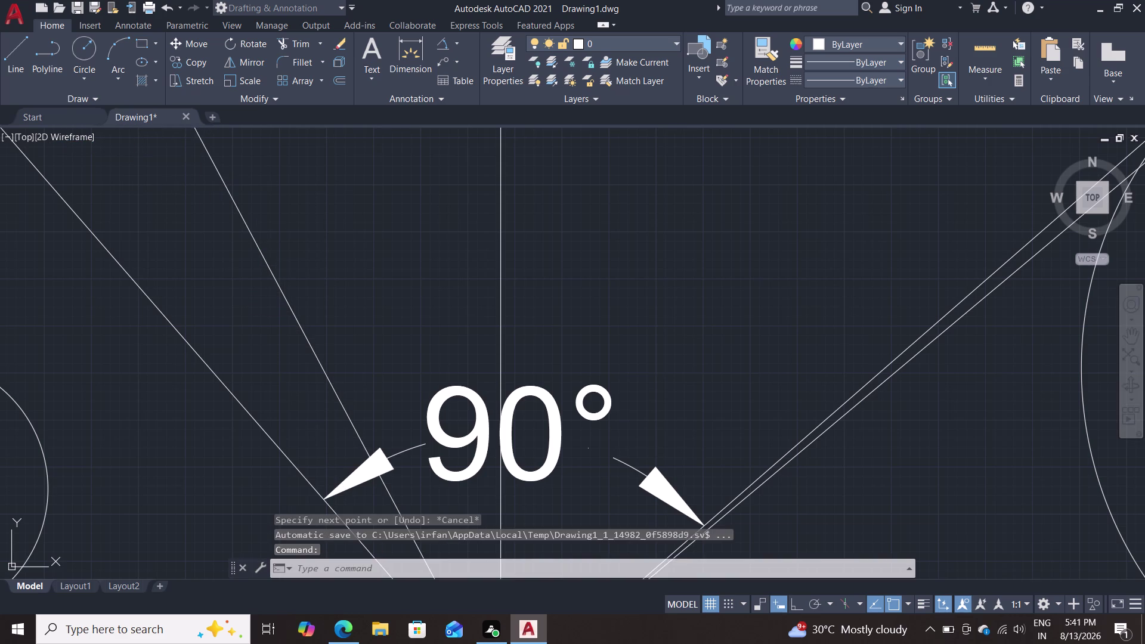
scroll(up, 3)
scroll(down, 3)
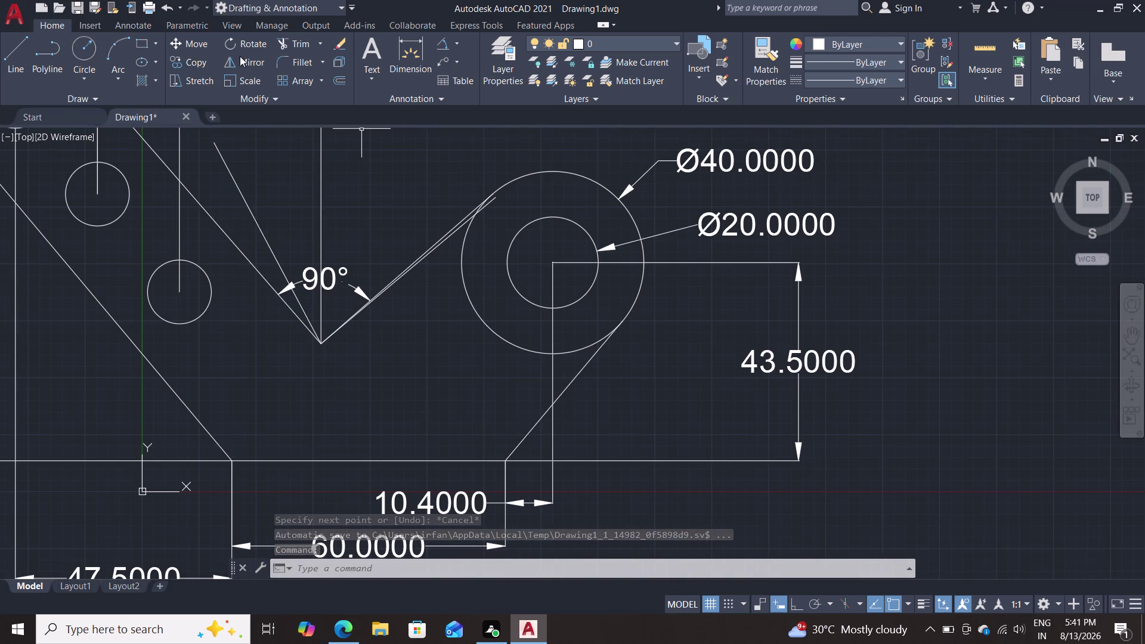
Measure the 78° angle between the trial line and the right arm, then cancel it.
click(446, 37)
click(262, 231)
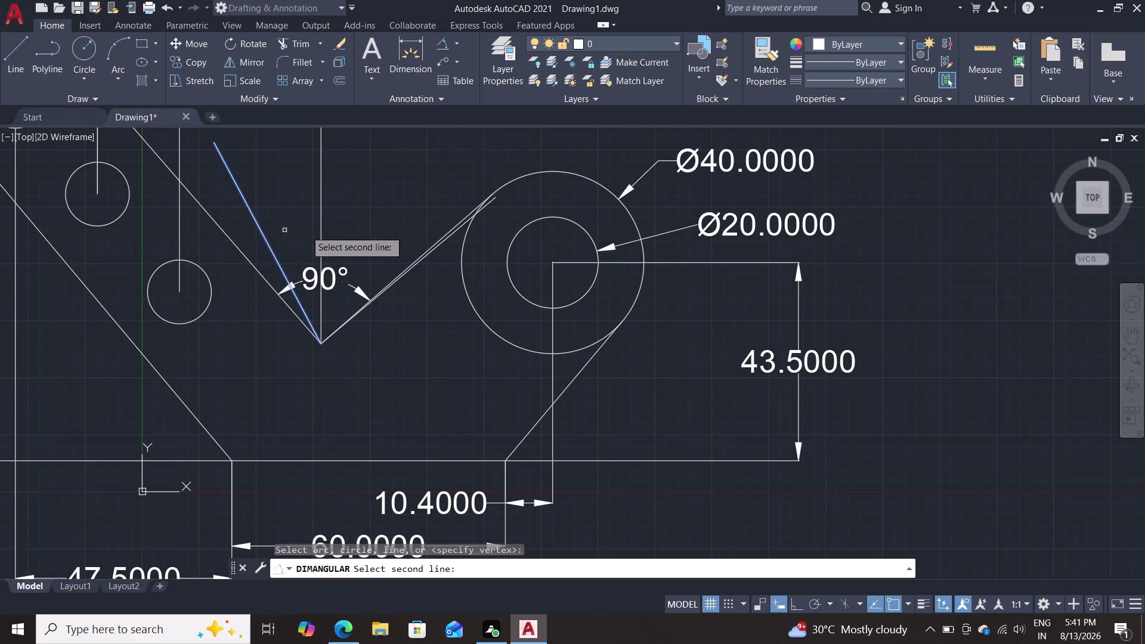
scroll(down, 3)
scroll(up, 3)
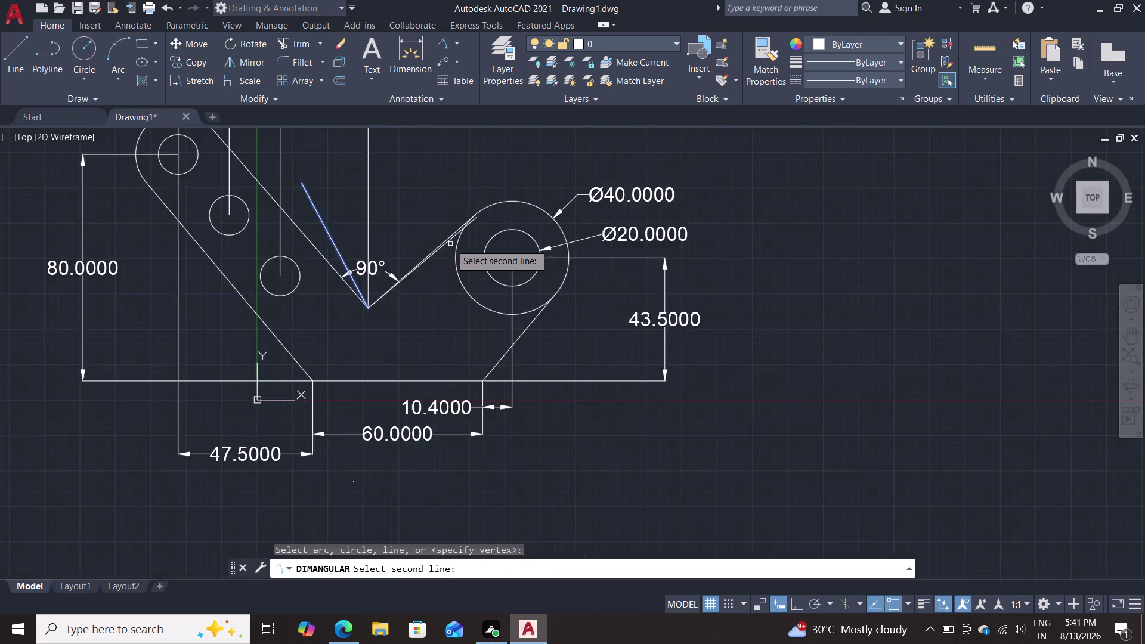
scroll(up, 3)
click(446, 231)
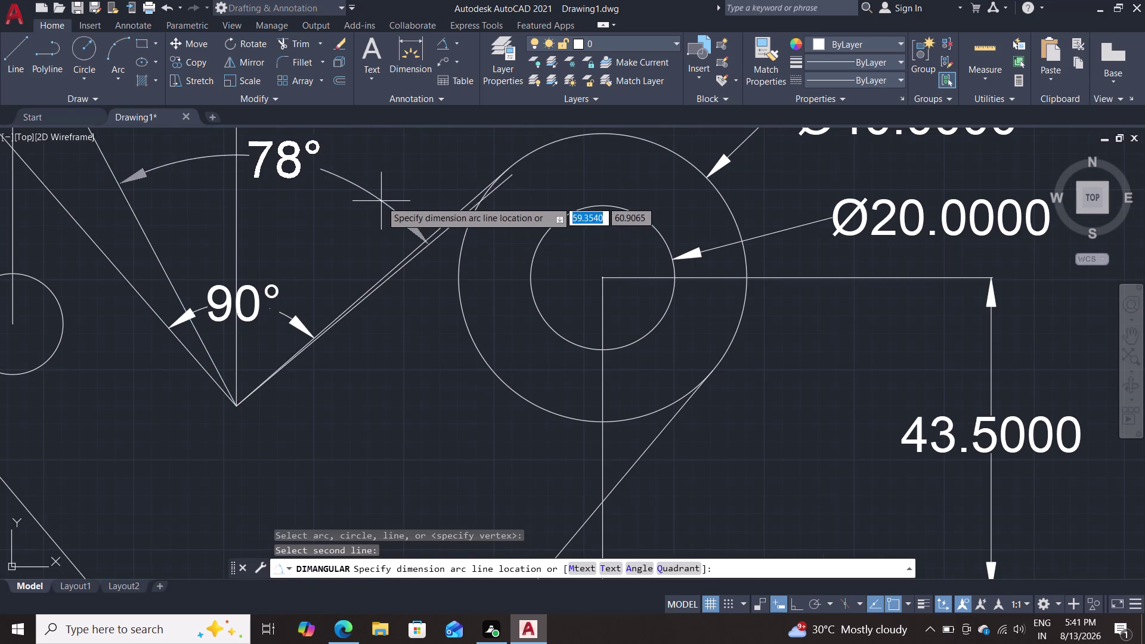
key(Escape)
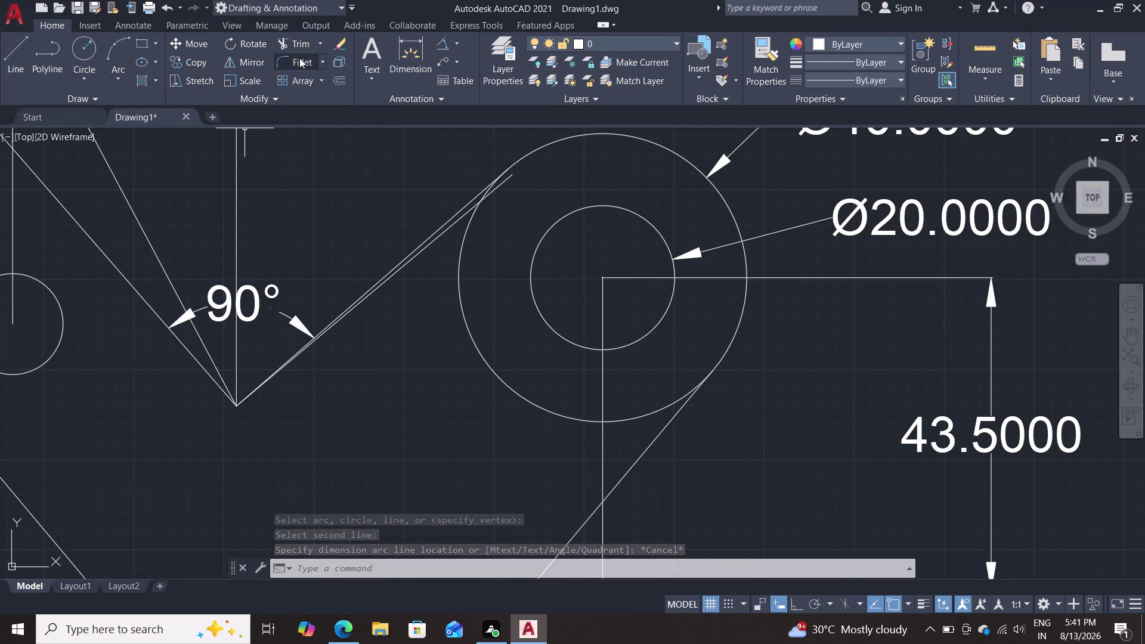
Re-check the trial angle, cancel it, and erase the trial line.
click(438, 43)
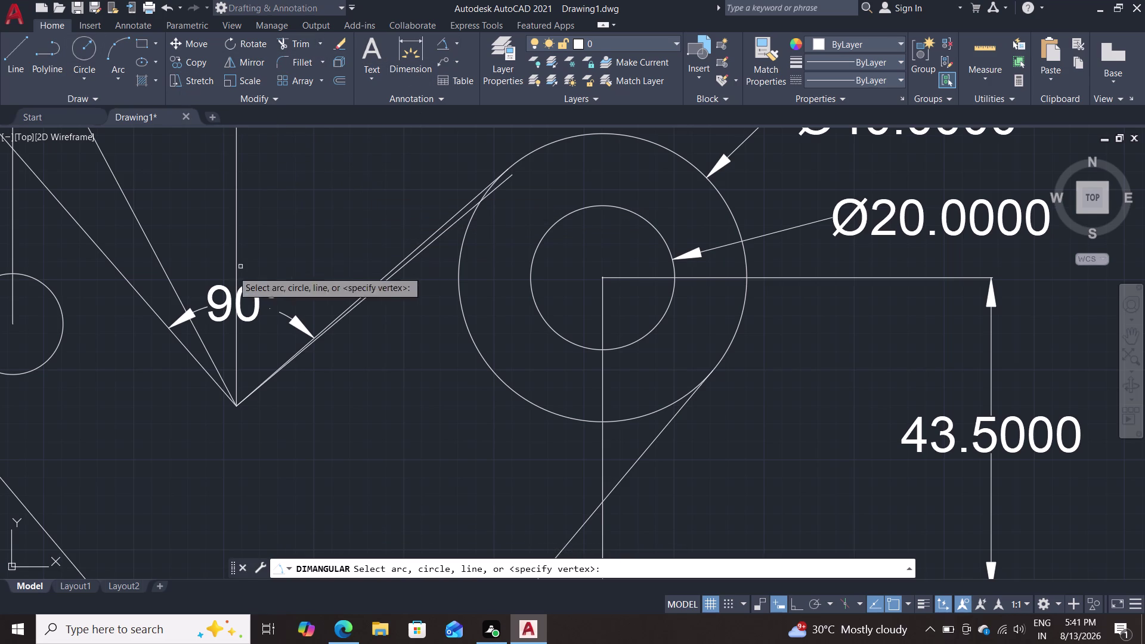
click(163, 265)
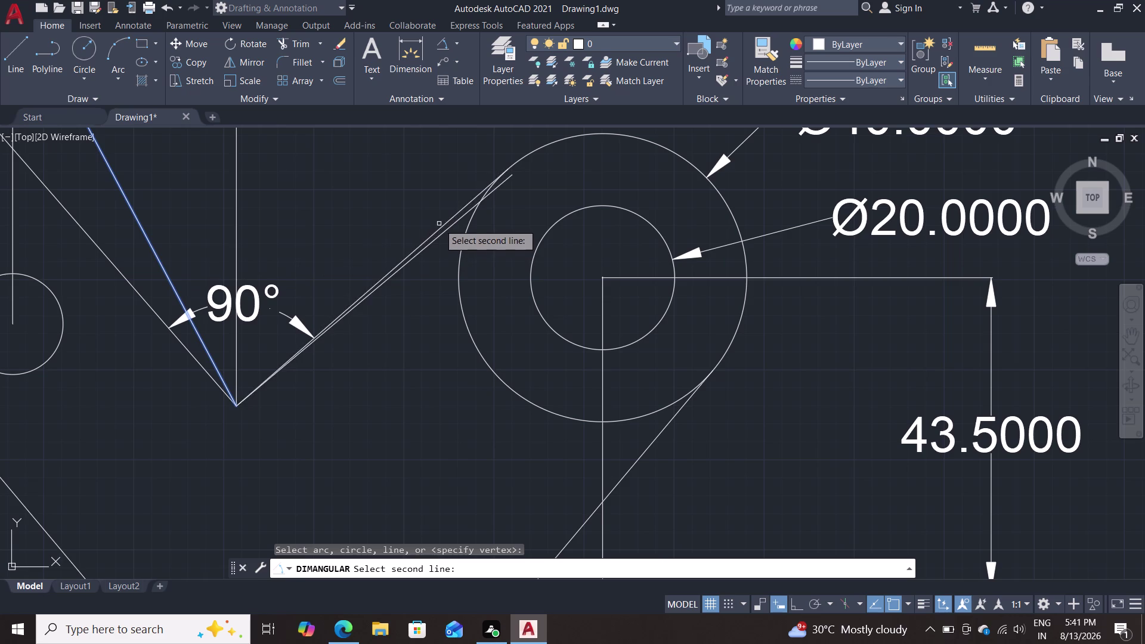
click(442, 226)
key(Escape)
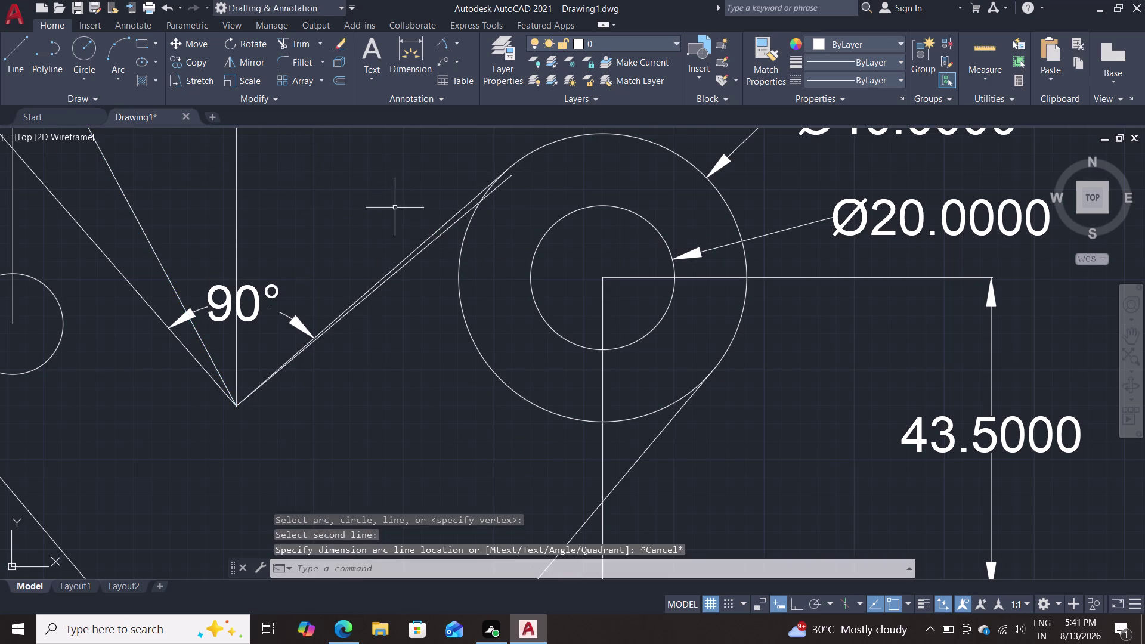
click(150, 244)
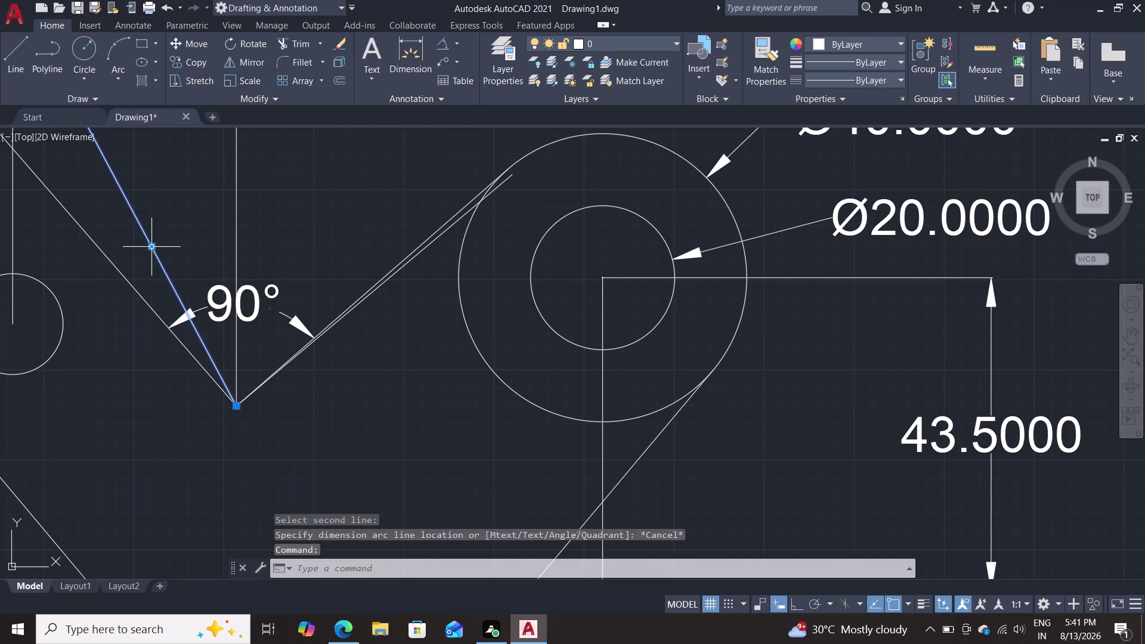
key(Delete)
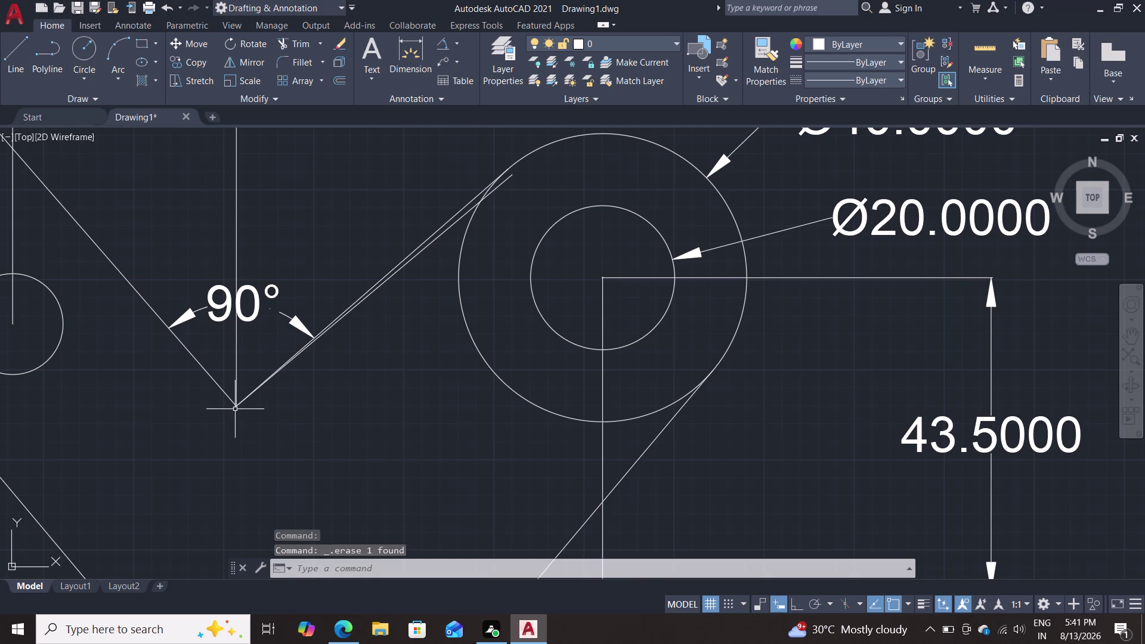
Draw a 50-unit line from the V's vertex at 125°.
click(8, 45)
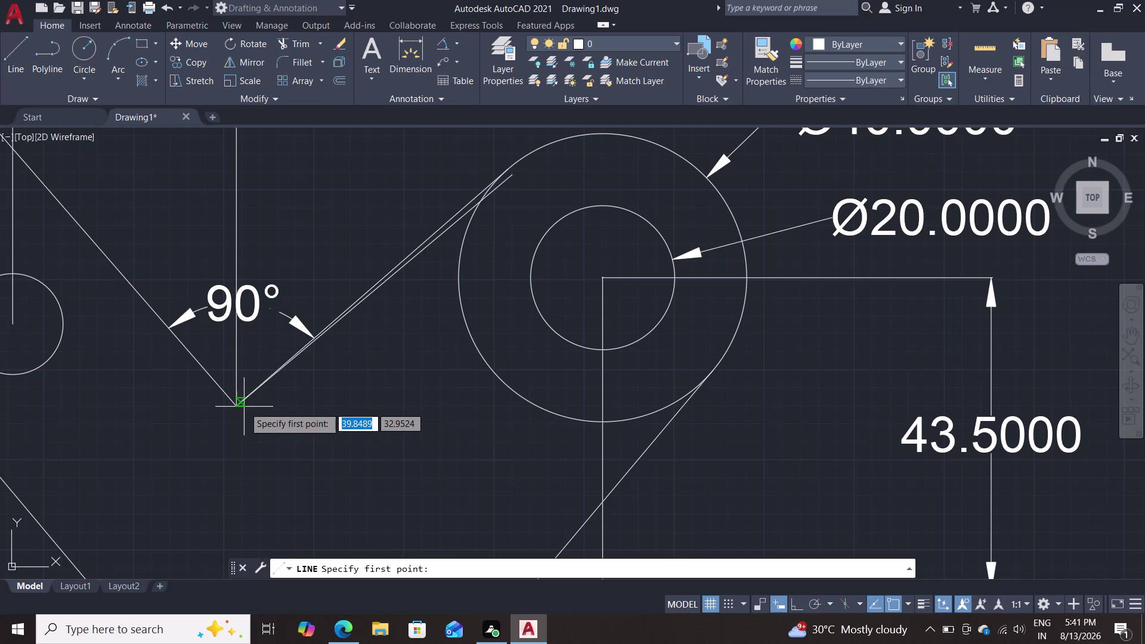
click(239, 409)
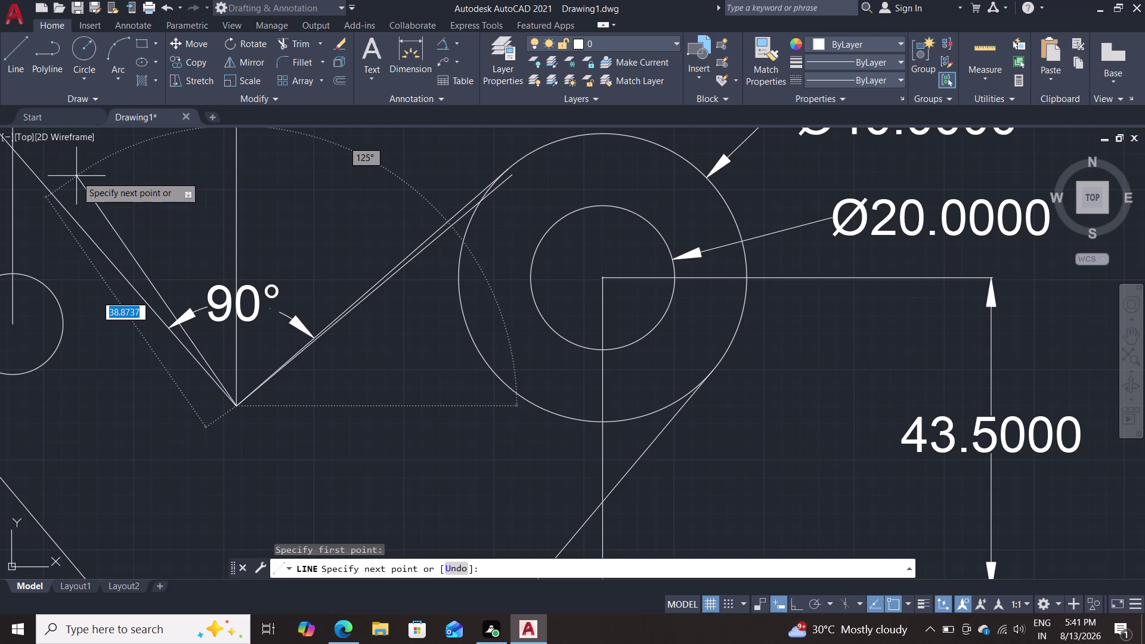
text(5)
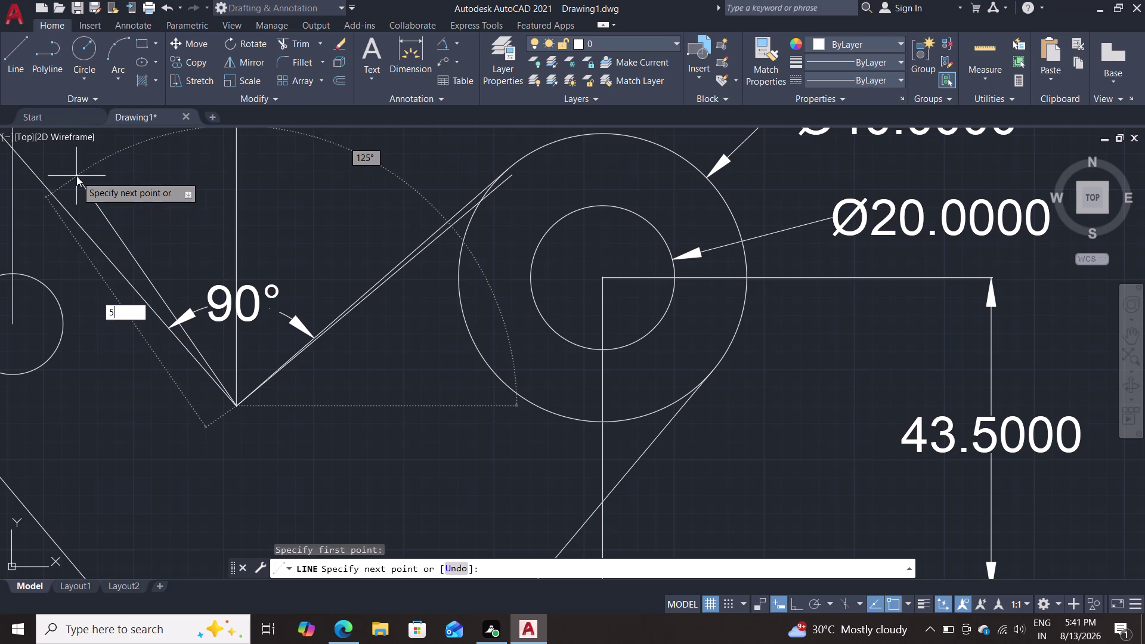
text(0)
key(Tab)
text(1)
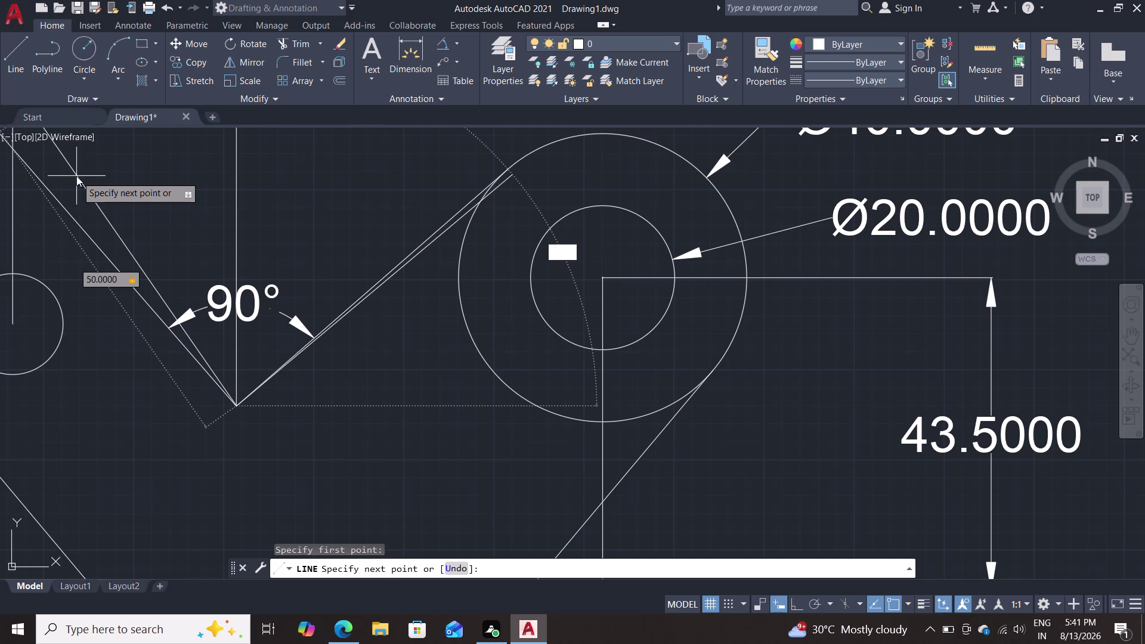
text(25)
key(Return)
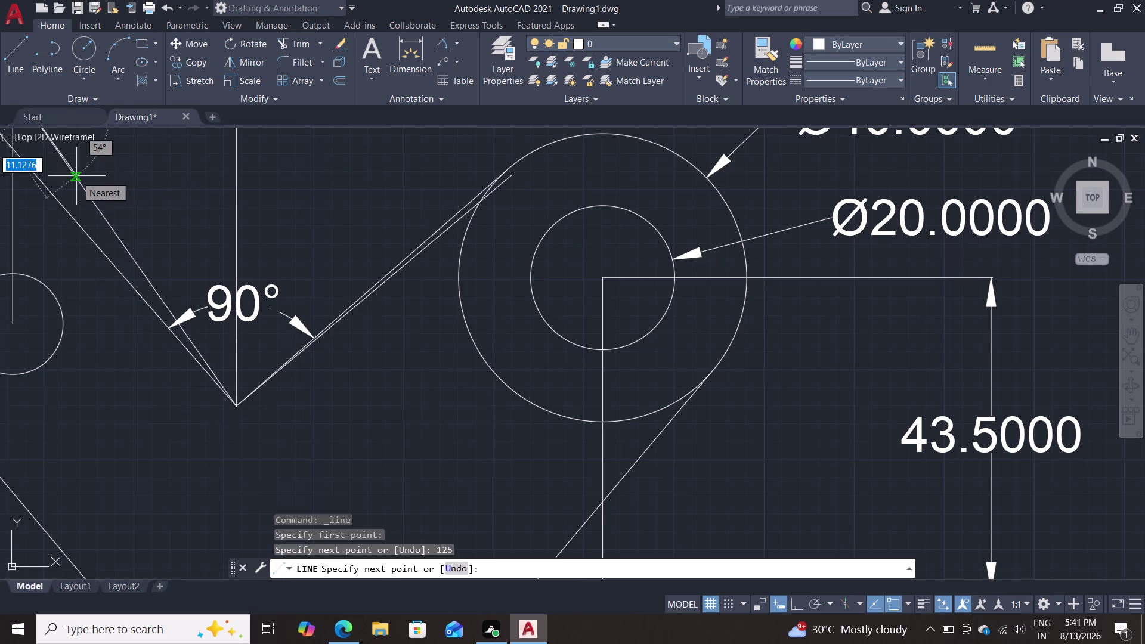
key(Escape)
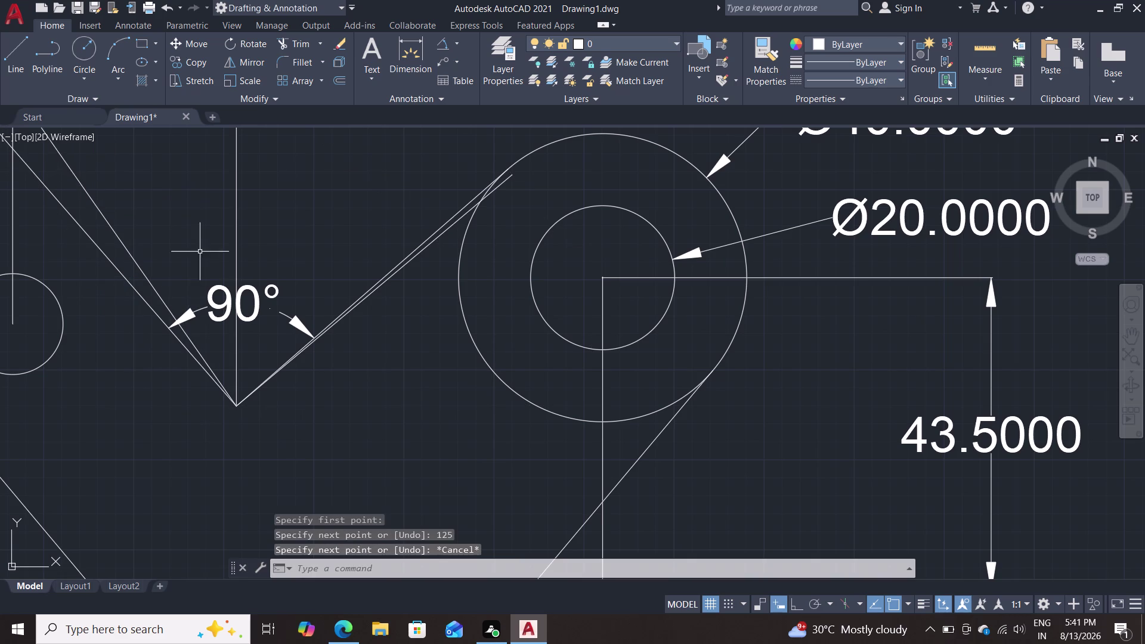
Try an angle dimension between the new line and right arm (84°), then cancel.
click(442, 48)
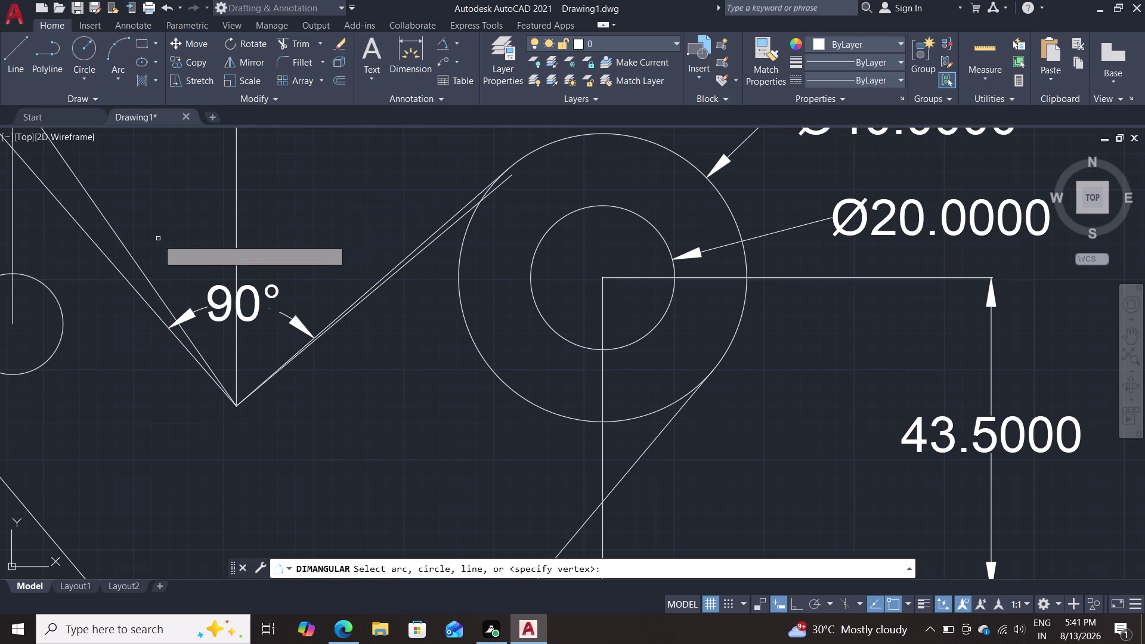
double_click(138, 261)
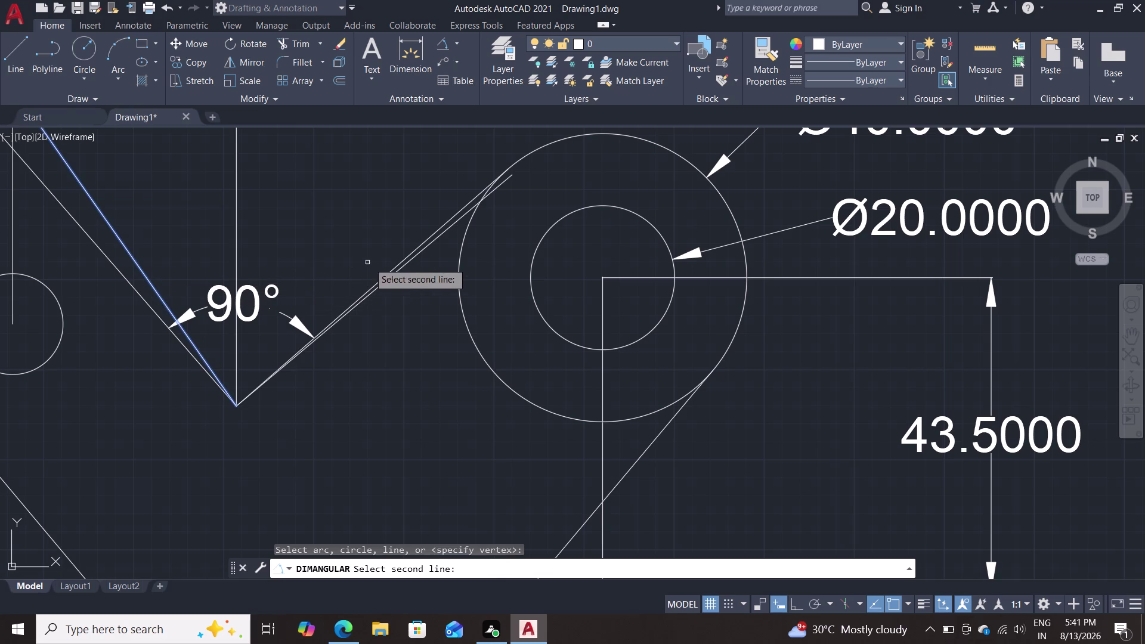
click(406, 256)
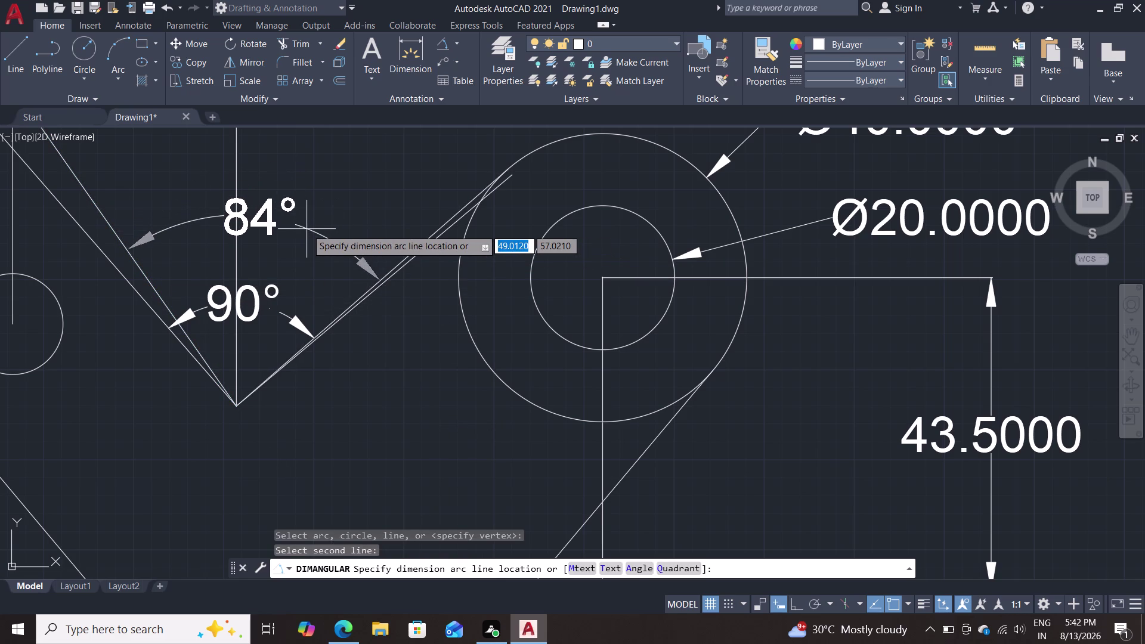
key(Escape)
key(Escape)
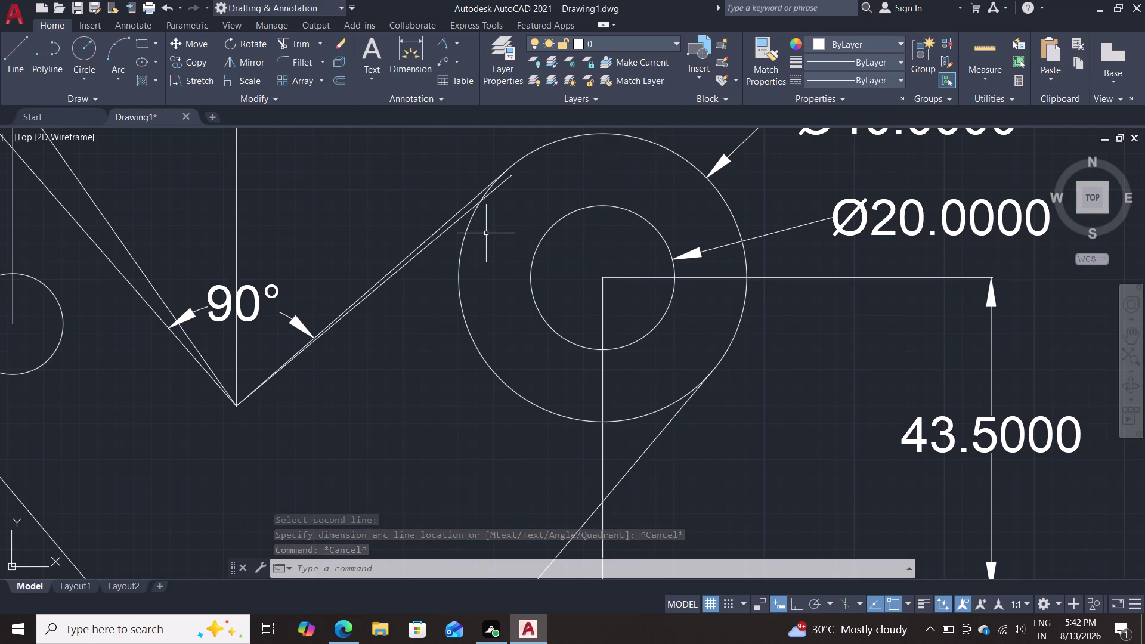
Undo the abandoned angle dimension and the stray line beside the right arm.
key(ctrl+z)
key(ctrl+z)
key(ctrl+z)
key(ctrl+z)
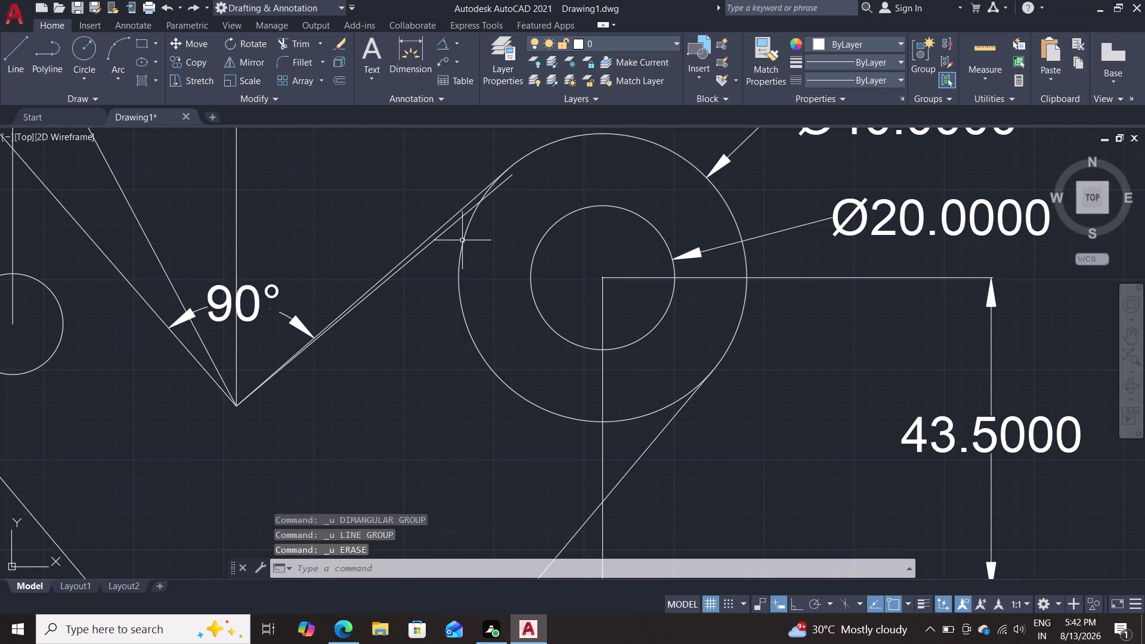
key(ctrl+z)
key(ctrl+z)
key(ctrl+z)
key(ctrl+z)
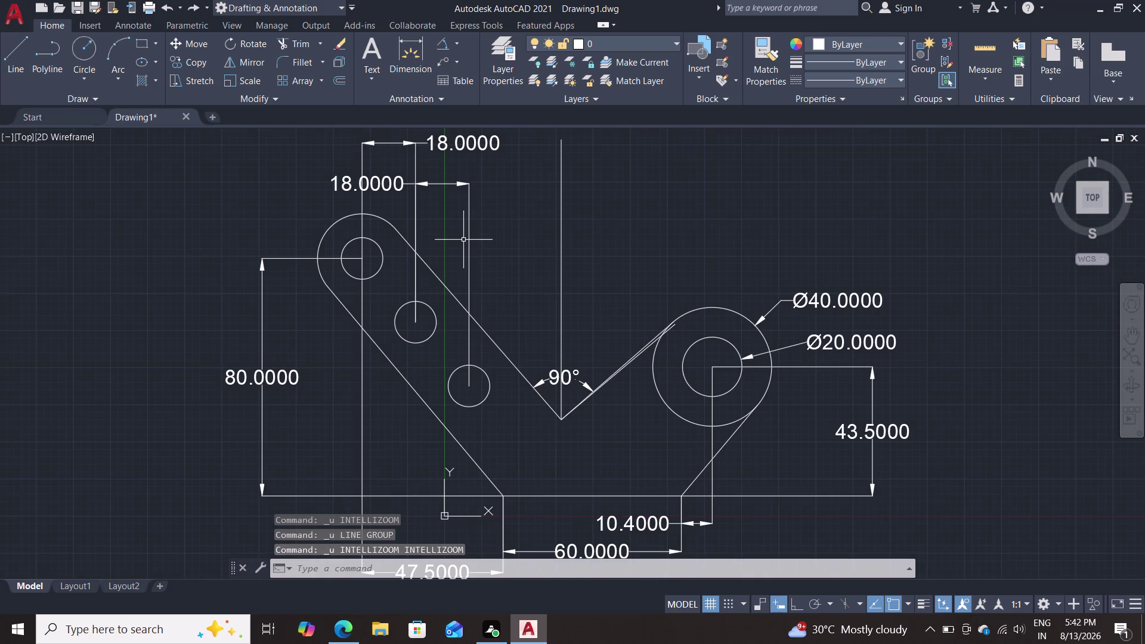
key(ctrl+z)
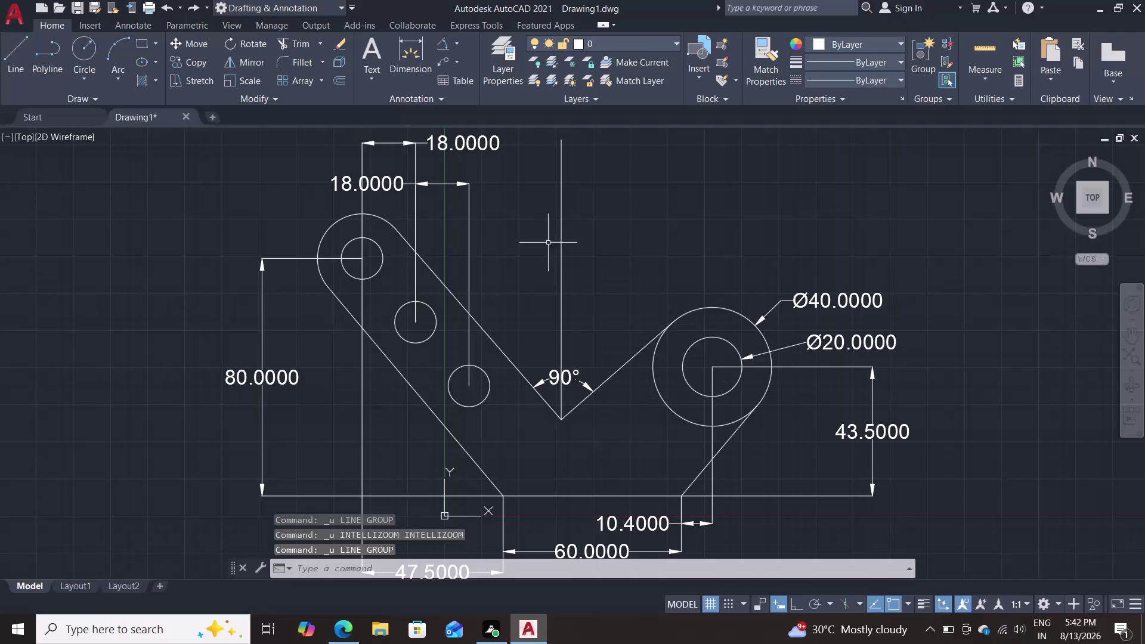
Draw a 50-unit line from the V's bottom vertex at 130°.
click(14, 51)
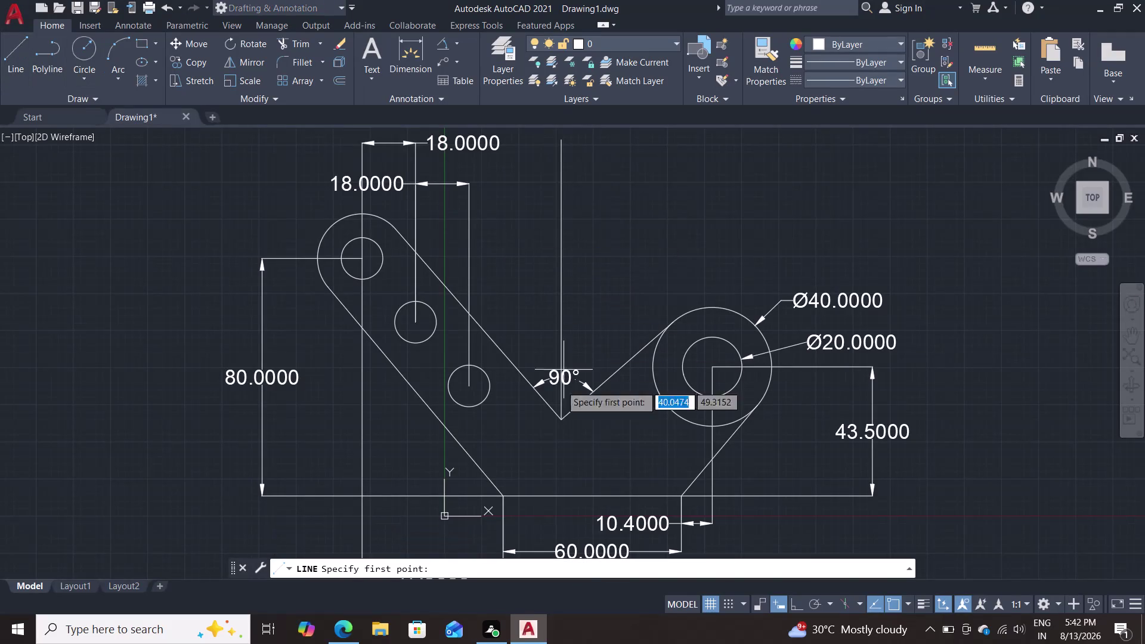
click(559, 419)
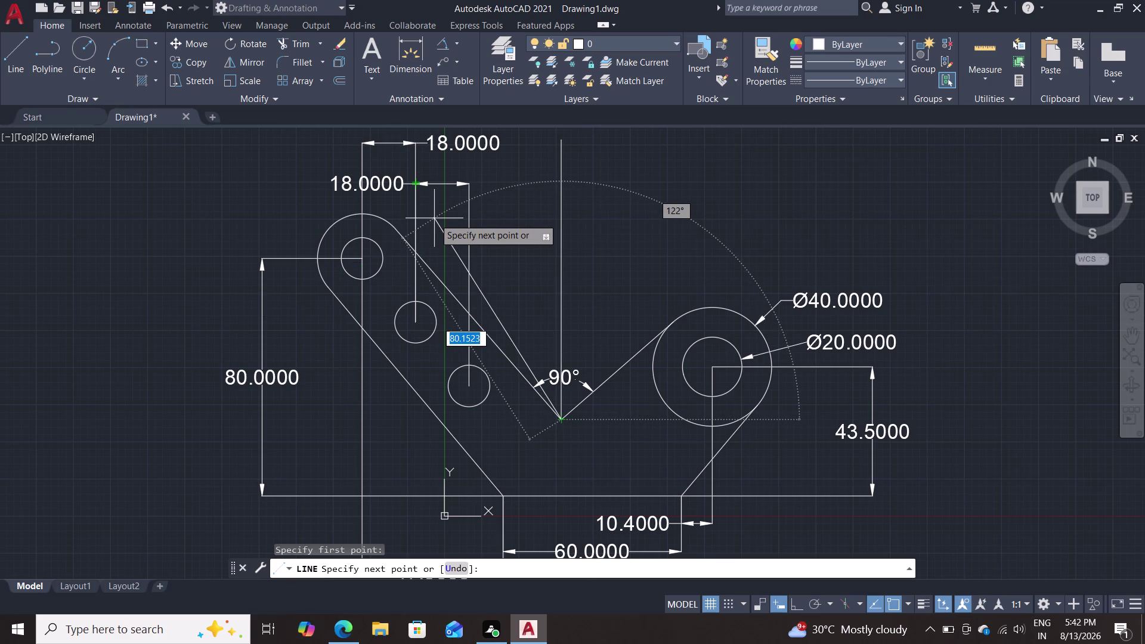
text(50)
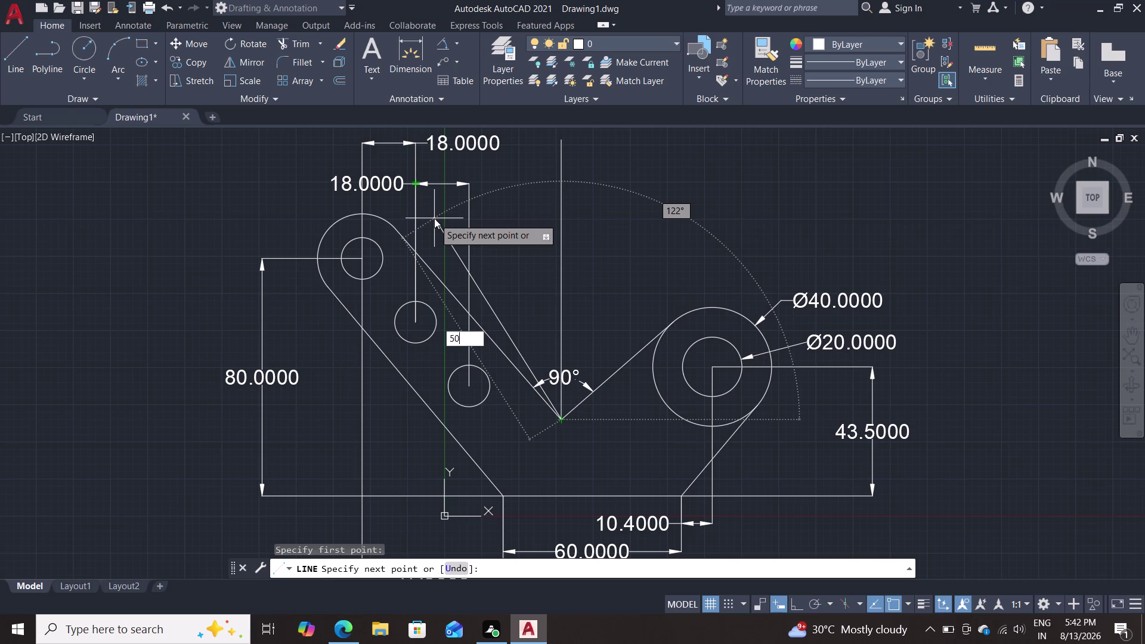
key(Tab)
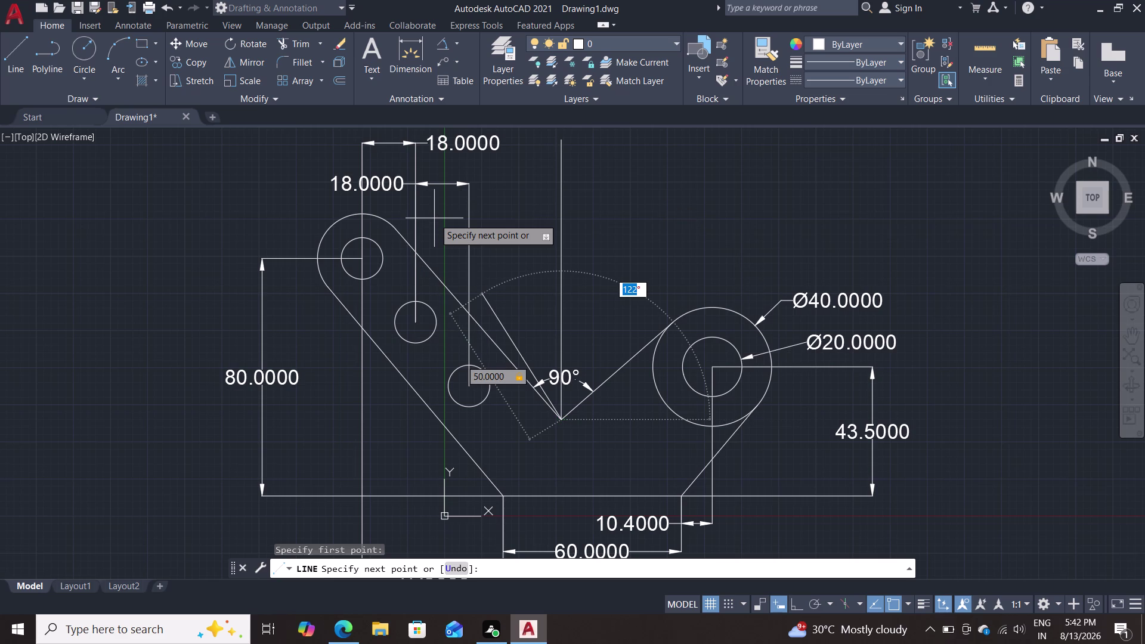
text(13)
key(0)
key(Return)
key(Return)
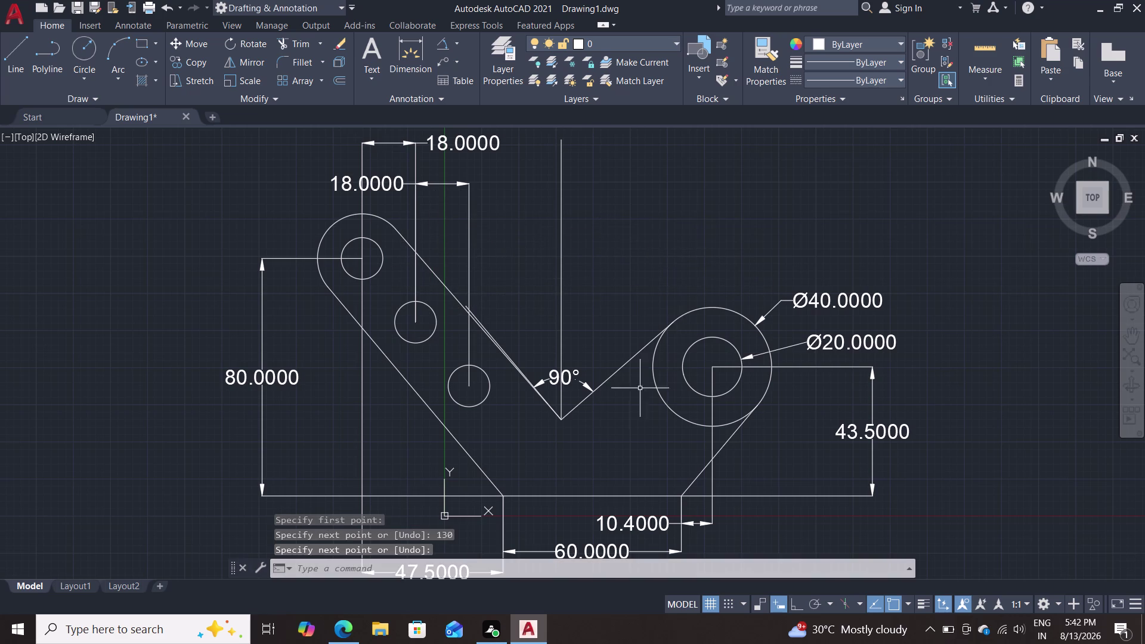
scroll(down, 3)
scroll(up, 3)
scroll(up, 3)
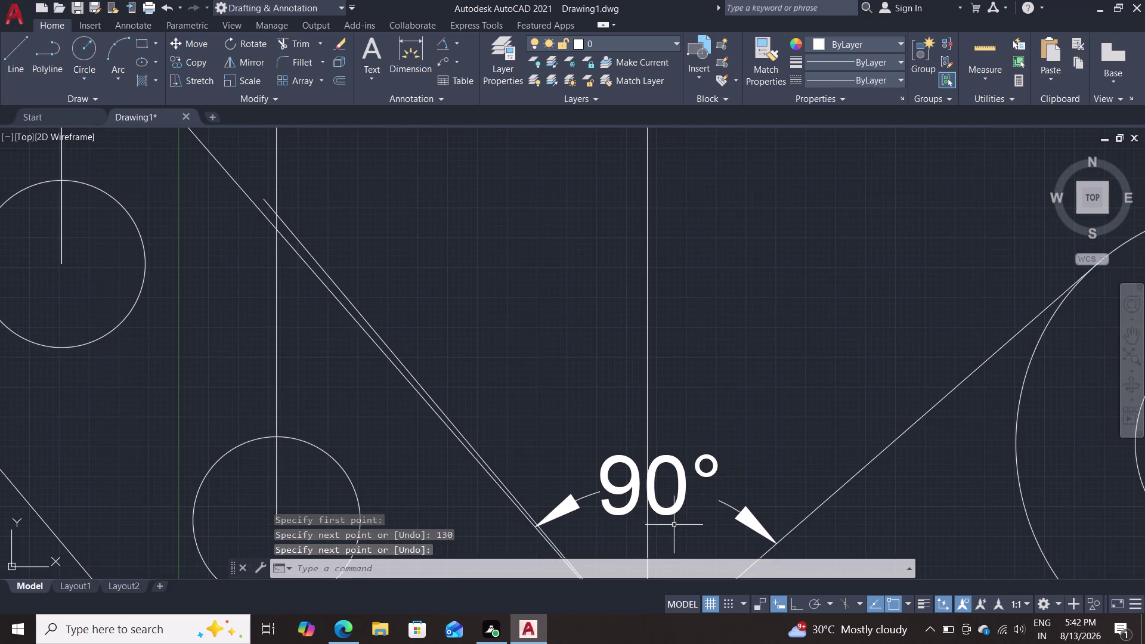
scroll(down, 3)
scroll(down, 3)
scroll(up, 3)
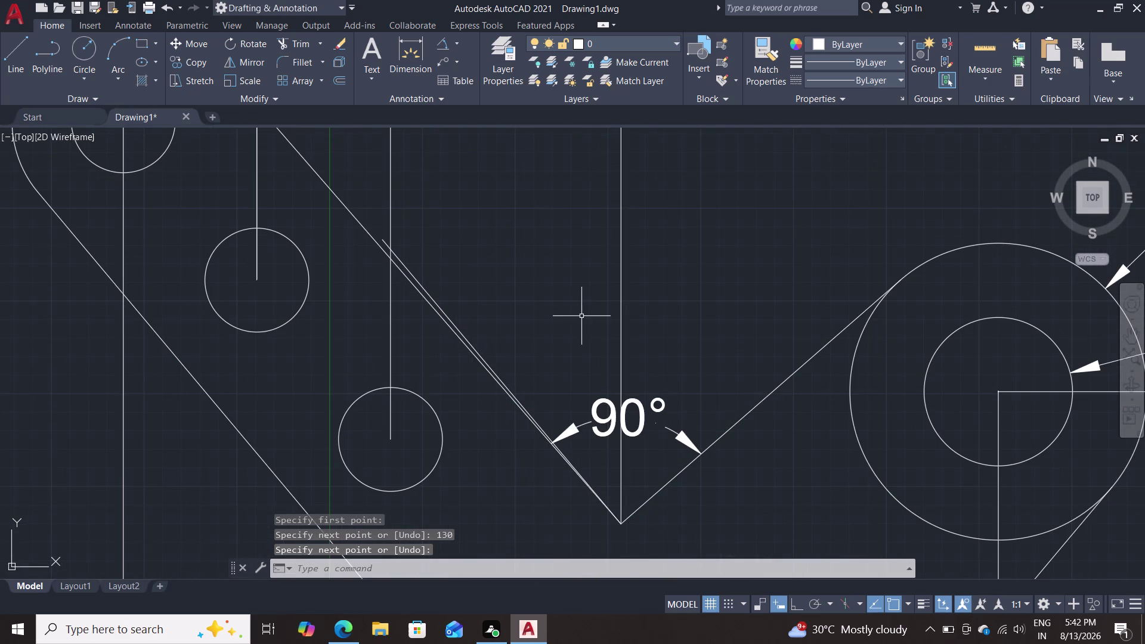
click(236, 62)
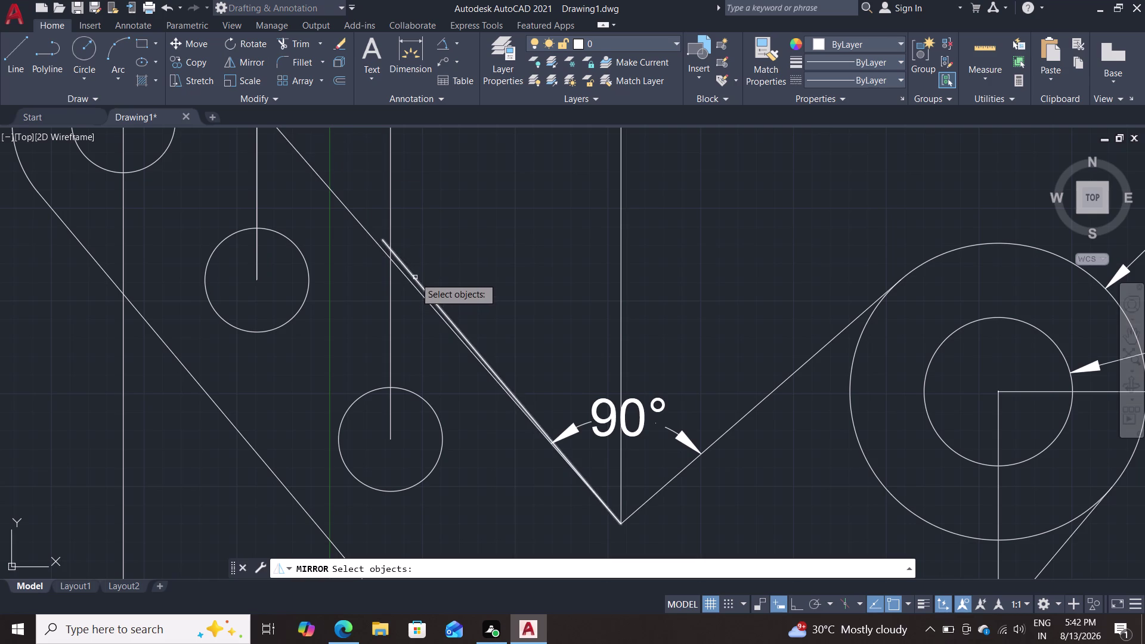
Mirror the 50-unit line about the vertical centre line, keeping the original.
click(415, 277)
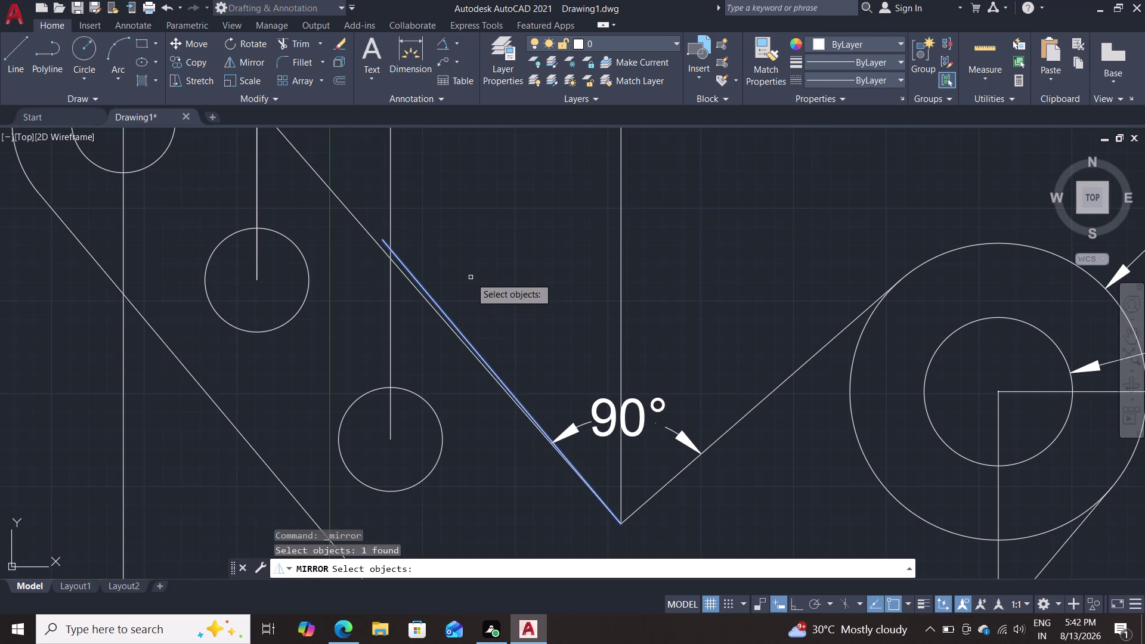
key(Return)
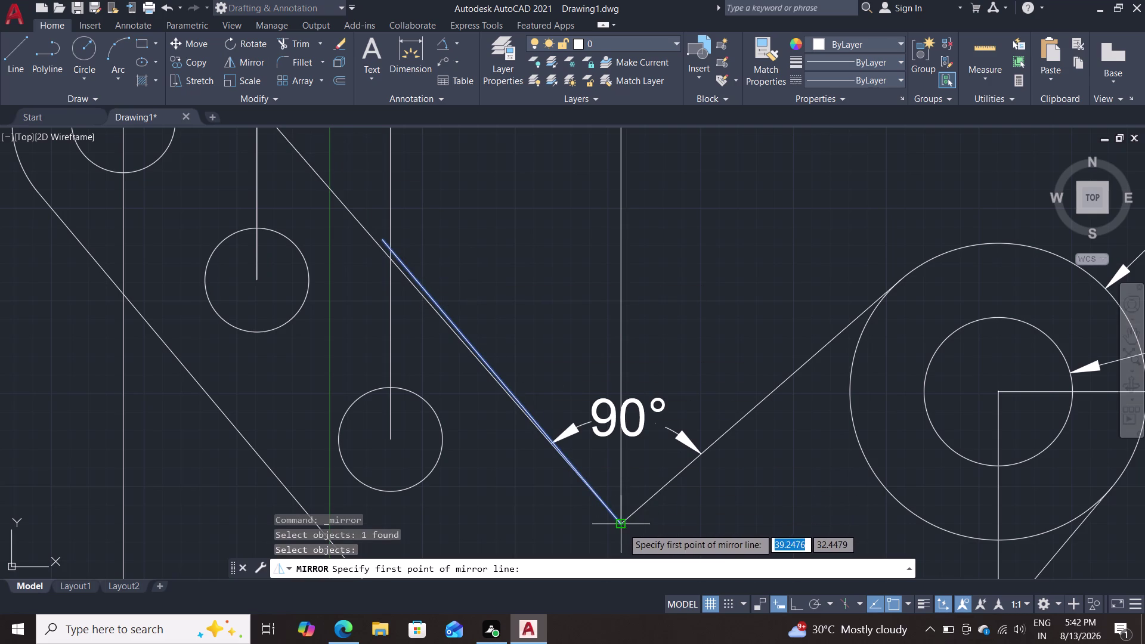
click(623, 528)
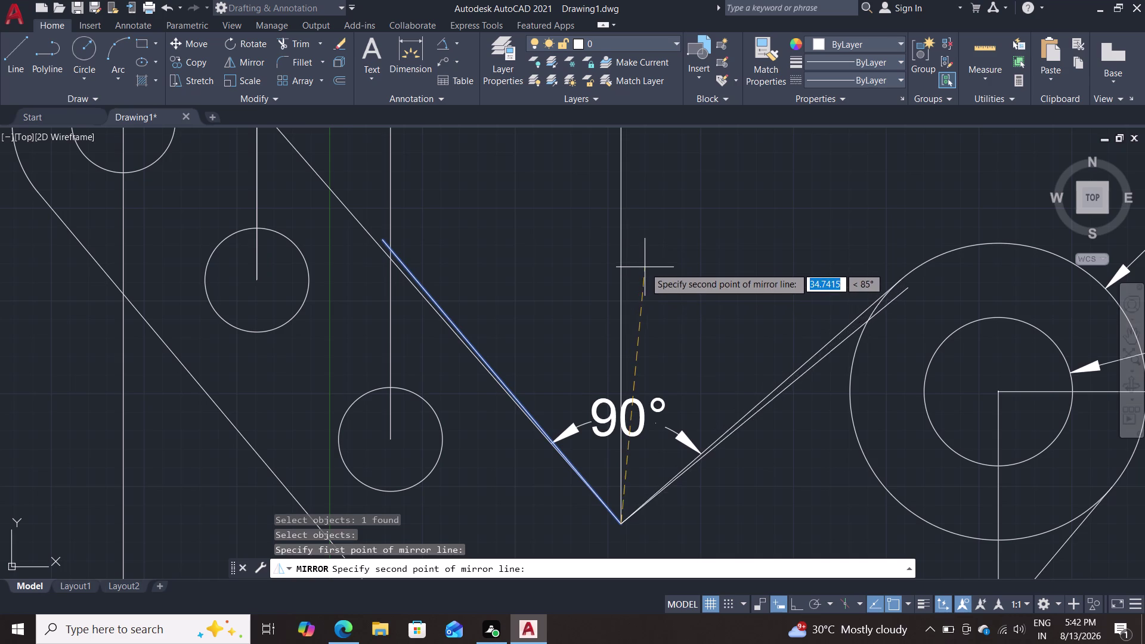
click(622, 290)
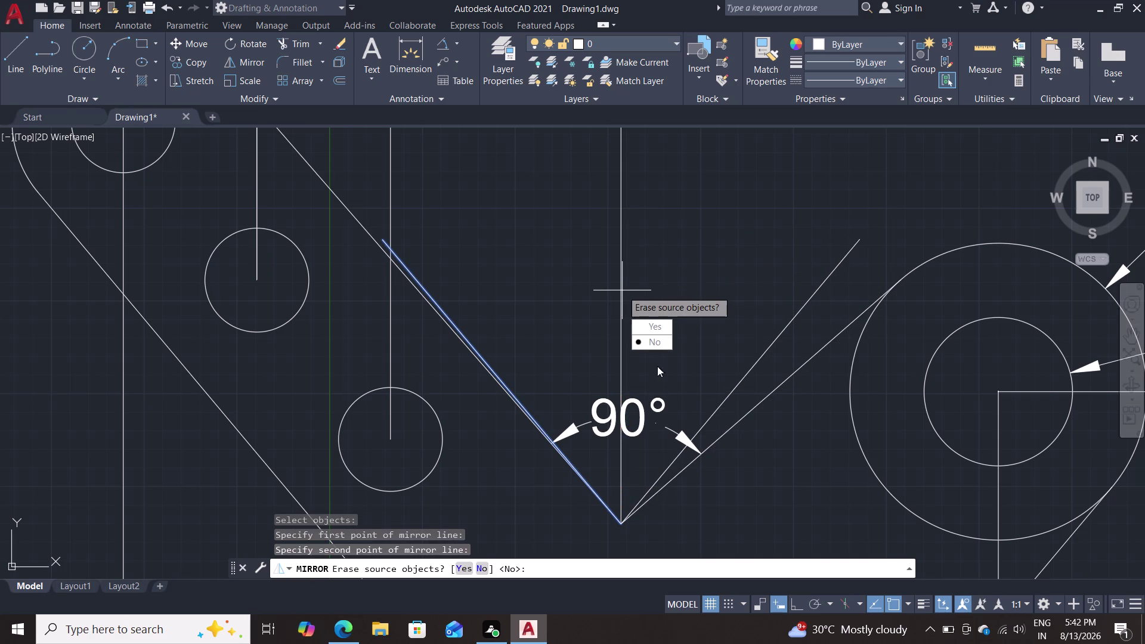
click(648, 340)
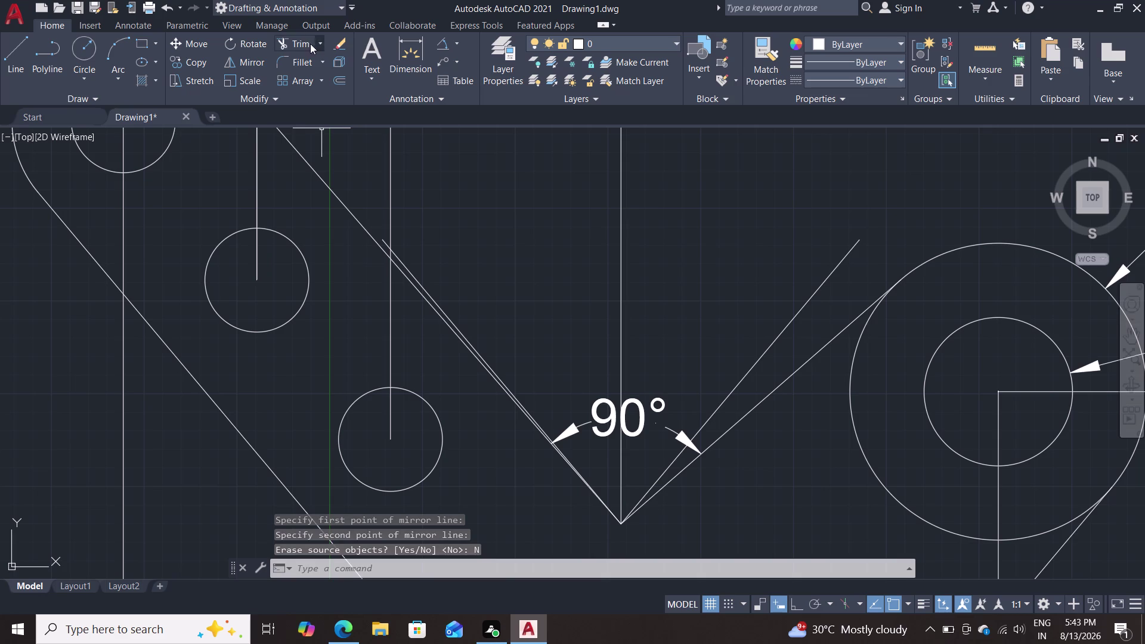
Dimension the 80° angle between the left line and its mirrored copy.
click(452, 39)
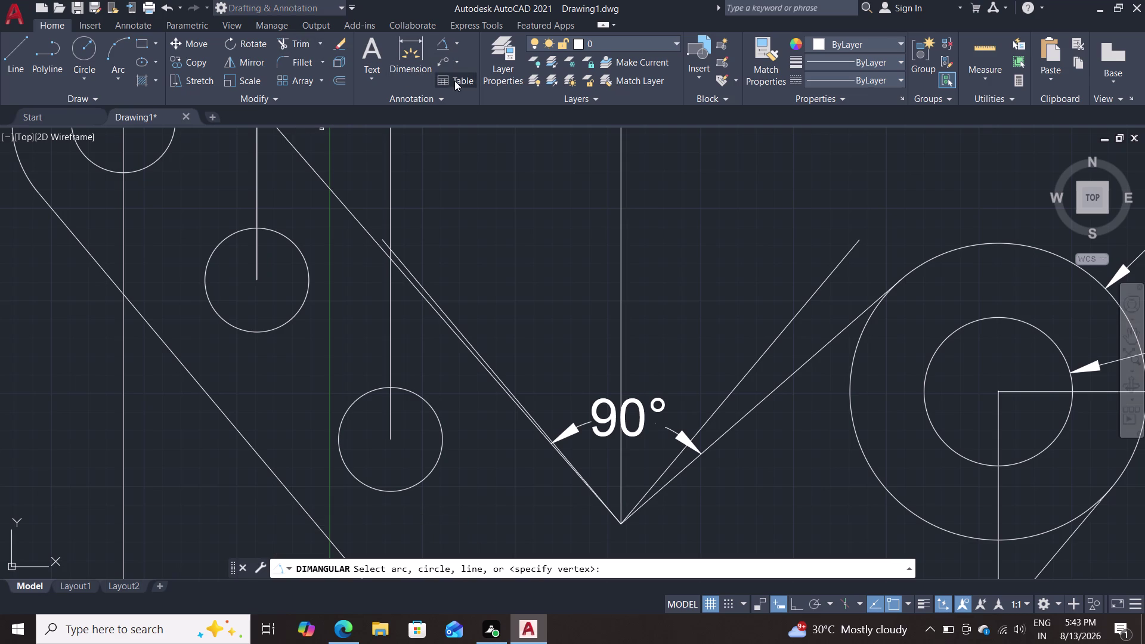
click(438, 301)
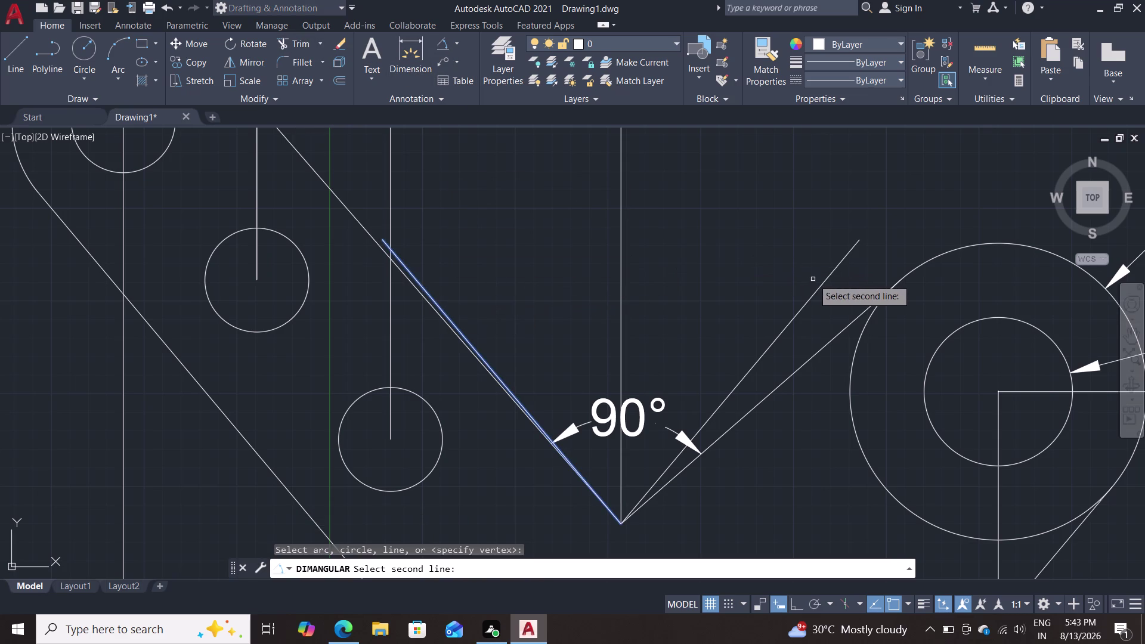
click(820, 286)
click(742, 272)
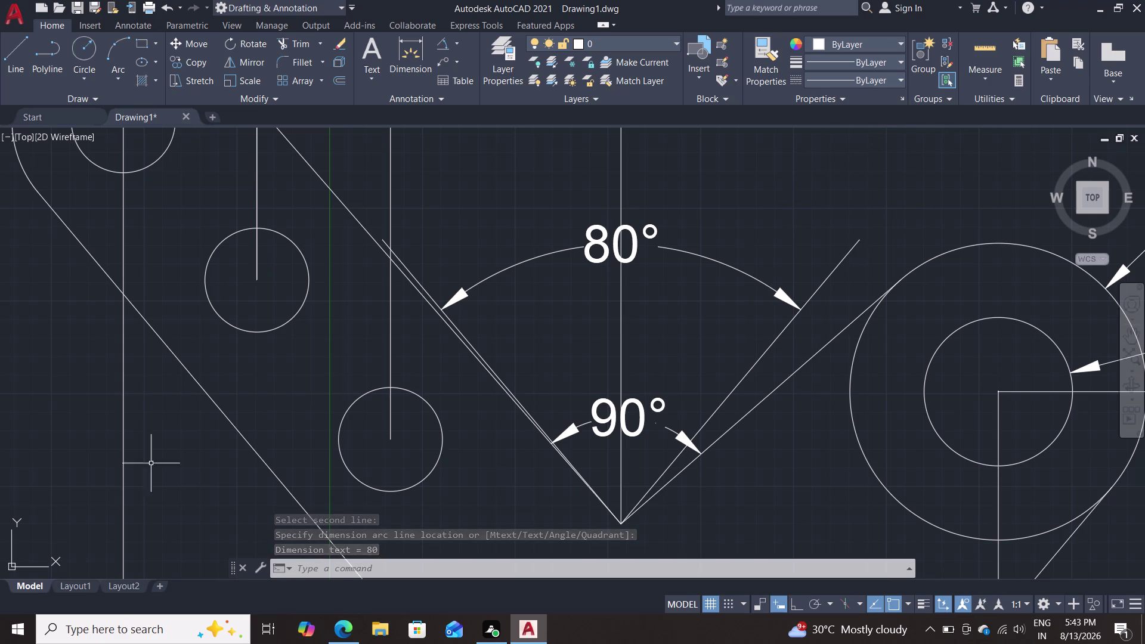
scroll(up, 3)
scroll(down, 3)
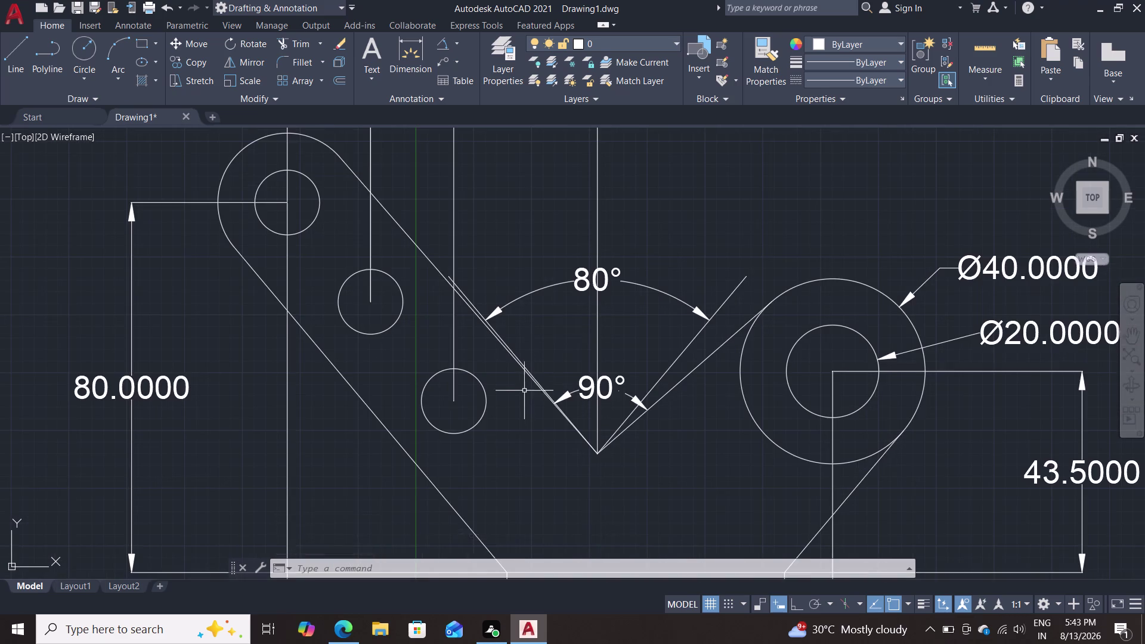
scroll(down, 3)
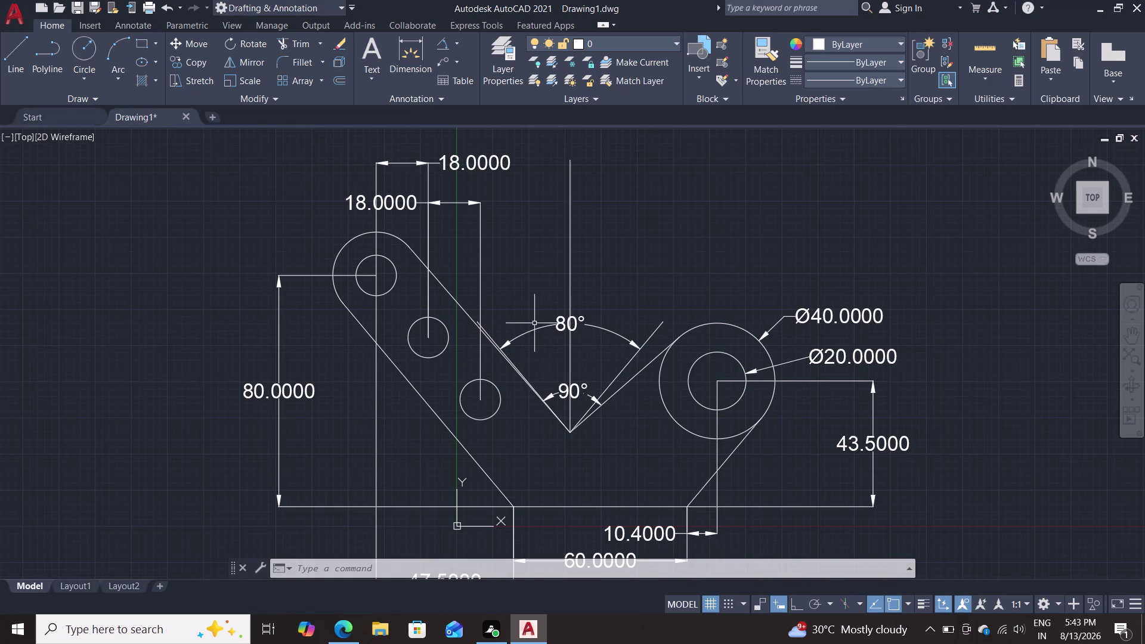
Undo the 80° dimension, the mirrored line and the 130° line.
key(ctrl+z)
key(ctrl+z)
key(ctrl+z)
key(ctrl+z)
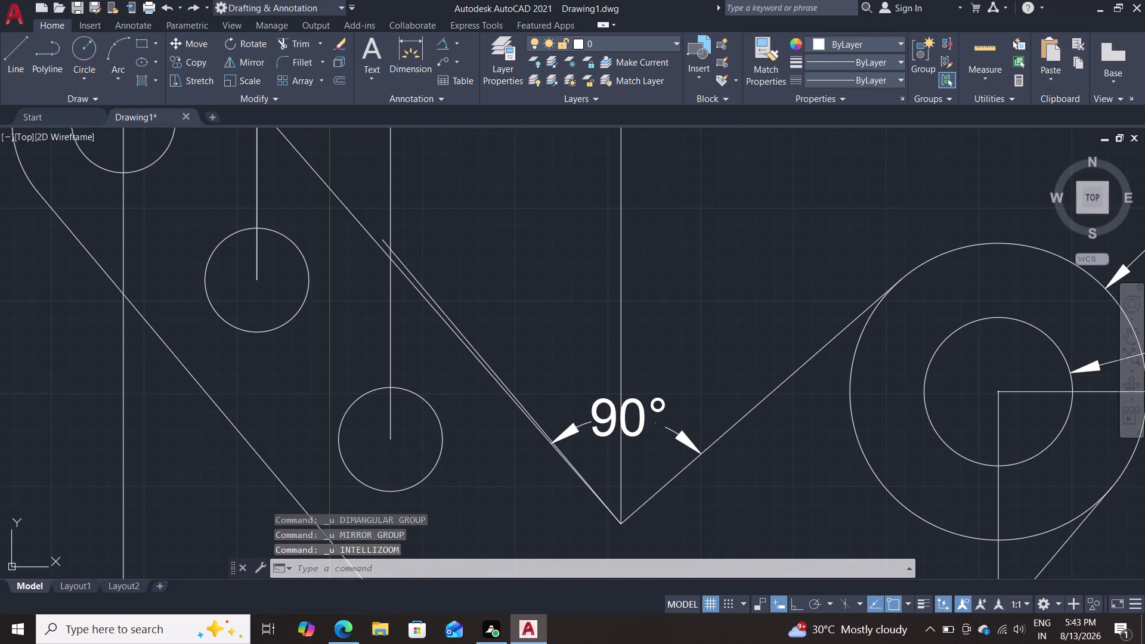
key(ctrl+z)
scroll(down, 3)
scroll(up, 3)
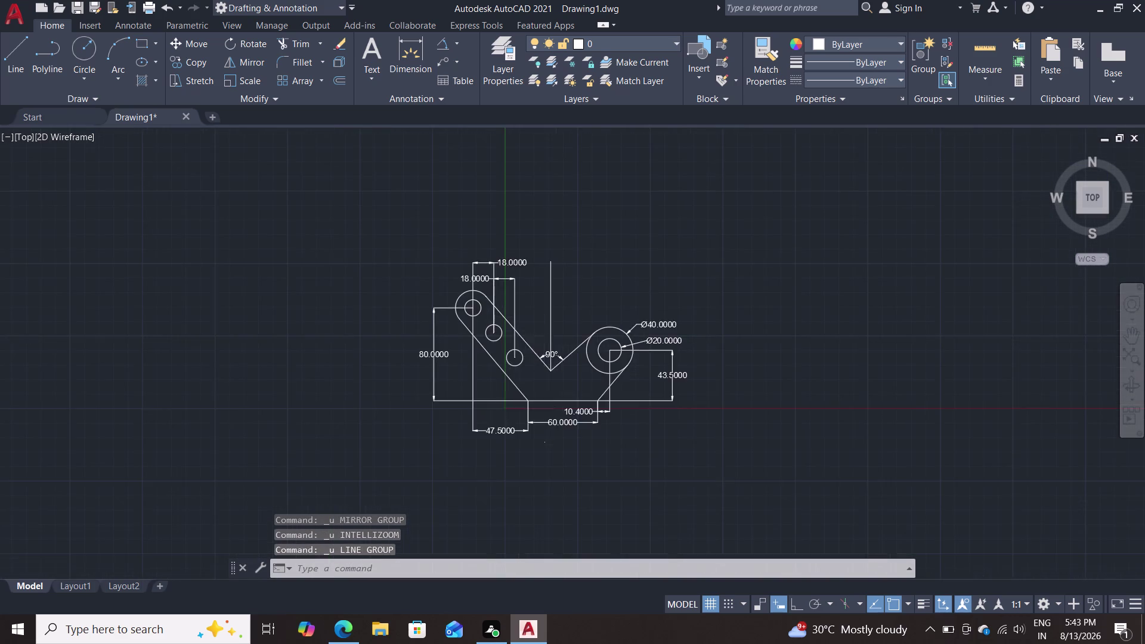
scroll(up, 3)
scroll(up, 3)
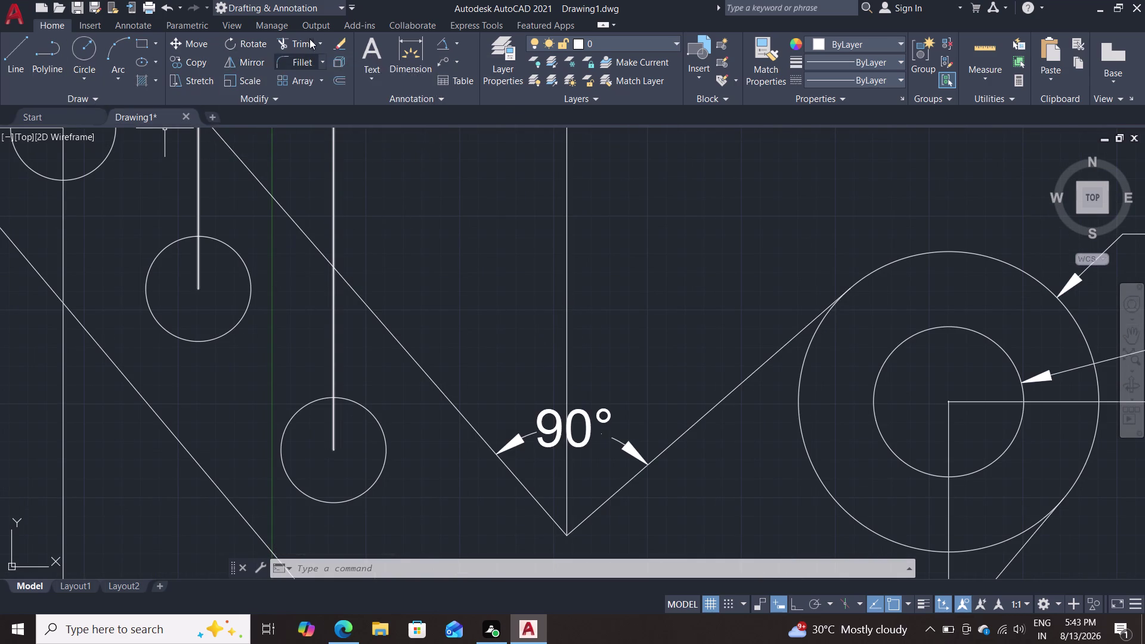
double_click(11, 57)
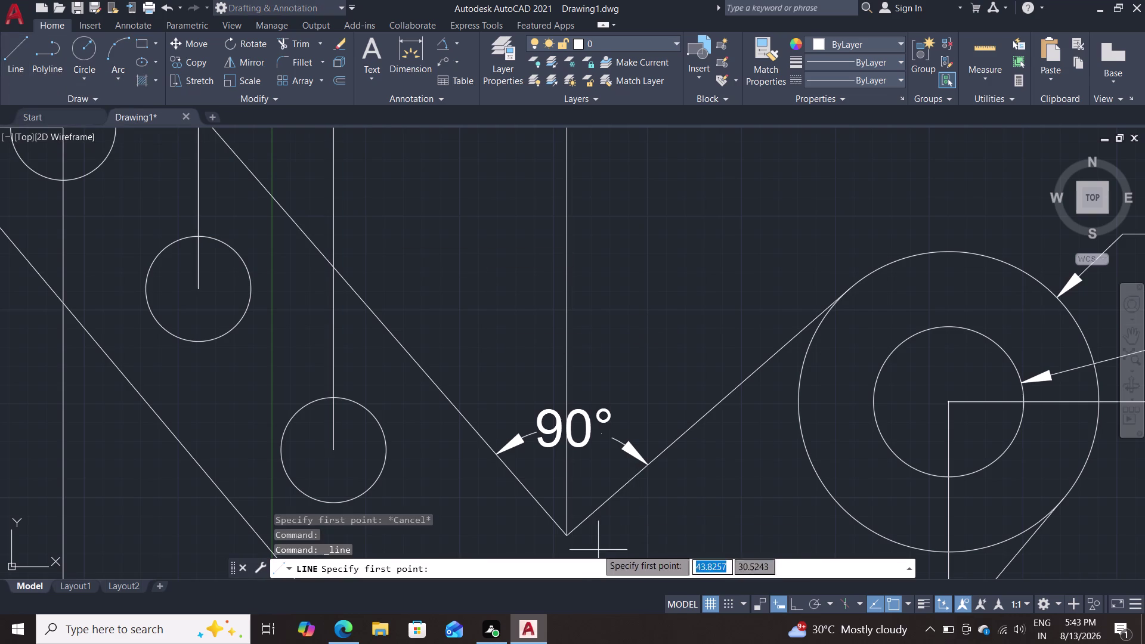
Draw a 50-unit line from the V's bottom vertex at 120°.
click(565, 537)
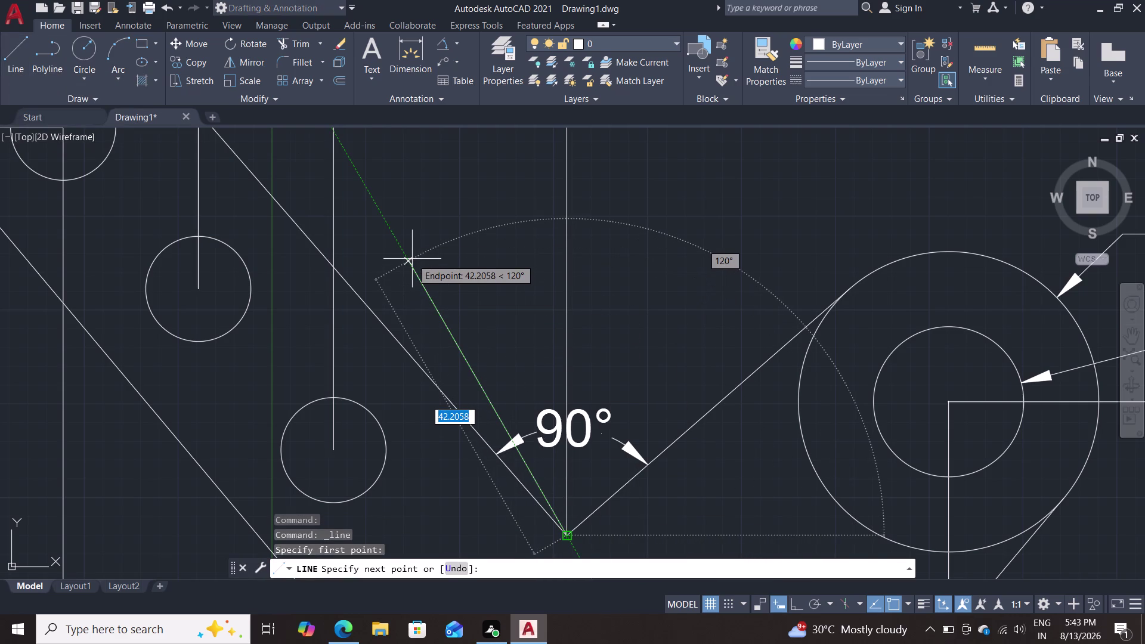
text(5)
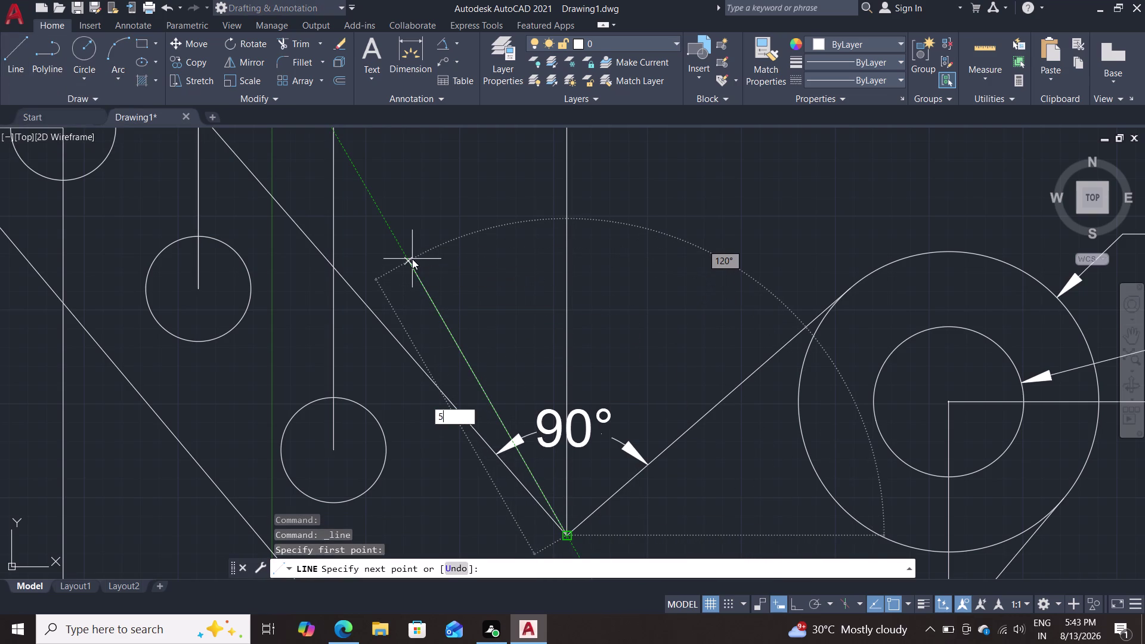
text(0)
key(Tab)
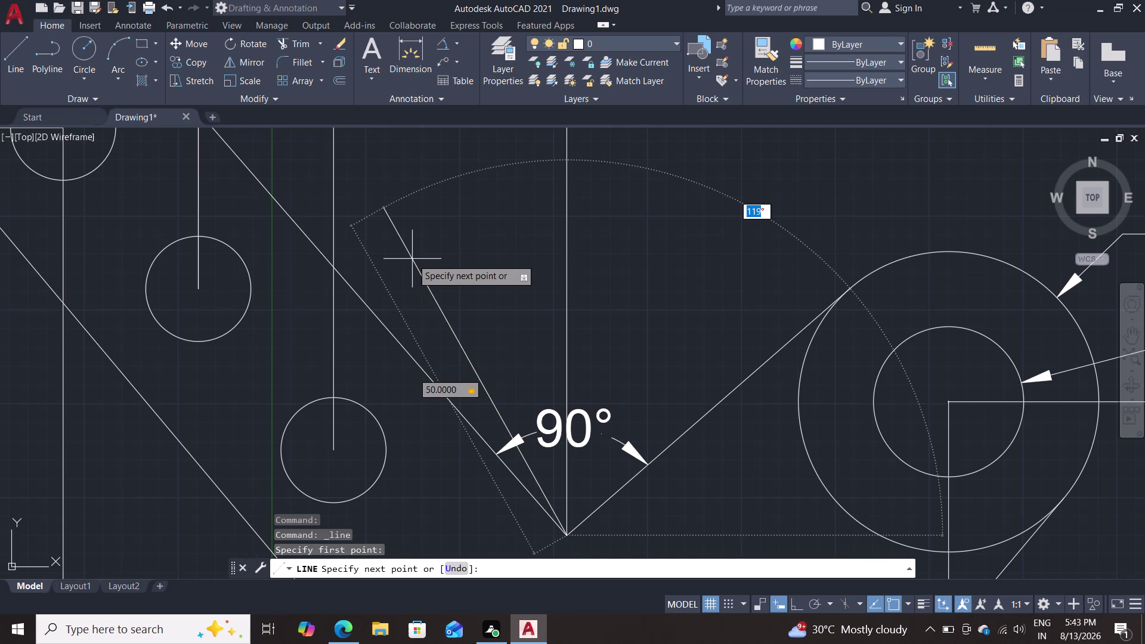
text(12)
key(0)
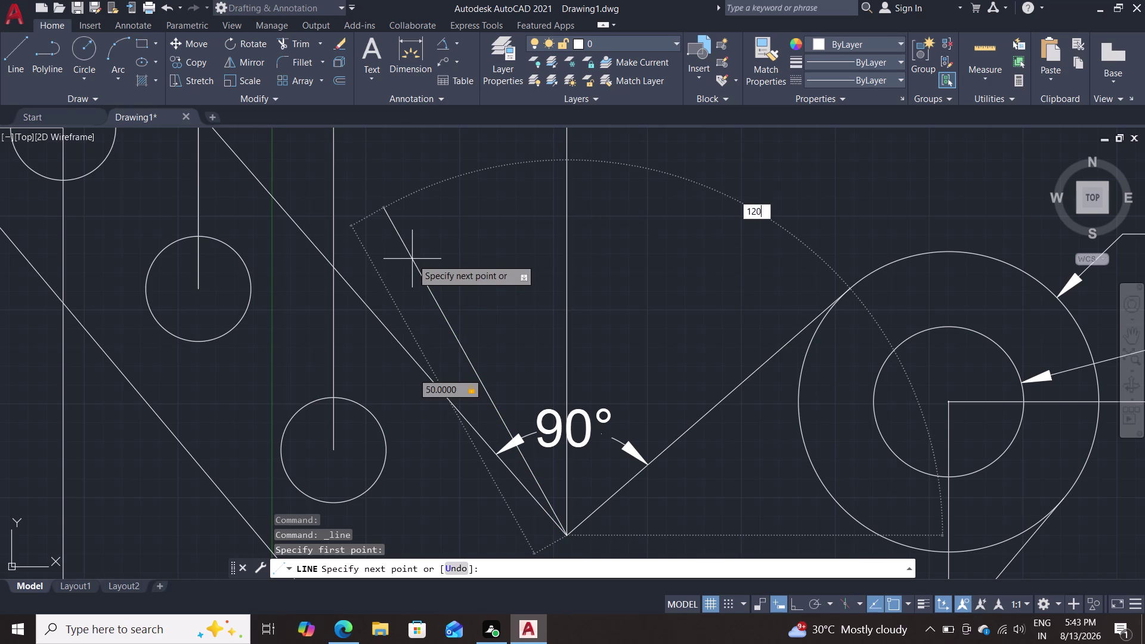
key(Return)
key(Return)
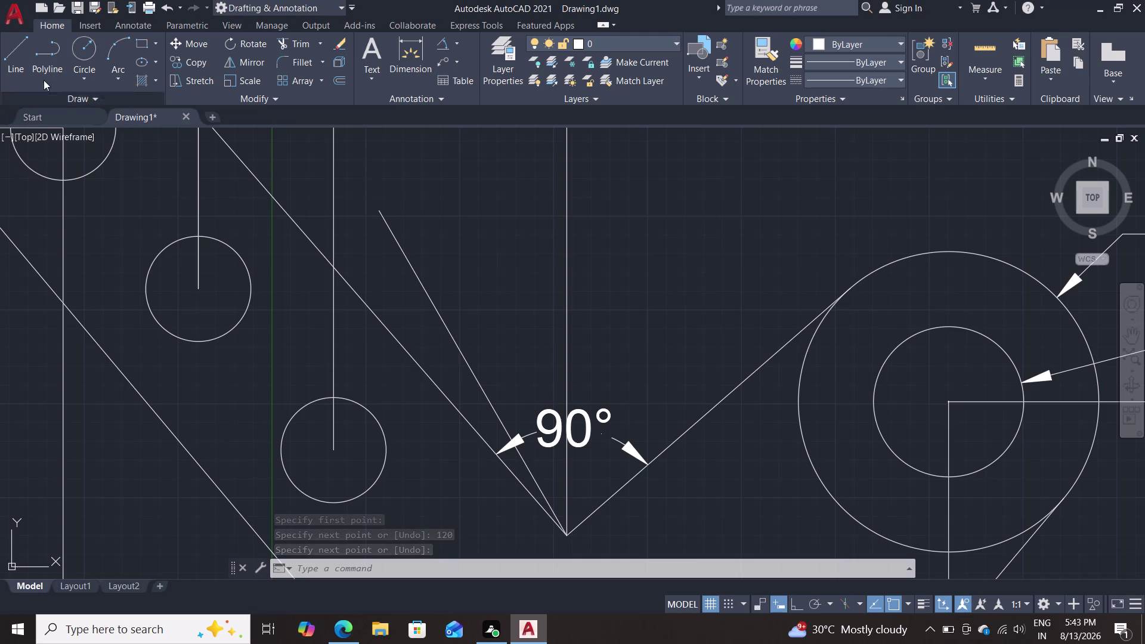
Try a 79° angle between the right arm and inclined line, then undo both.
click(443, 49)
click(701, 413)
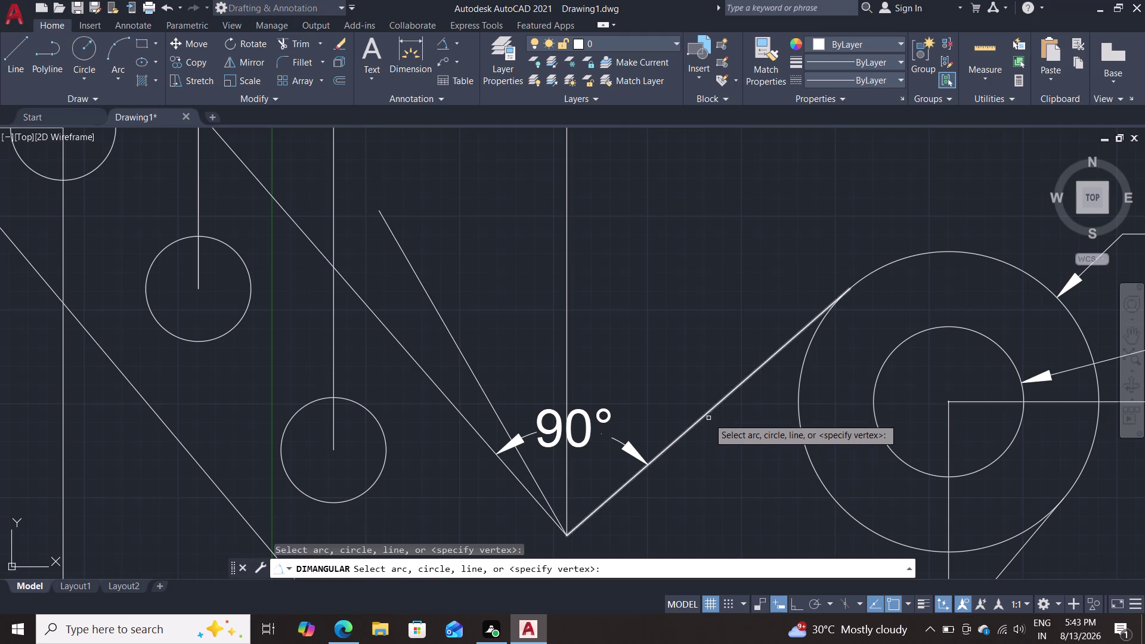
click(706, 413)
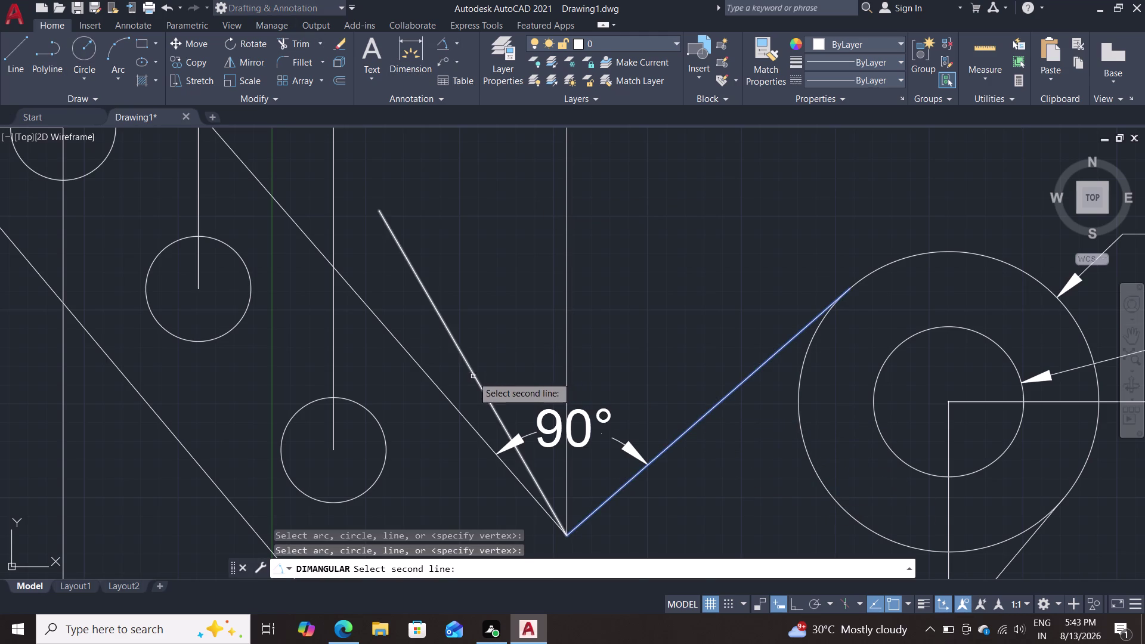
click(477, 377)
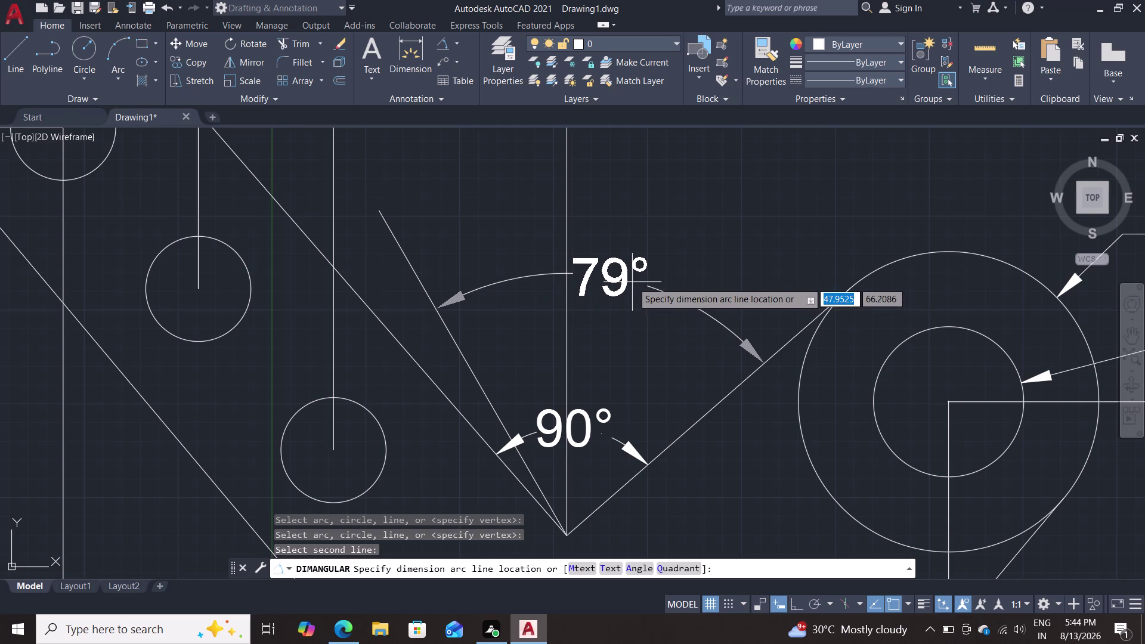
key(Escape)
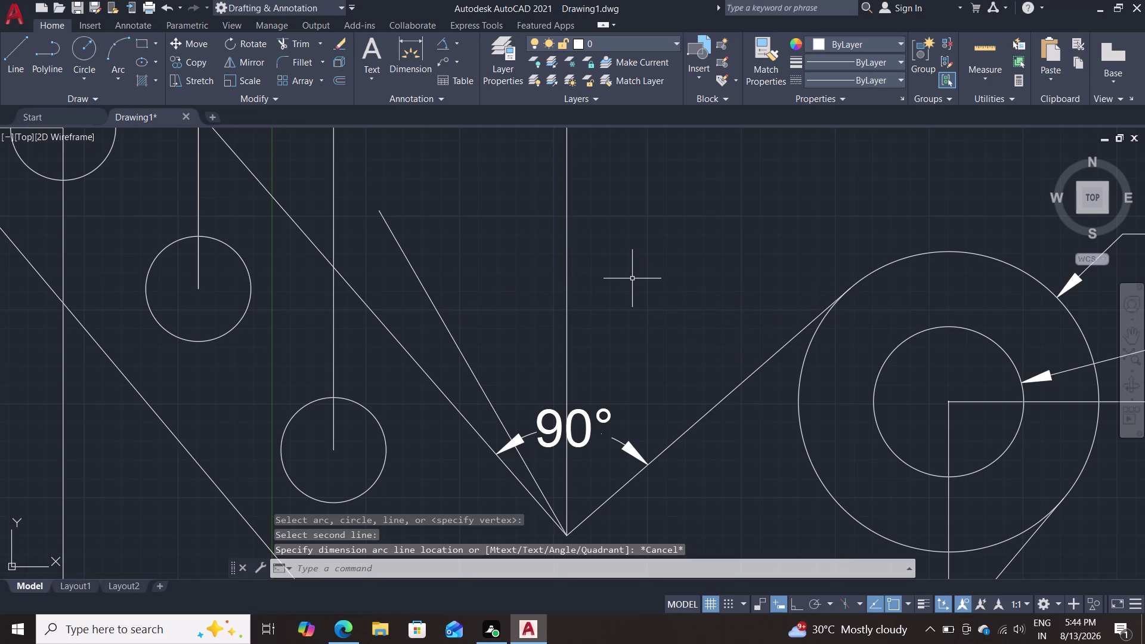
key(ctrl+z)
key(ctrl+z)
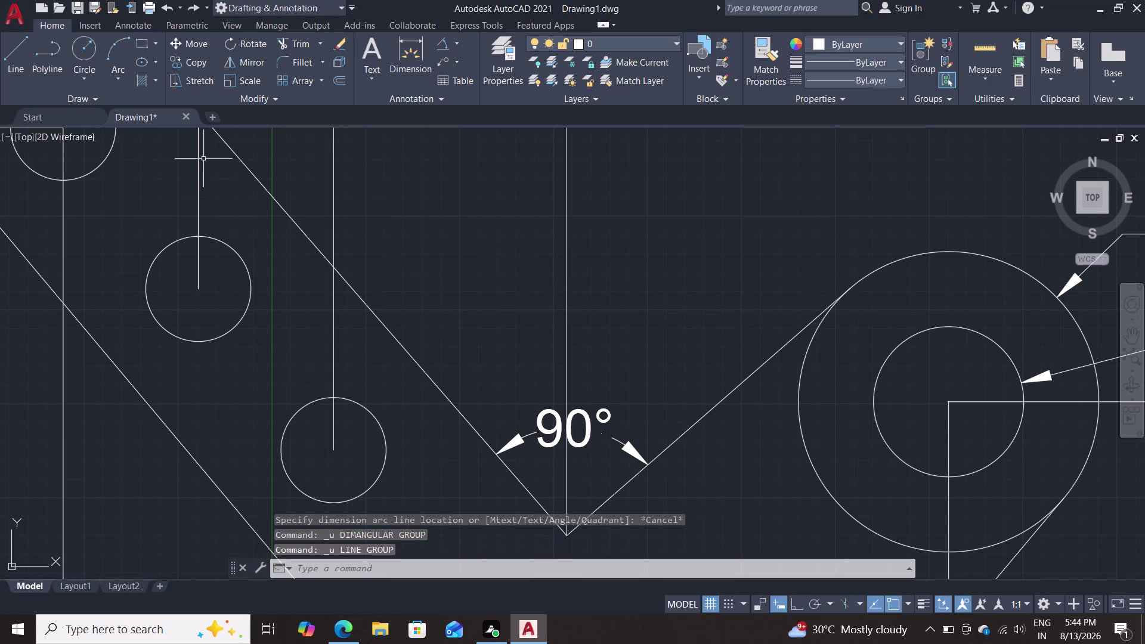
double_click(10, 59)
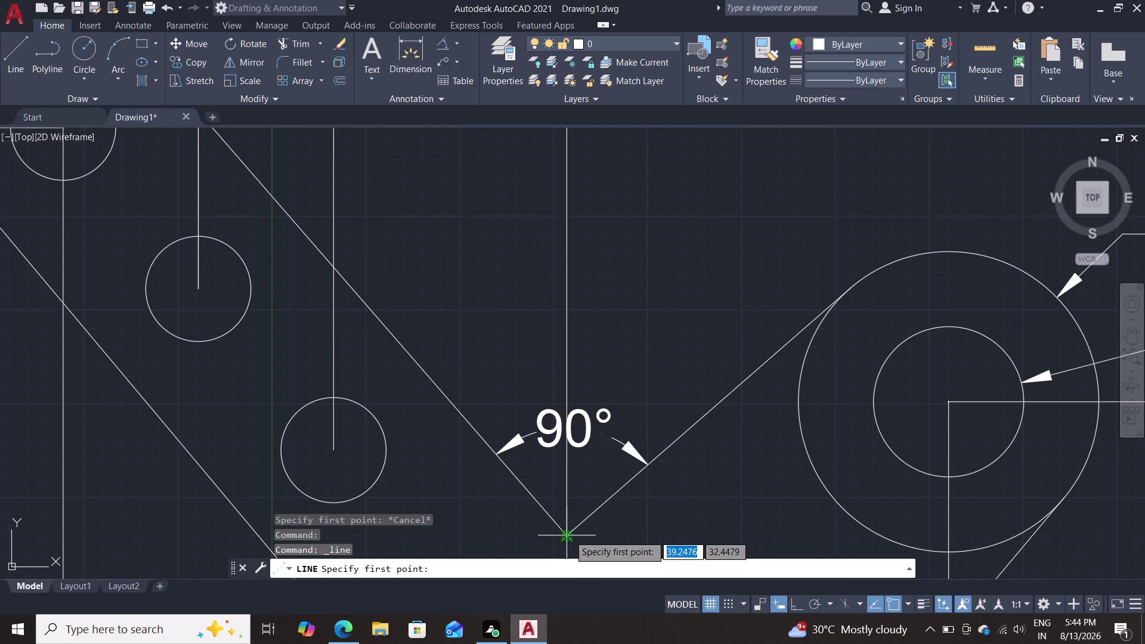
click(569, 535)
click(352, 202)
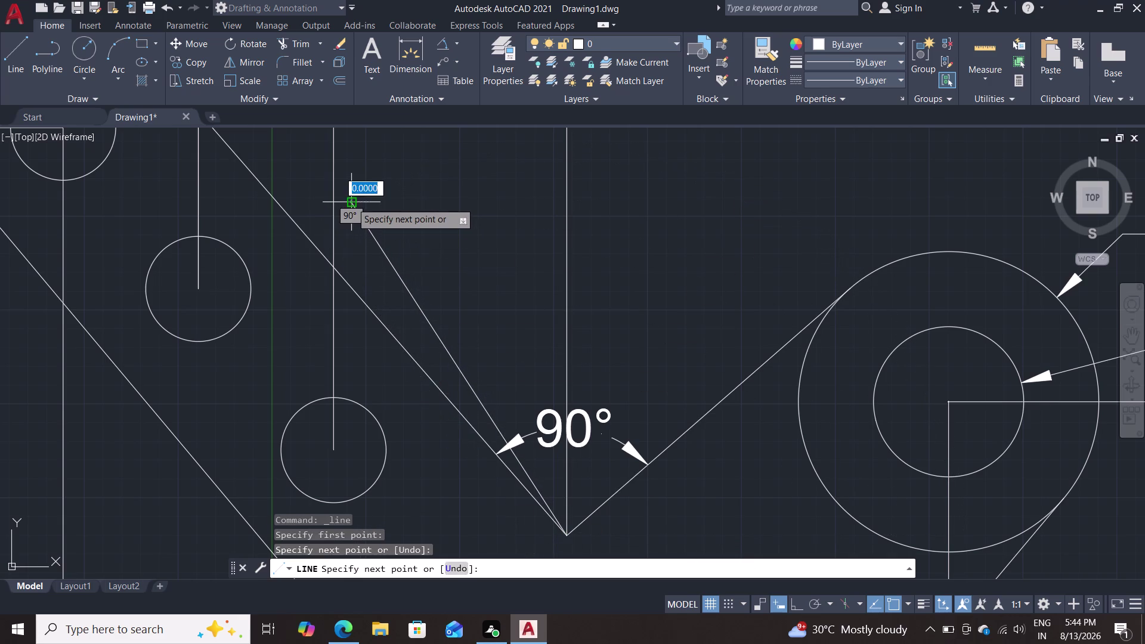
key(Escape)
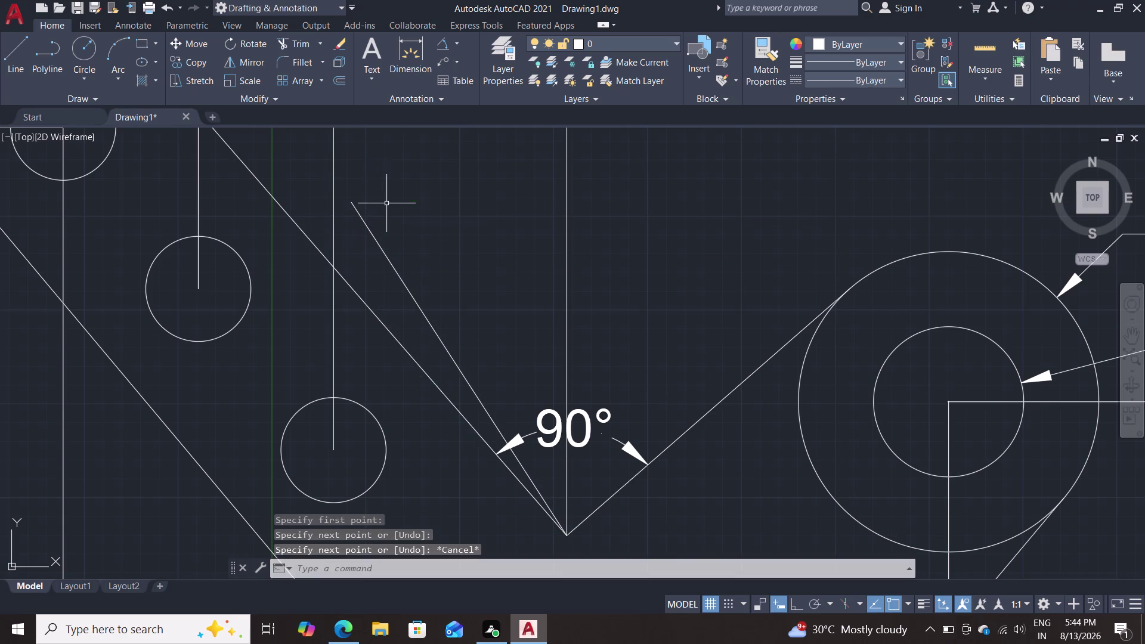
key(ctrl+z)
click(9, 53)
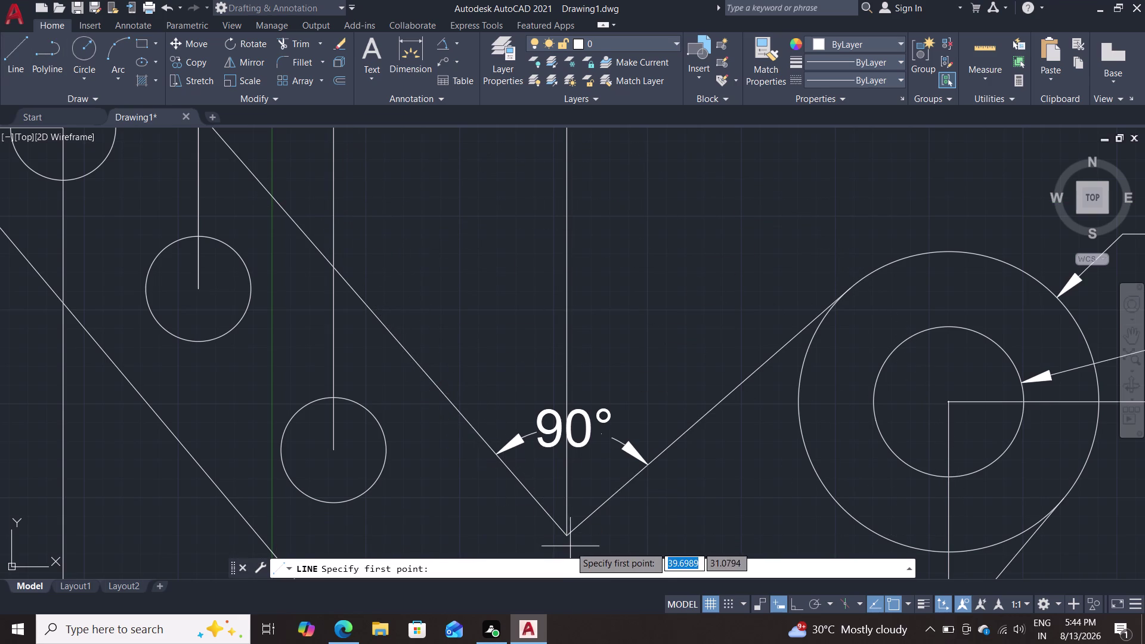
click(568, 539)
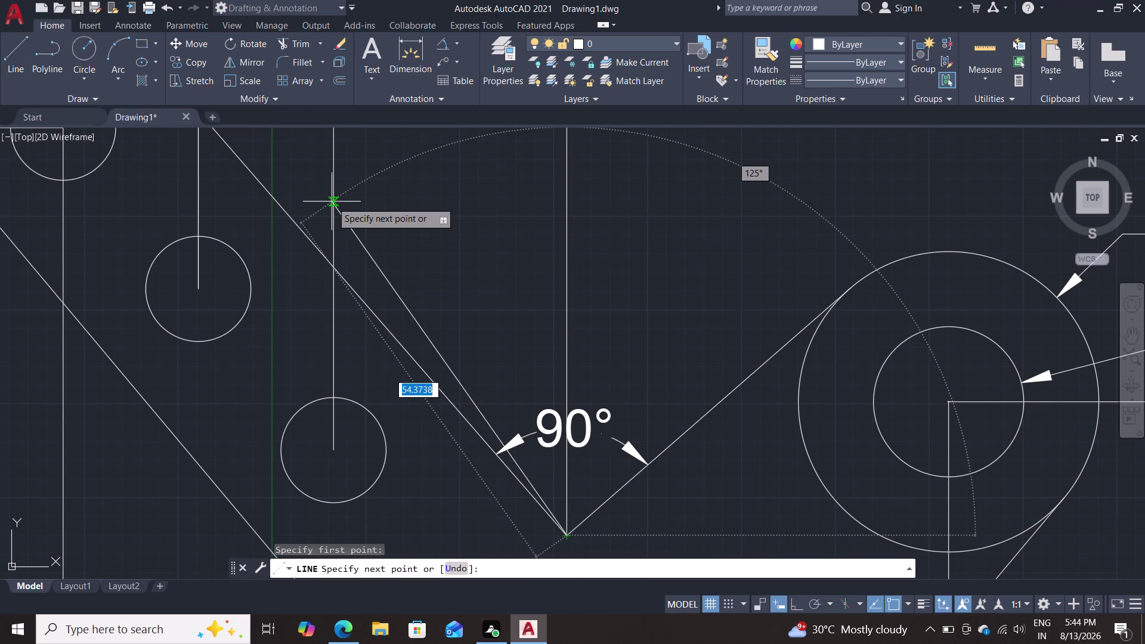
text(50)
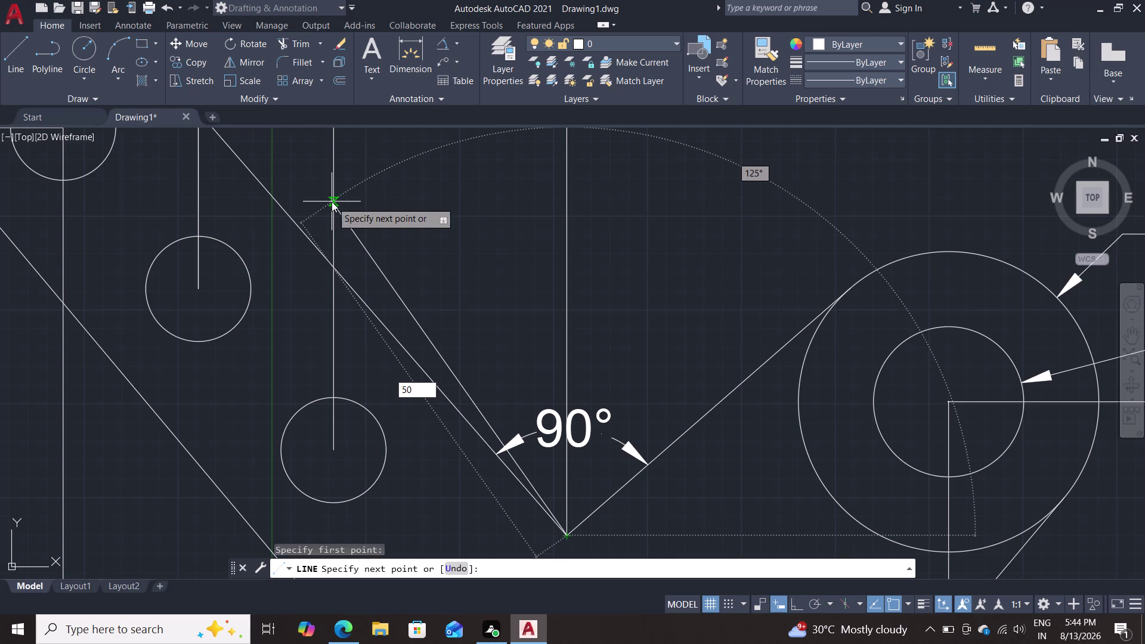
key(Tab)
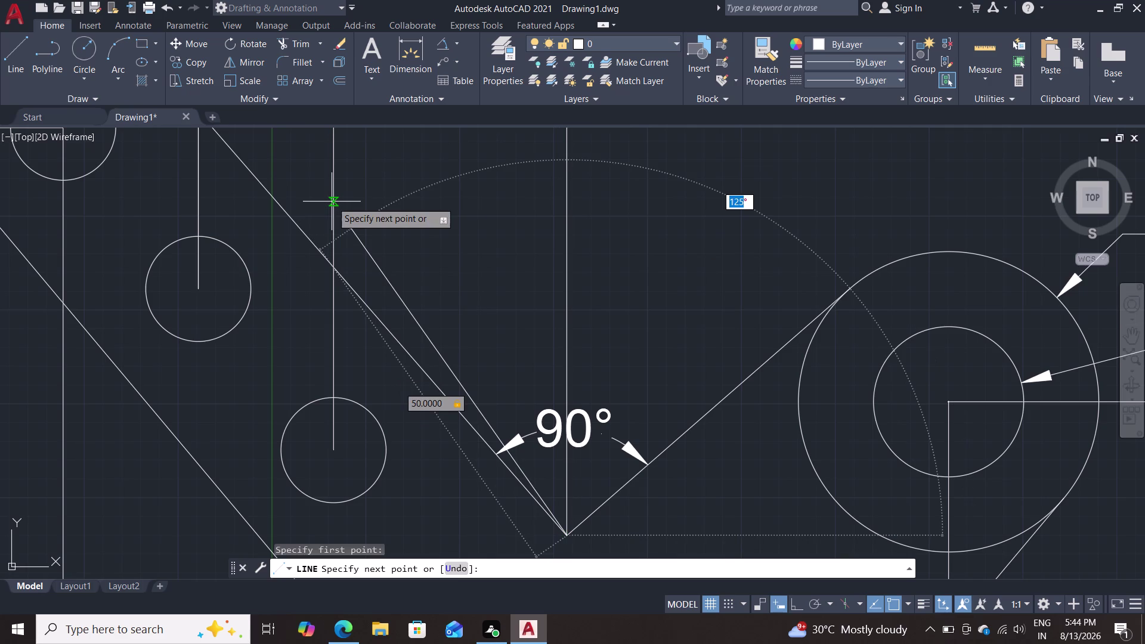
text(119)
key(Return)
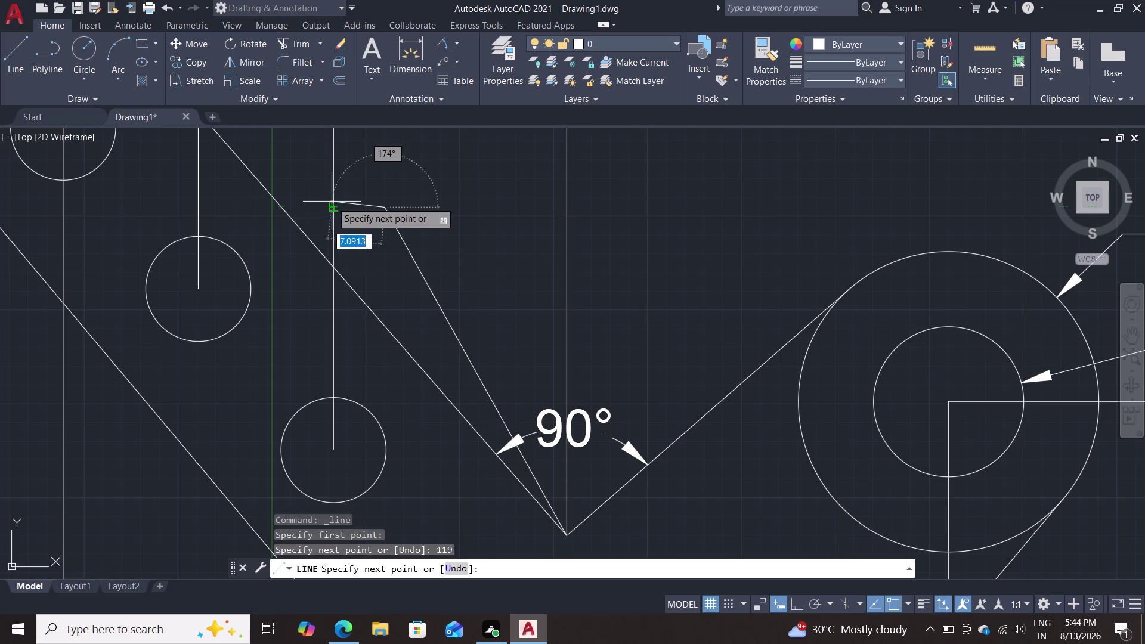
click(446, 48)
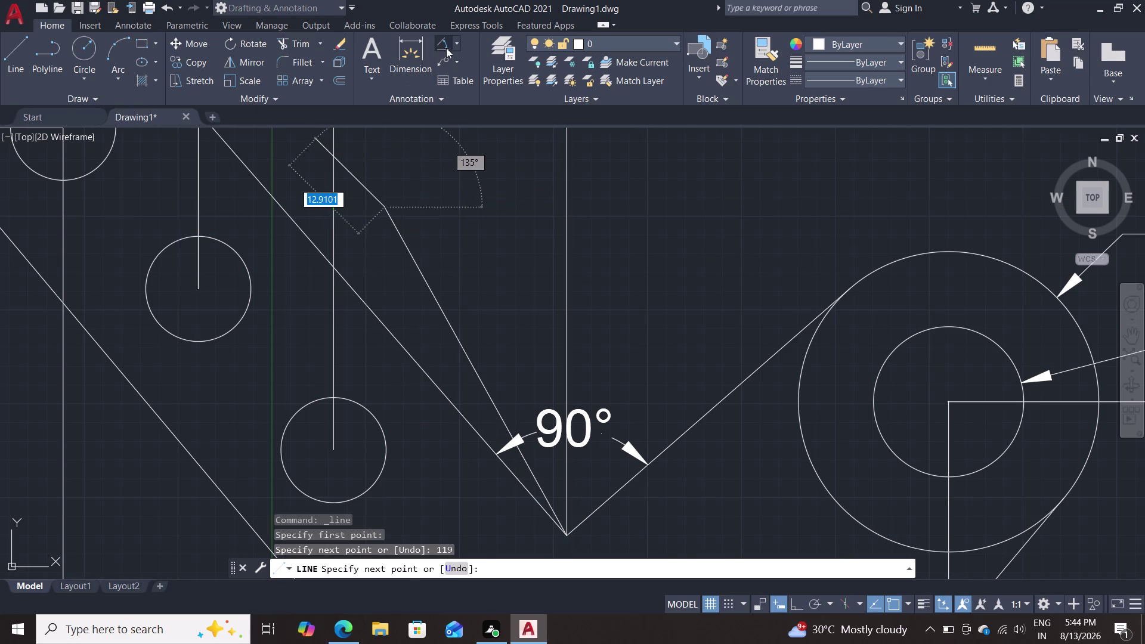
click(466, 357)
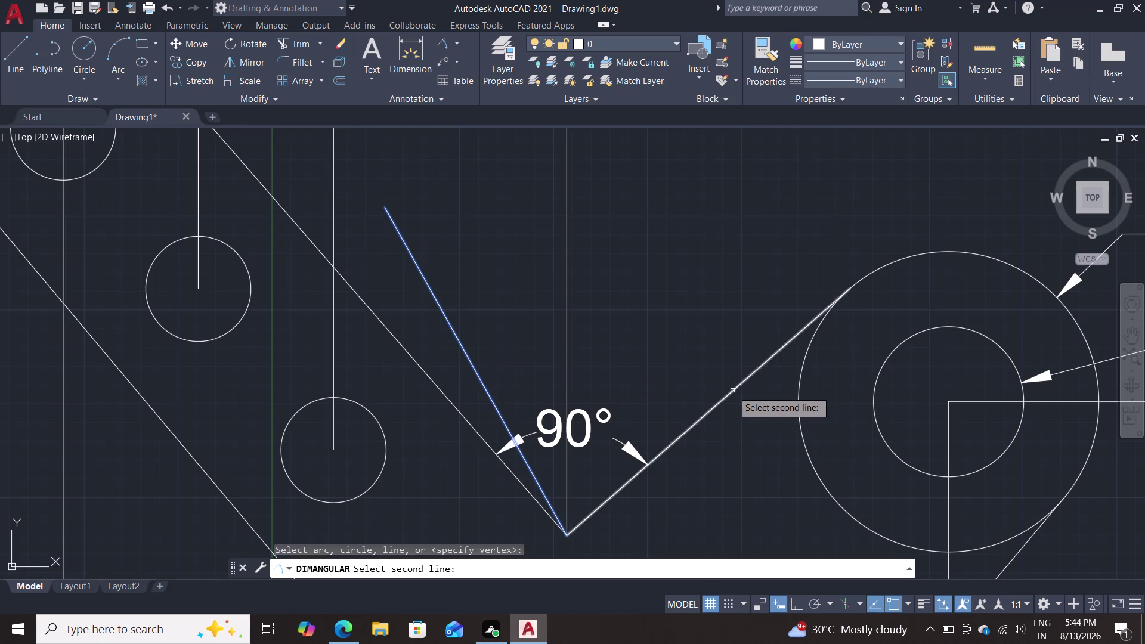
click(732, 391)
key(Escape)
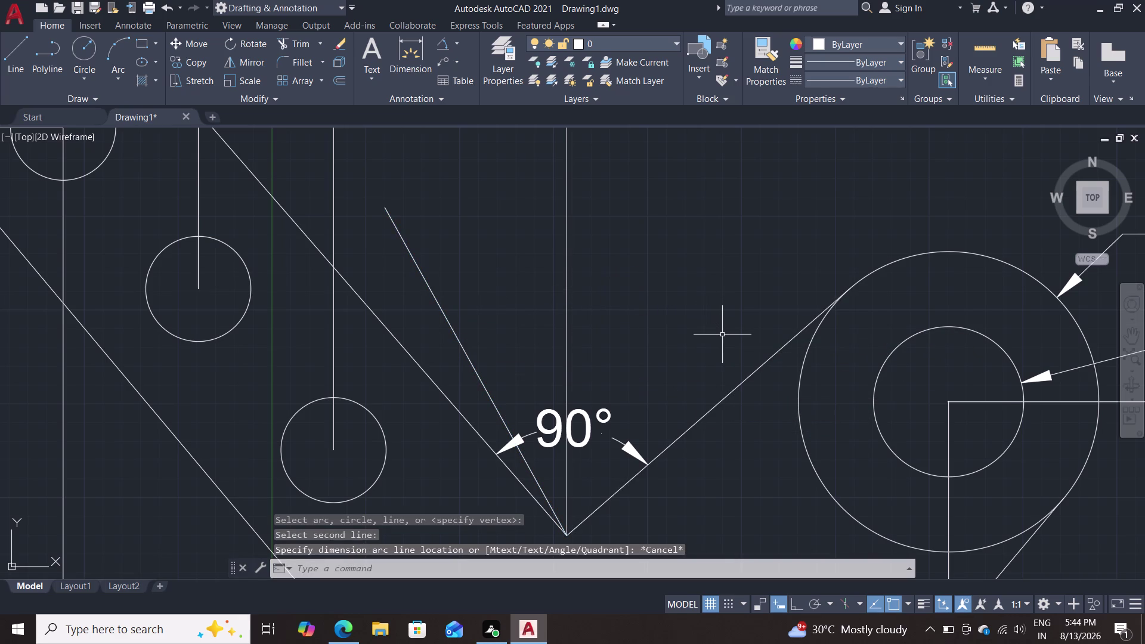
click(497, 407)
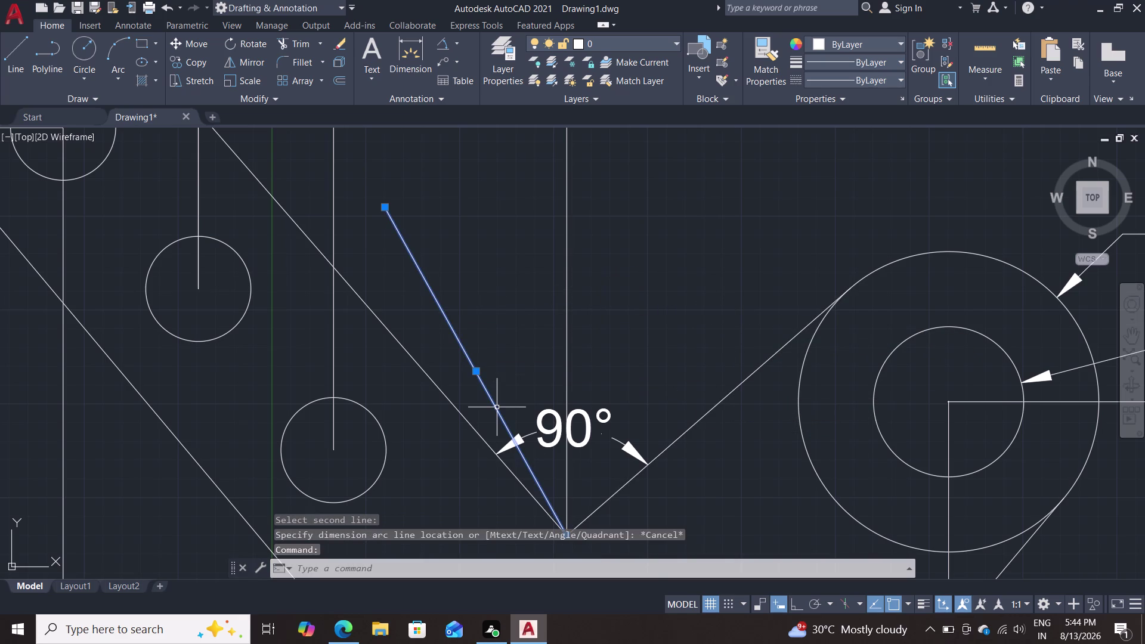
key(Delete)
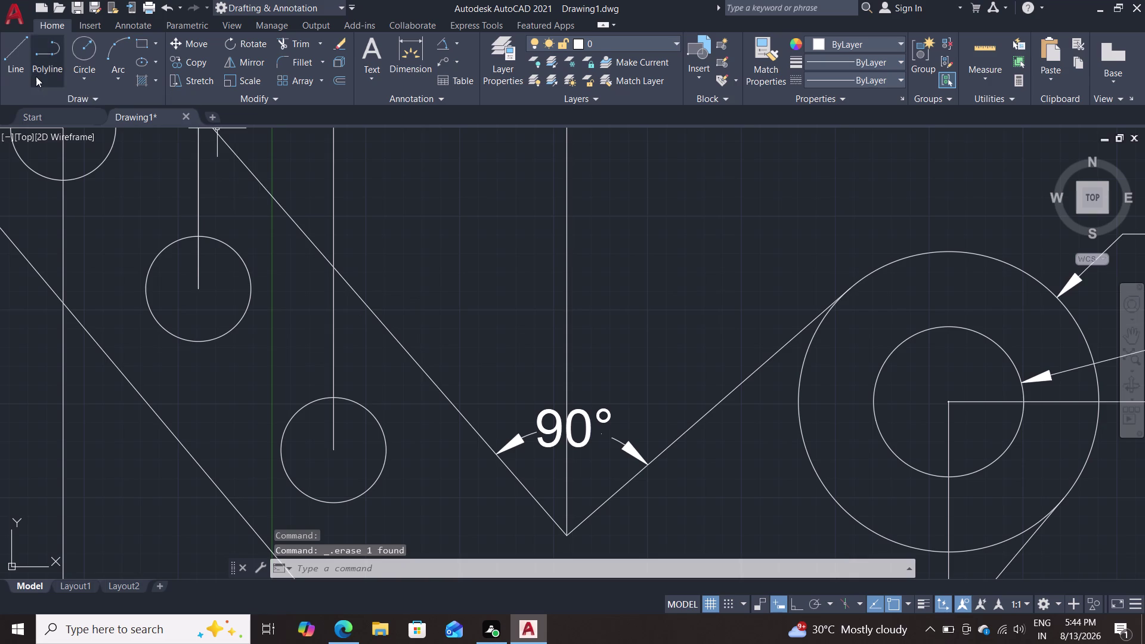
Draw a 60-unit arm from the V vertex at 121°.
click(4, 64)
click(570, 537)
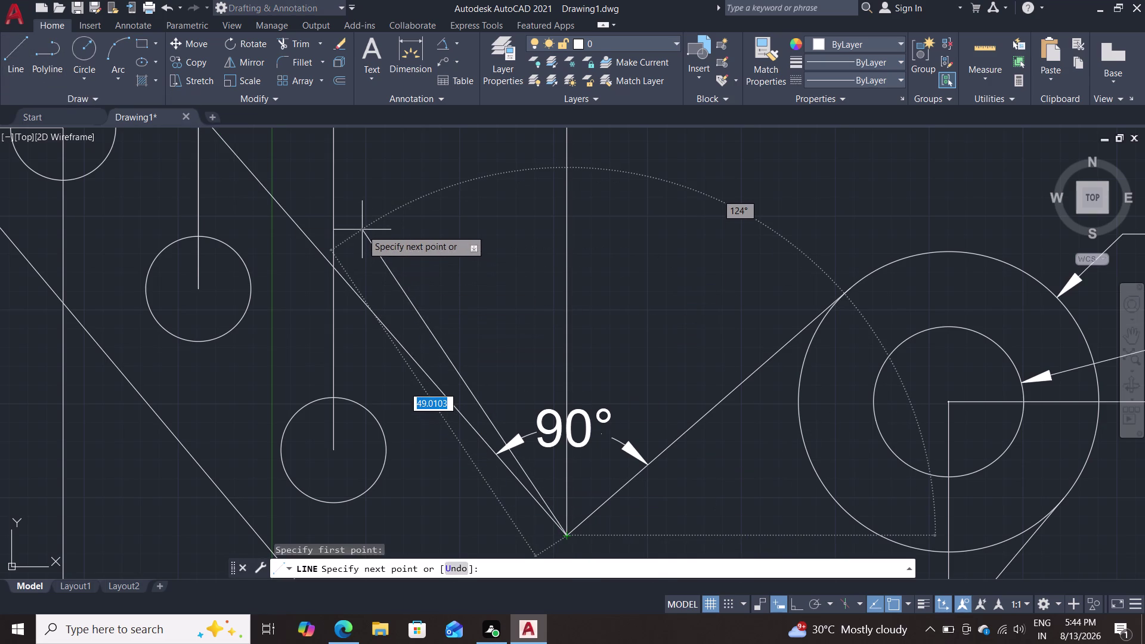
text(6)
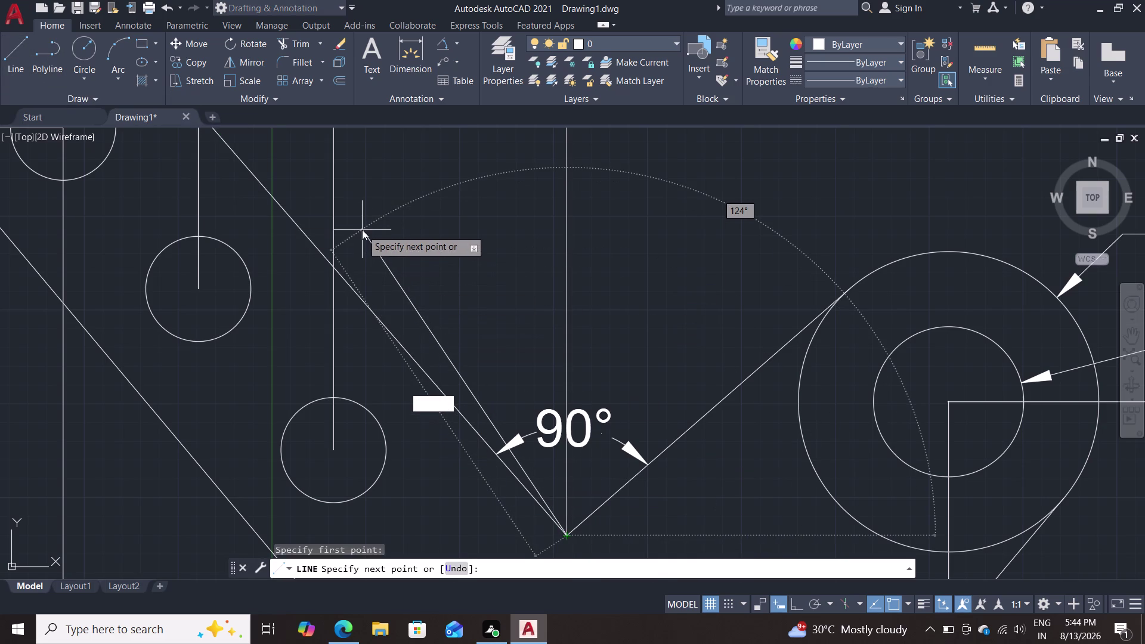
text(0)
key(Tab)
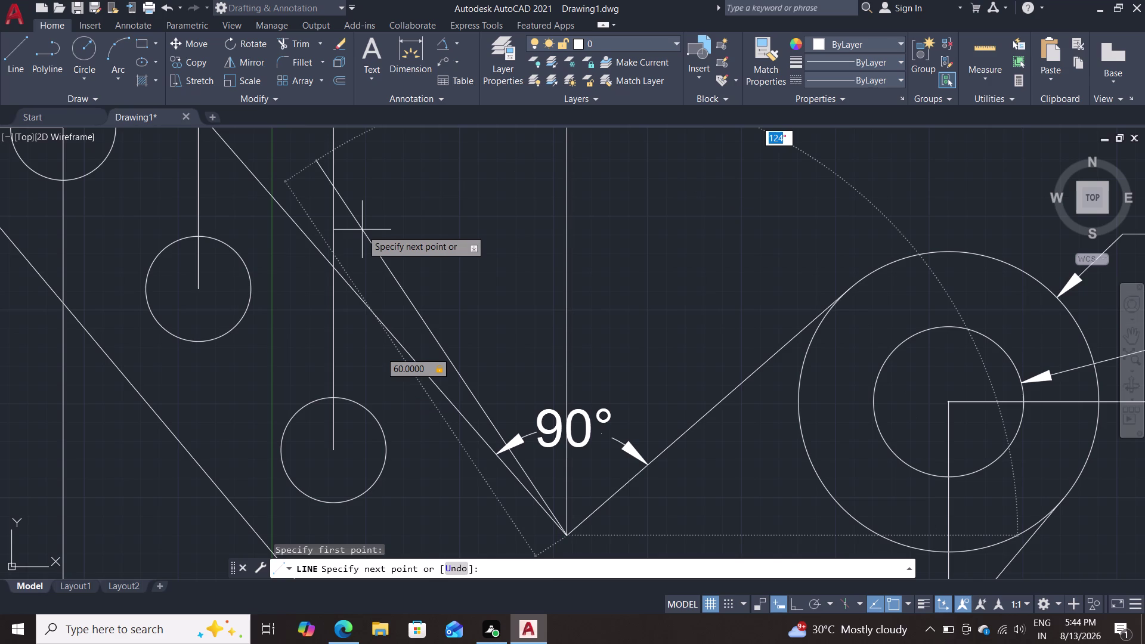
text(12)
text(1)
key(Return)
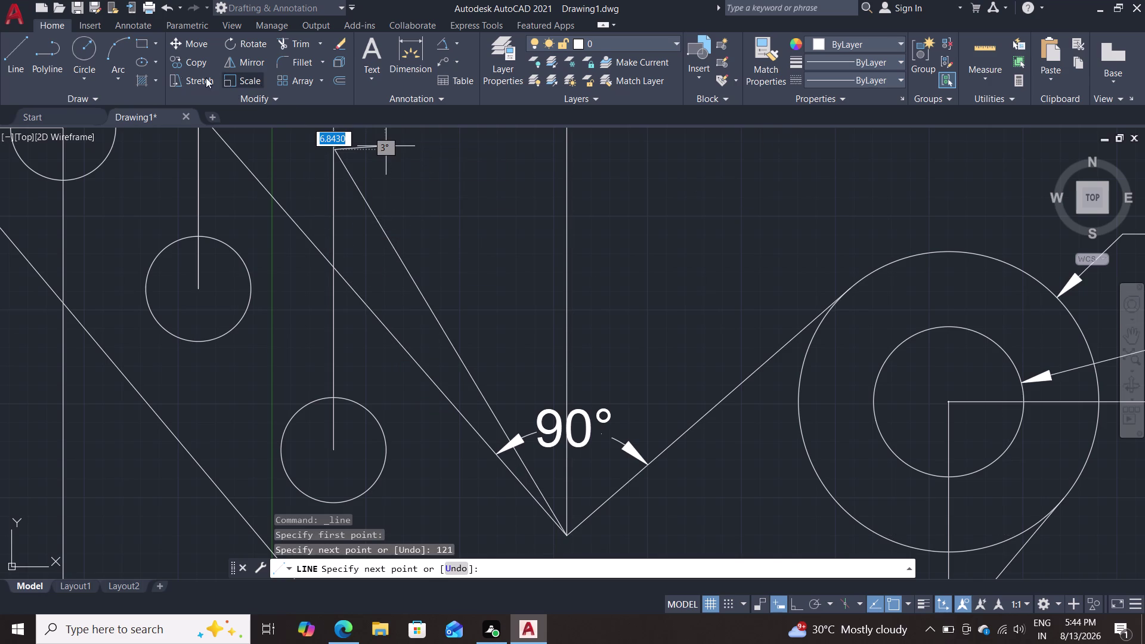
Place an 80° angle dimension between the new arm and the right arm.
click(440, 39)
click(433, 313)
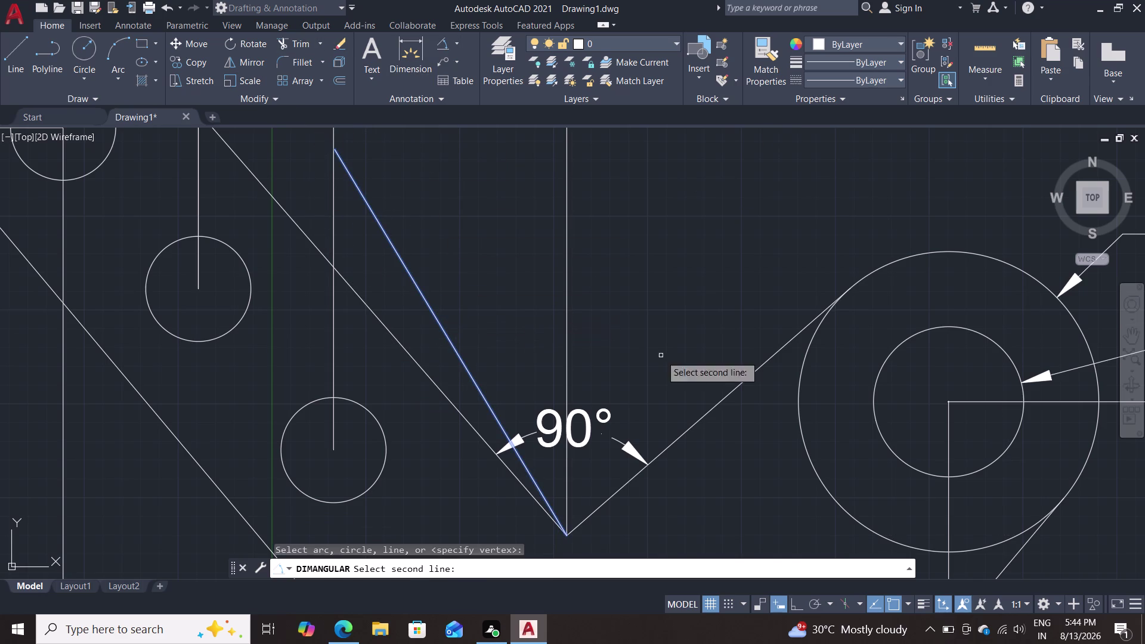
click(748, 378)
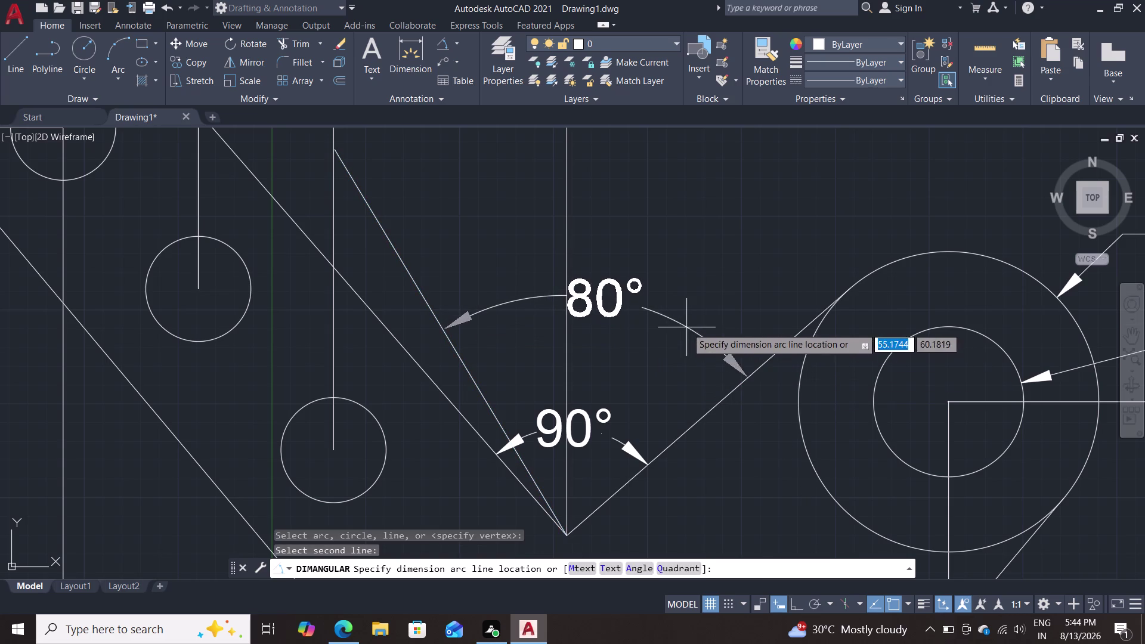
click(686, 327)
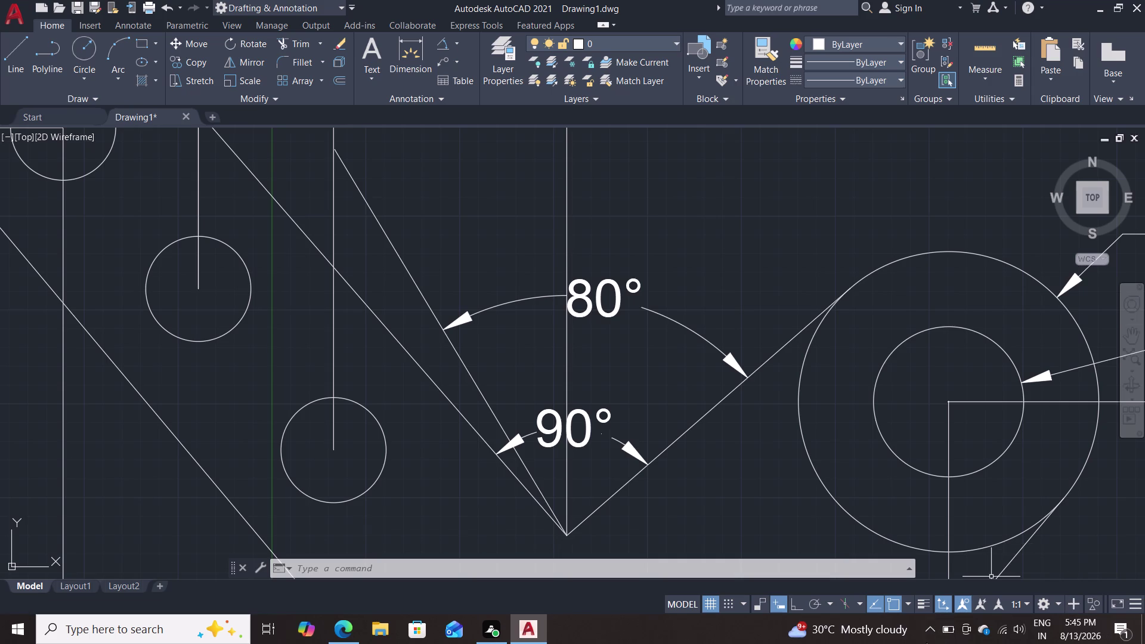
key(Escape)
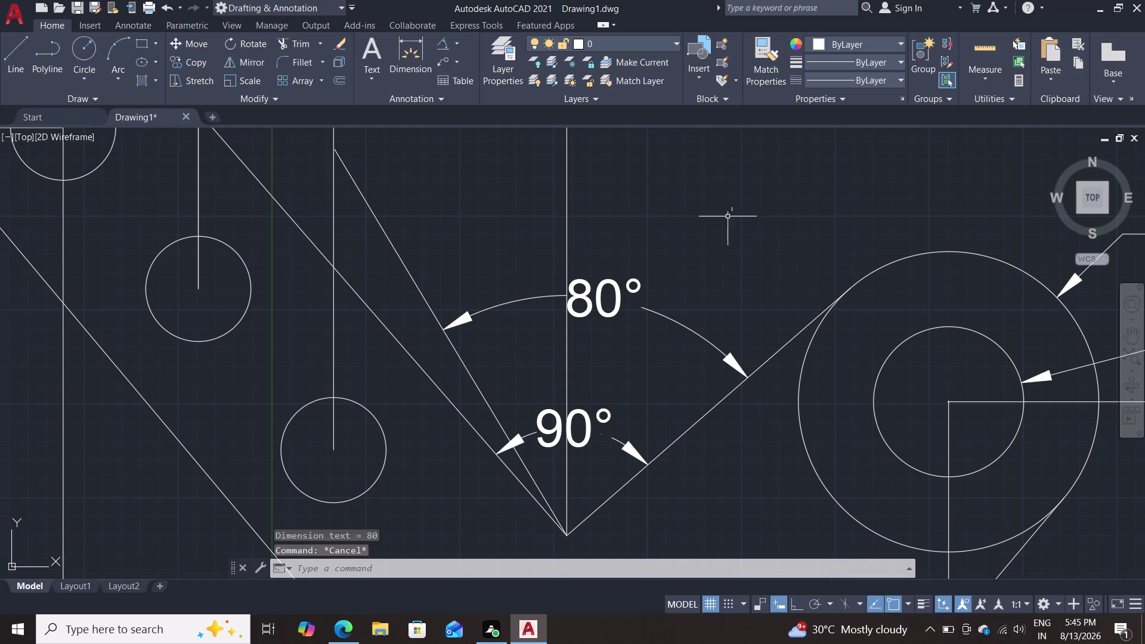
Erase the leftover vertical construction line above the V's point.
scroll(down, 3)
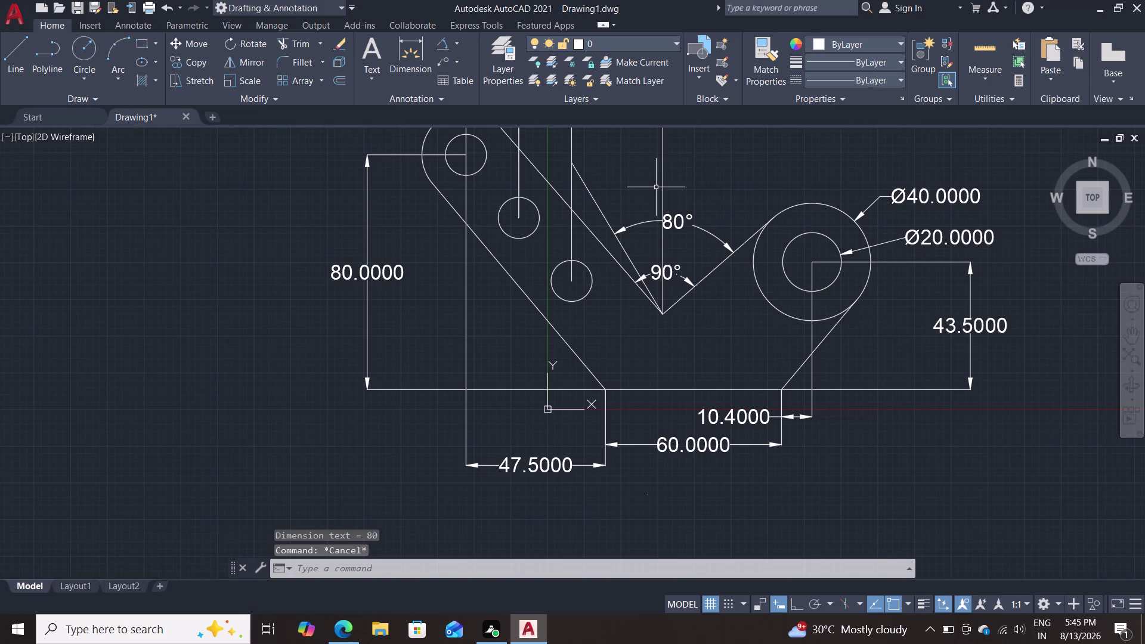
click(664, 183)
key(Delete)
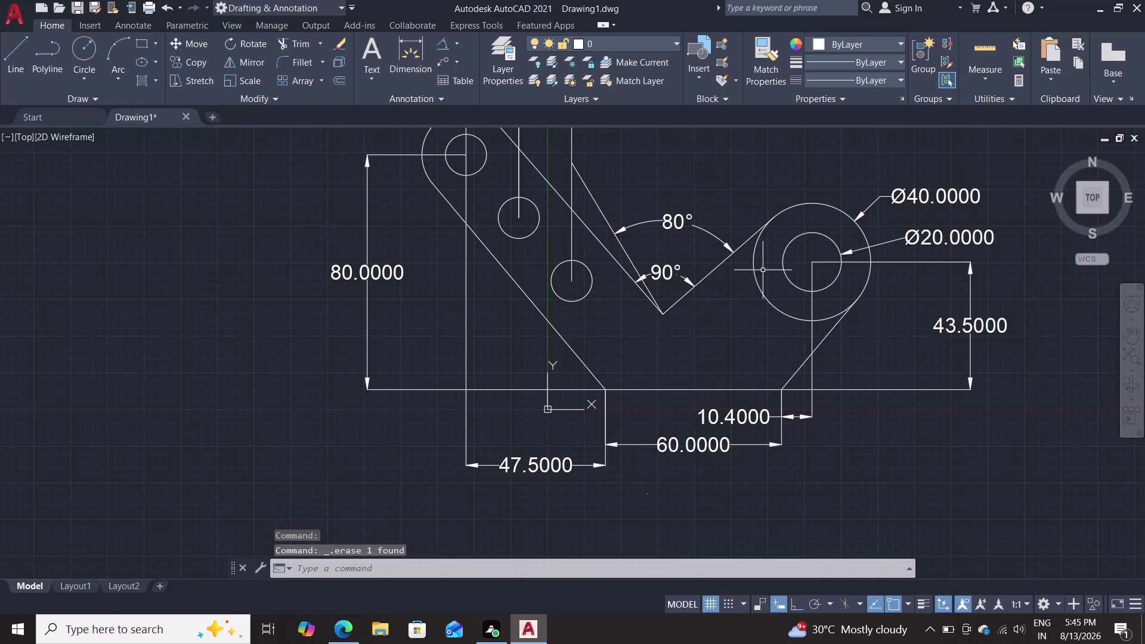
scroll(down, 3)
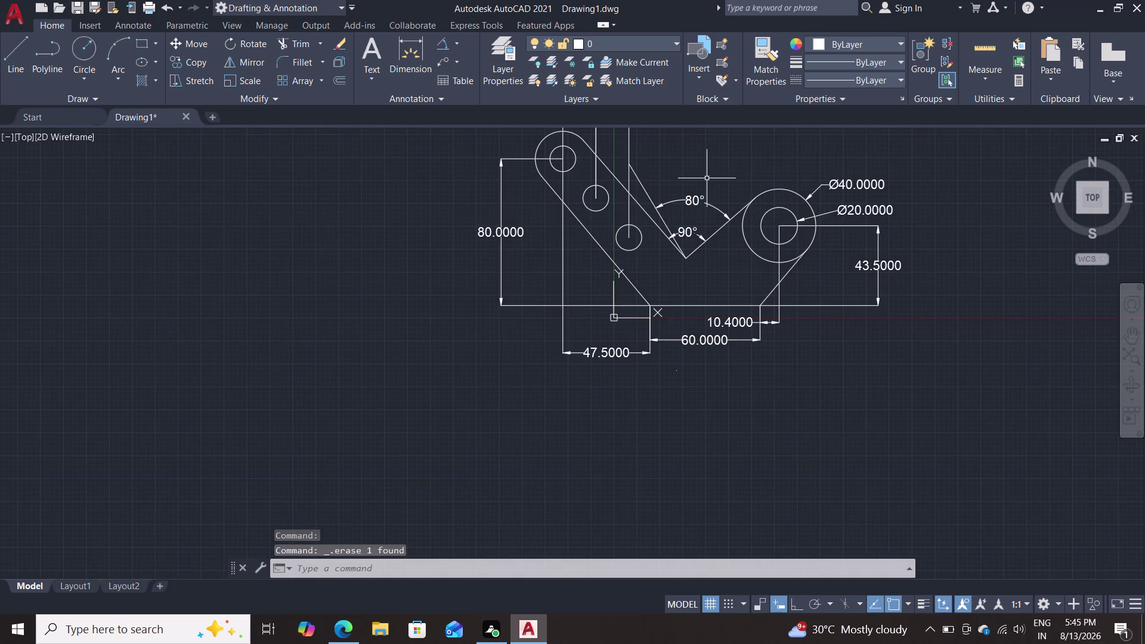
scroll(up, 3)
scroll(up, 3)
Re-frame the lever drawing and delete the new inclined arm.
middle_drag(706, 182, 745, 320)
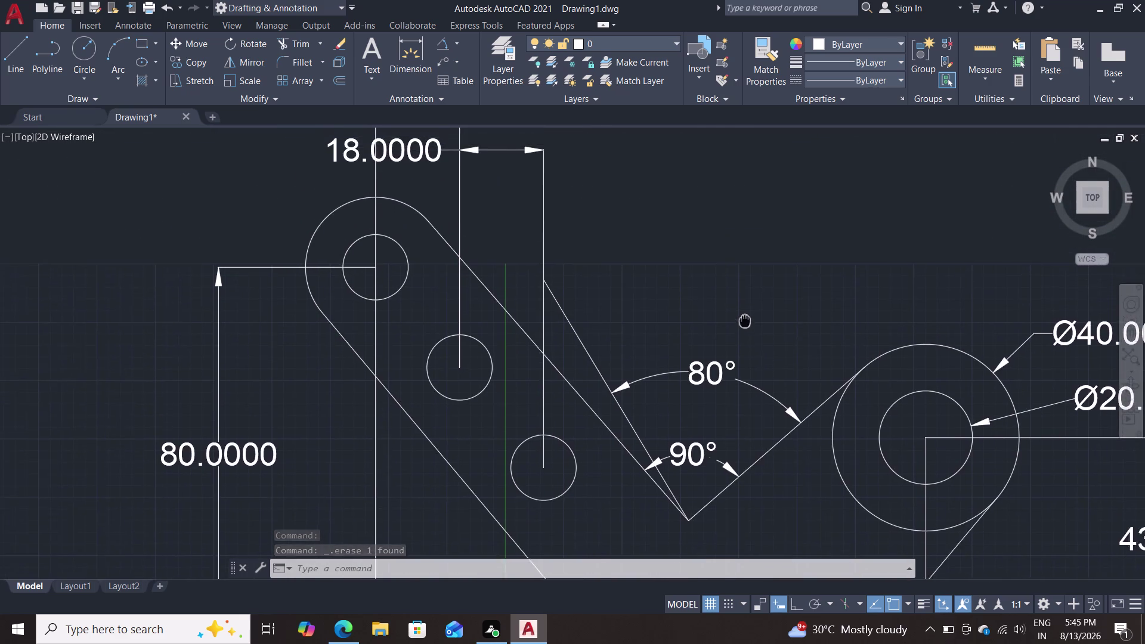
scroll(up, 3)
middle_drag(744, 320, 746, 320)
scroll(down, 3)
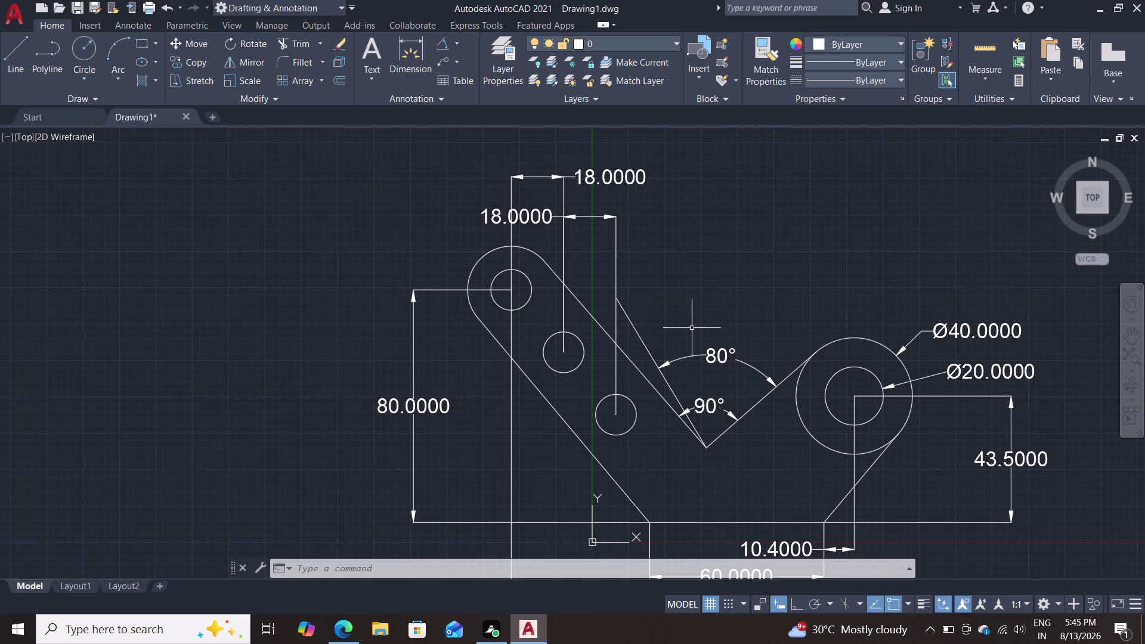
click(642, 341)
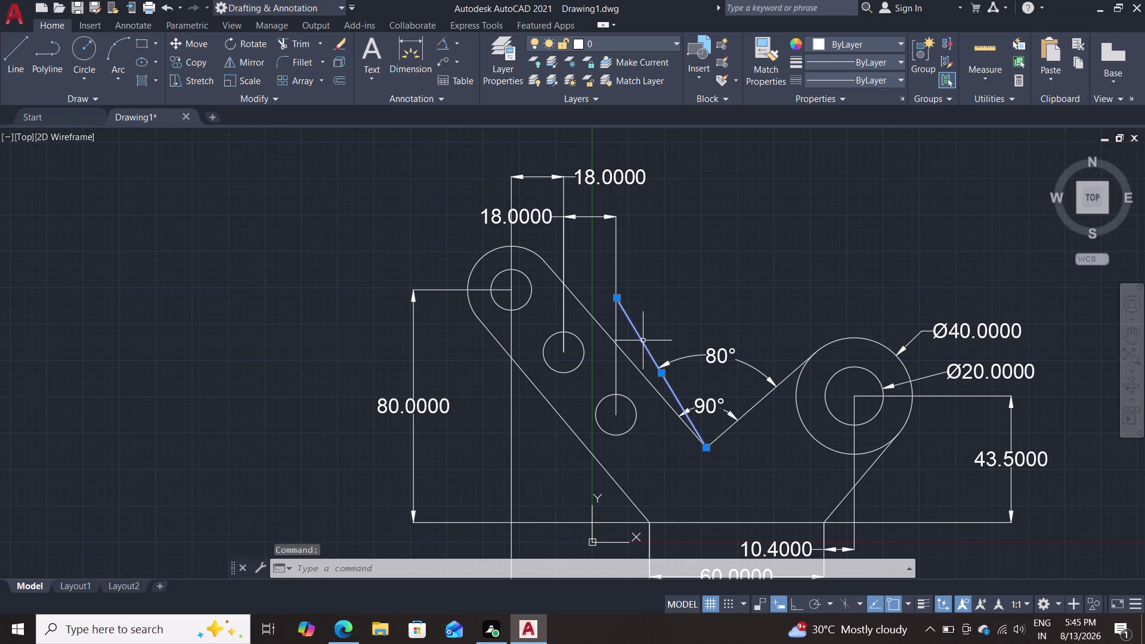
key(Delete)
Draw a line tangent to the upper-left boss ending at 51.6537,30.
key(l)
key(Return)
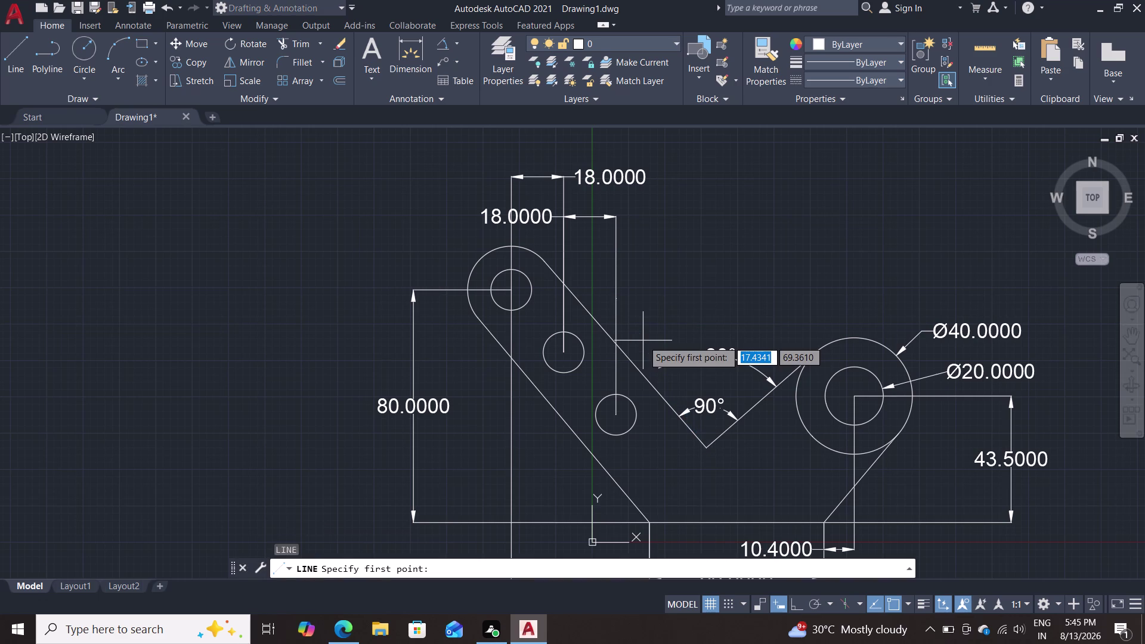
text(tan)
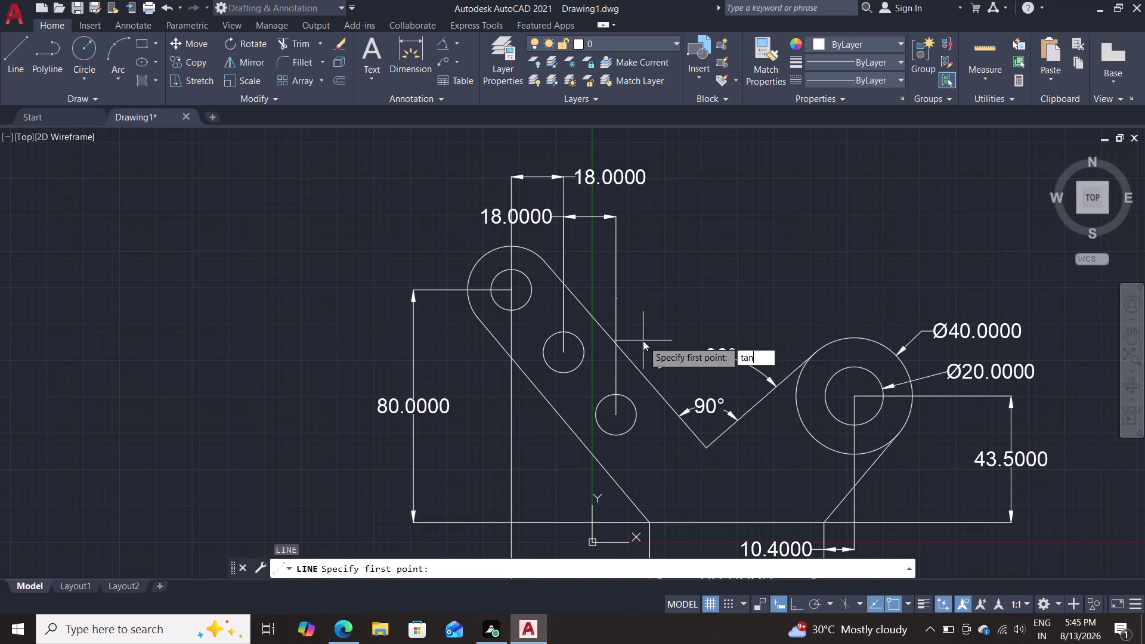
key(Return)
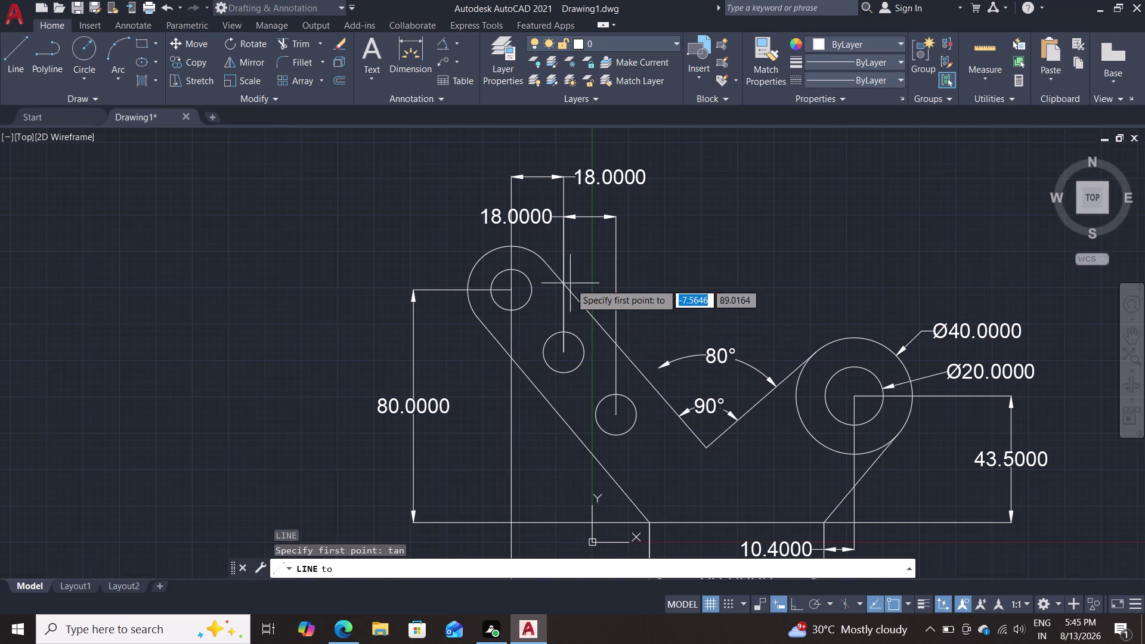
double_click(548, 258)
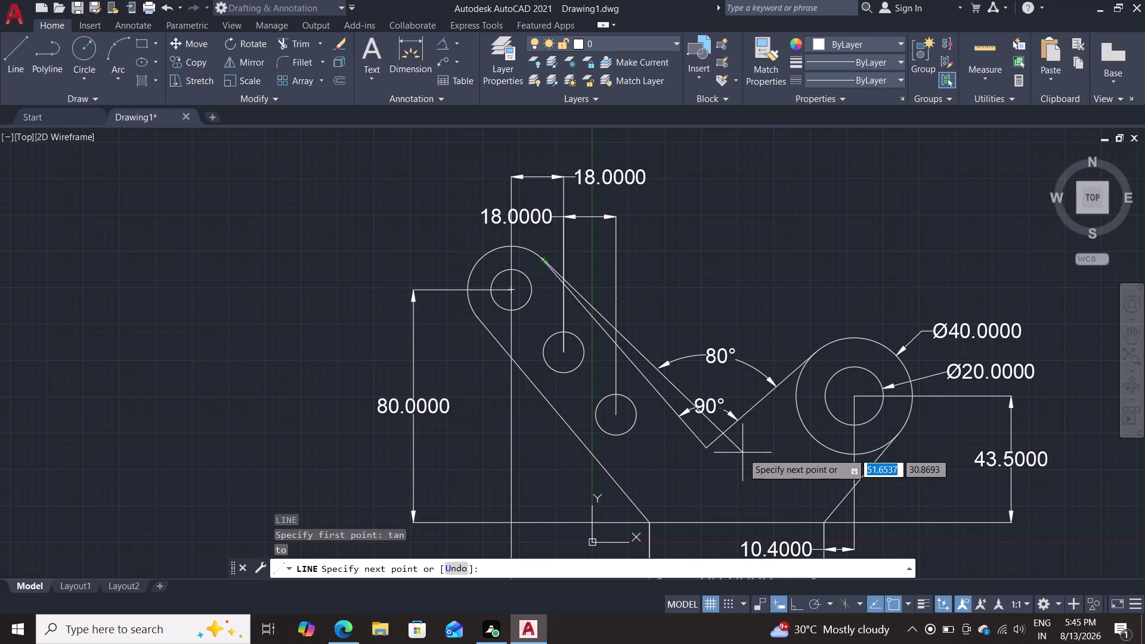
key(Tab)
text(3)
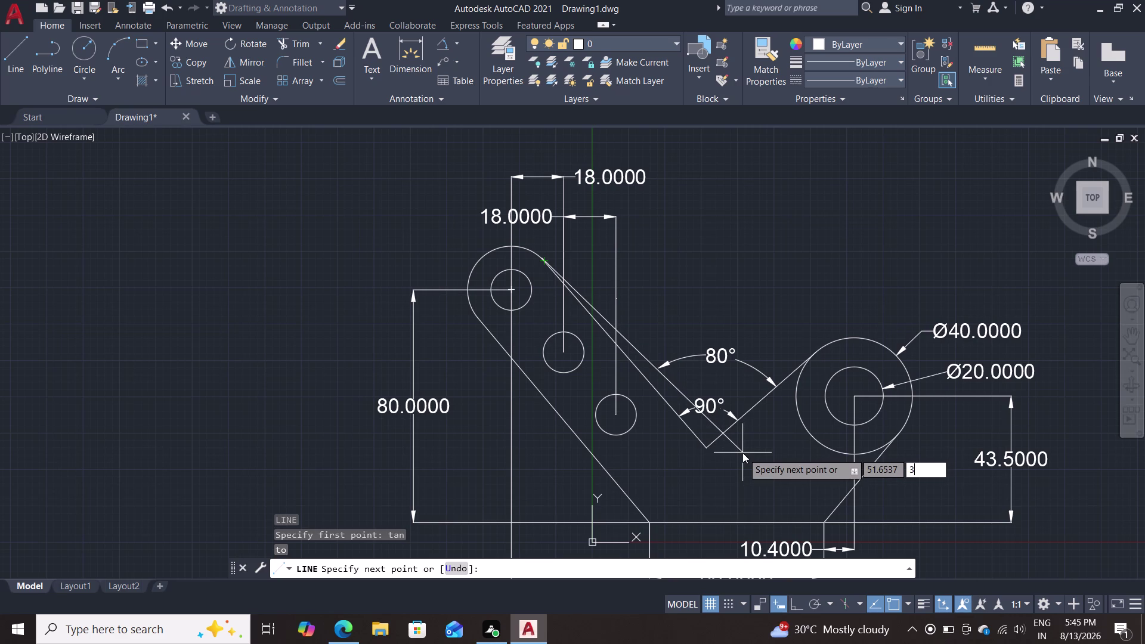
text(0)
key(Return)
key(Escape)
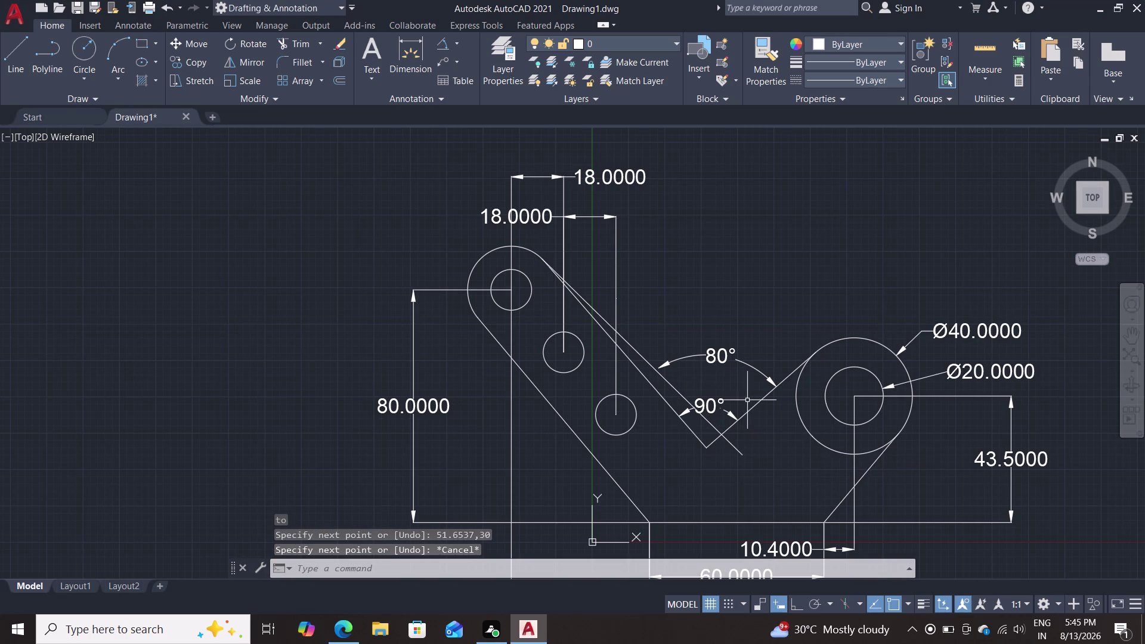
Erase the 80° and 90° angle dimensions at the V notch.
click(728, 412)
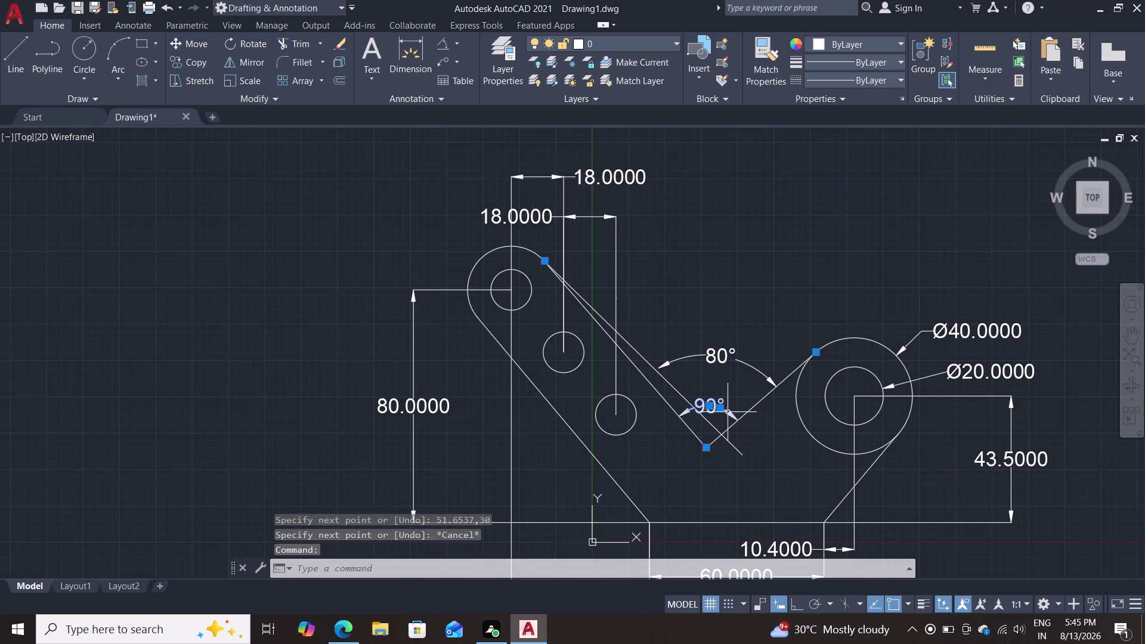
key(Escape)
click(759, 370)
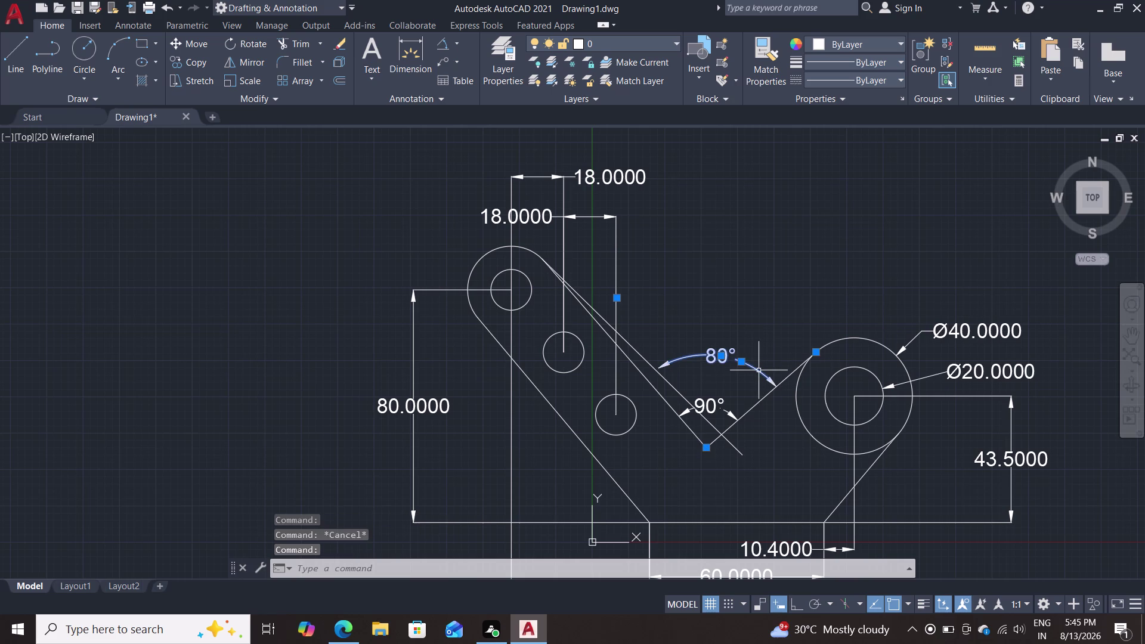
key(Delete)
click(715, 411)
key(Delete)
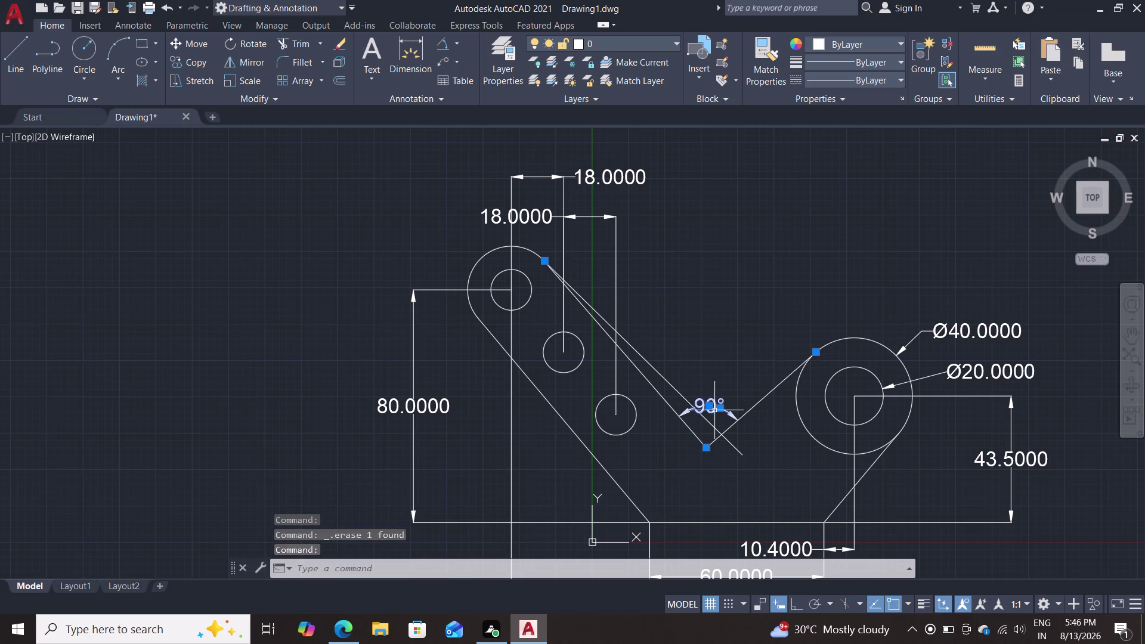
scroll(up, 3)
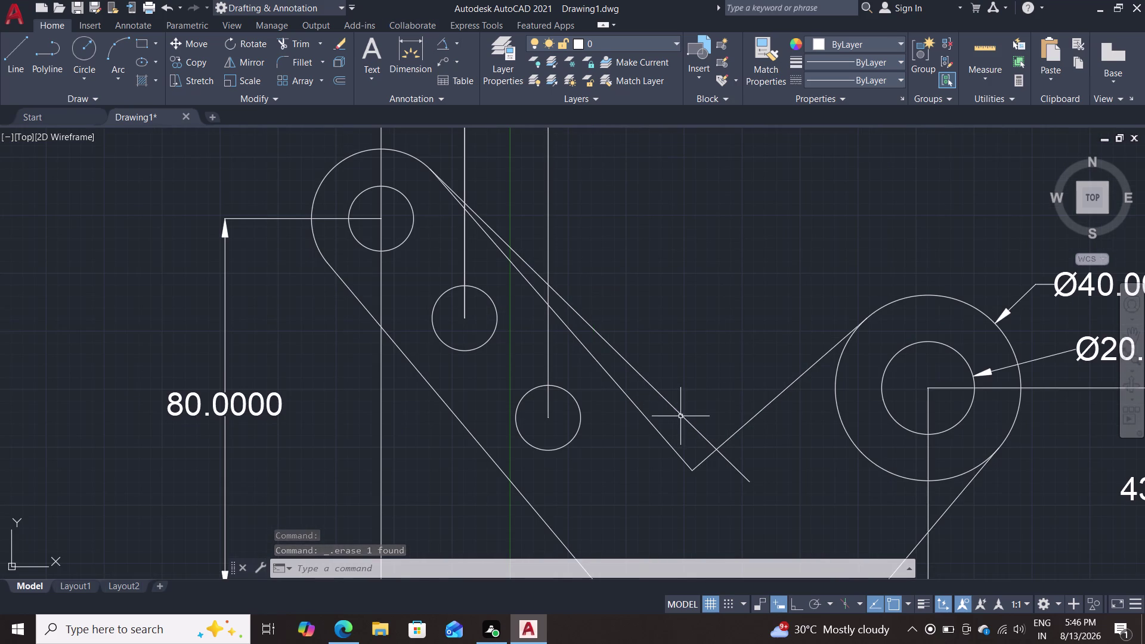
Try a 95° angle between the tangent line and inner arm edge, then cancel.
click(447, 46)
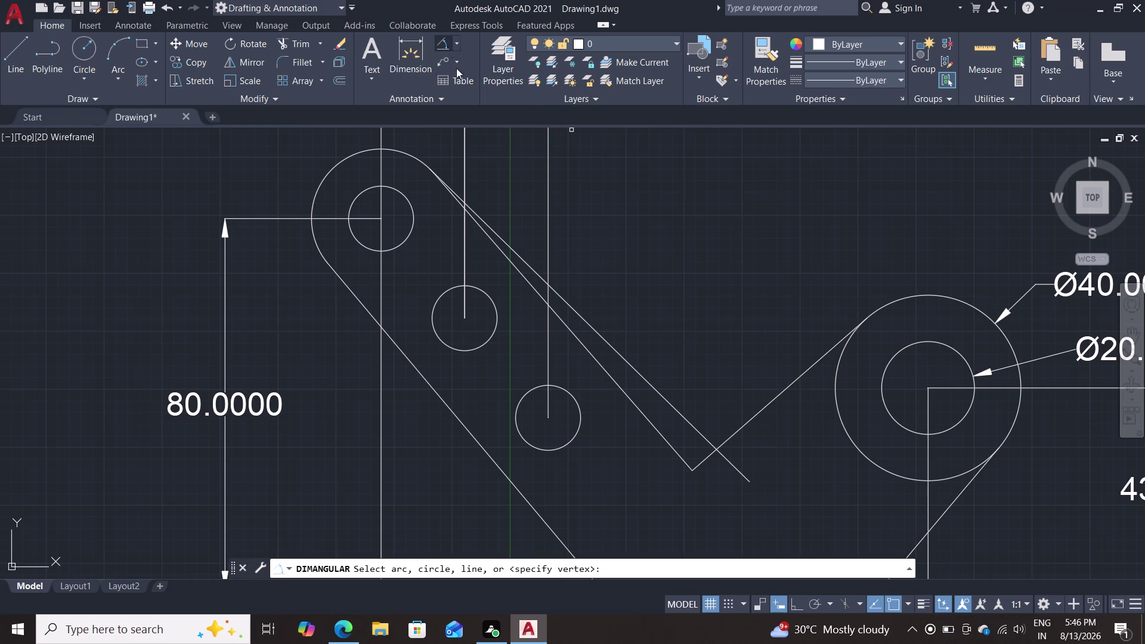
click(649, 387)
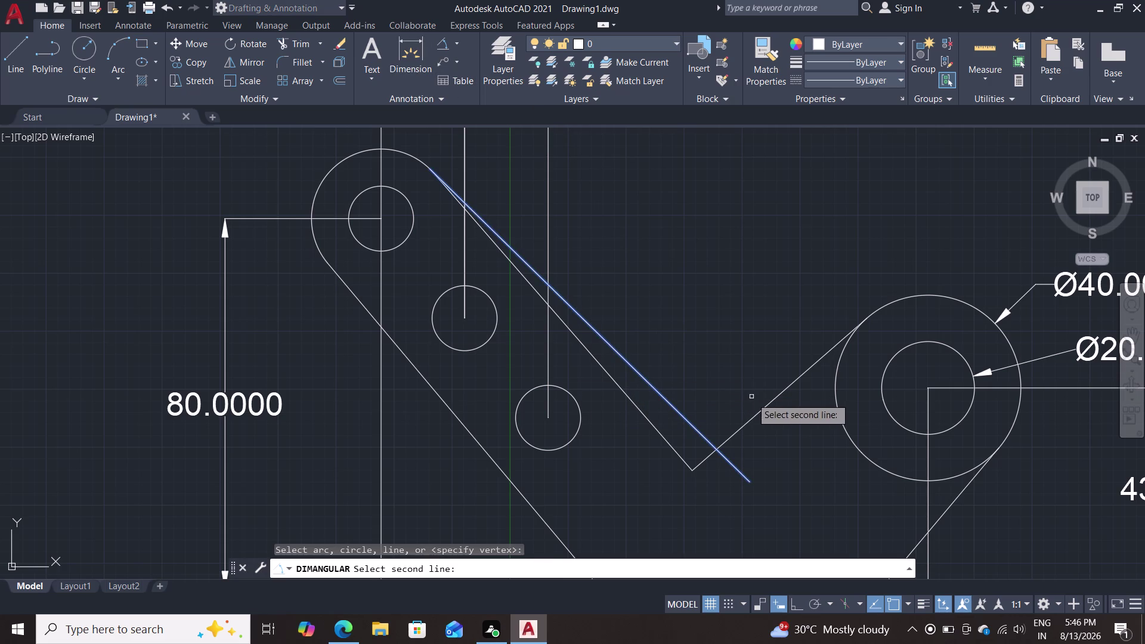
click(765, 407)
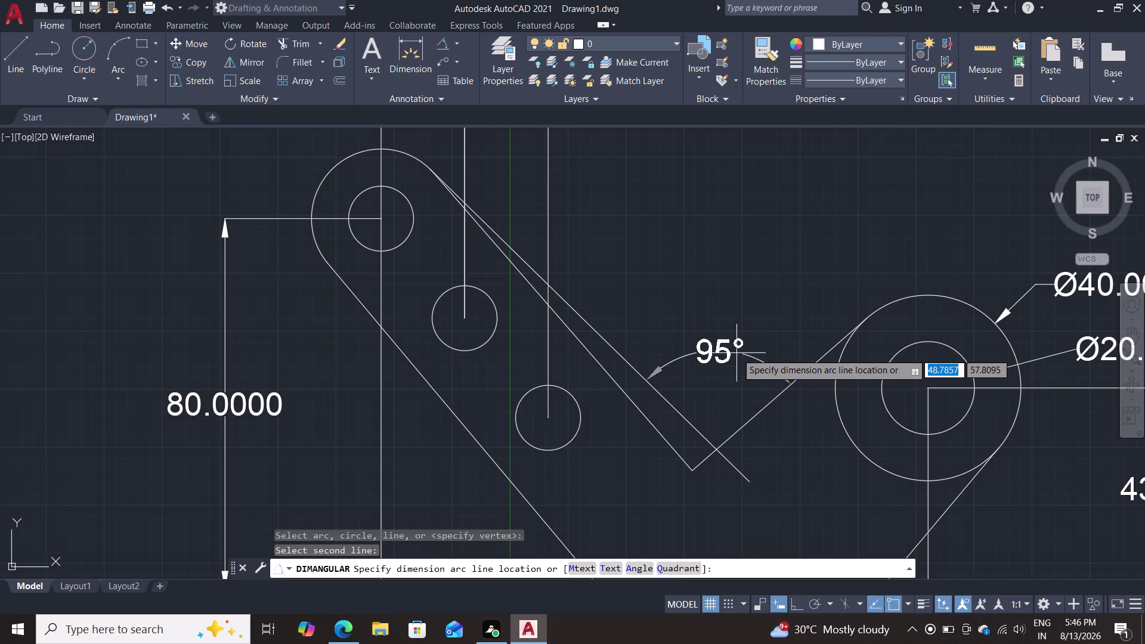
key(Escape)
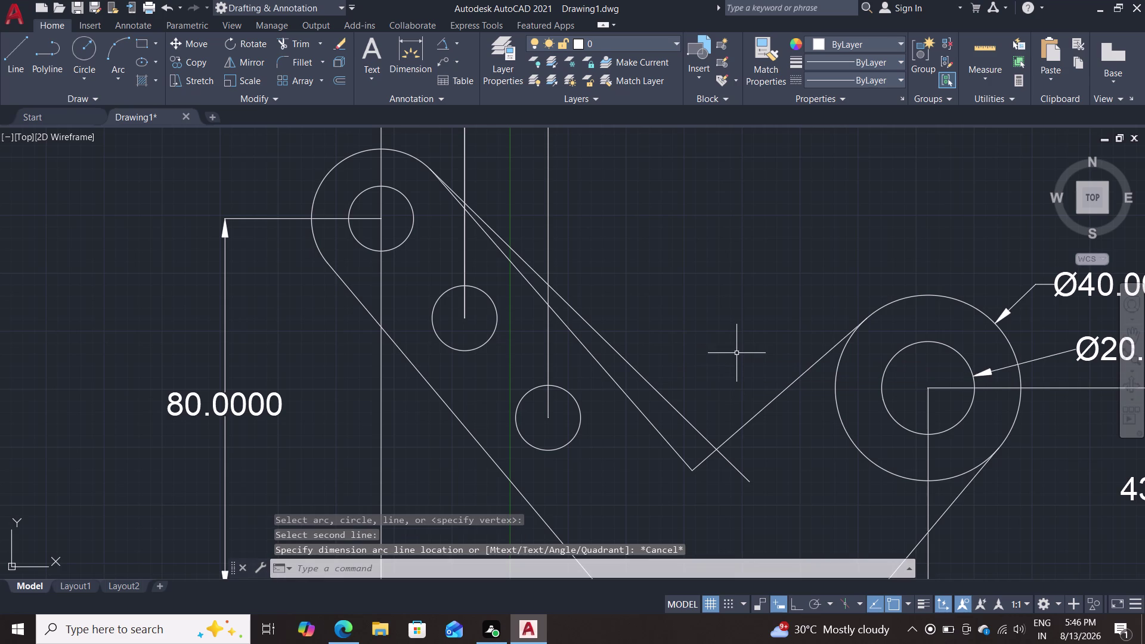
Erase the overshooting tangent line.
click(686, 417)
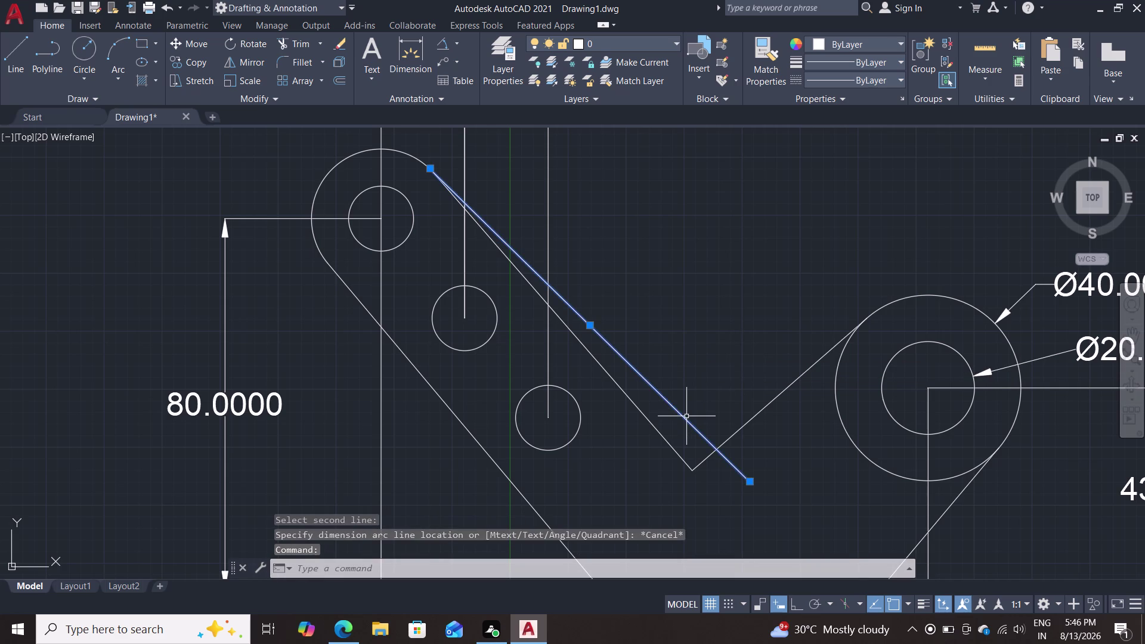
key(Delete)
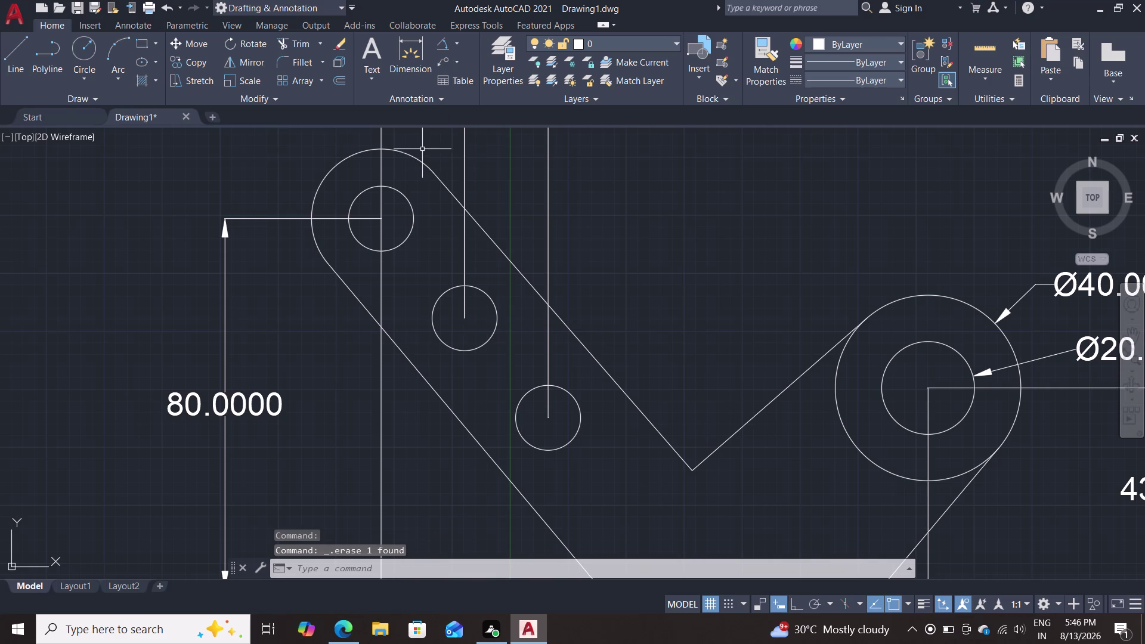
key(l)
key(Return)
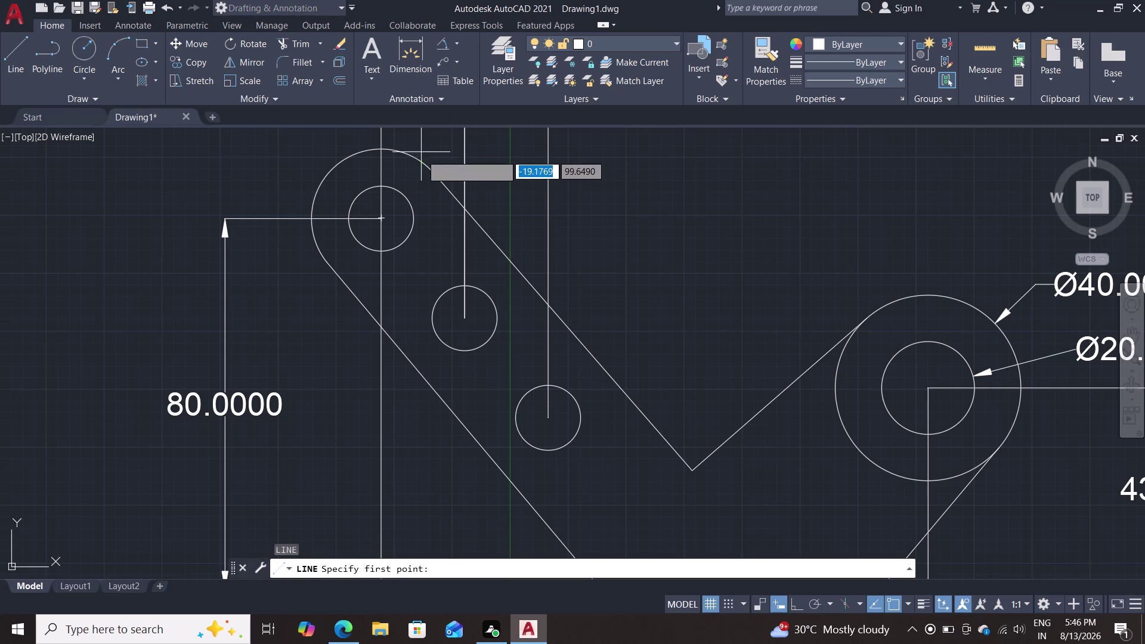
text(tan)
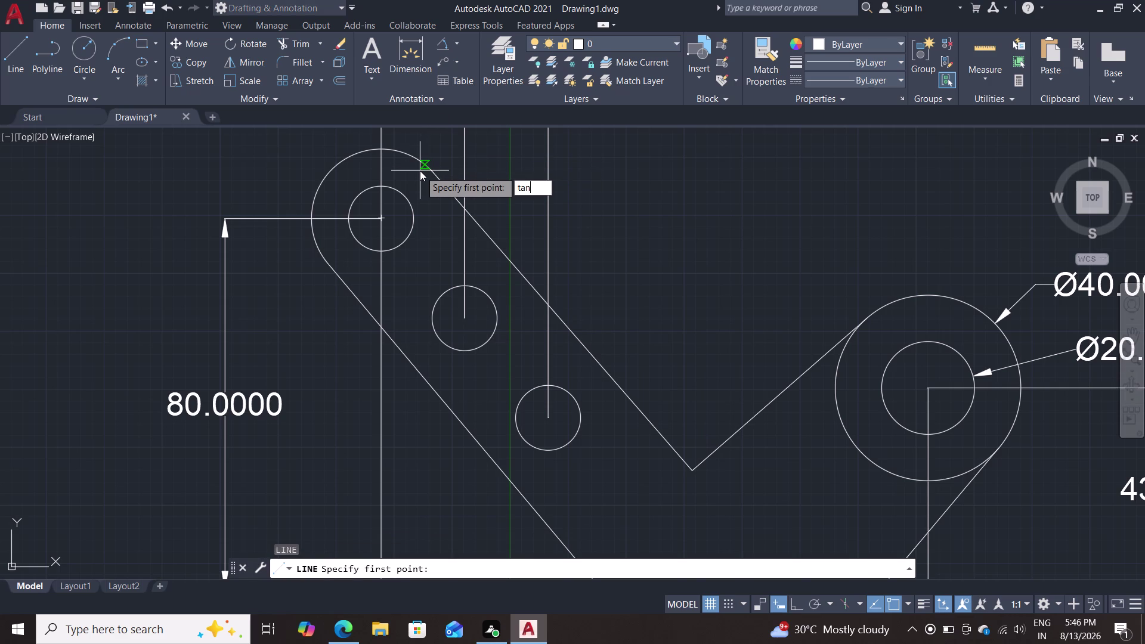
key(Return)
click(420, 171)
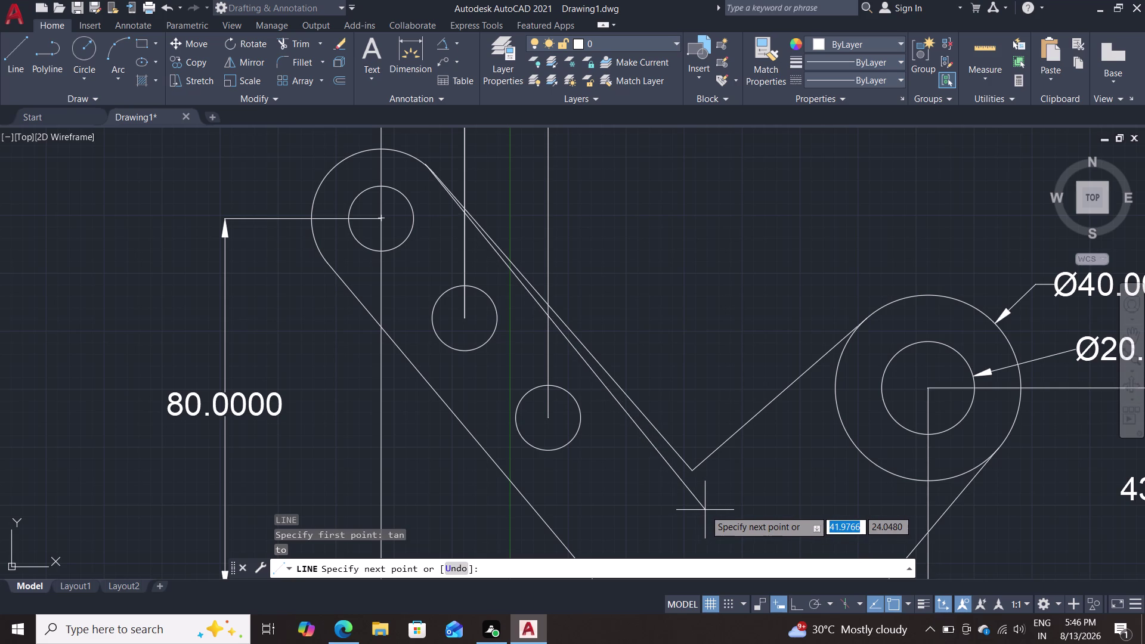
key(Tab)
text(20)
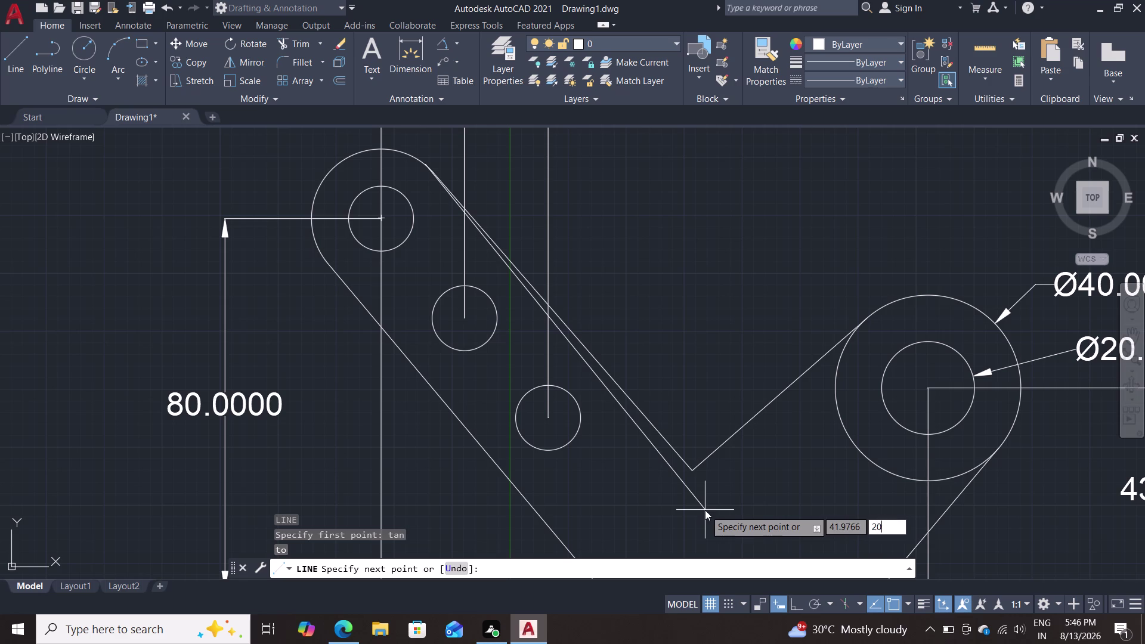
key(Return)
key(Escape)
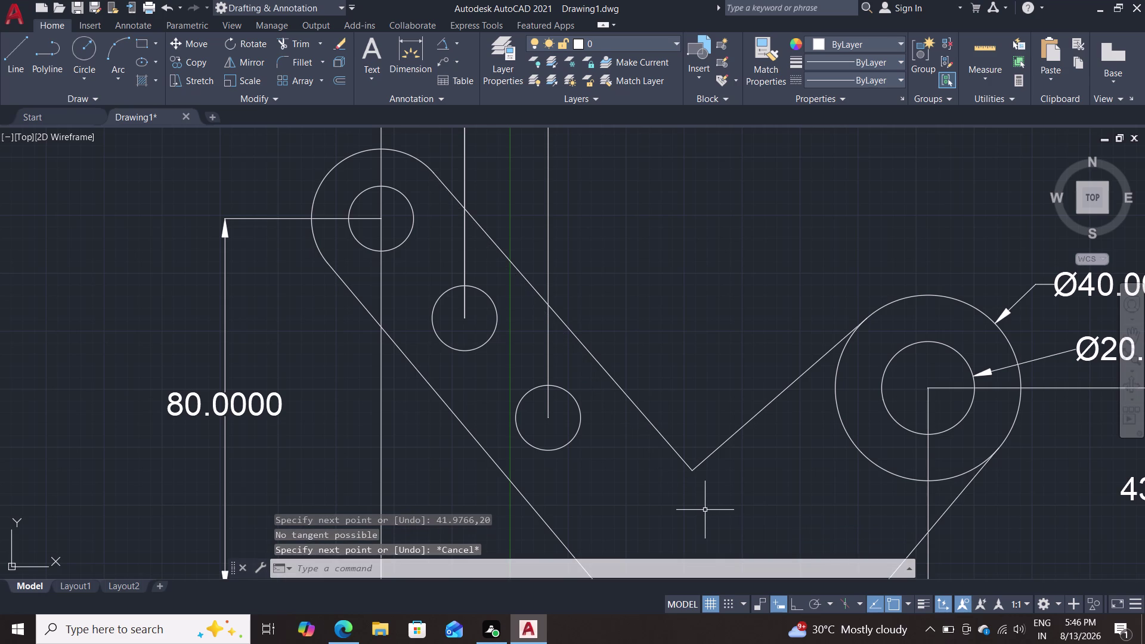
key(l)
key(Return)
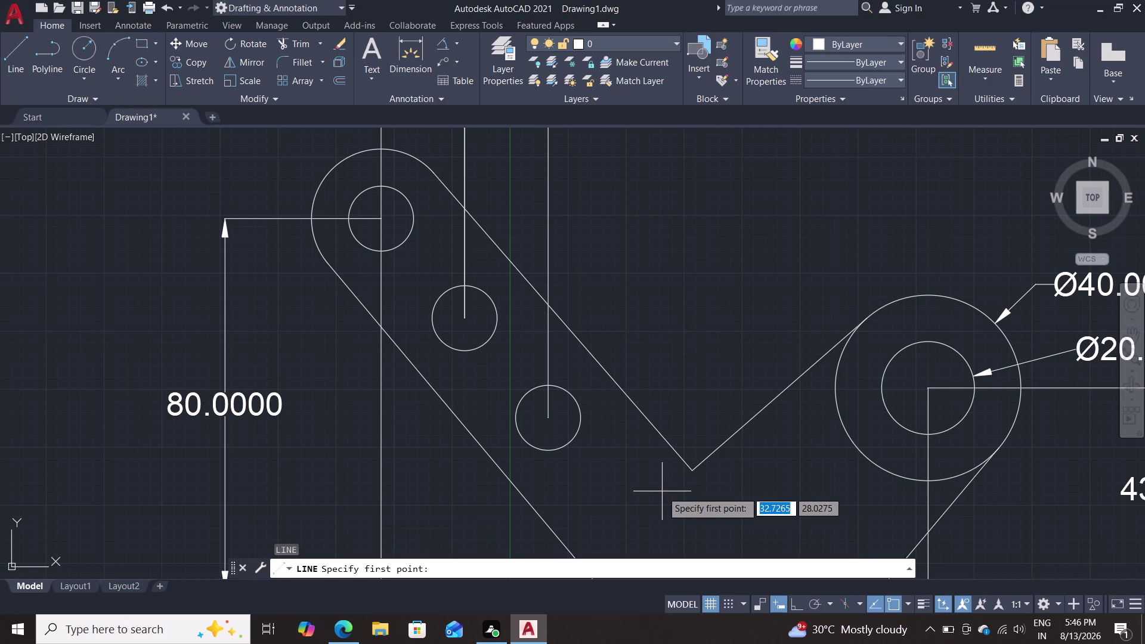
text(tan)
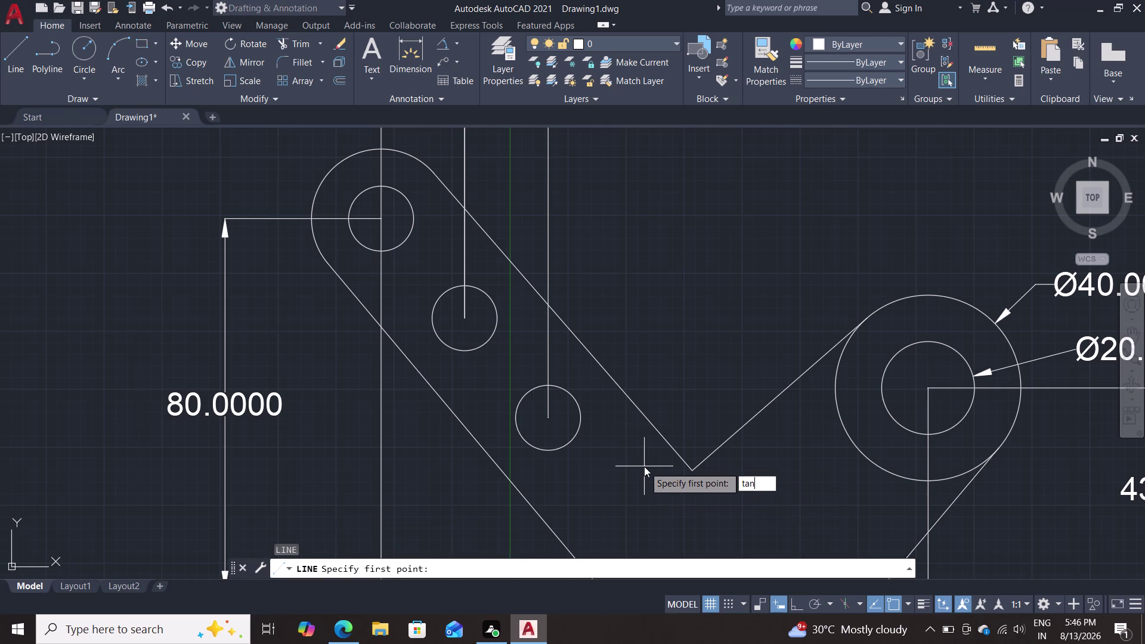
key(Return)
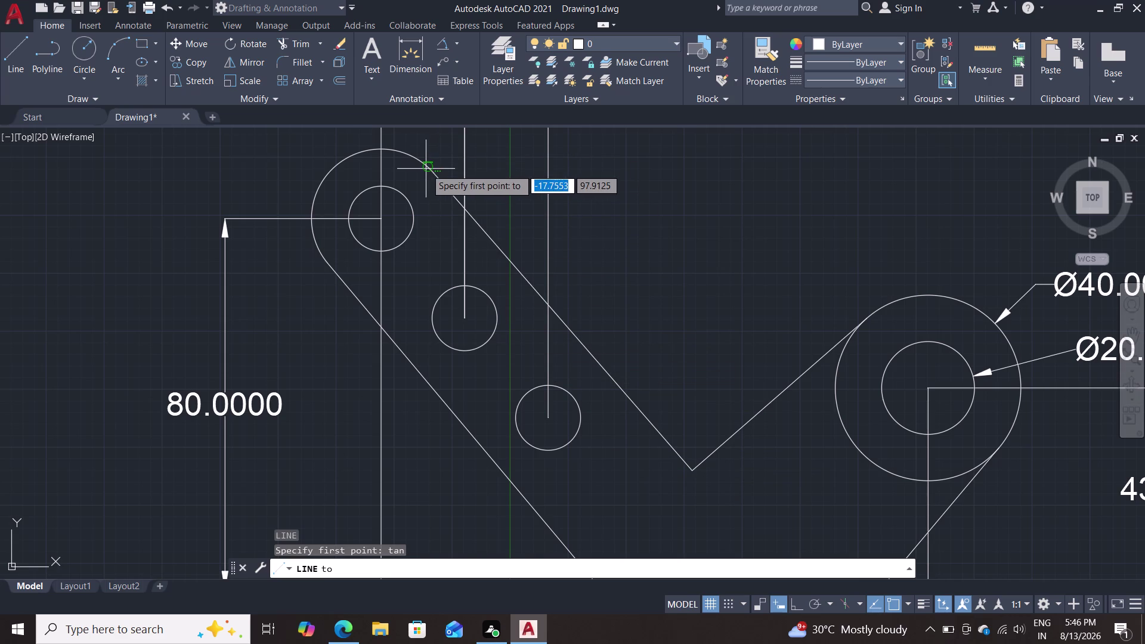
click(425, 169)
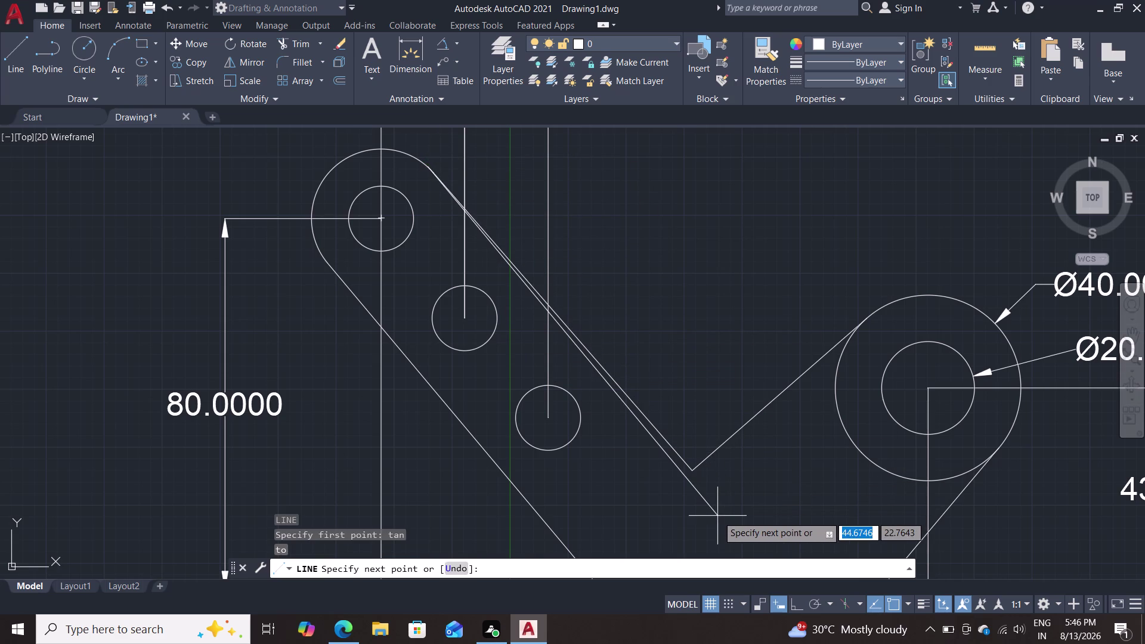
middle_drag(724, 493, 741, 434)
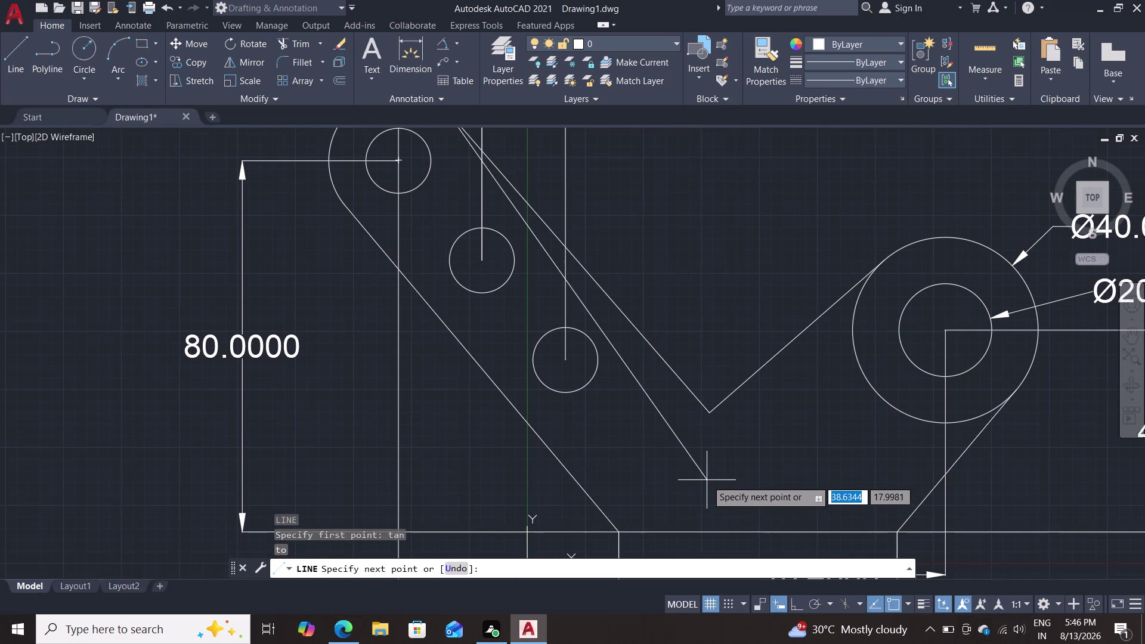
key(Tab)
text(20)
key(Return)
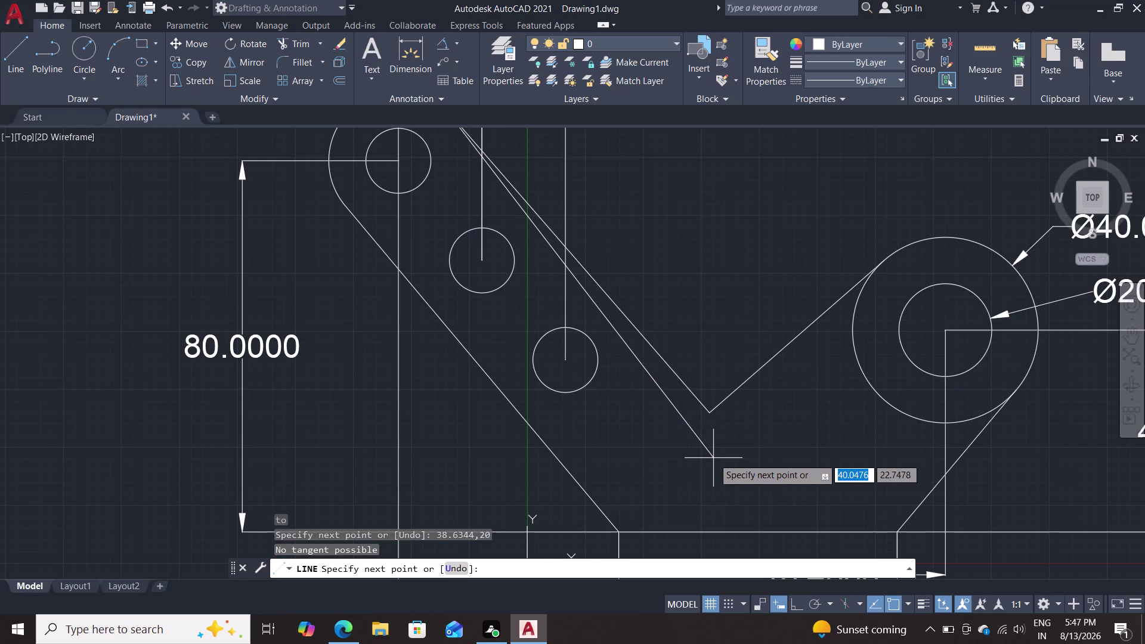
key(Tab)
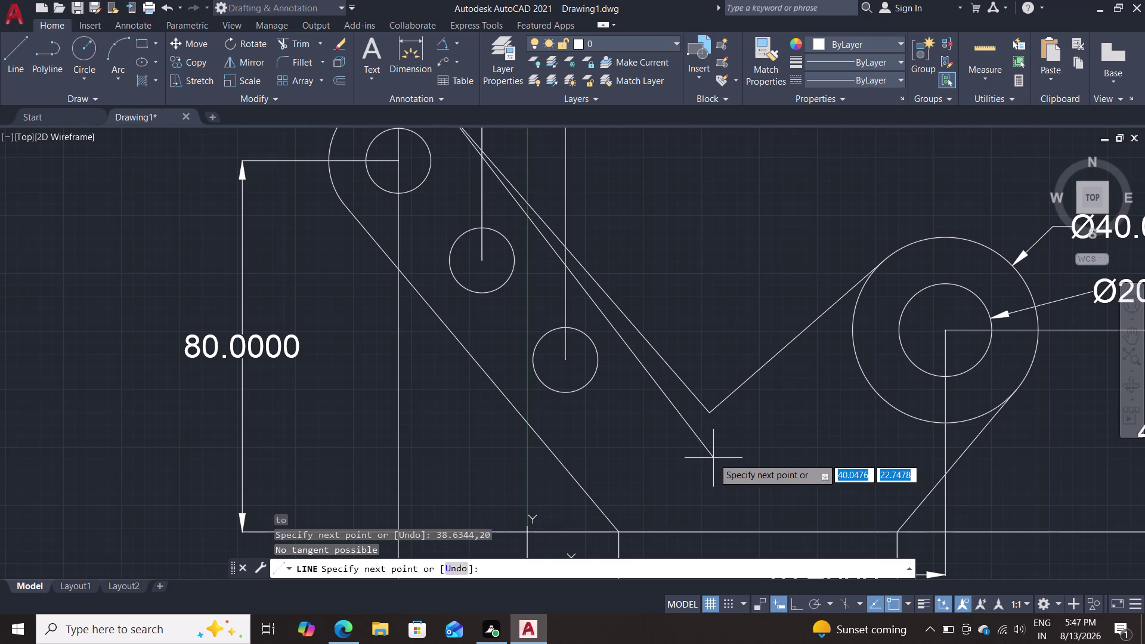
text(20)
key(Return)
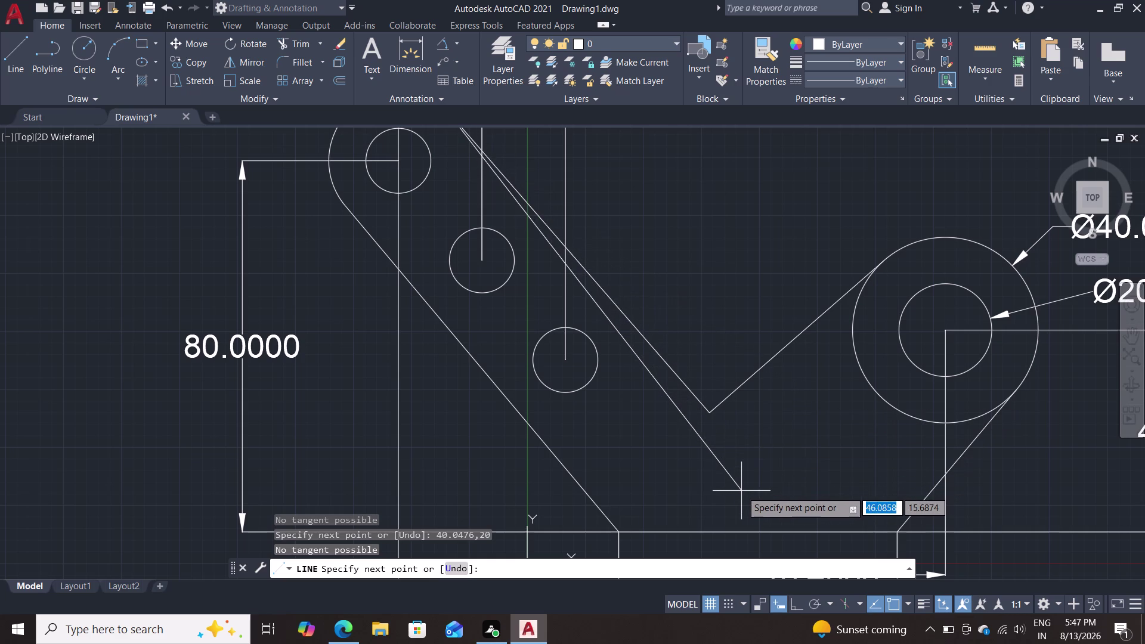
key(Tab)
text(20)
key(Return)
key(Return)
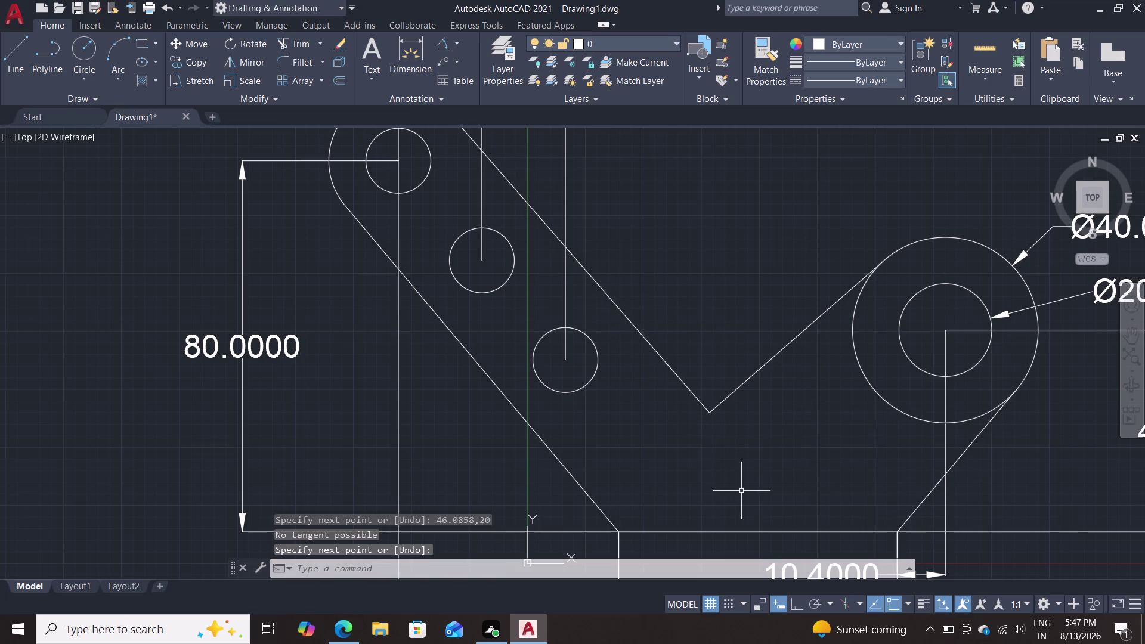
scroll(up, 3)
scroll(down, 3)
scroll(down, 3)
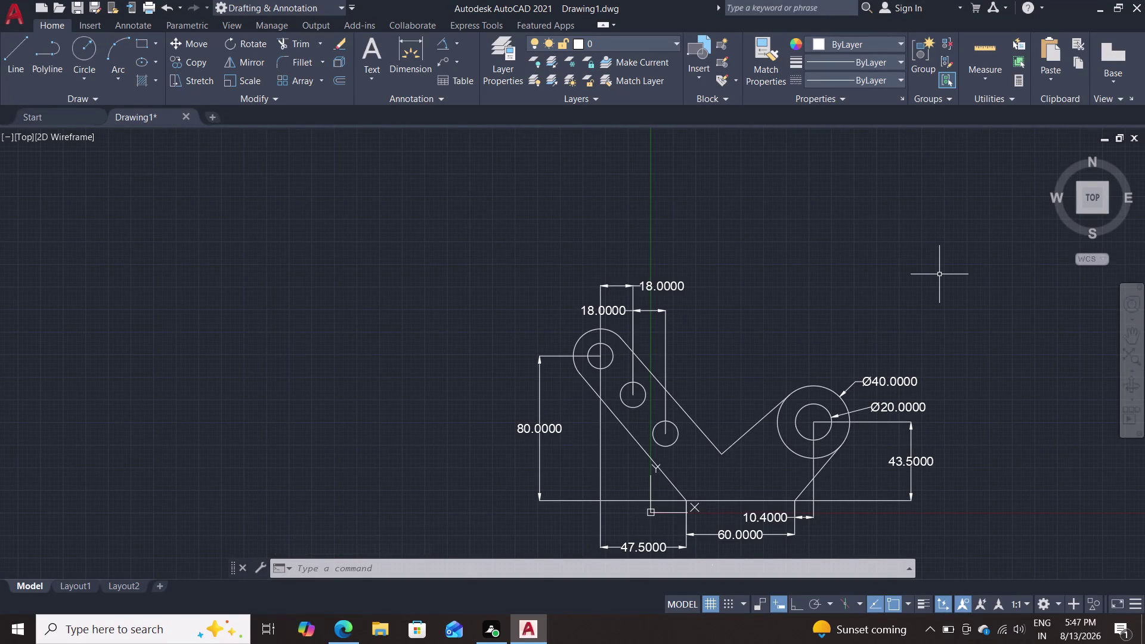
key(l)
key(Return)
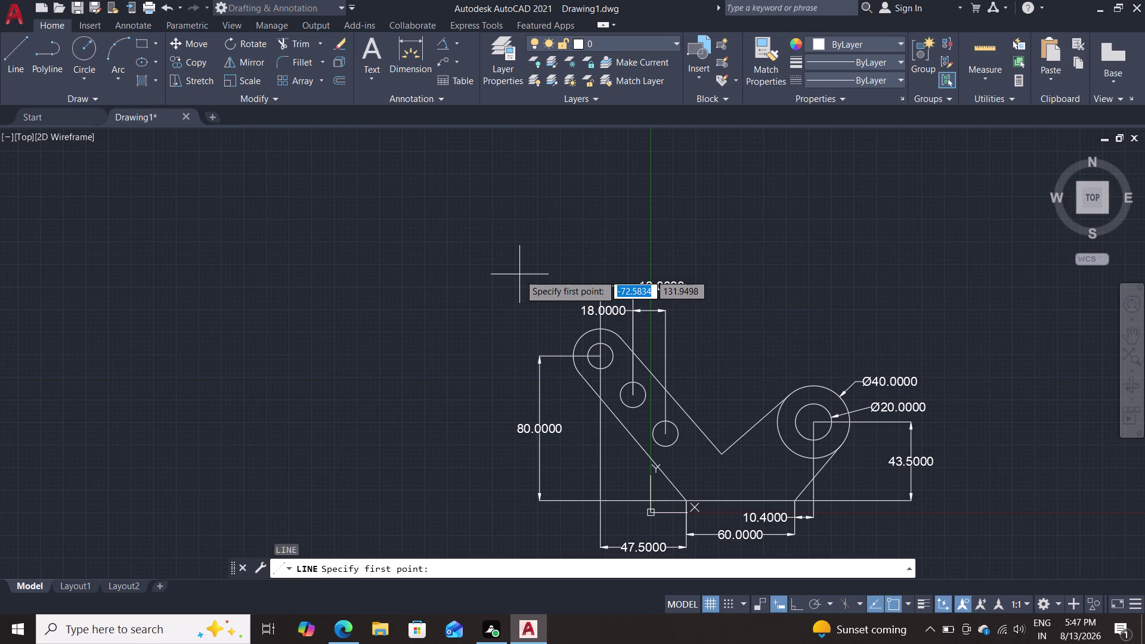
key(y)
key(a)
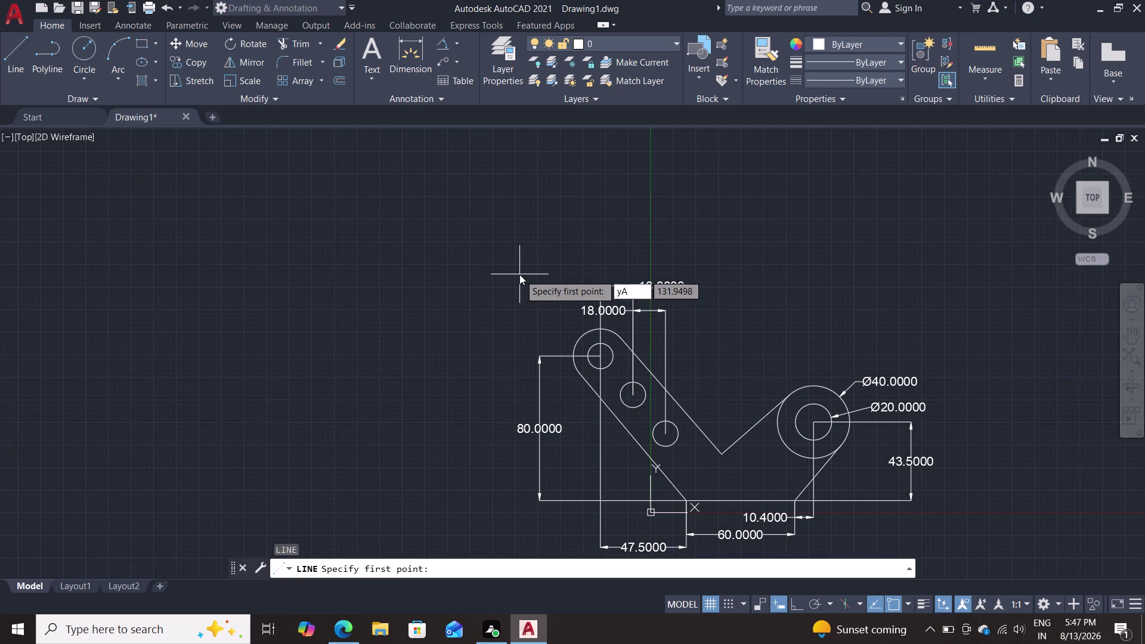
key(BackSpace)
key(BackSpace)
key(BackSpace)
key(BackSpace)
key(Escape)
key(Escape)
key(l)
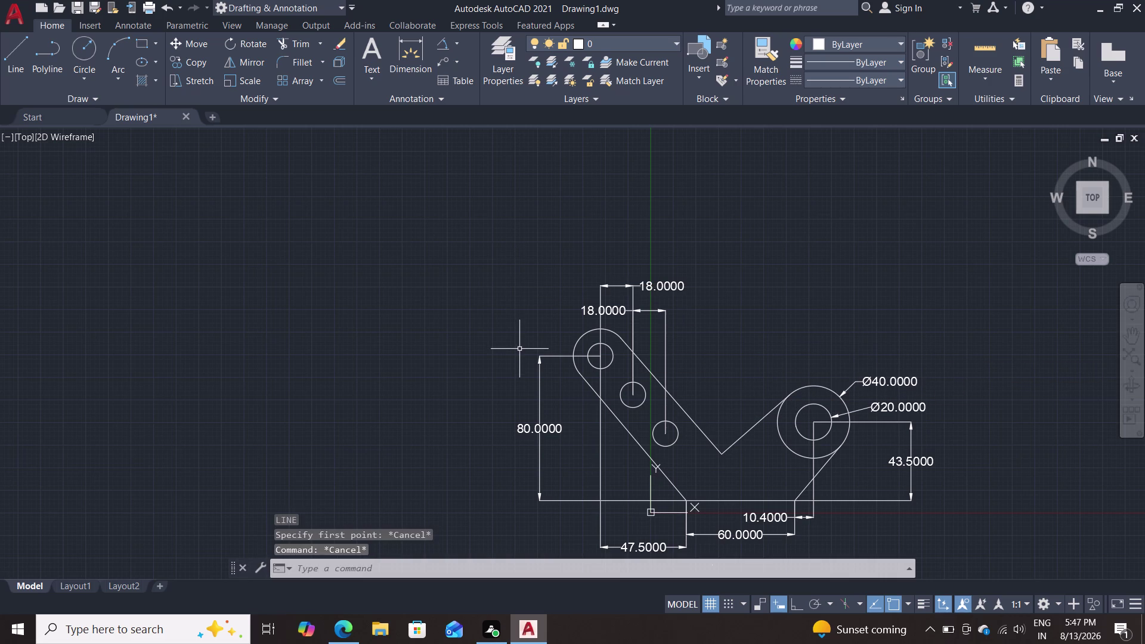
key(Return)
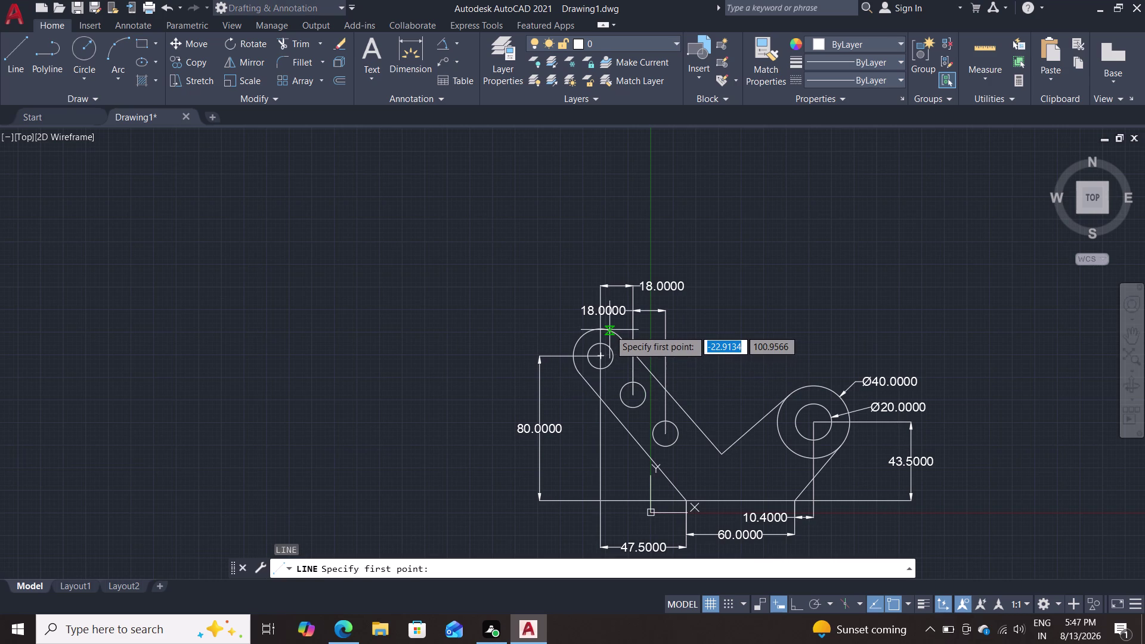
text(tan)
key(Return)
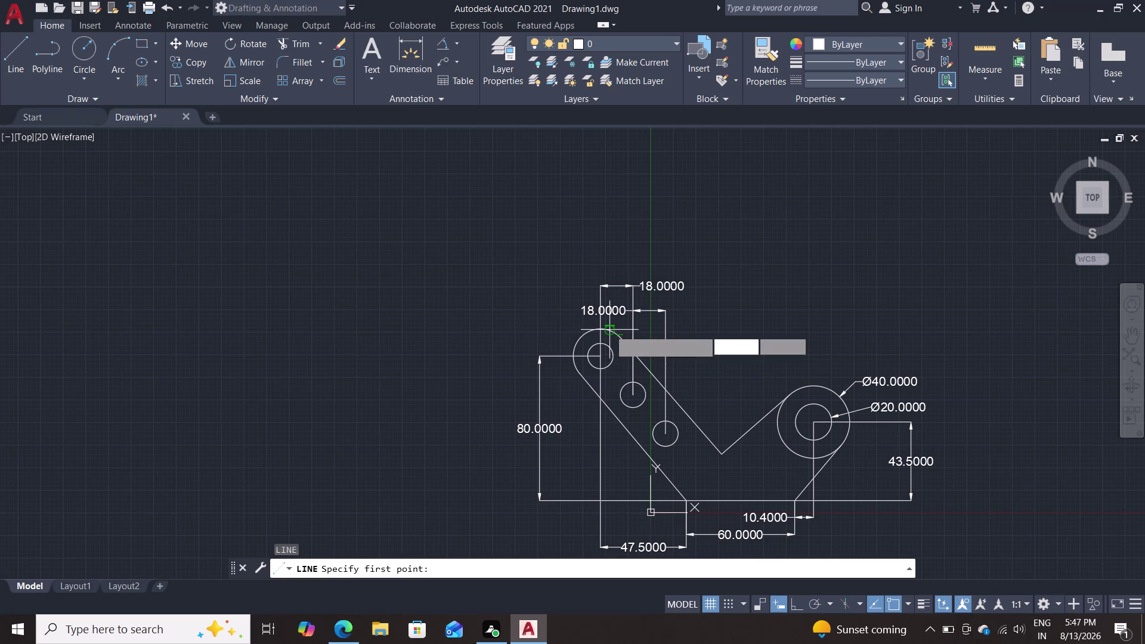
click(610, 330)
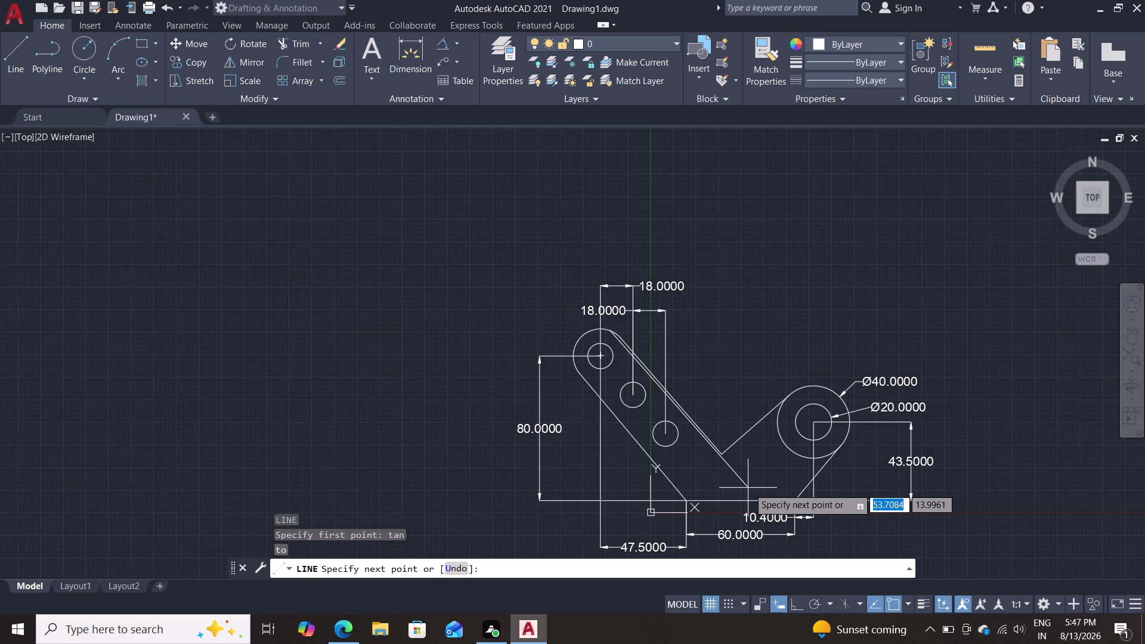
scroll(up, 3)
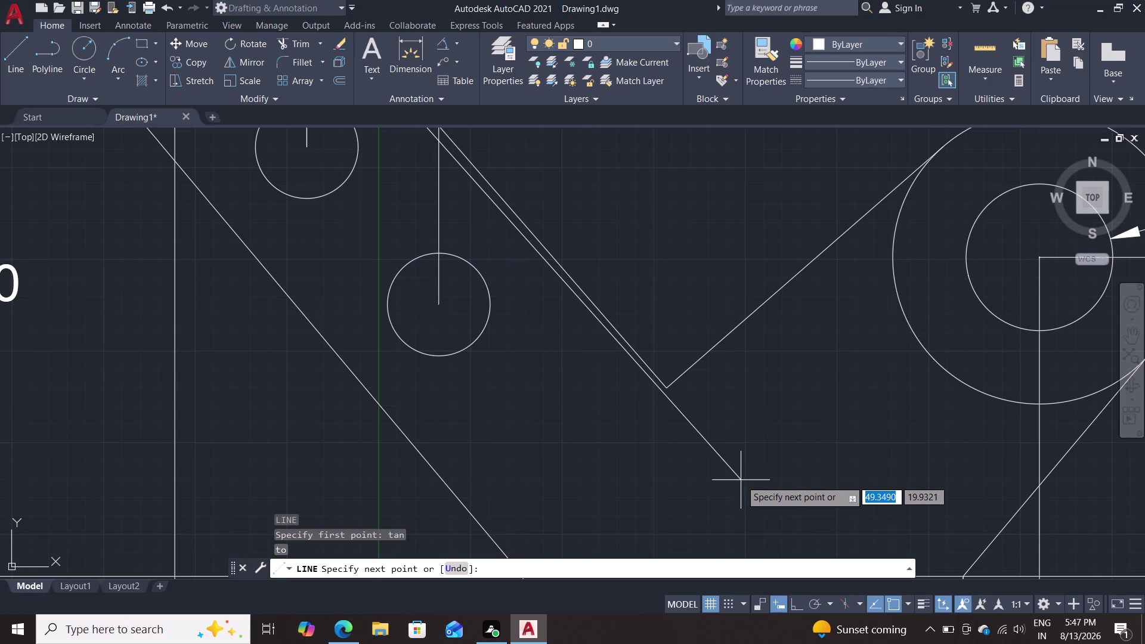
text(50)
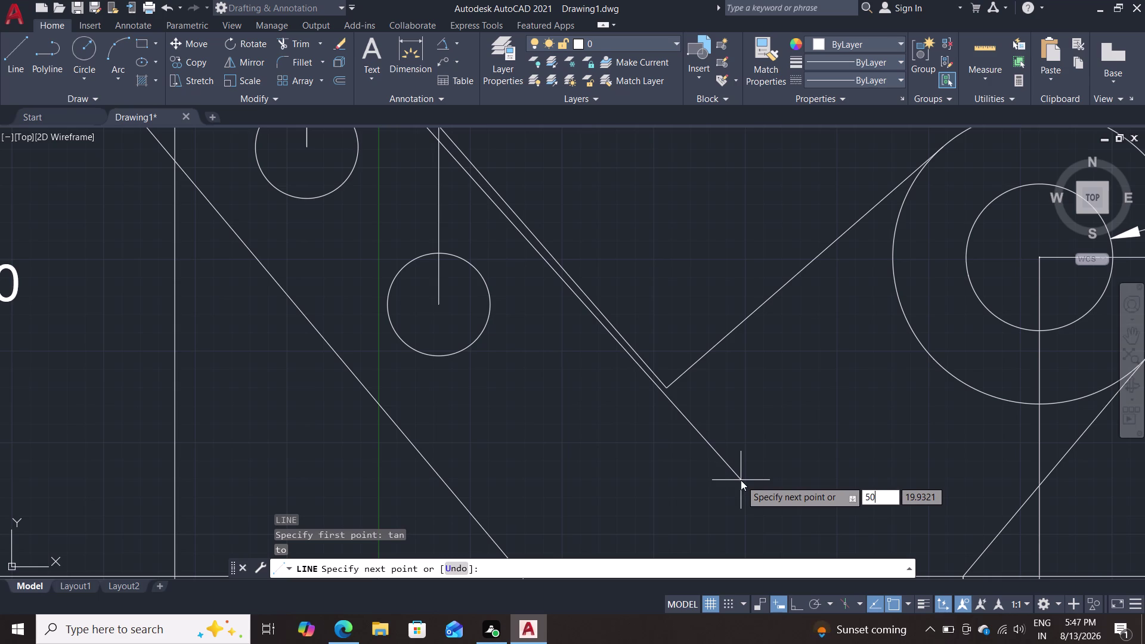
key(Tab)
text(2)
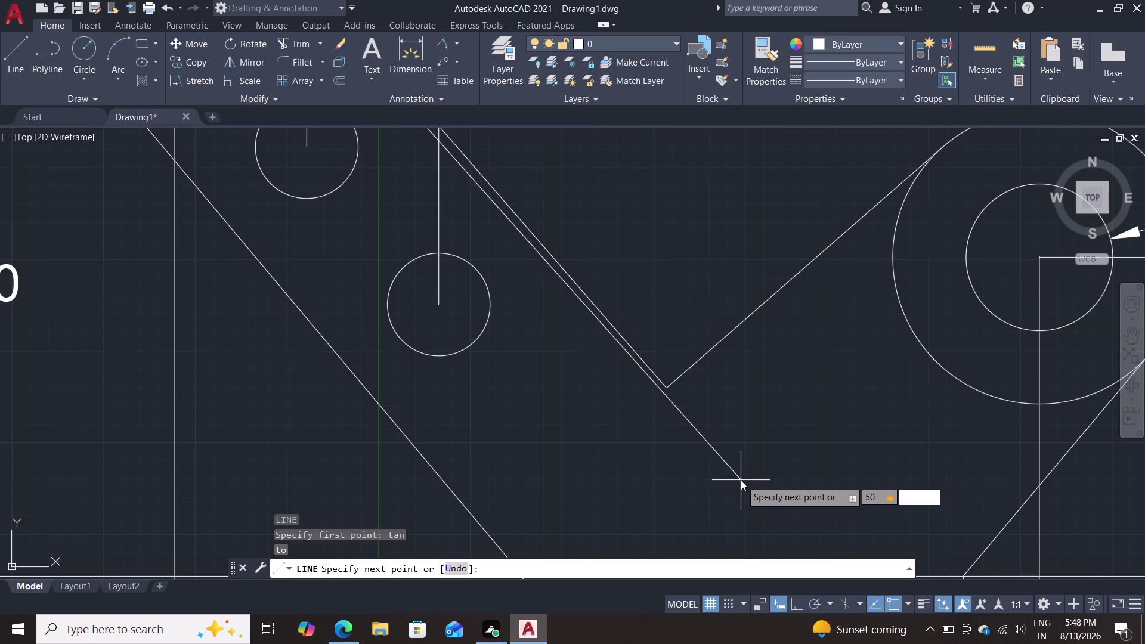
text(0)
key(Return)
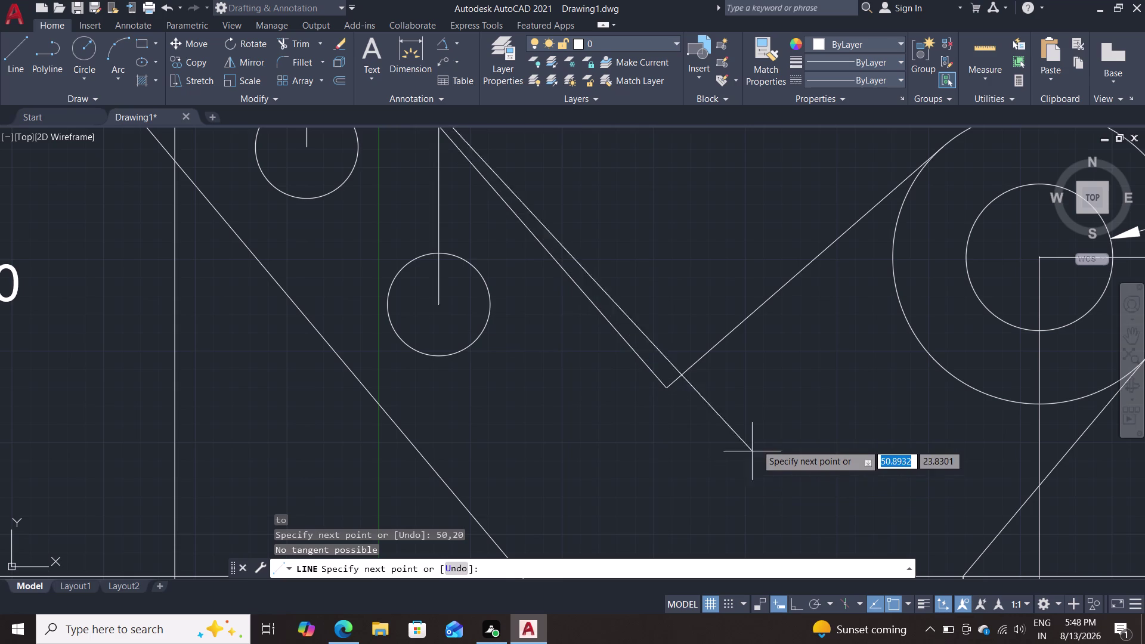
scroll(down, 3)
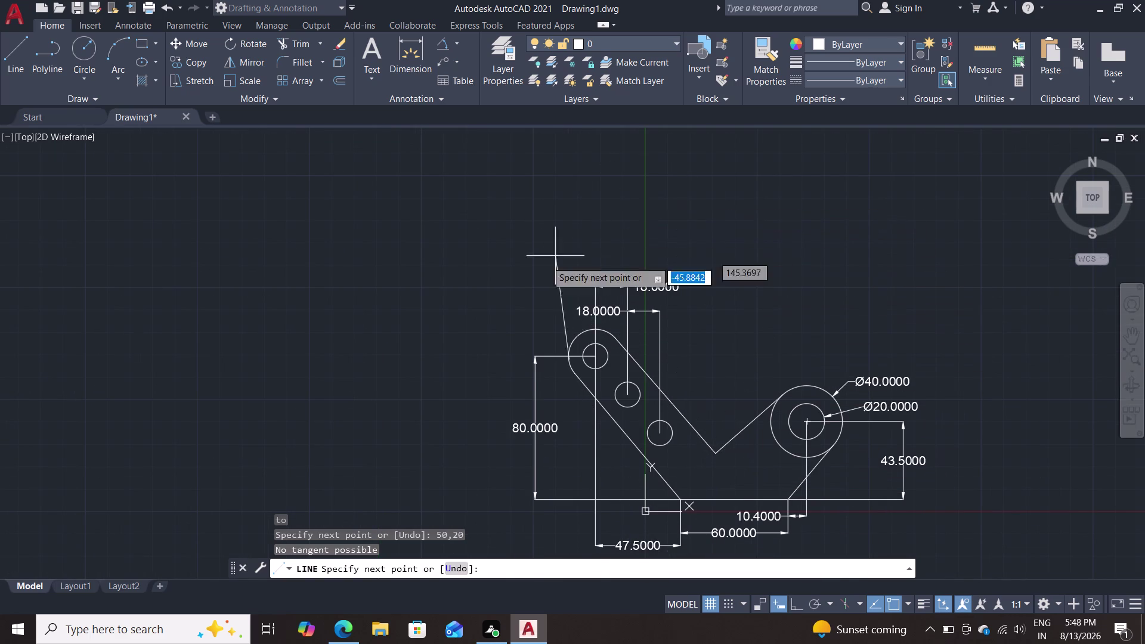
key(Escape)
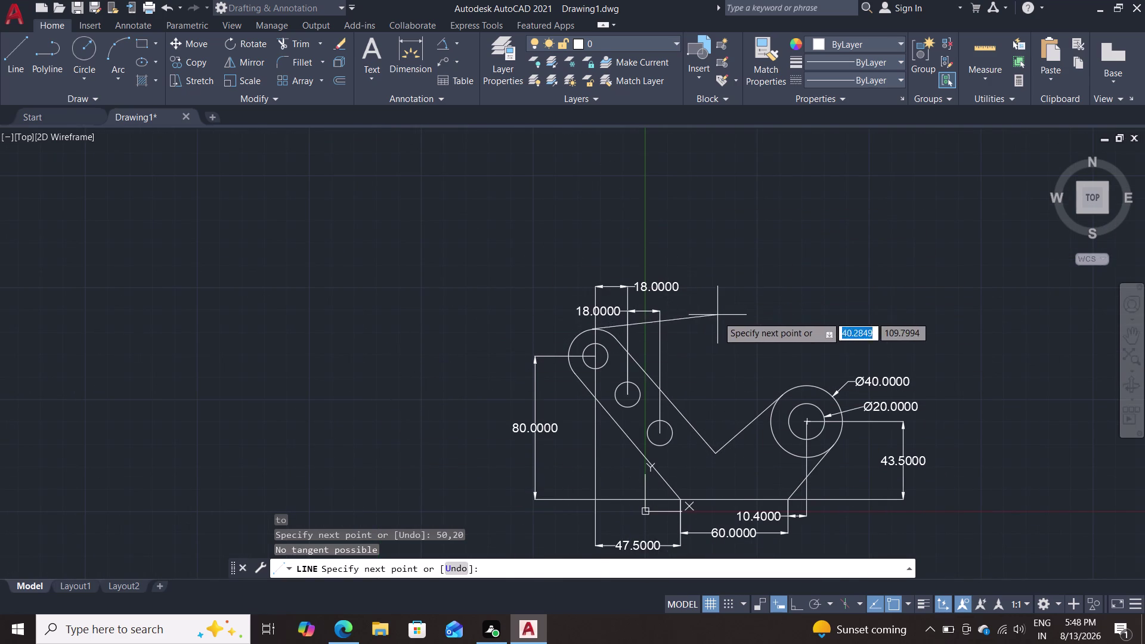
key(Escape)
scroll(up, 3)
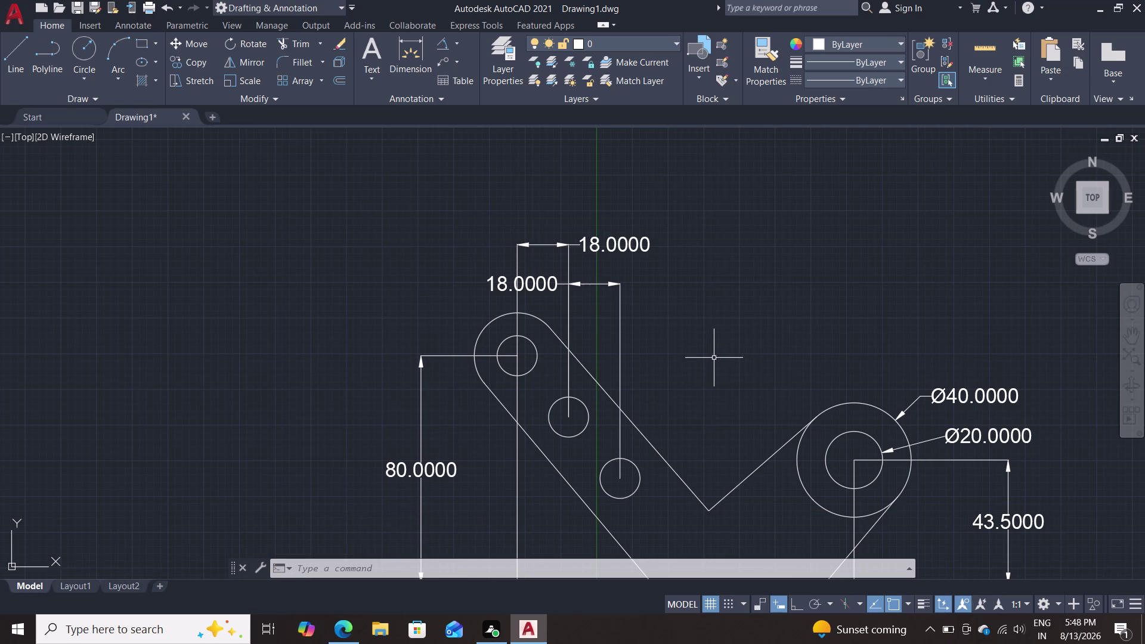
middle_drag(739, 344, 747, 270)
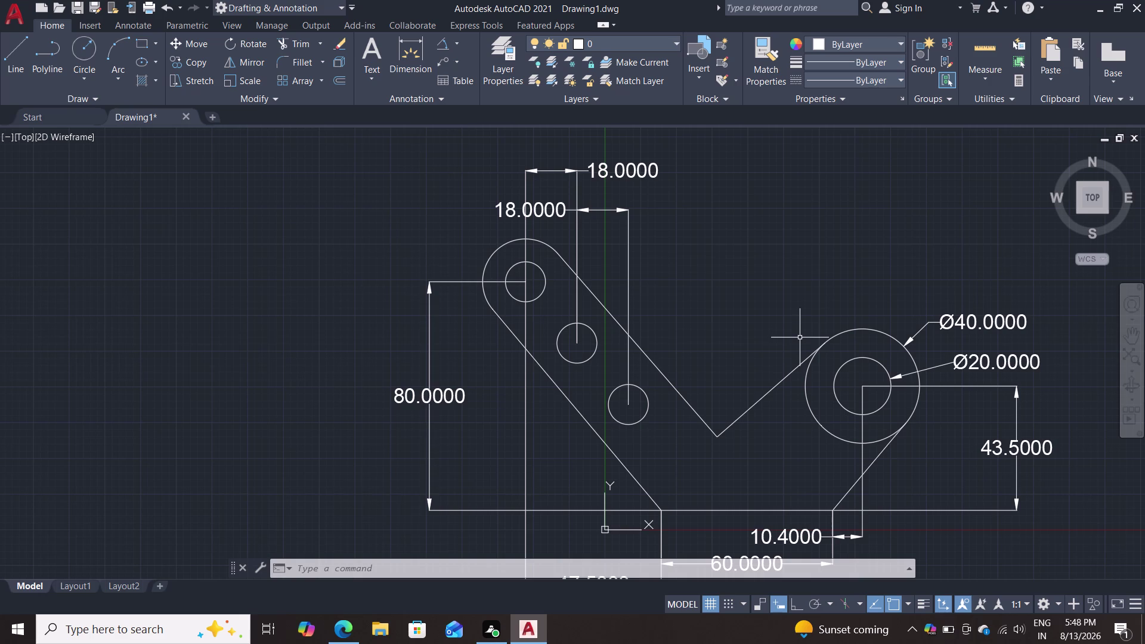
key(l)
key(Return)
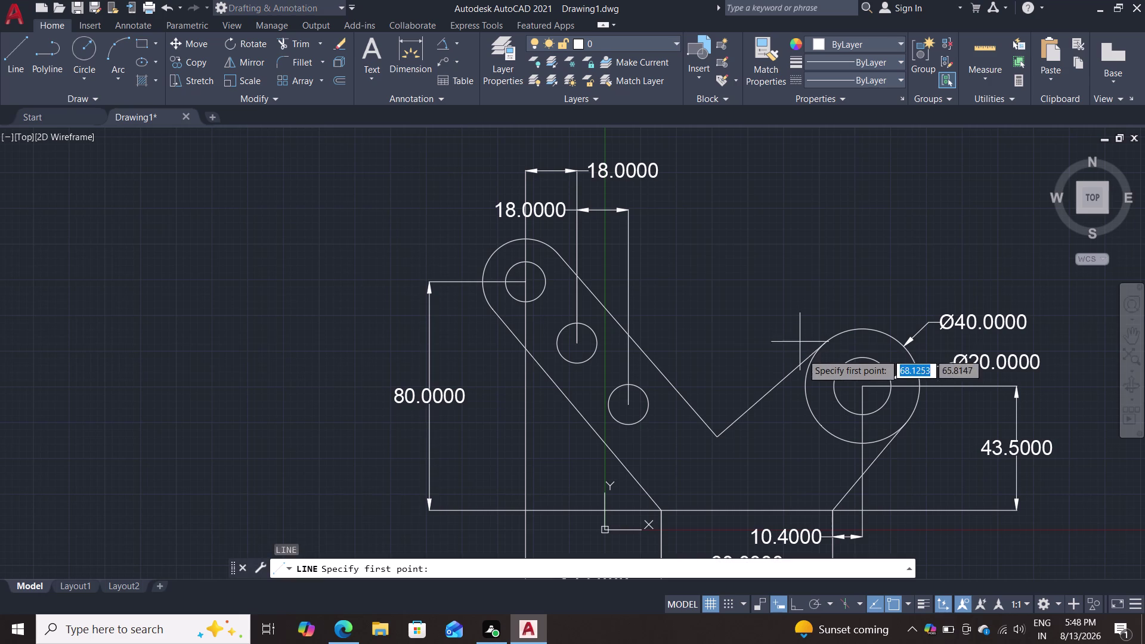
text(ta)
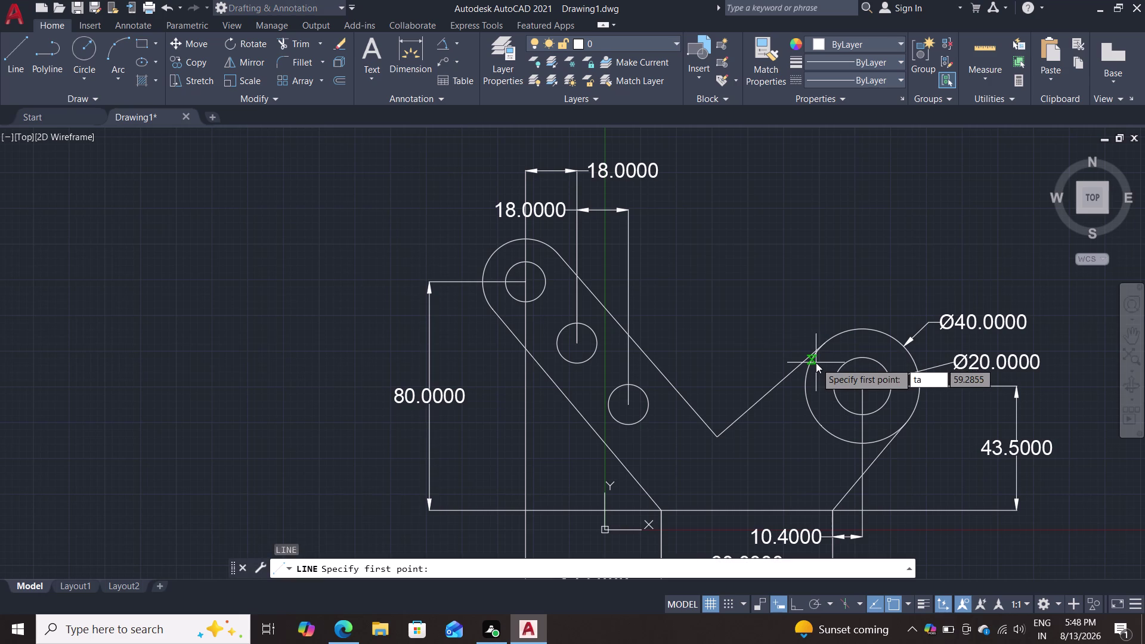
text(n)
key(Return)
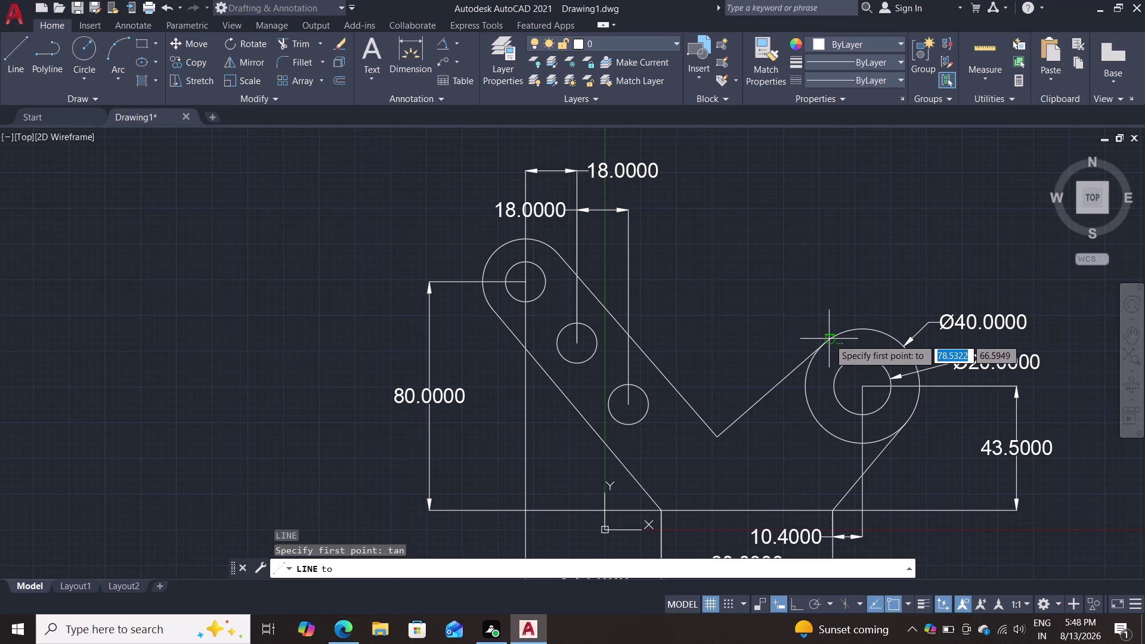
click(829, 339)
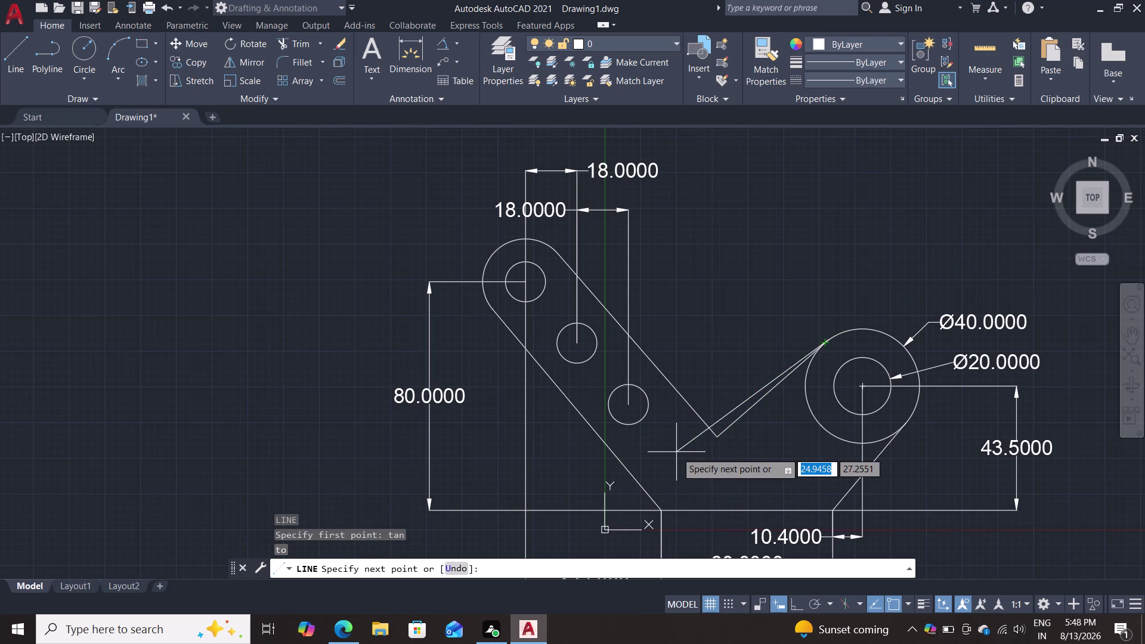
key(Tab)
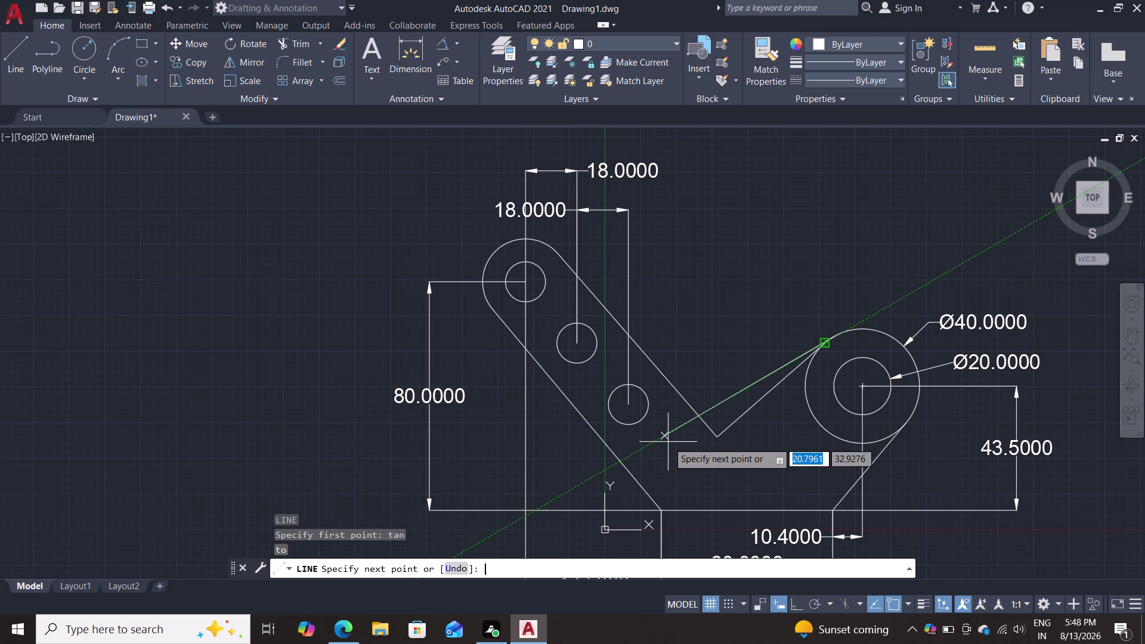
text(30)
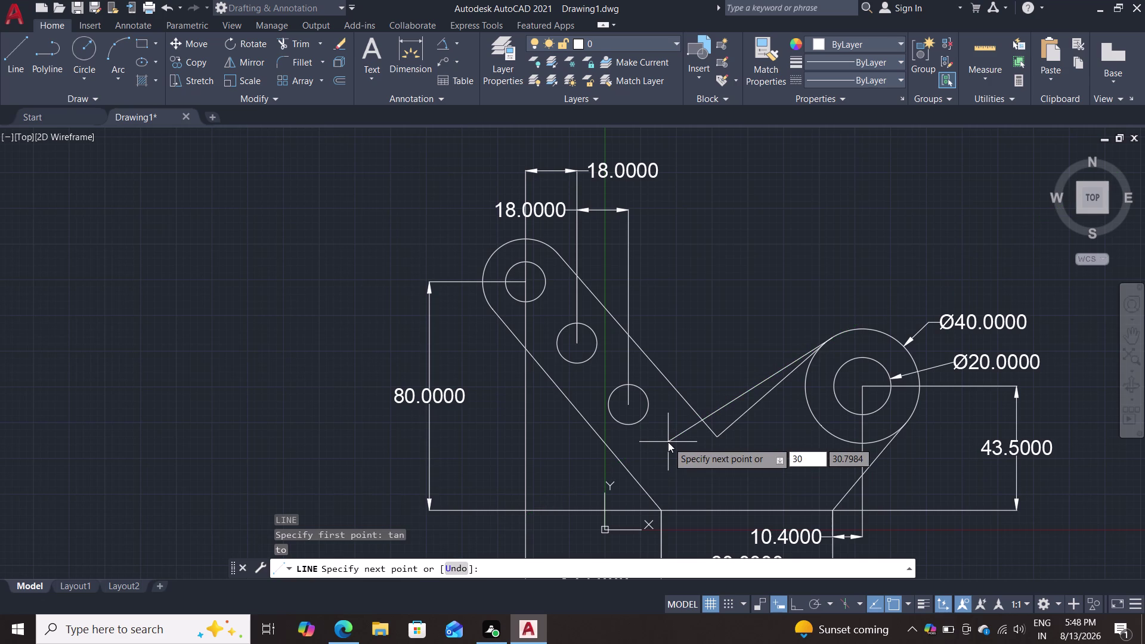
key(Escape)
key(Escape)
key(l)
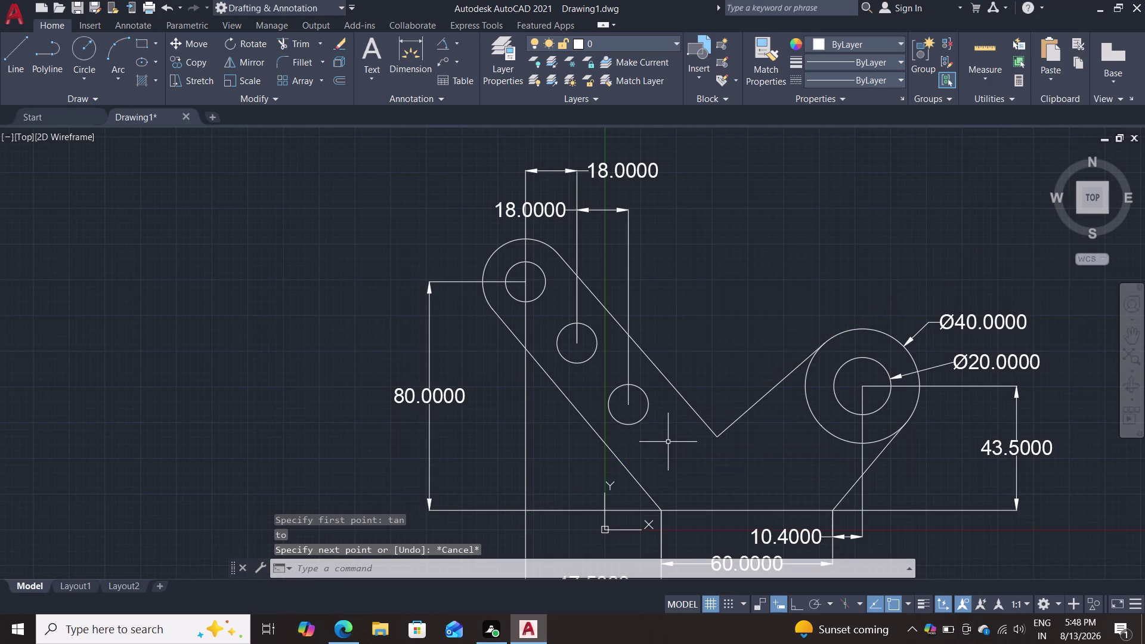
key(Return)
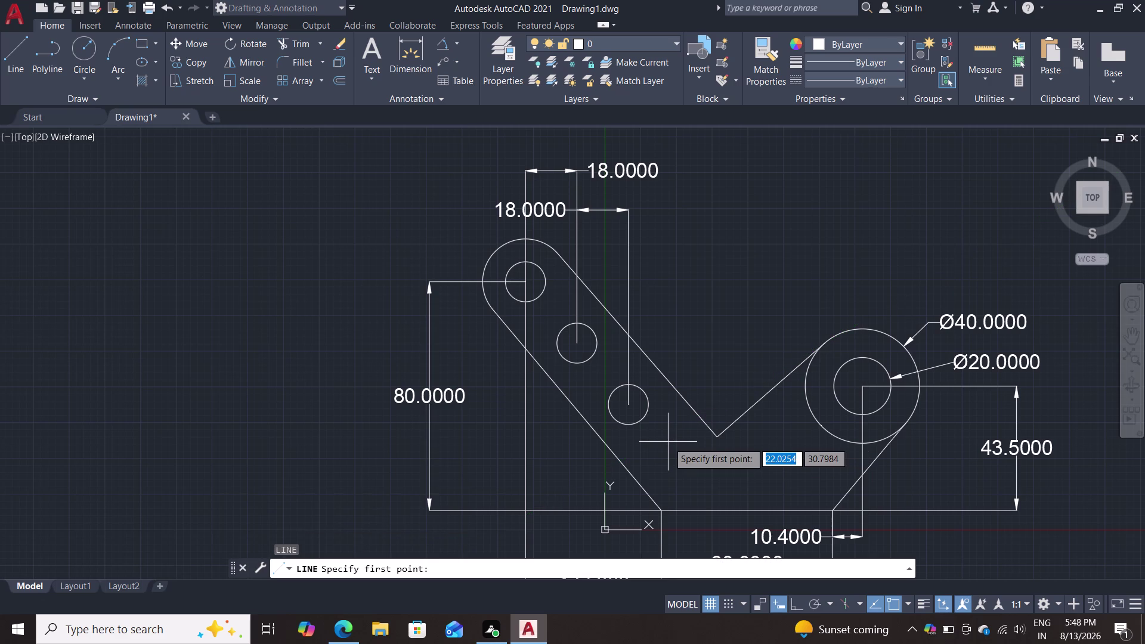
key(Escape)
key(Escape)
scroll(up, 3)
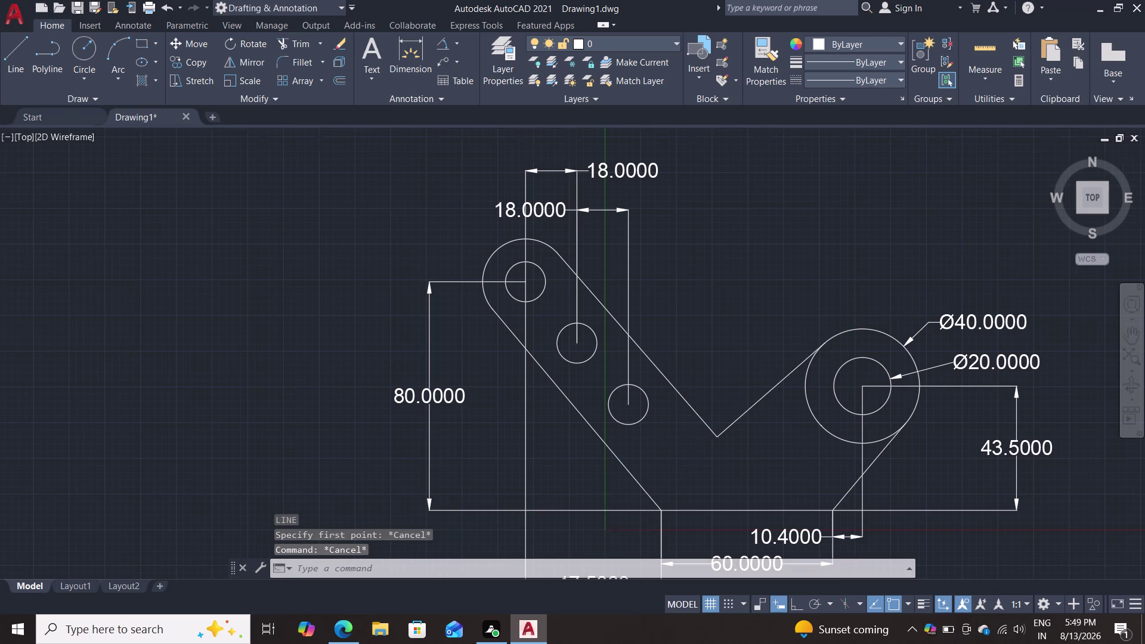
click(439, 40)
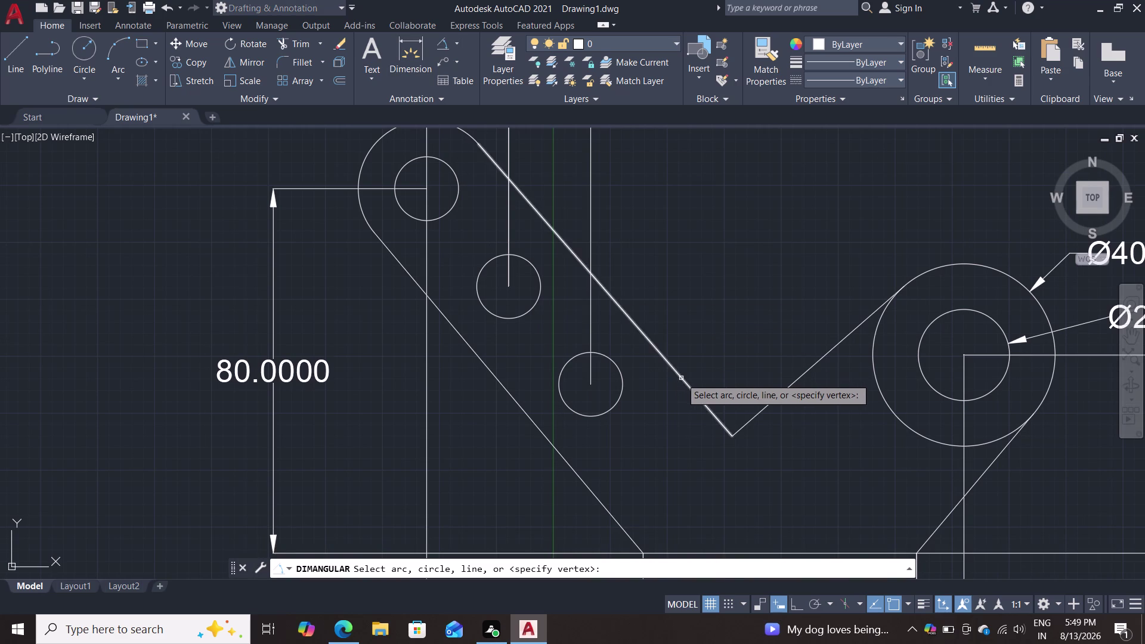
Add a 90° angular dimension between the left and right V arms, placed inside the notch.
click(681, 378)
click(771, 402)
click(752, 360)
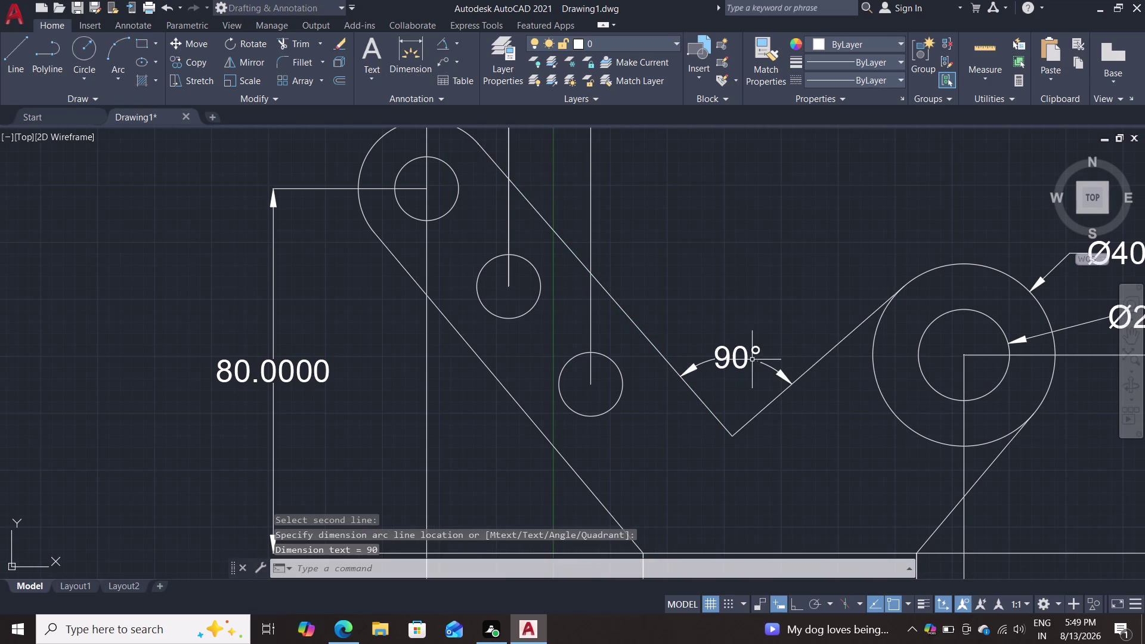
scroll(up, 3)
scroll(down, 3)
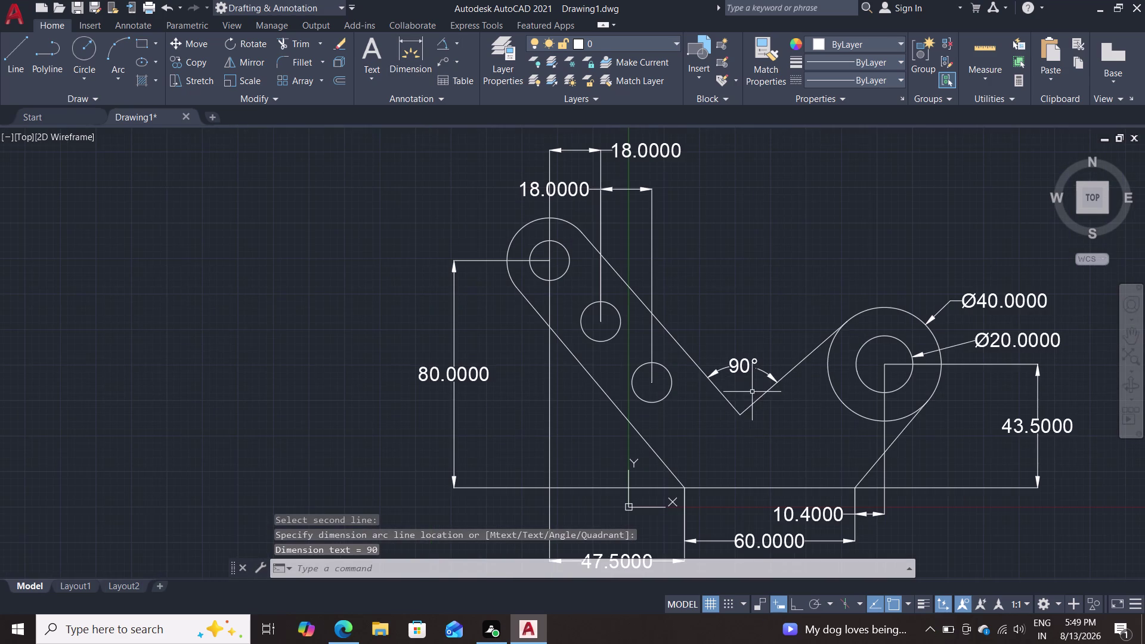
click(738, 410)
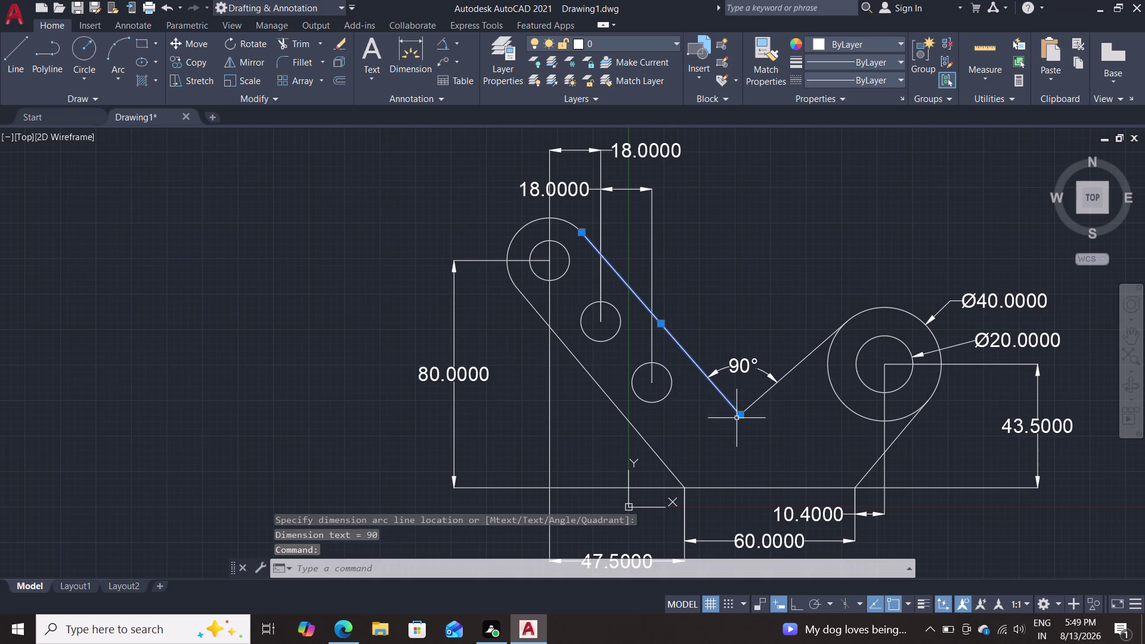
Grip-stretch the arm line's lower end to begin changing the V angle.
click(736, 419)
key(Escape)
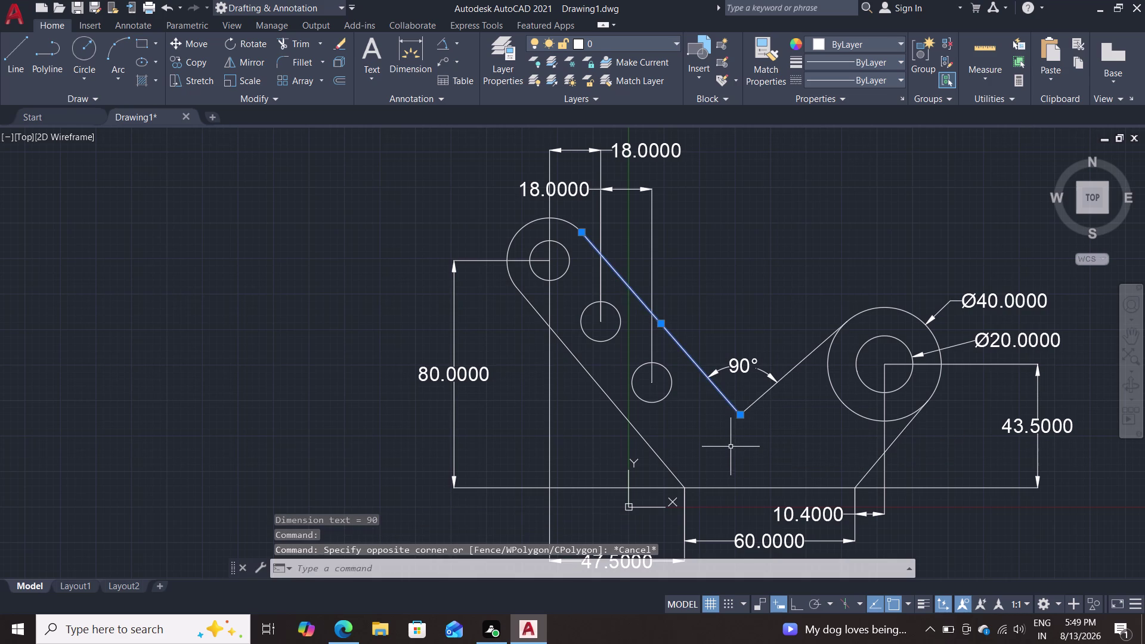
click(739, 415)
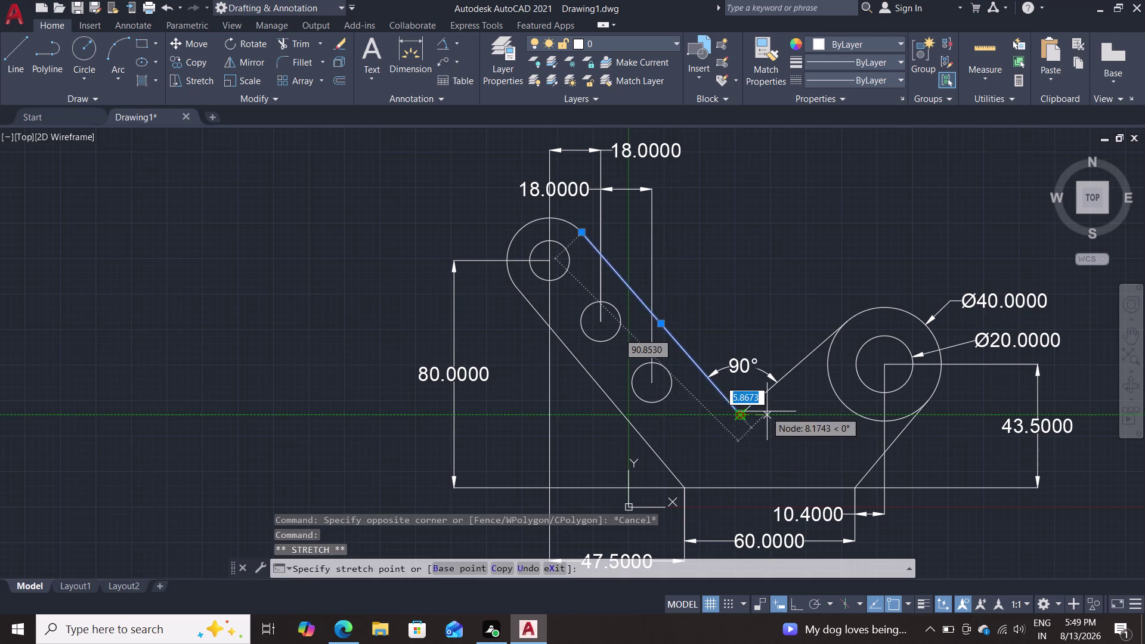
click(772, 411)
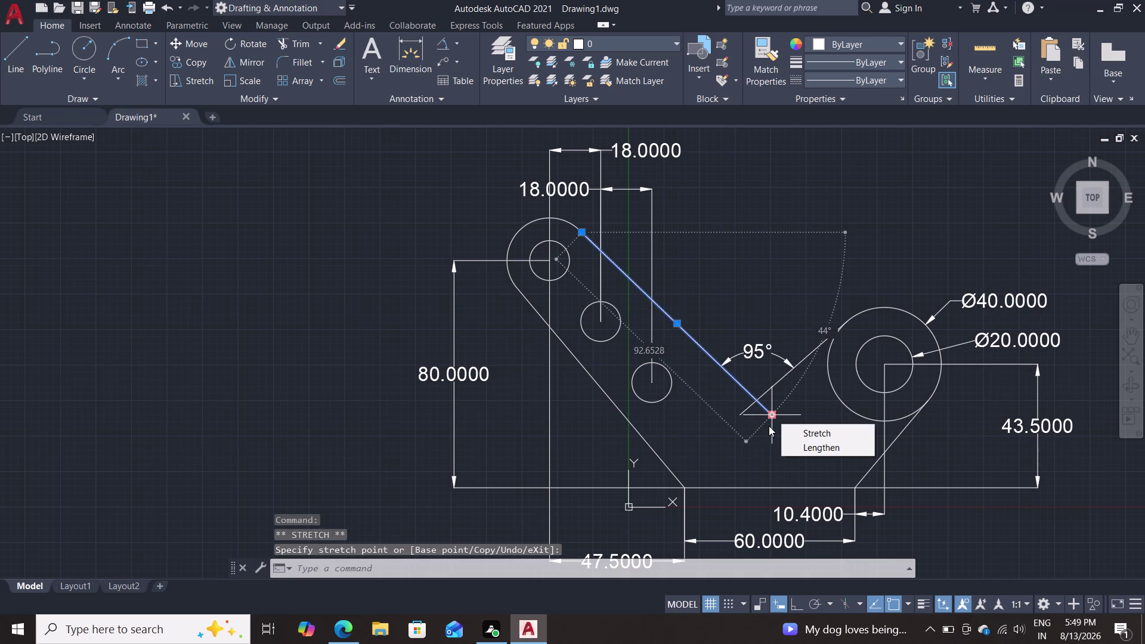
key(Escape)
click(773, 414)
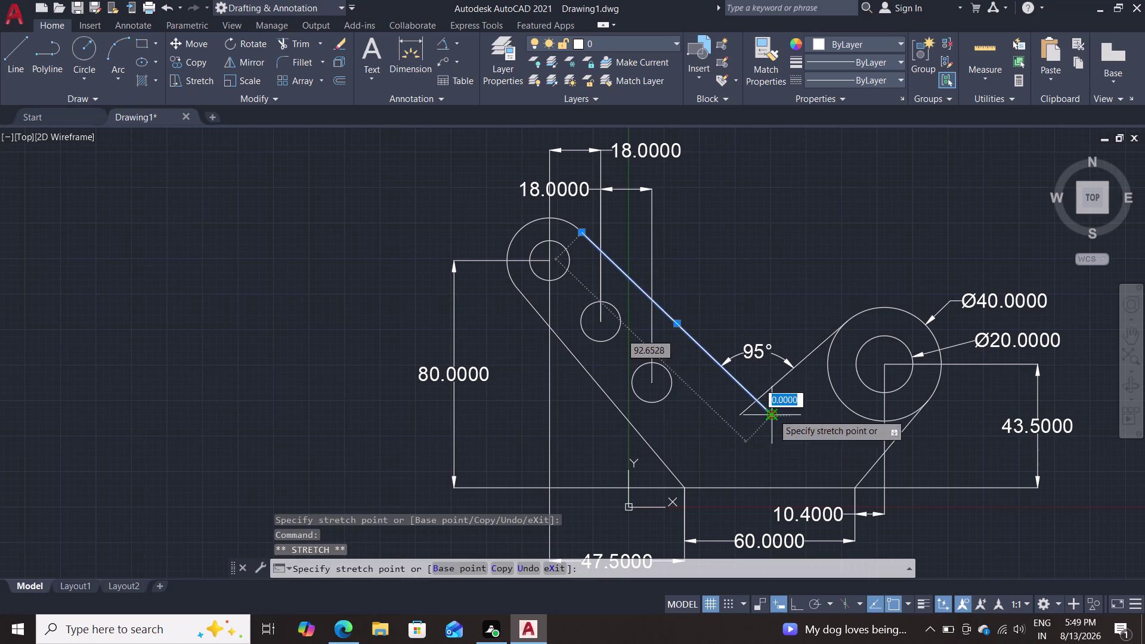
click(754, 444)
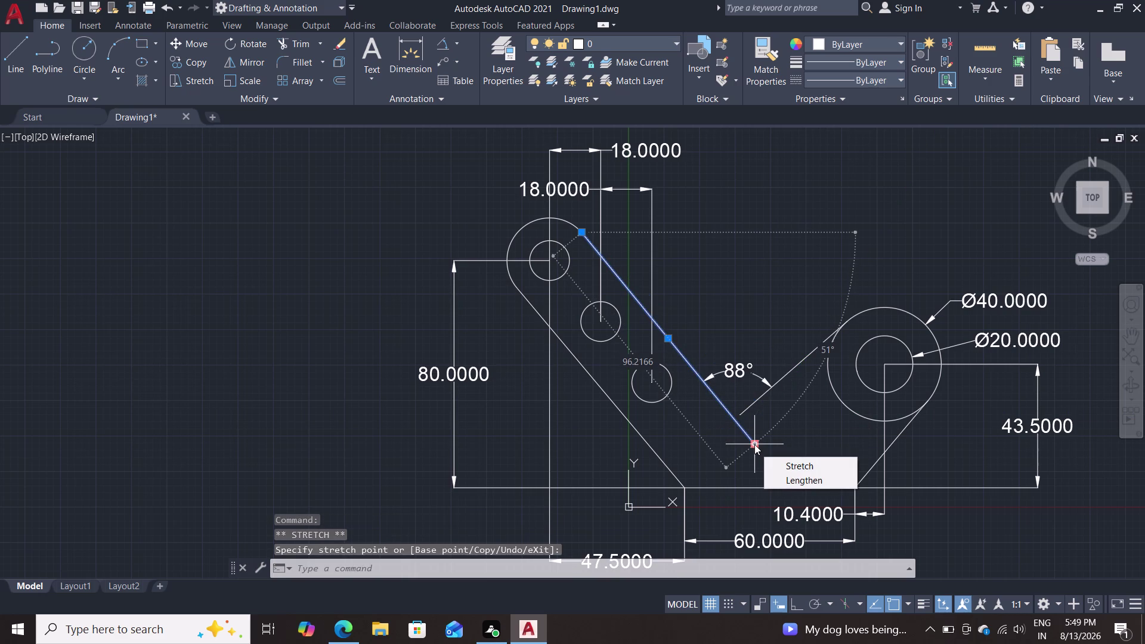
click(754, 444)
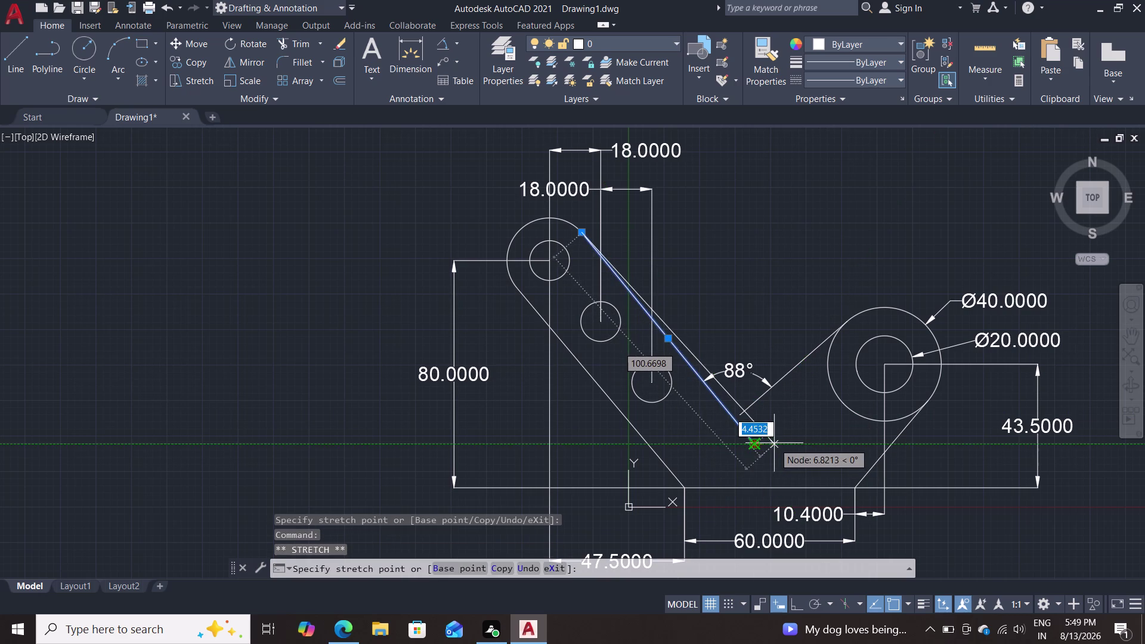
click(753, 462)
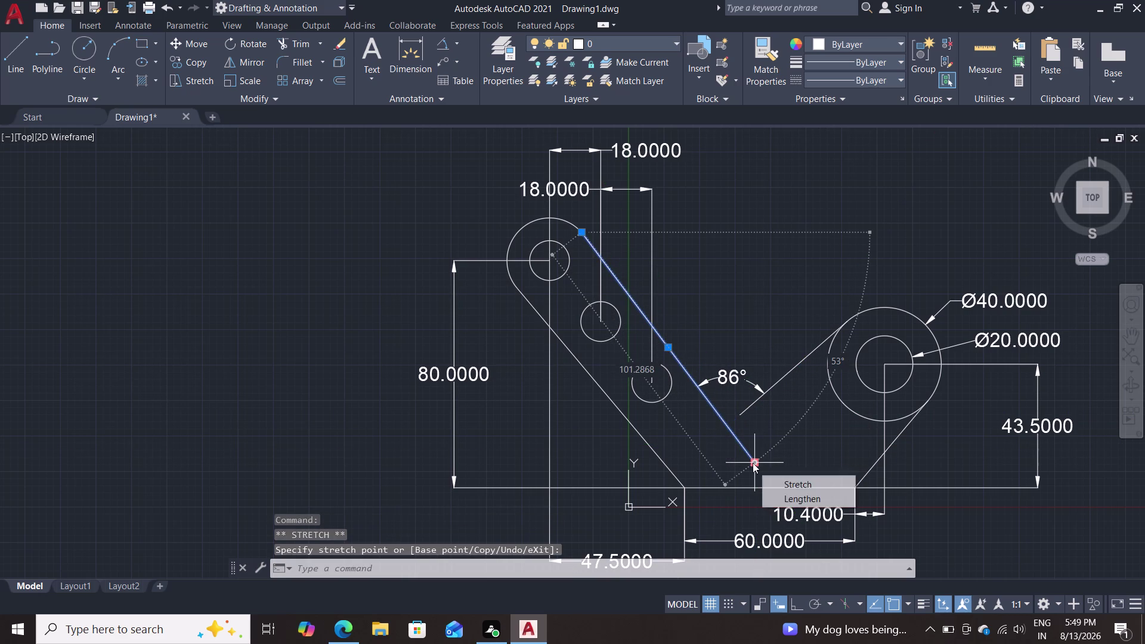
key(Escape)
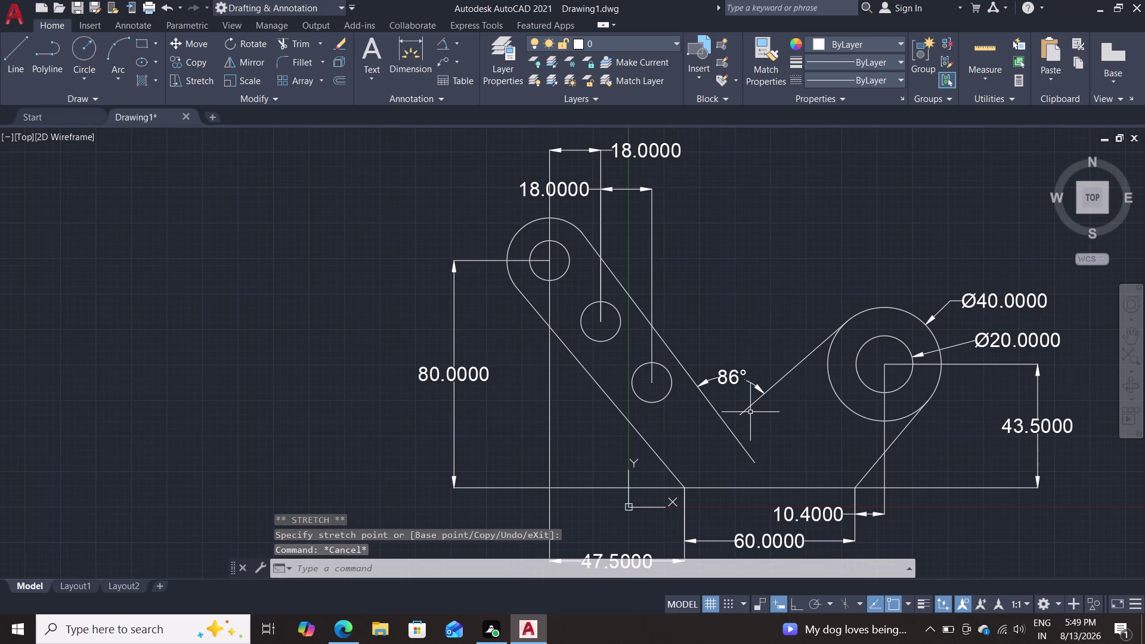
Stretch the right arm line further down until the angle dimension reads 80°.
double_click(747, 410)
click(740, 415)
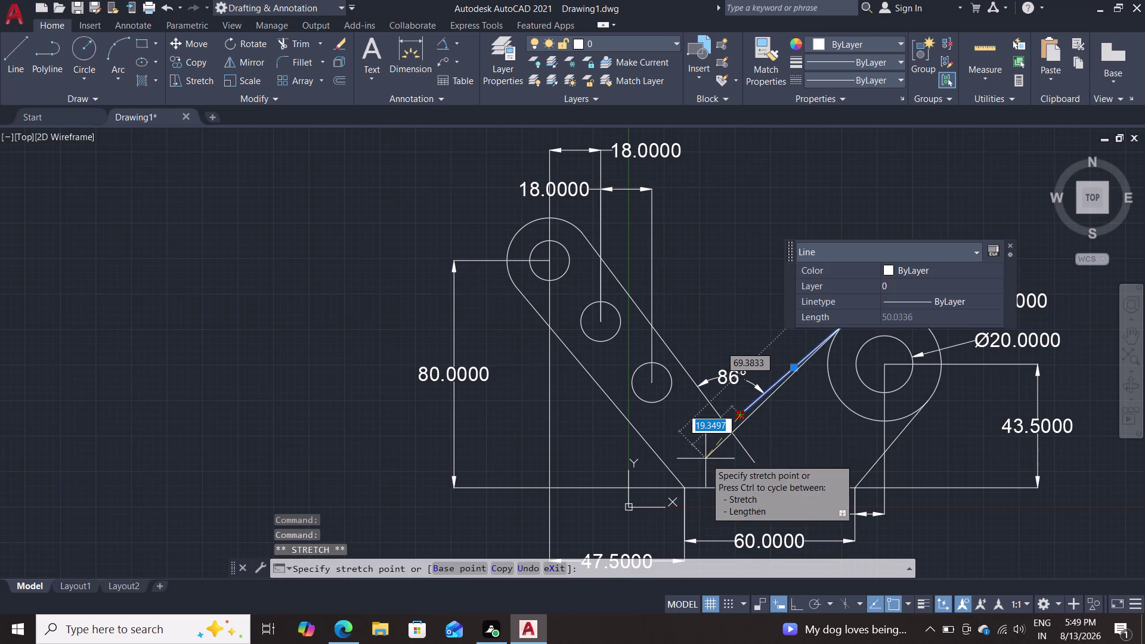
click(705, 458)
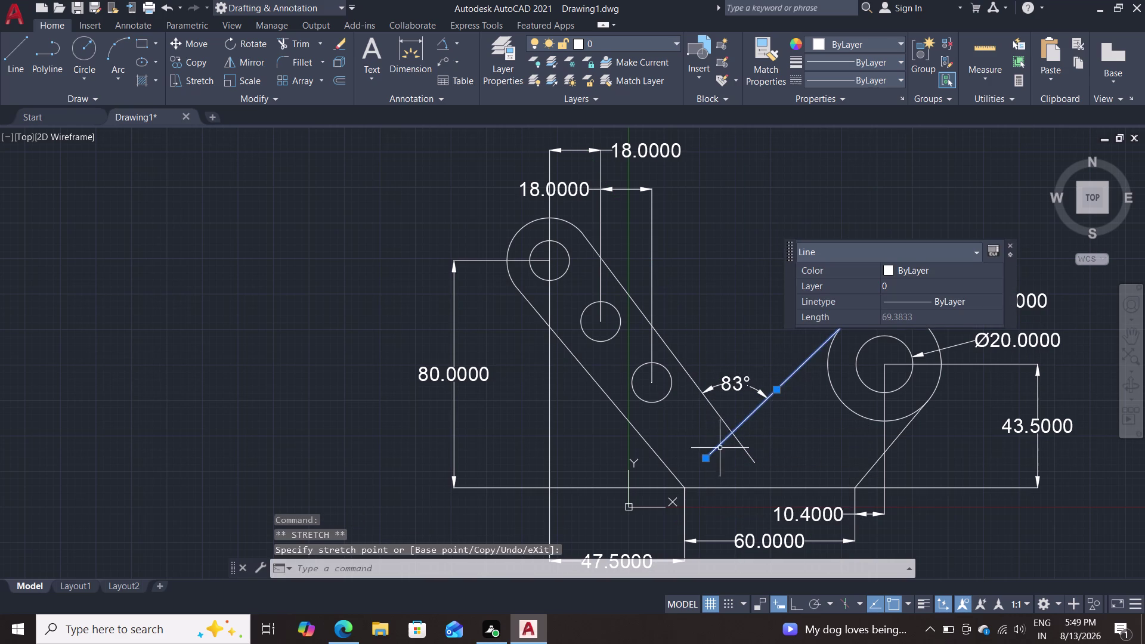
click(706, 458)
click(712, 465)
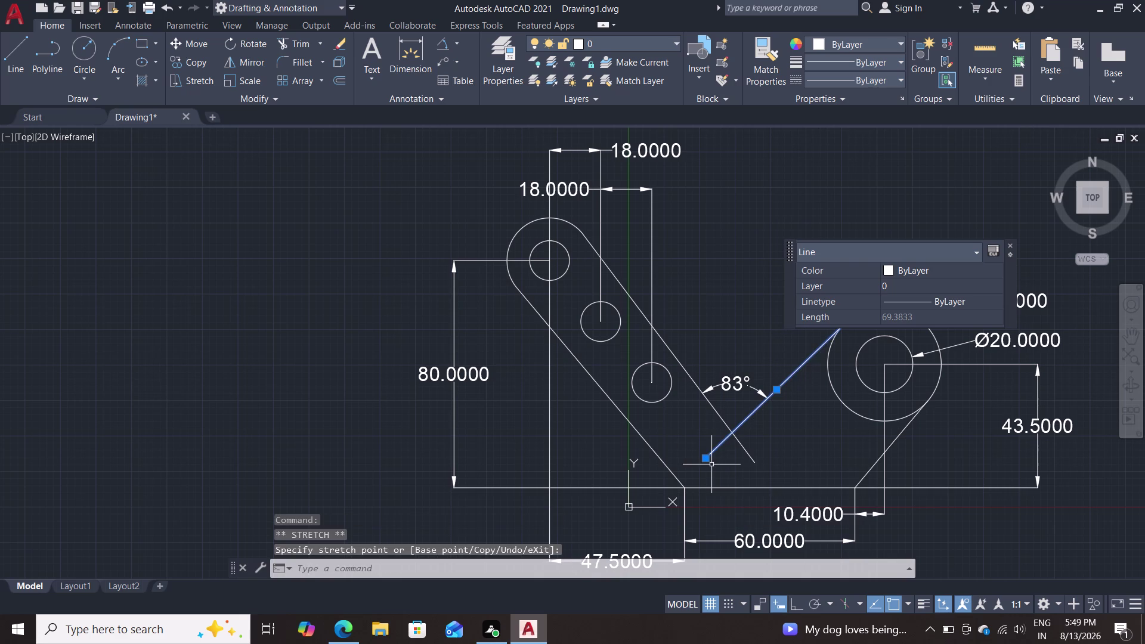
click(705, 459)
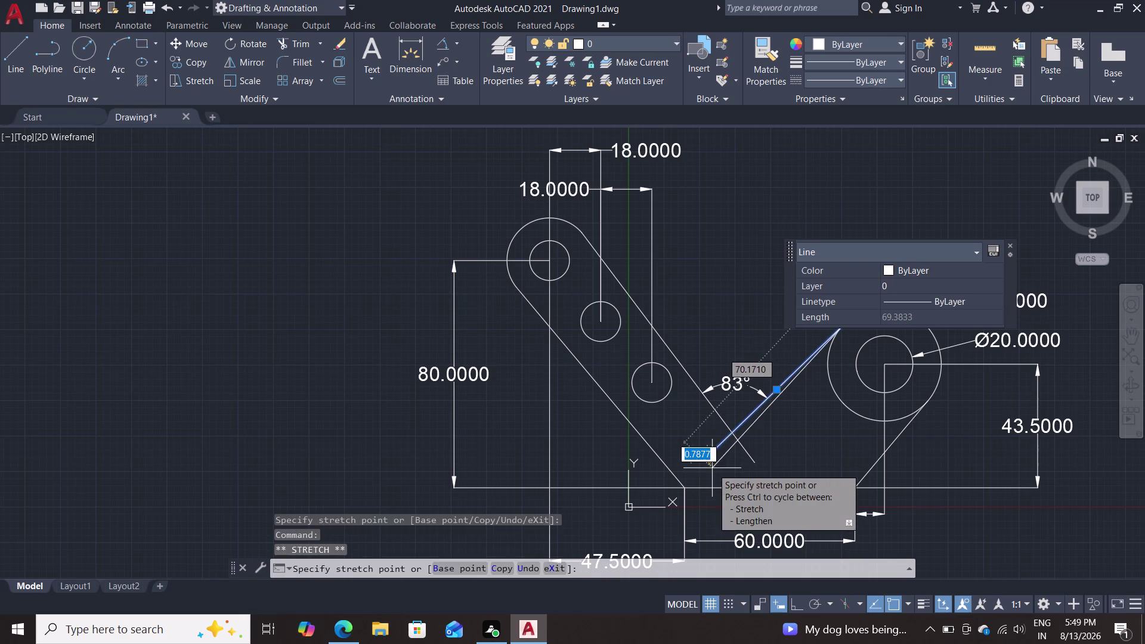
click(712, 468)
key(Escape)
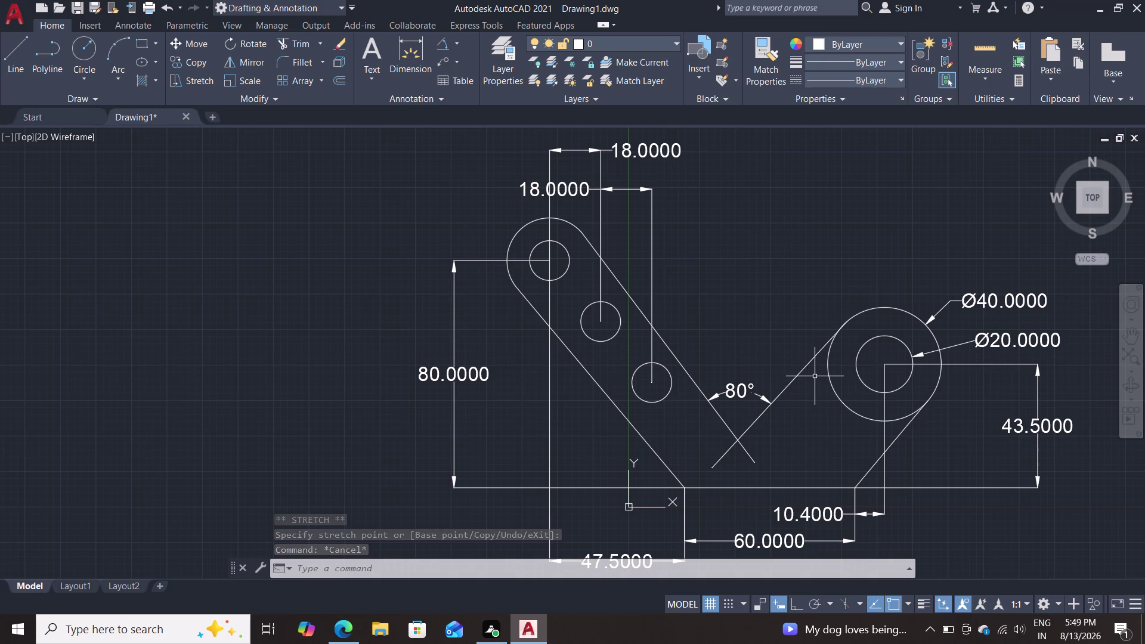
Trim both overhanging arm ends with TR so the arms meet cleanly.
scroll(up, 3)
middle_drag(795, 430, 798, 408)
text(t)
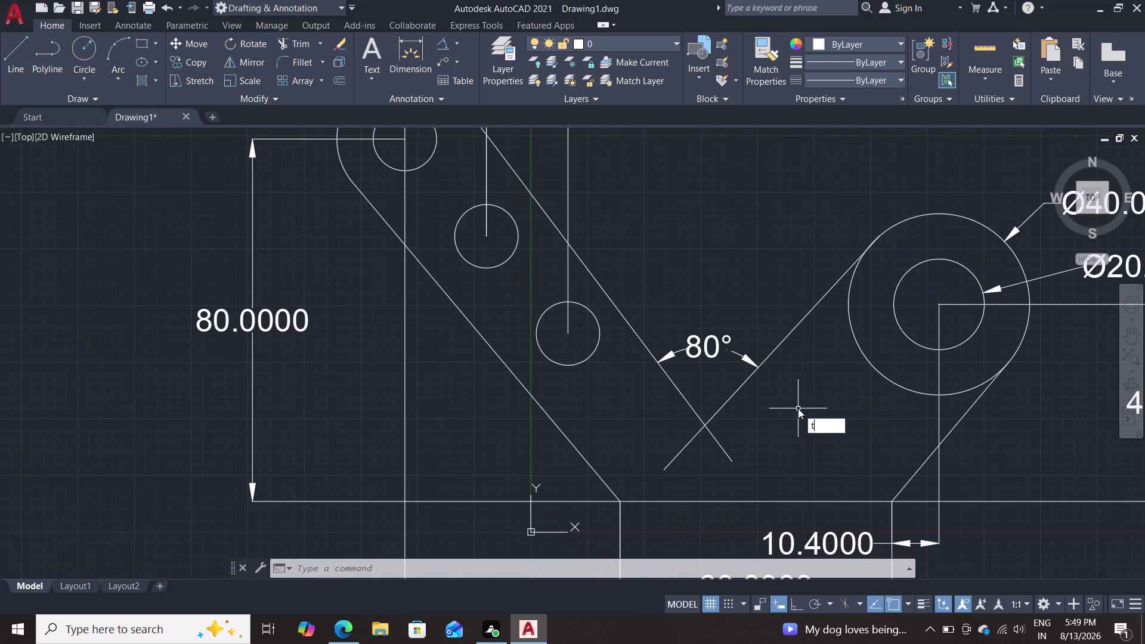
text(r)
key(Return)
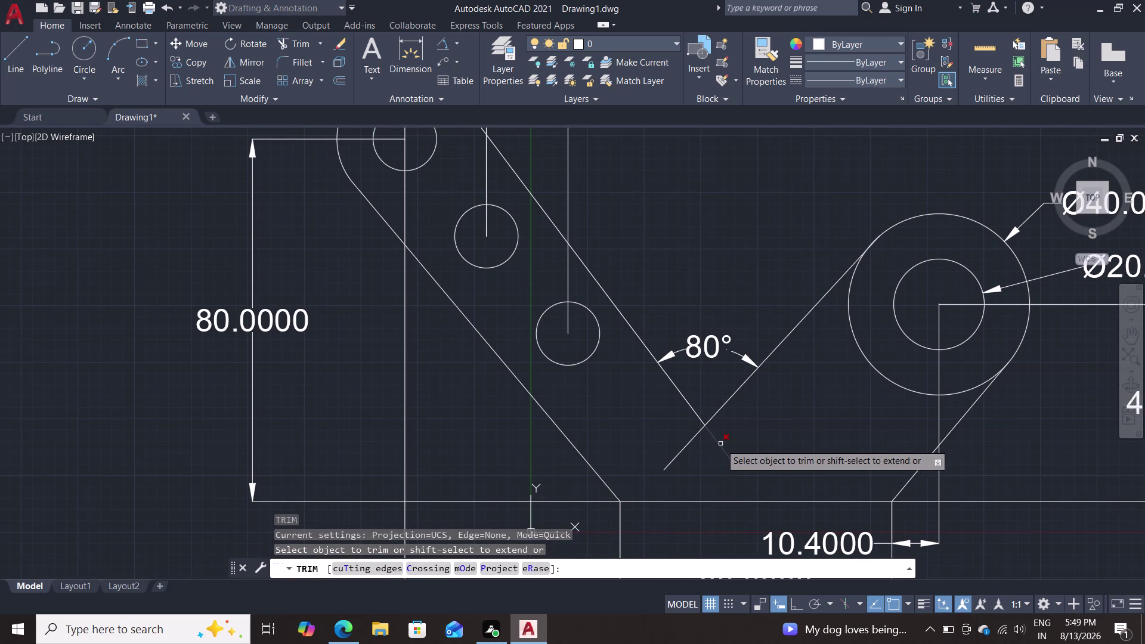
click(720, 443)
click(685, 447)
key(Escape)
Zoom around to review the finished, dimensioned lever drawing.
scroll(down, 3)
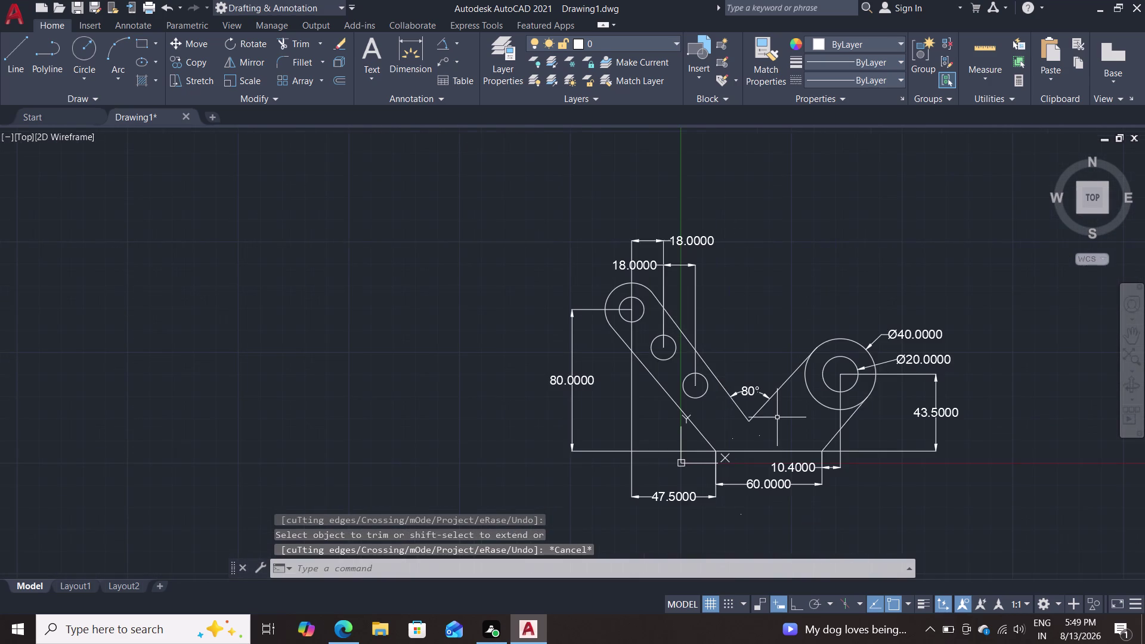
scroll(up, 3)
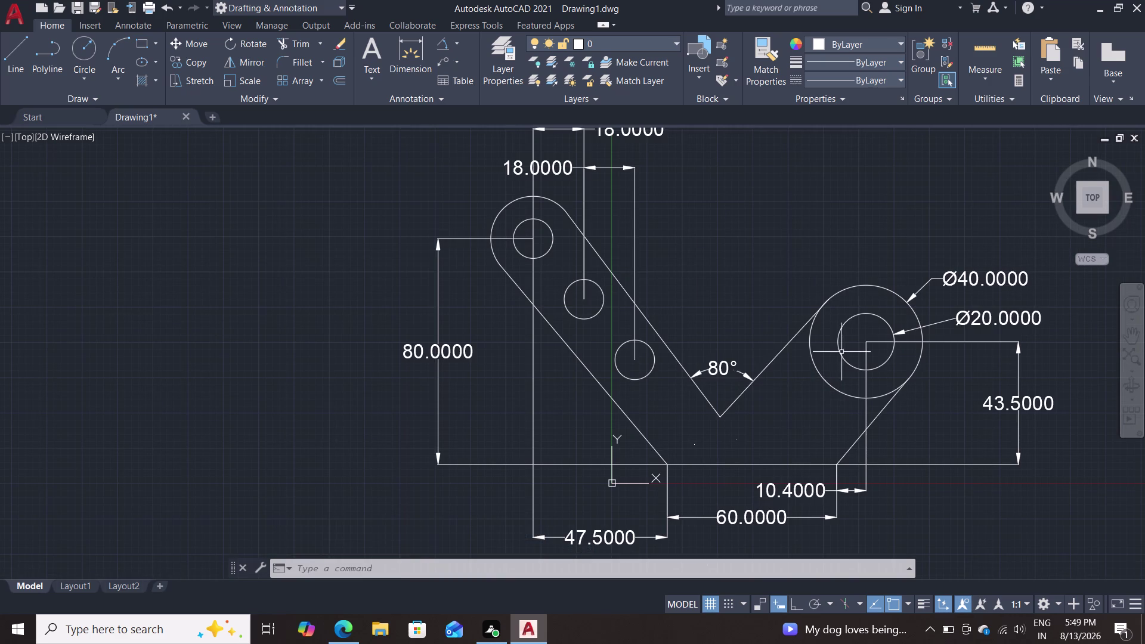
scroll(up, 3)
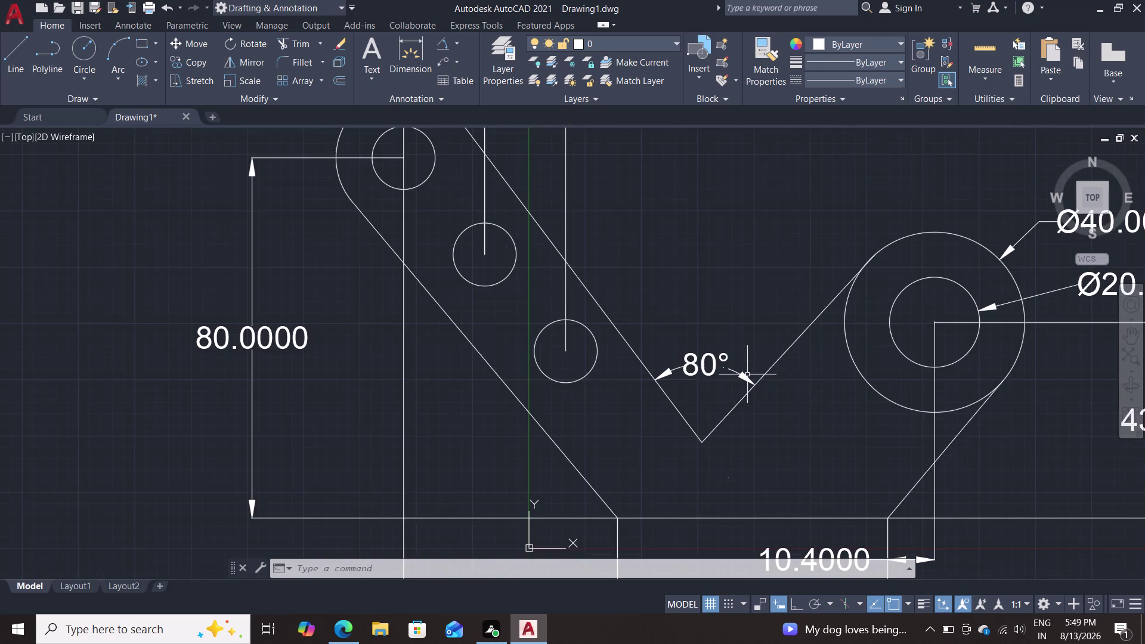
scroll(up, 3)
scroll(down, 3)
scroll(up, 3)
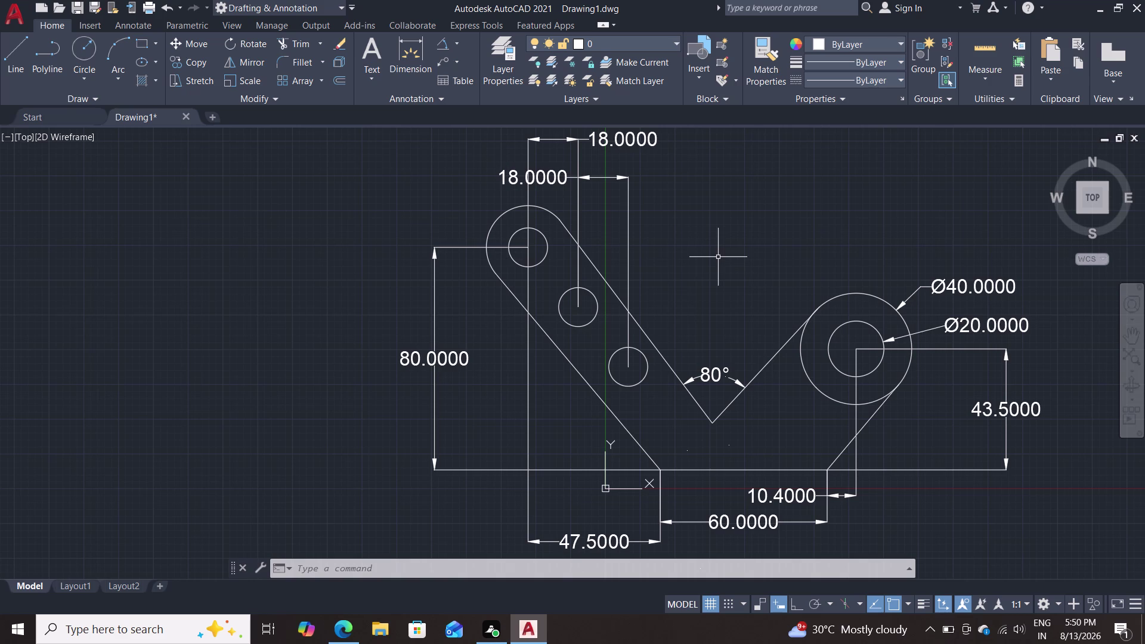
click(17, 20)
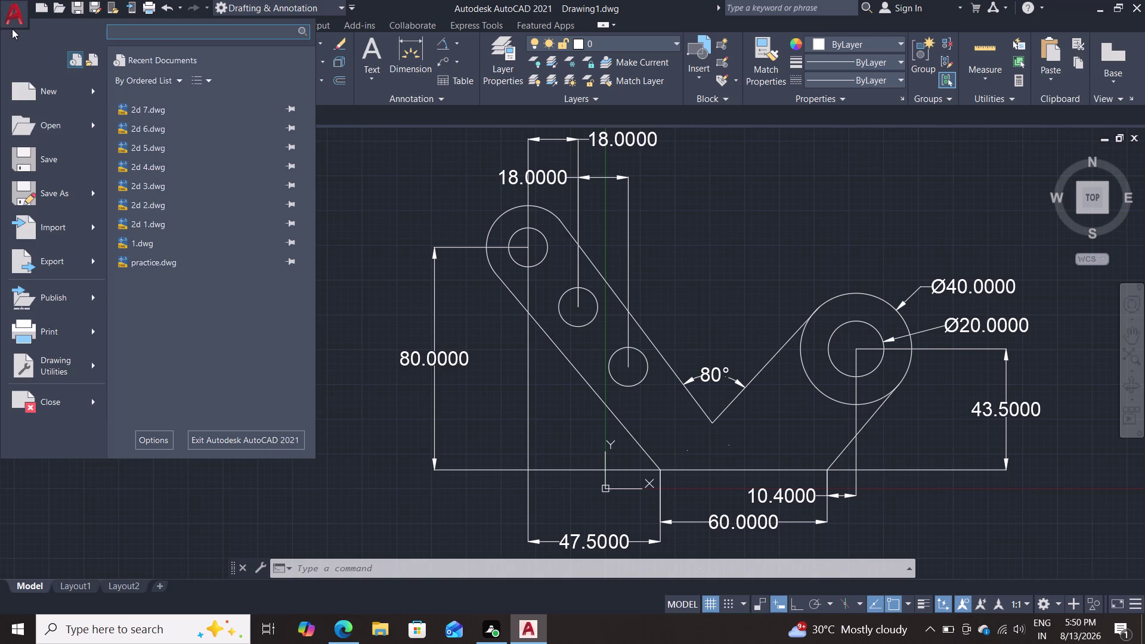
Save the lever drawing with Save As under the file name '2d 8'.
click(18, 197)
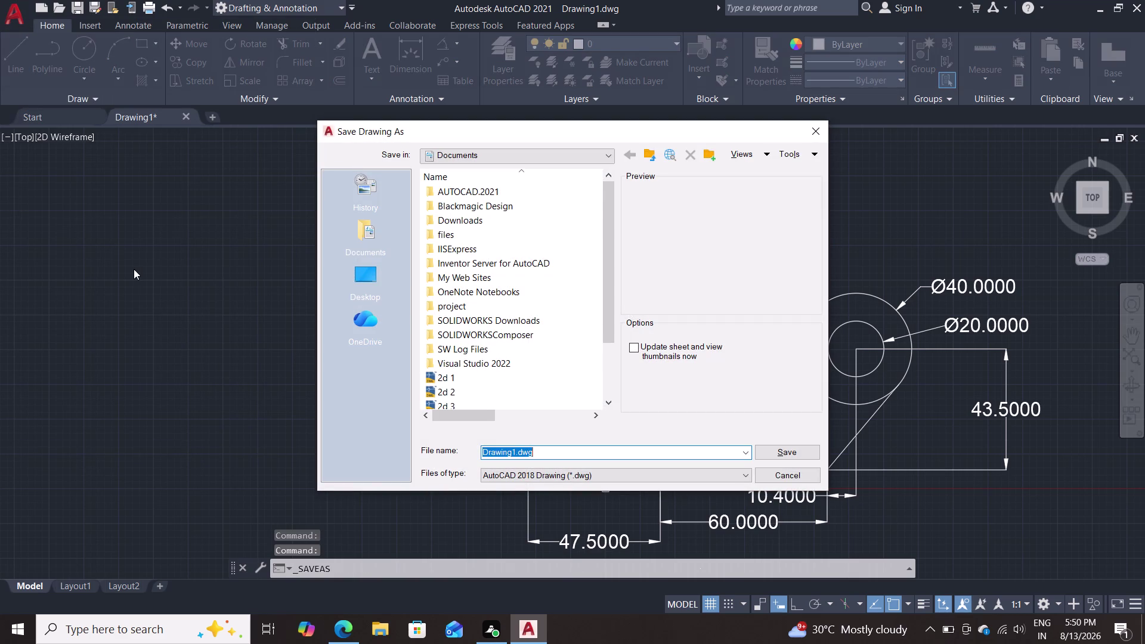
text(2d)
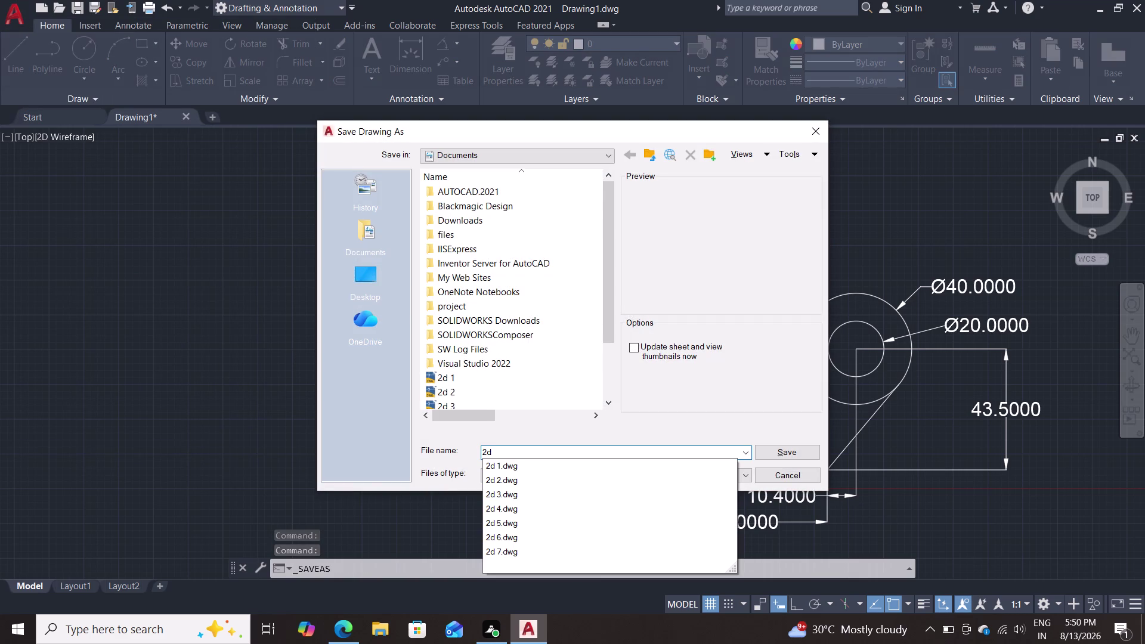
key(space)
text(8)
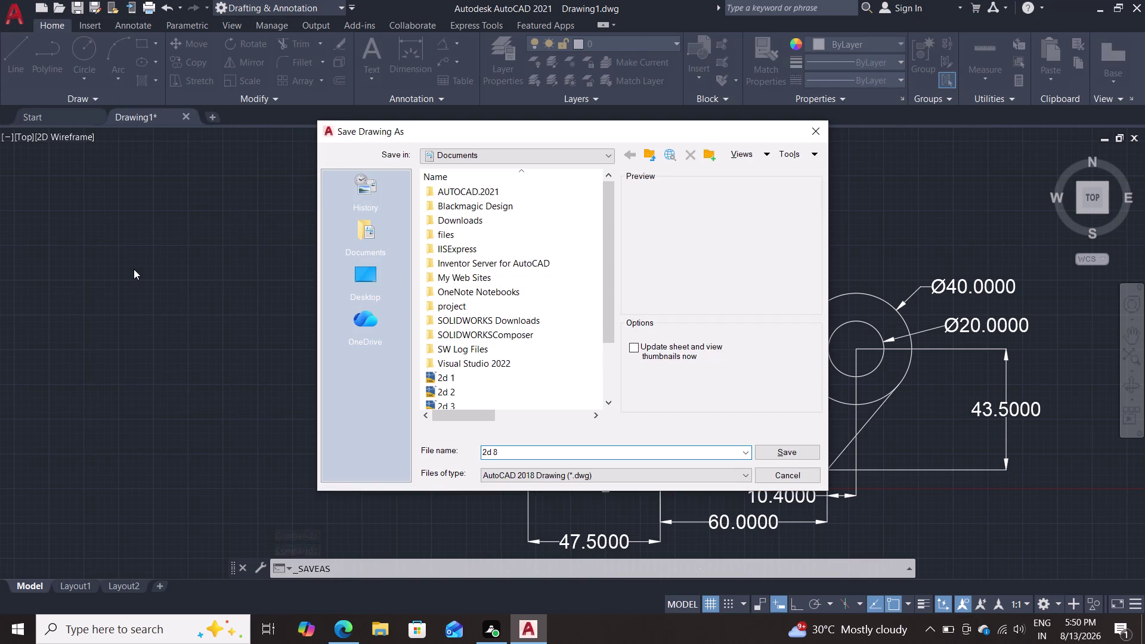
click(780, 454)
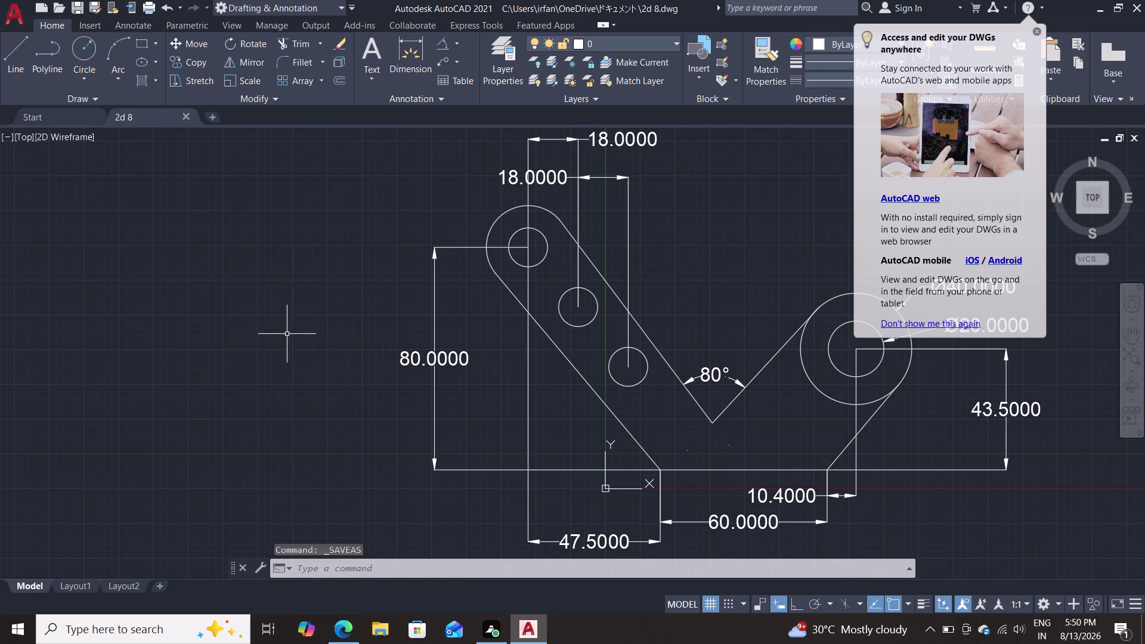
Export the drawing to PDF as '2d 8.pdf'.
click(9, 24)
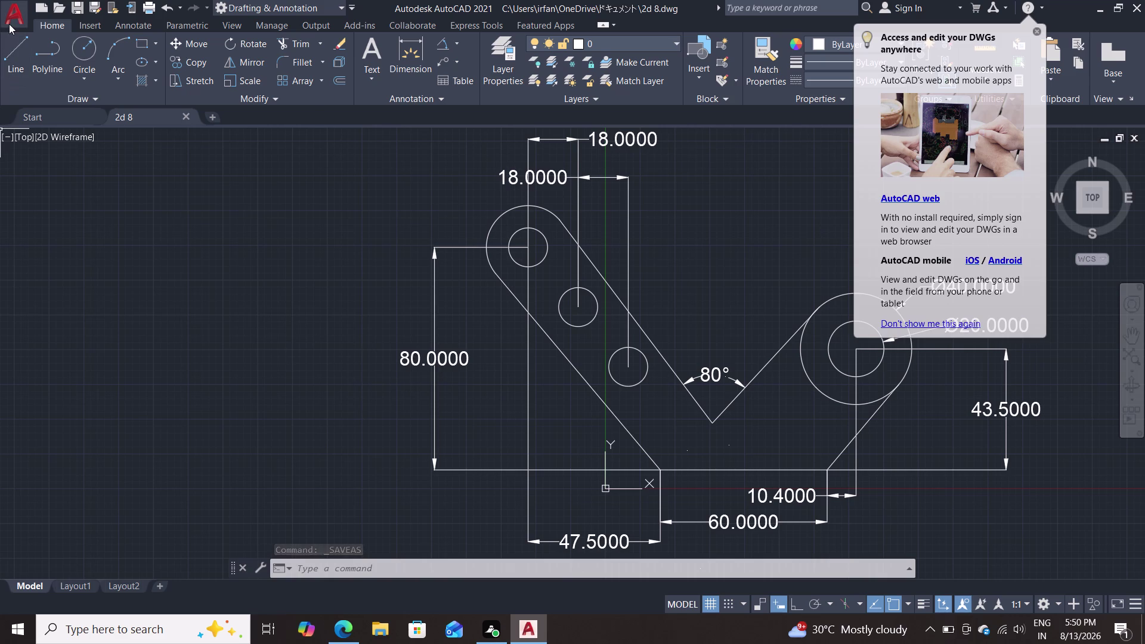
click(48, 270)
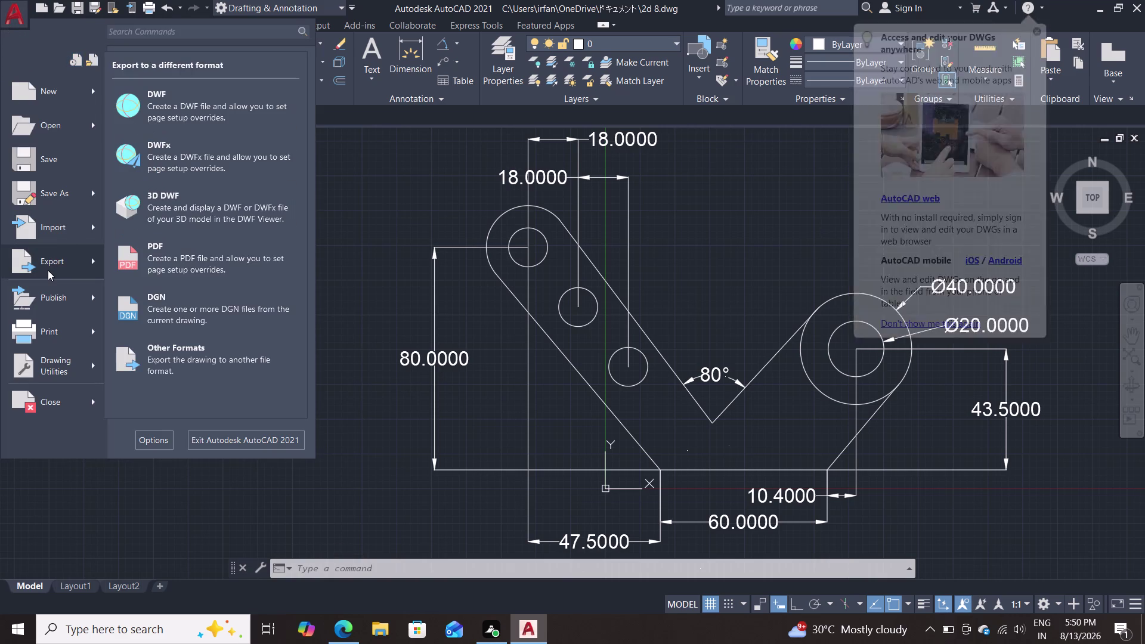
click(183, 266)
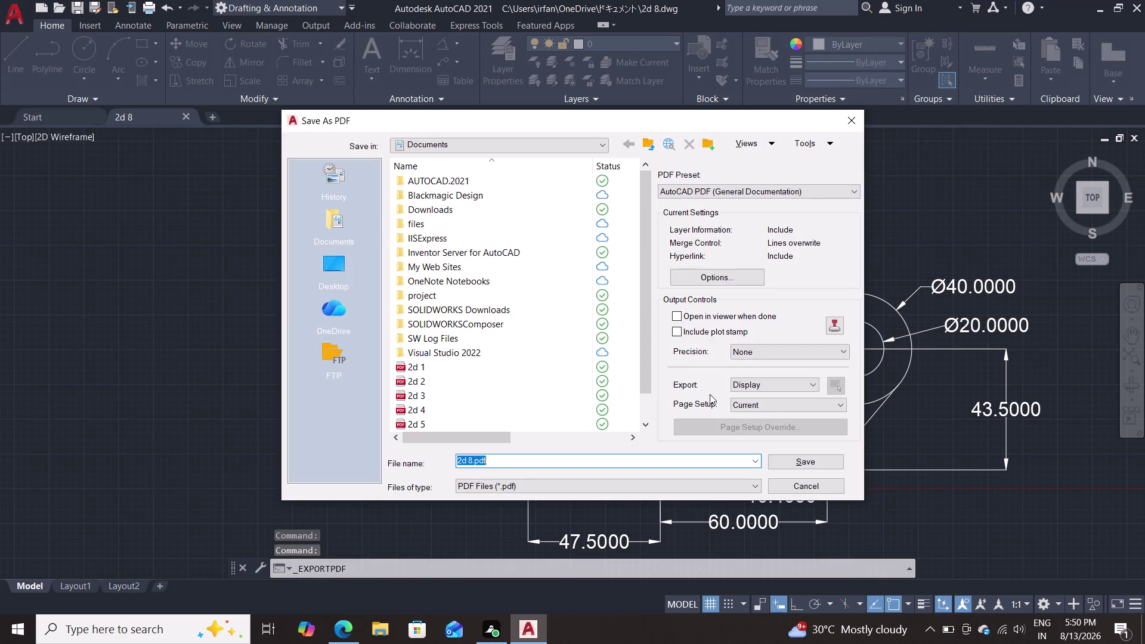
click(806, 458)
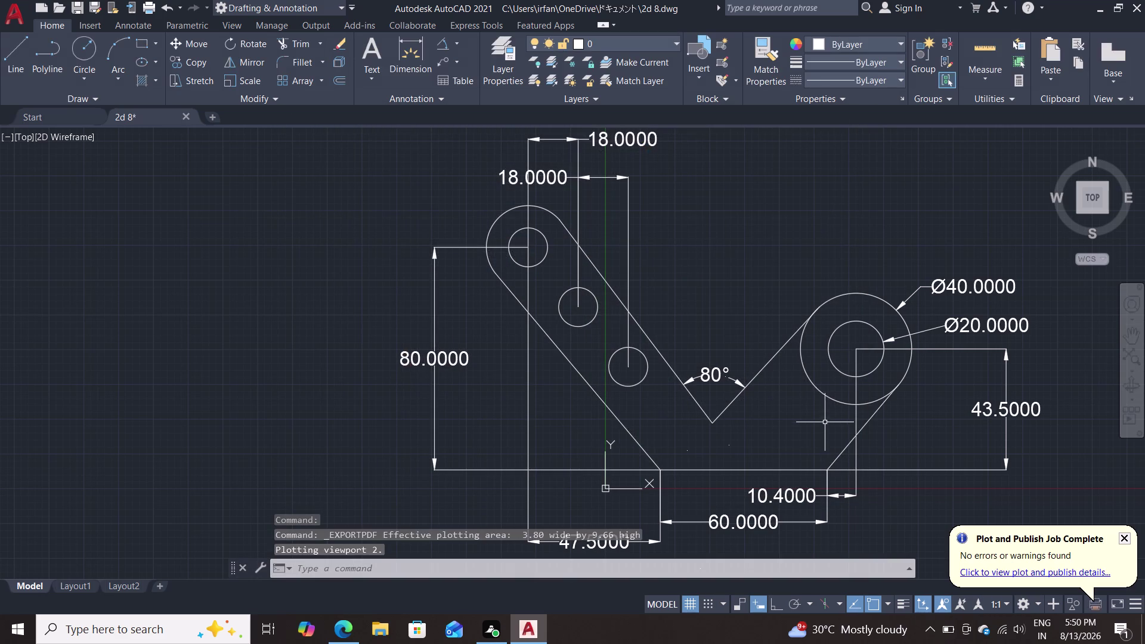